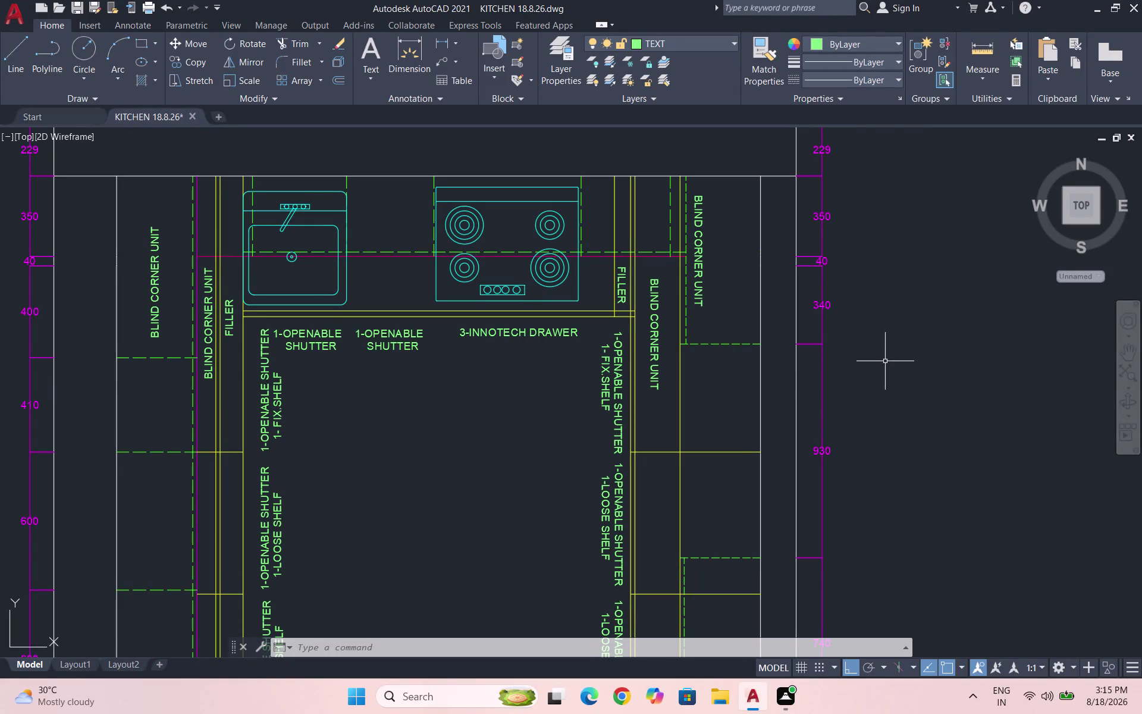
Cancel pending commands and save the kitchen drawing.
key(Escape)
key(Escape)
key(Escape)
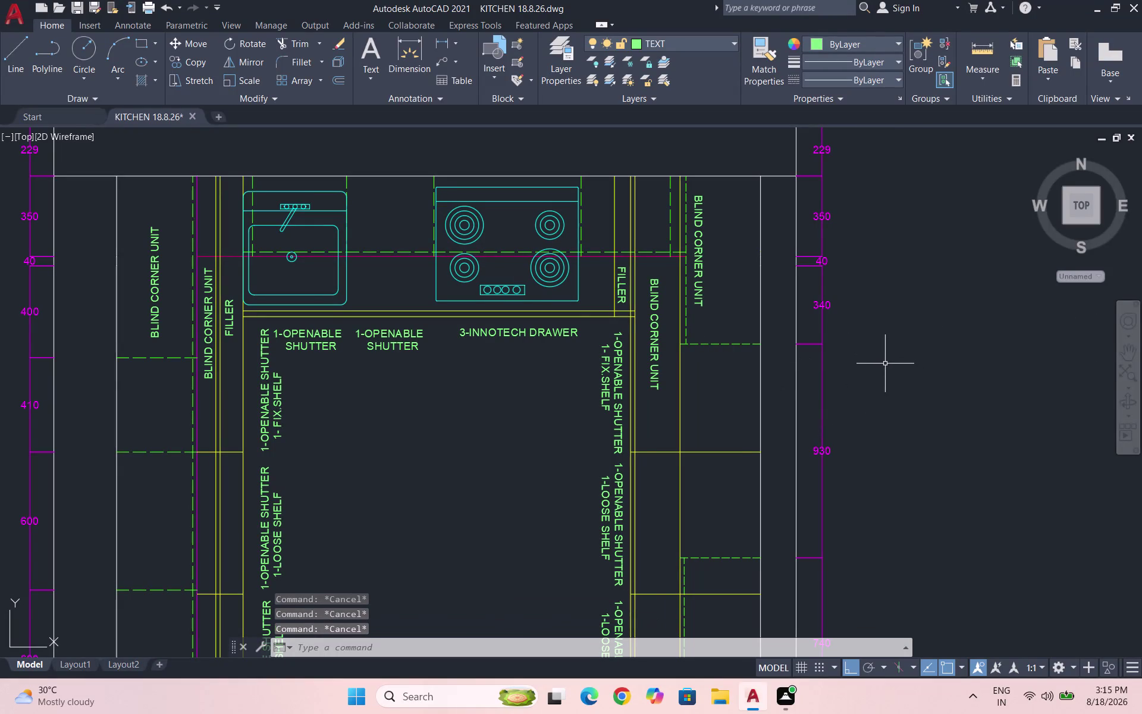
key(Escape)
key(ctrl+s)
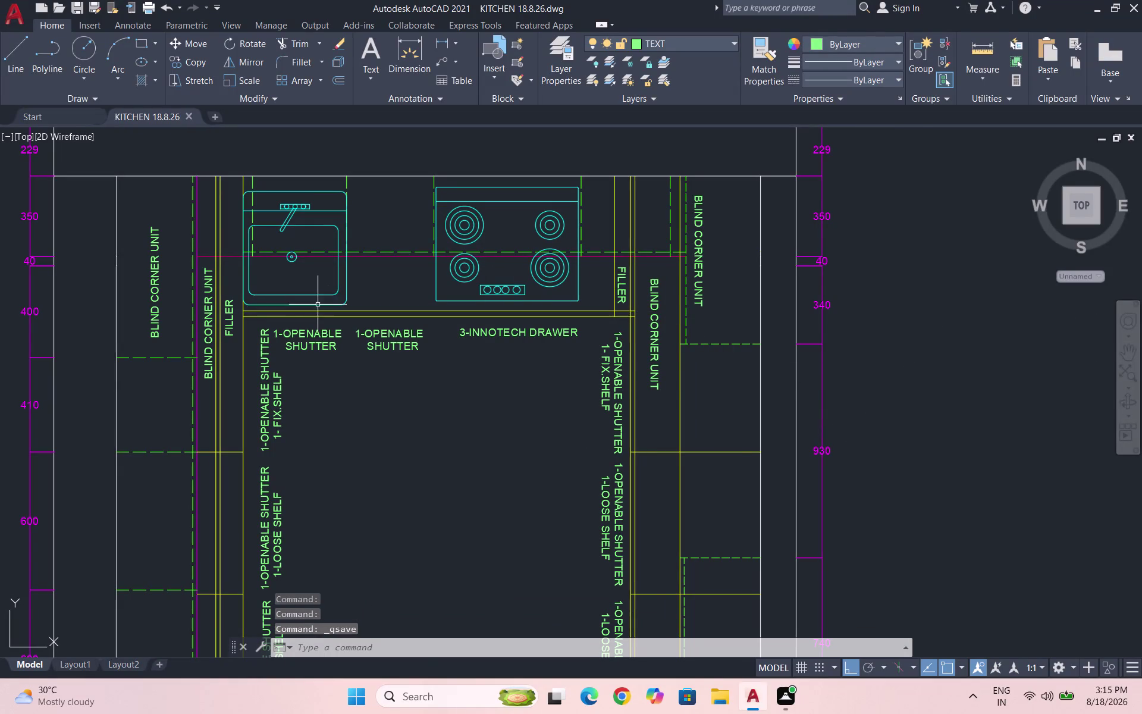
Copy the left FILLER label and place the copy beside the hob.
click(224, 313)
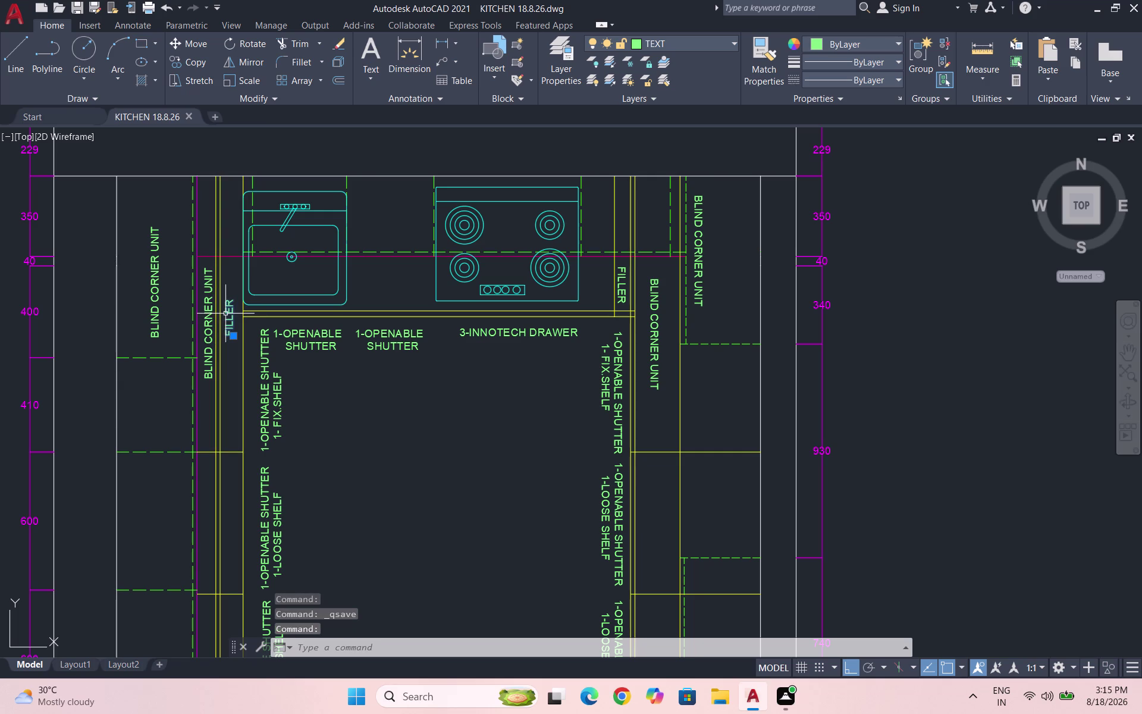
text(CO)
key(Return)
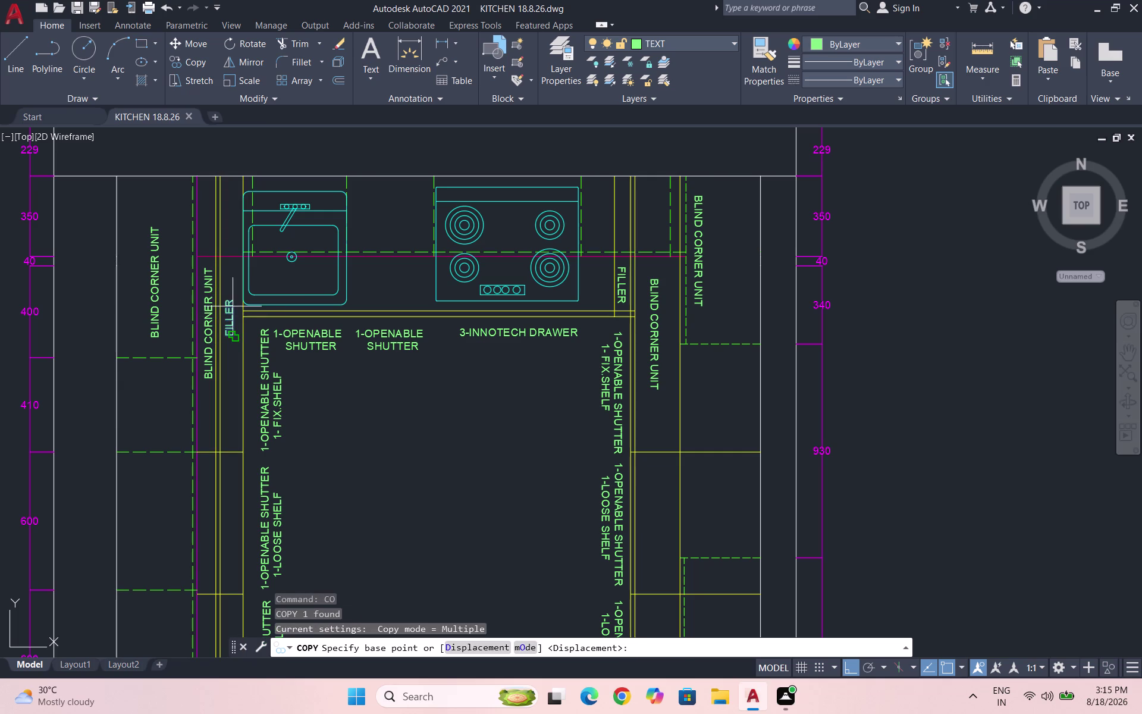
drag(235, 306, 240, 310)
scroll(up, 3)
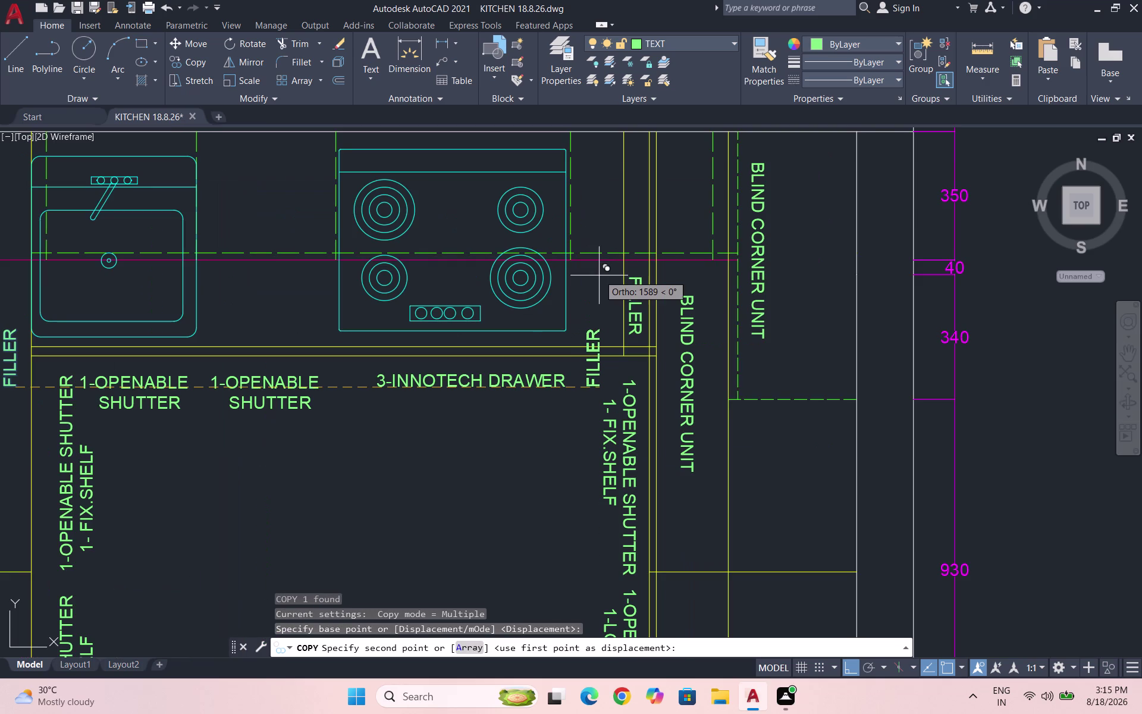
click(597, 281)
key(Escape)
click(591, 335)
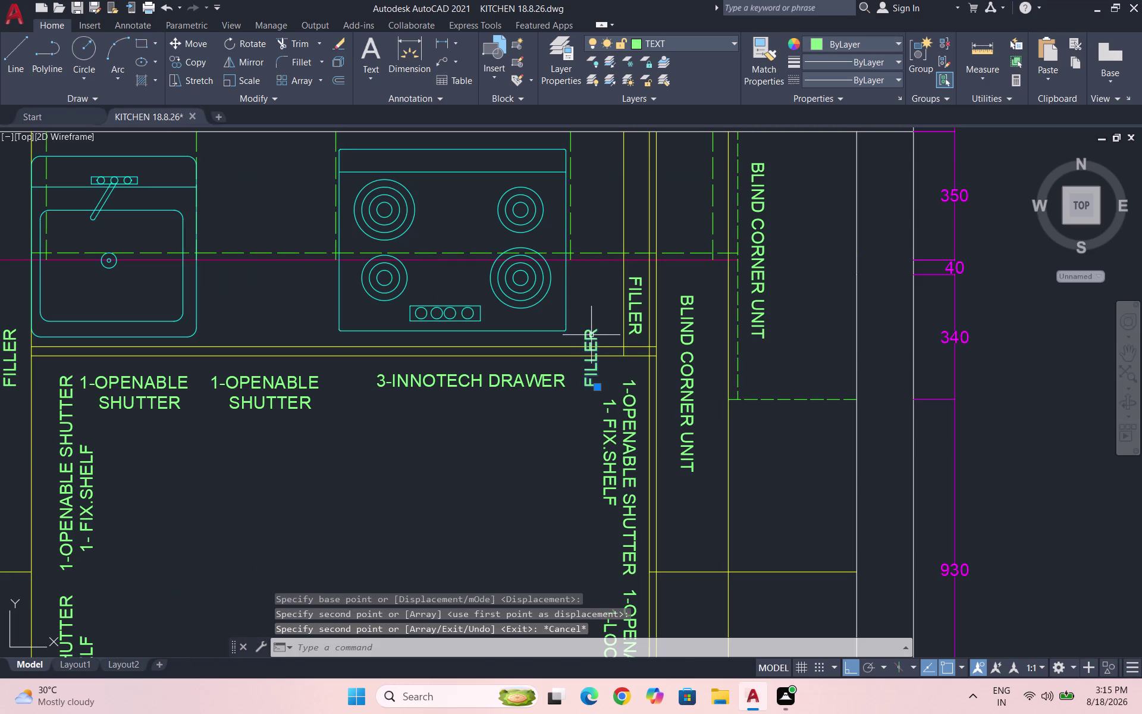
key(m)
key(Return)
drag(598, 341, 598, 340)
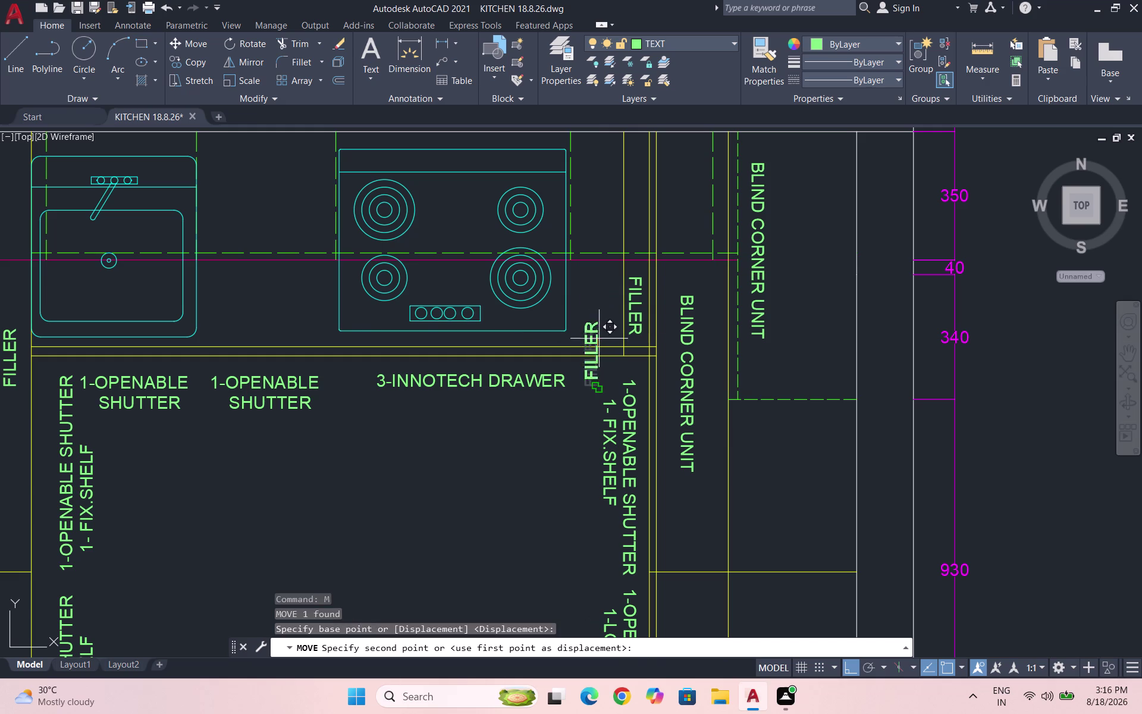
drag(598, 340, 600, 335)
click(610, 292)
Change the copied label's text to BPO.
double_click(594, 290)
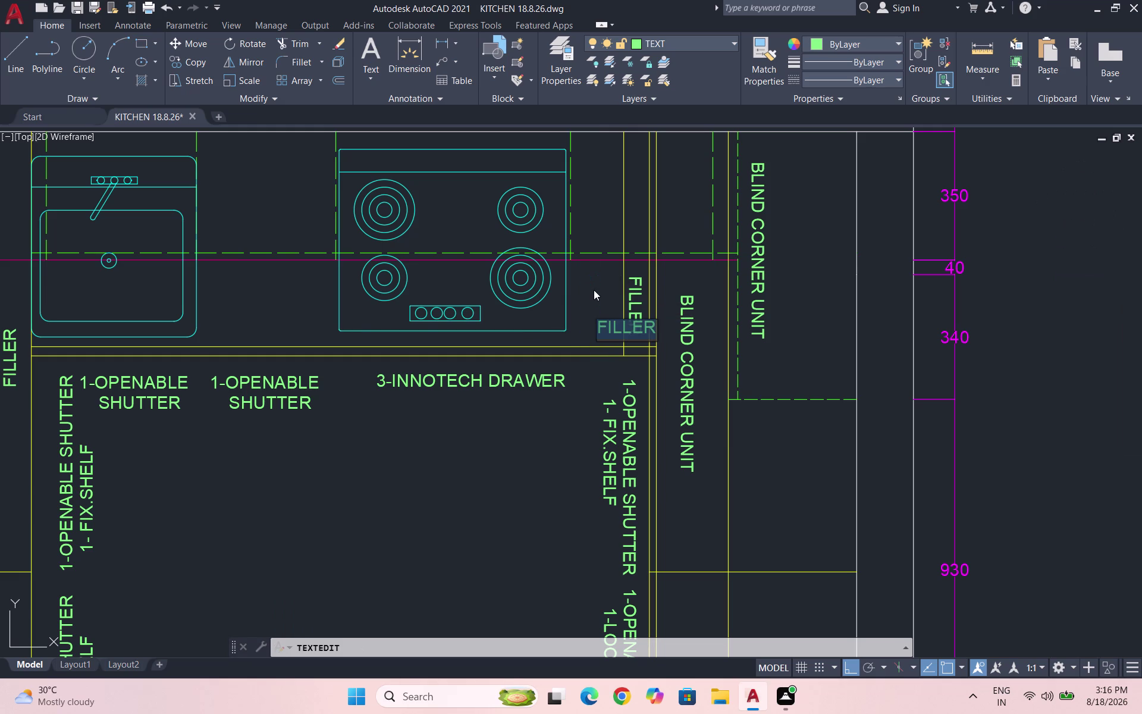
text(BP)
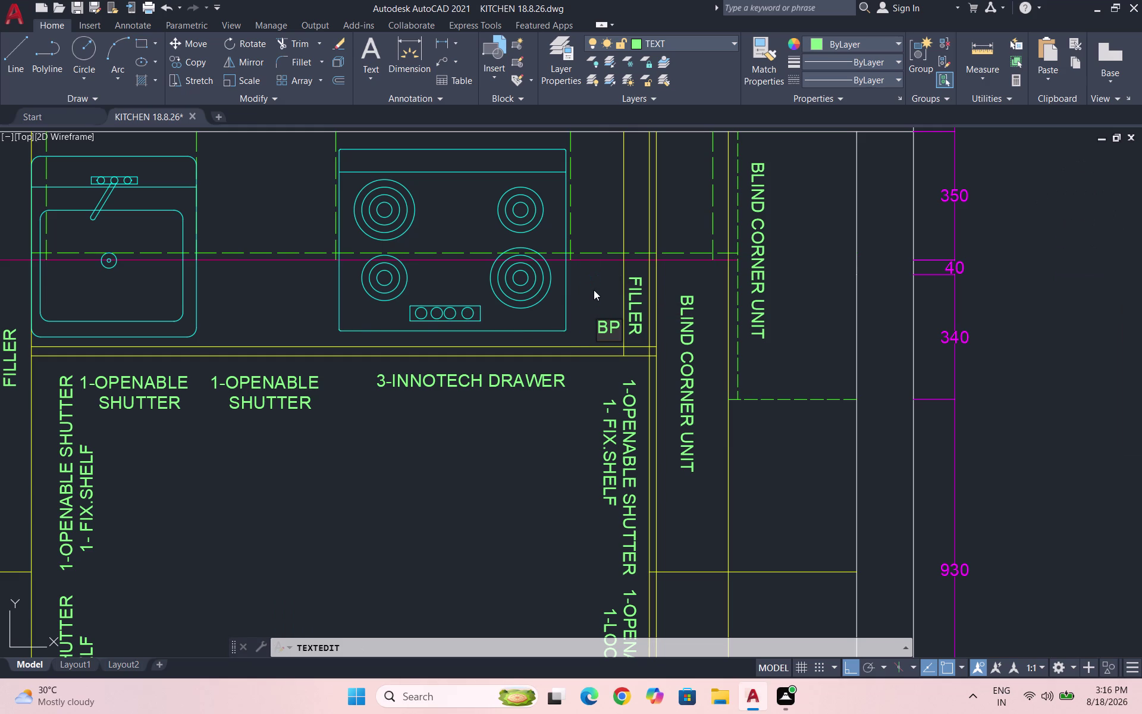
key(o)
key(BackSpace)
key(BackSpace)
text(P)
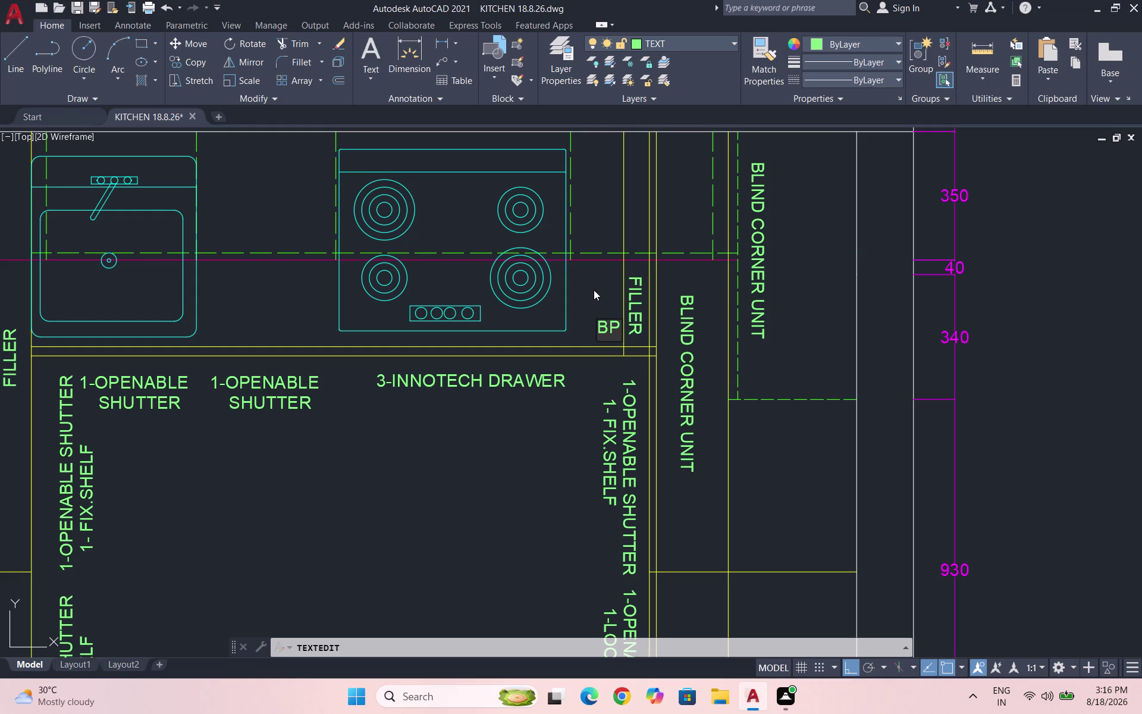
text(O)
click(590, 285)
key(Escape)
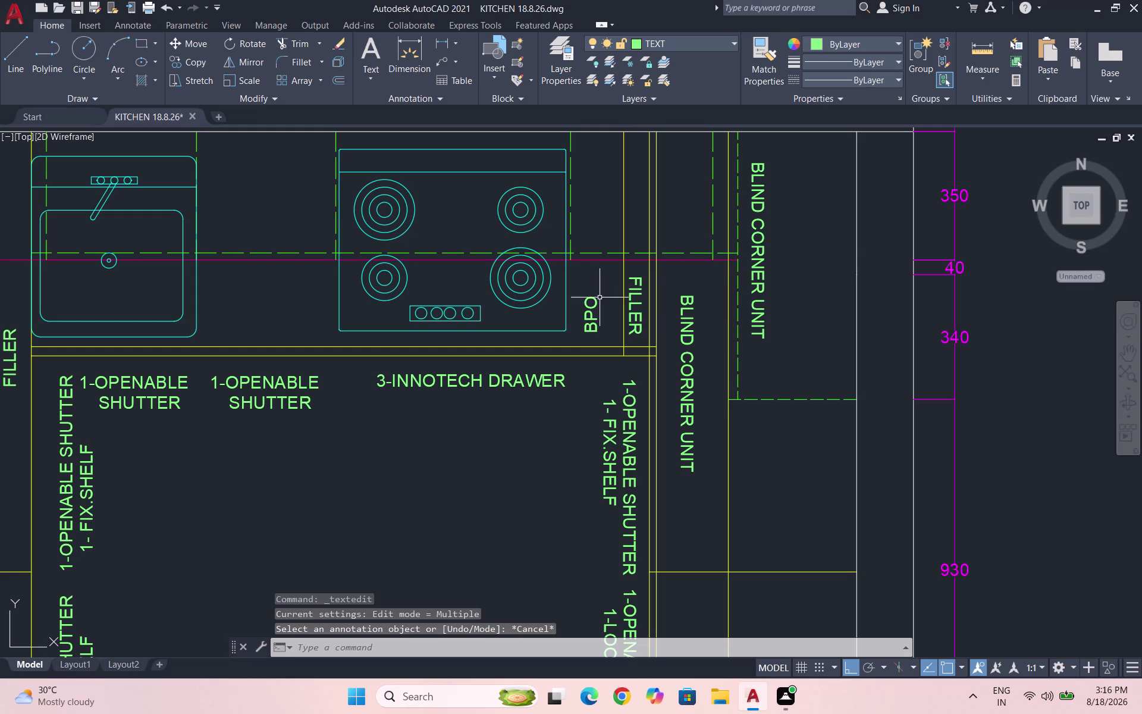
Move the BPO label slightly to the right of its copied spot.
click(592, 298)
key(m)
key(Return)
click(592, 298)
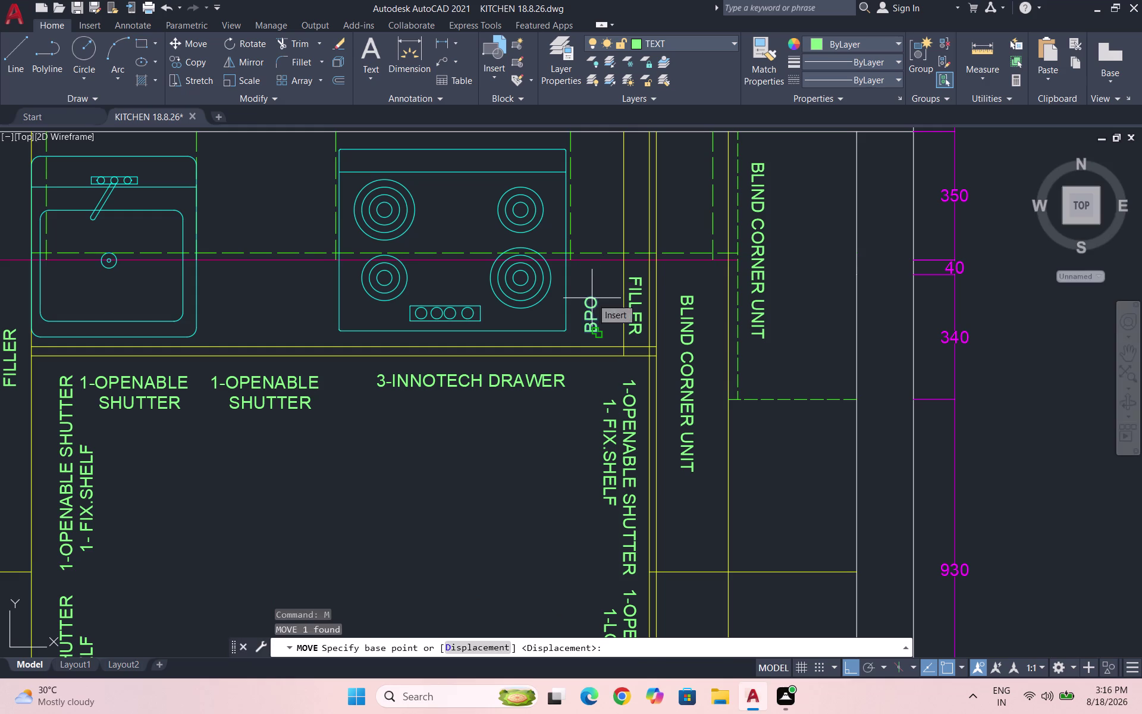
drag(597, 306, 625, 305)
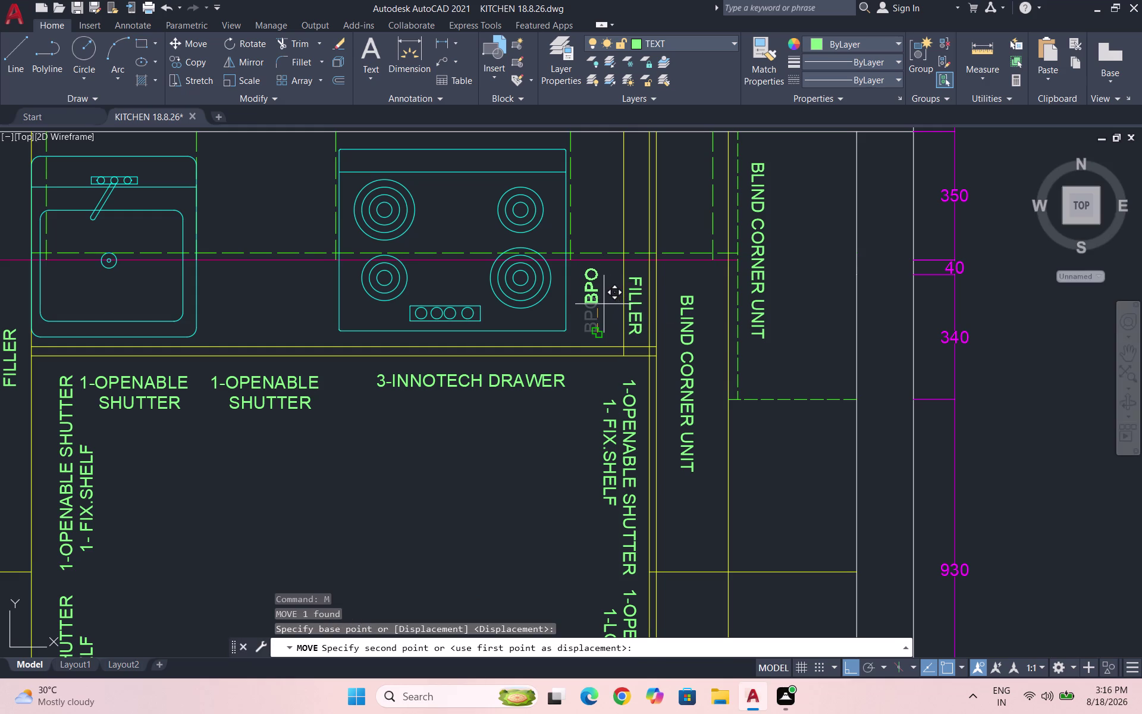
click(603, 306)
scroll(up, 3)
Reposition the BPO label upward and nudge it into its final spot beside the filler.
drag(603, 310, 574, 298)
click(556, 295)
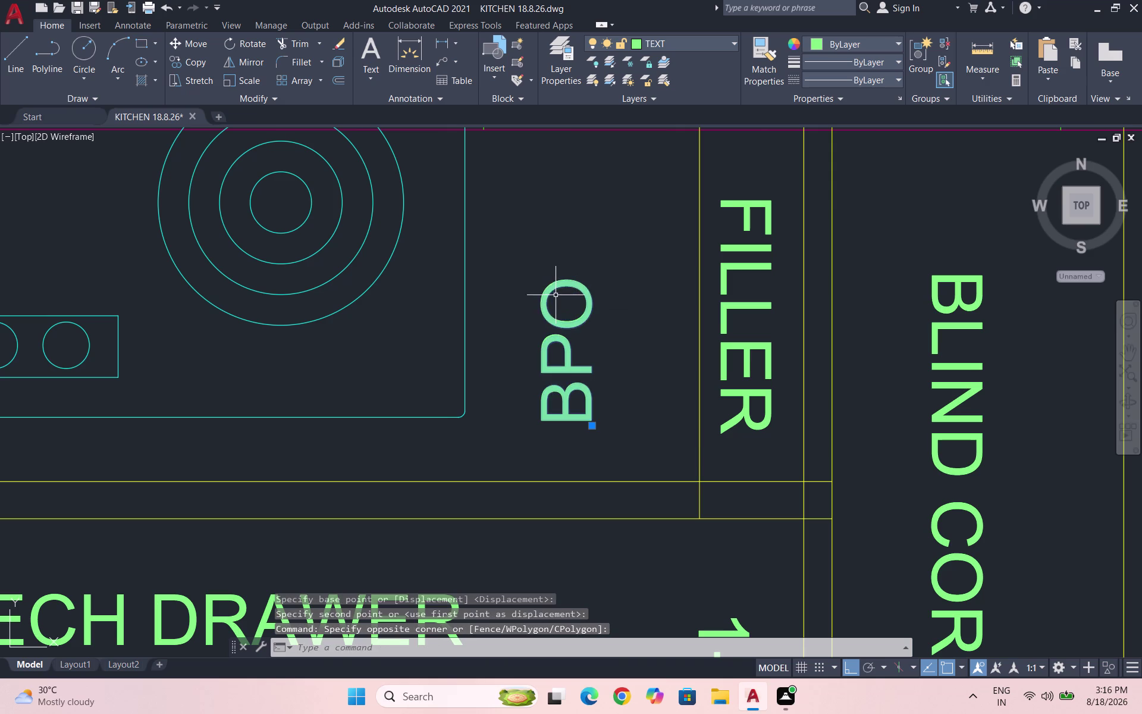
key(m)
key(Return)
click(573, 300)
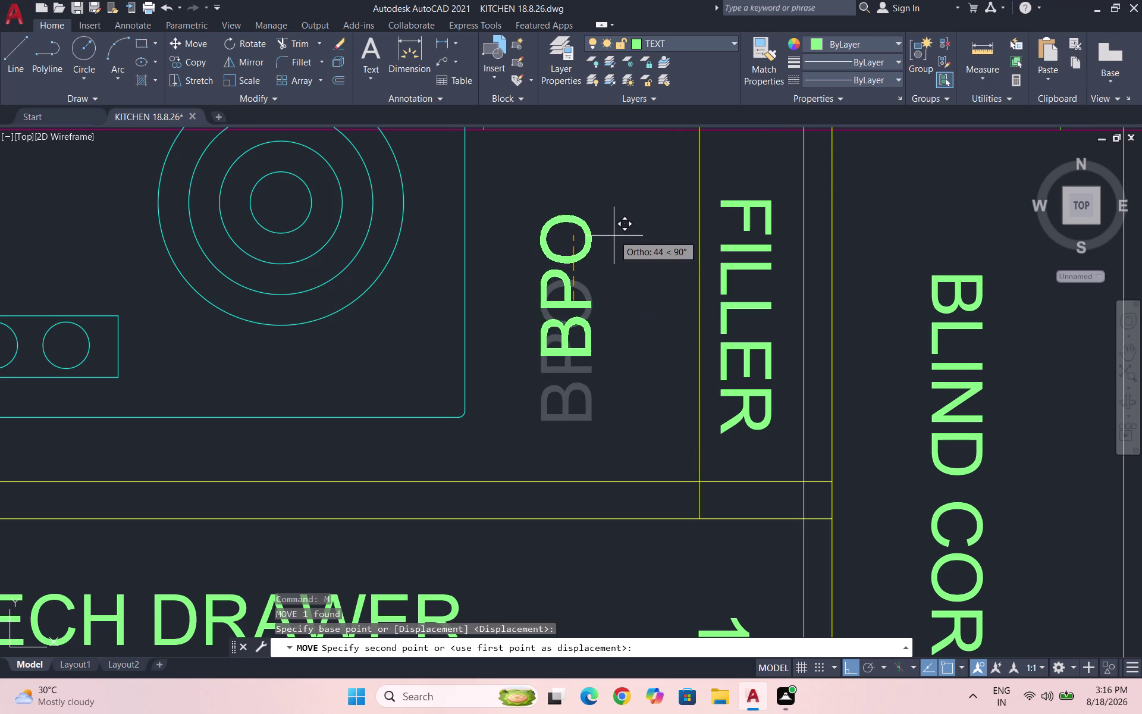
click(628, 222)
scroll(down, 3)
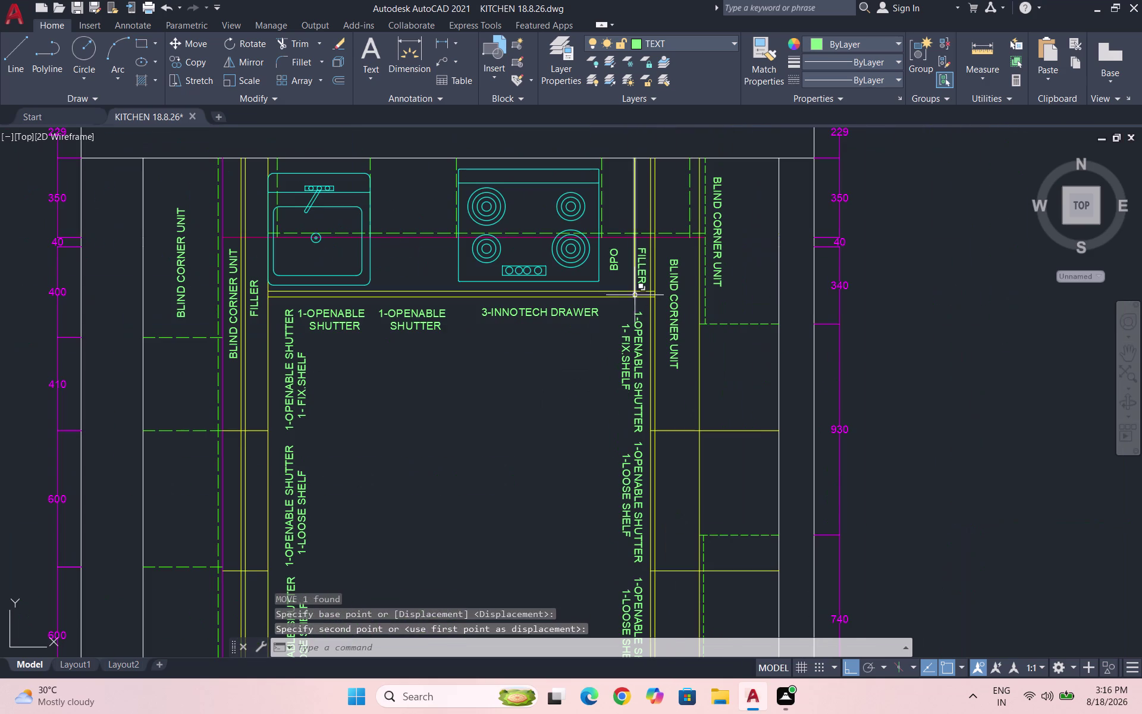
scroll(up, 3)
click(599, 260)
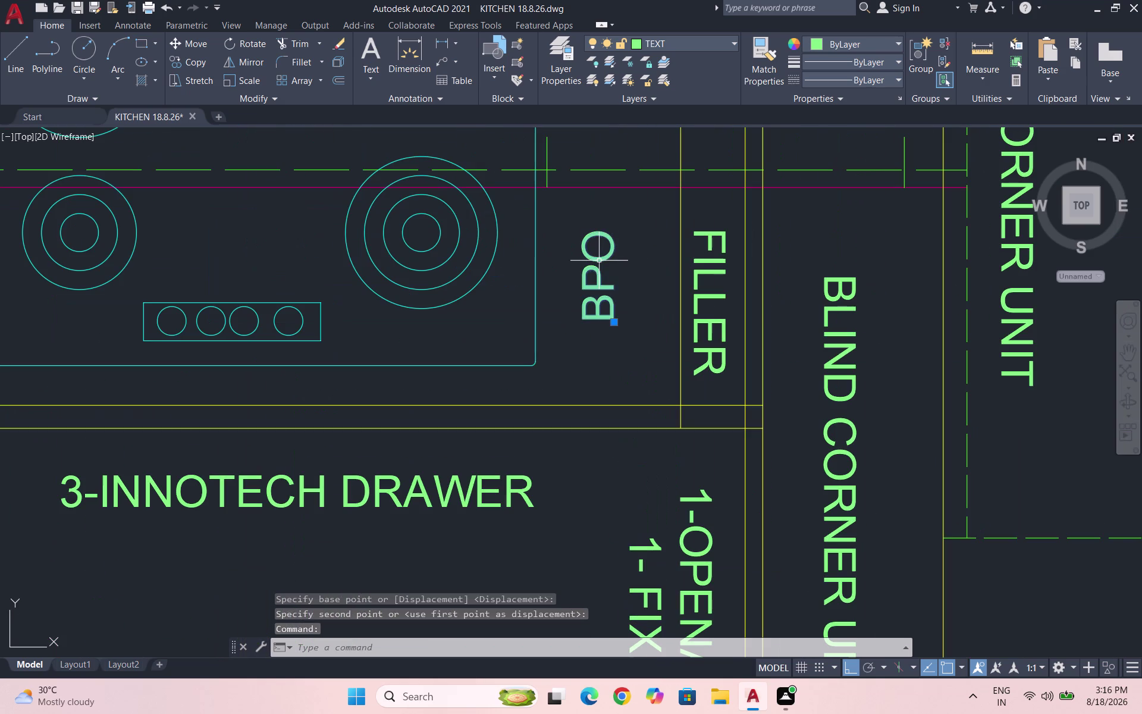
key(m)
key(Return)
click(591, 261)
click(608, 267)
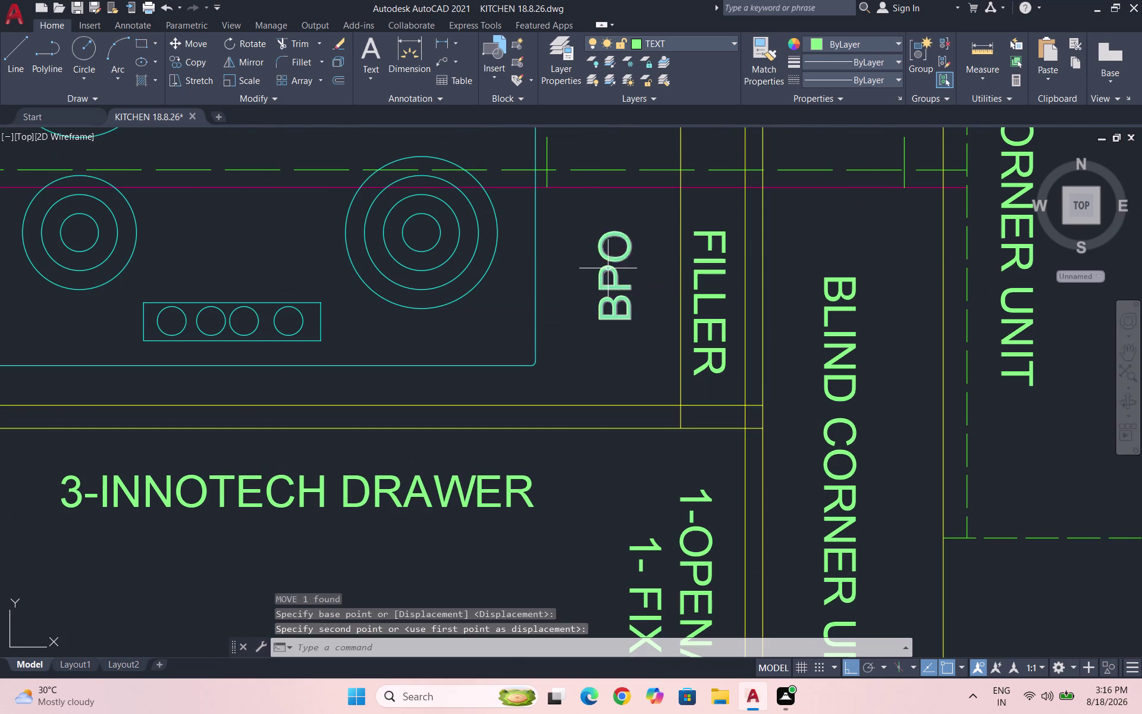
scroll(down, 3)
Save the kitchen drawing.
key(ctrl+s)
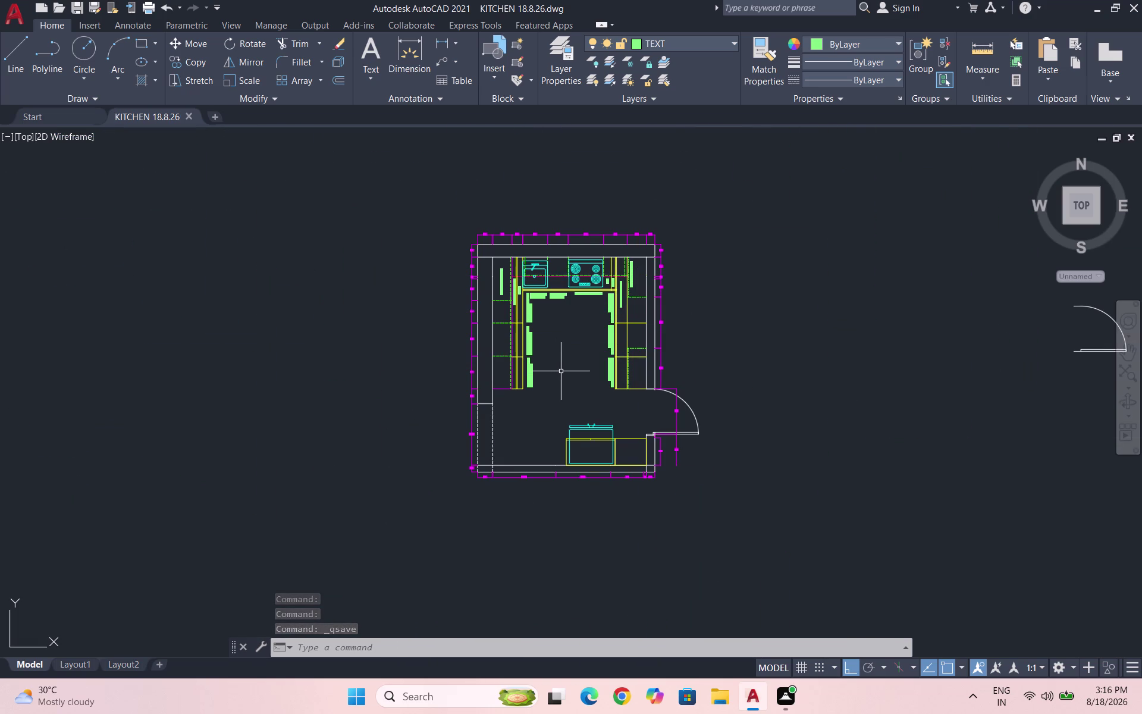
scroll(up, 3)
scroll(down, 3)
scroll(up, 3)
scroll(down, 3)
scroll(up, 3)
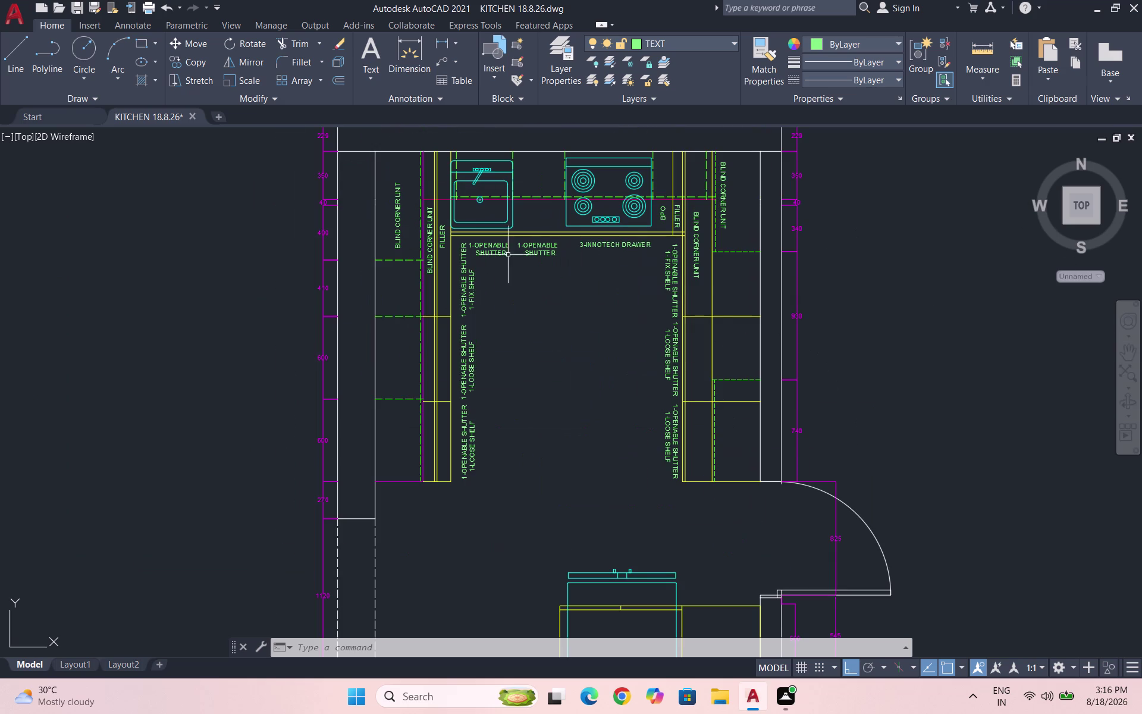
Copy a 1-OPENABLE SHUTTER label from the left wall into the open floor area.
click(464, 349)
text(C)
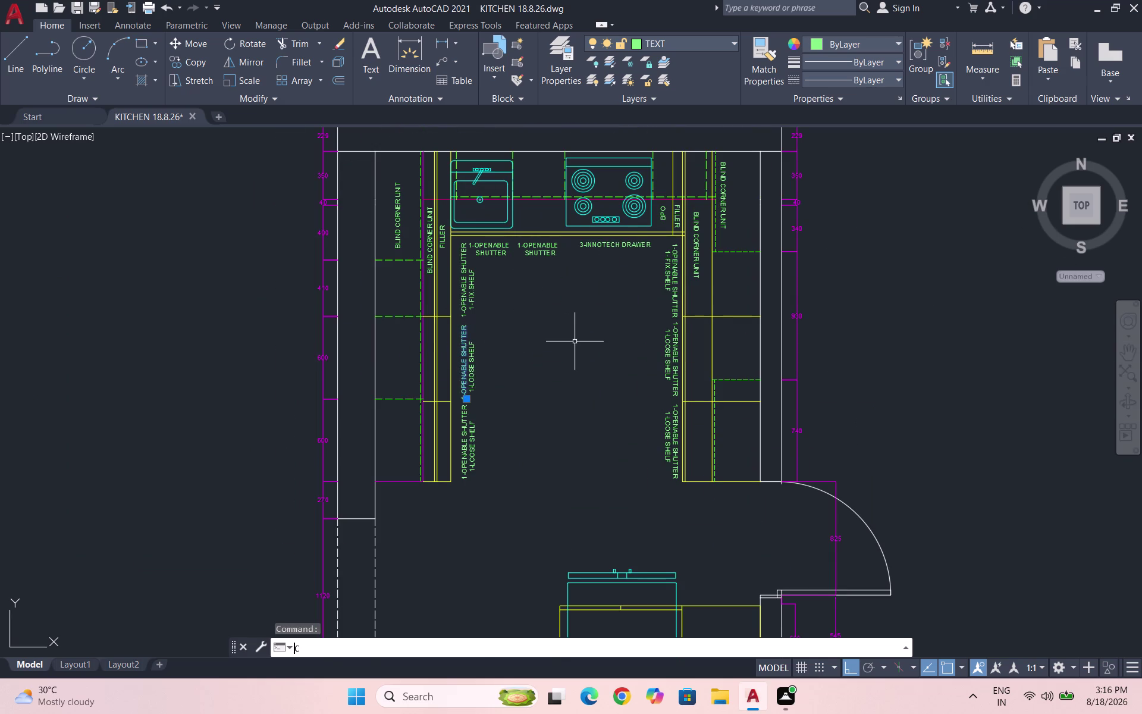
text(O)
key(Return)
click(465, 354)
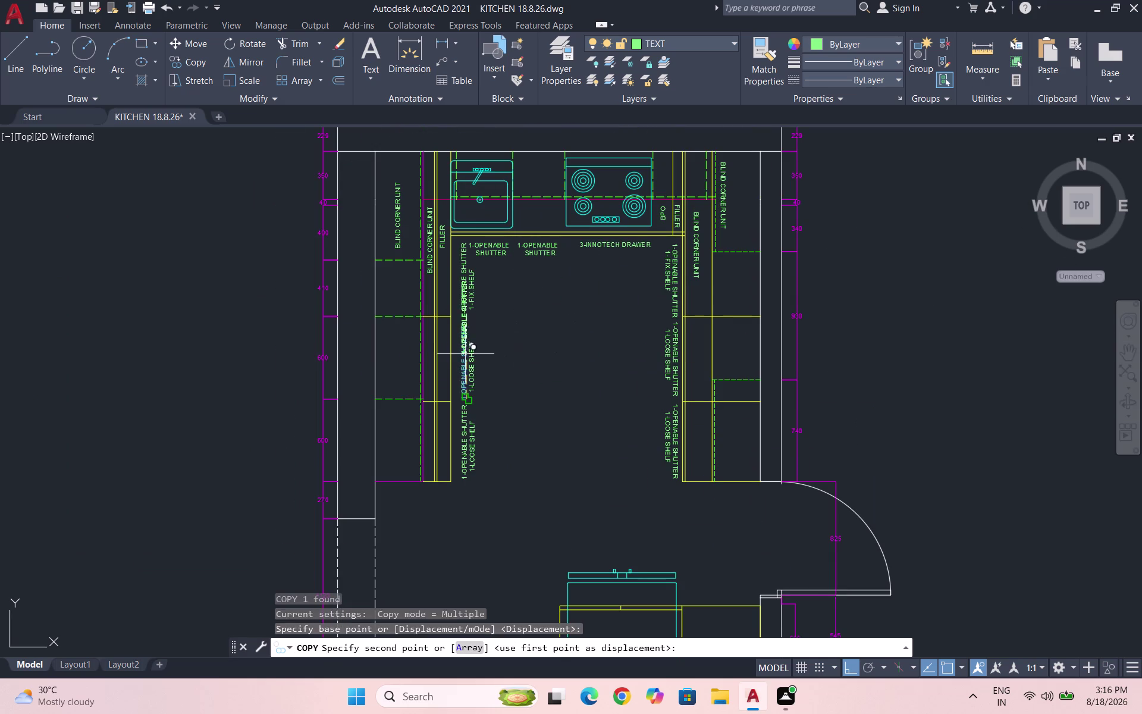
click(542, 394)
key(Escape)
Rotate the copied label so it reads horizontally.
drag(566, 372, 558, 368)
click(524, 340)
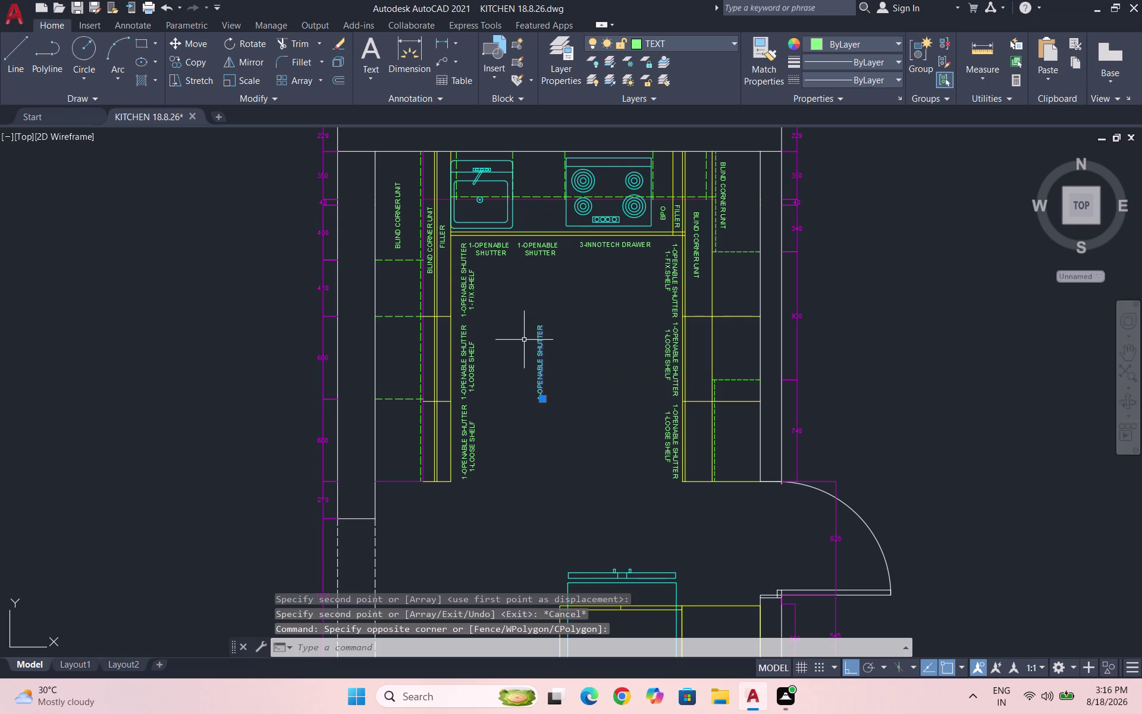
text(RO)
key(Return)
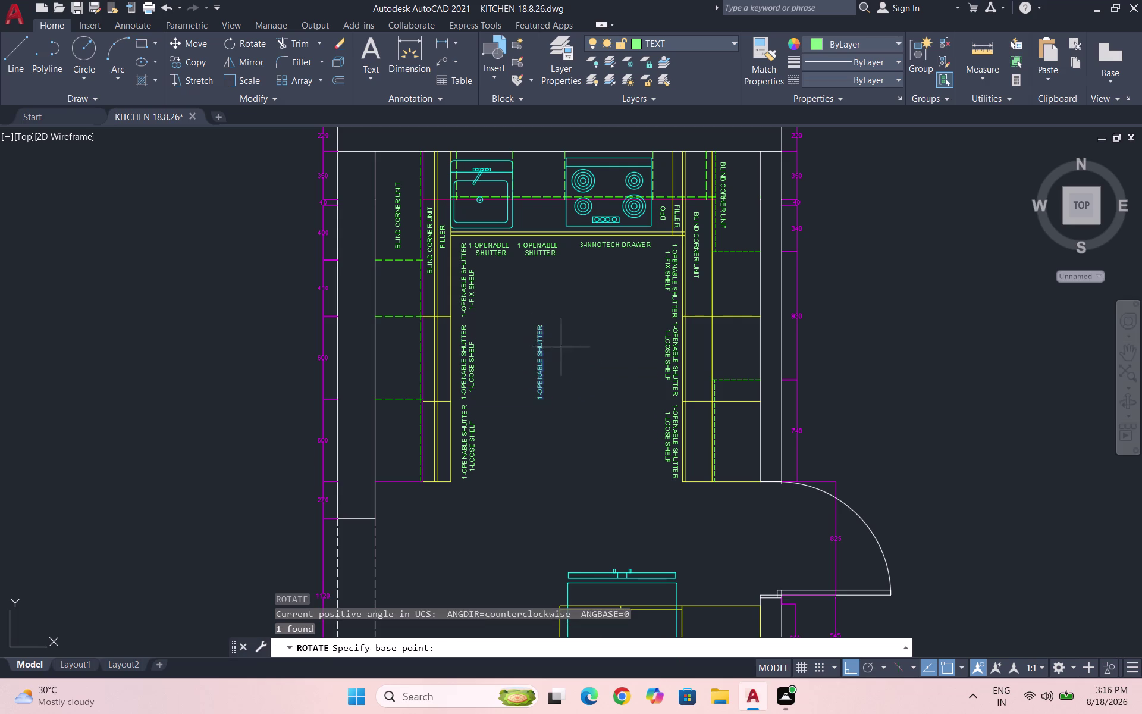
click(539, 325)
click(535, 472)
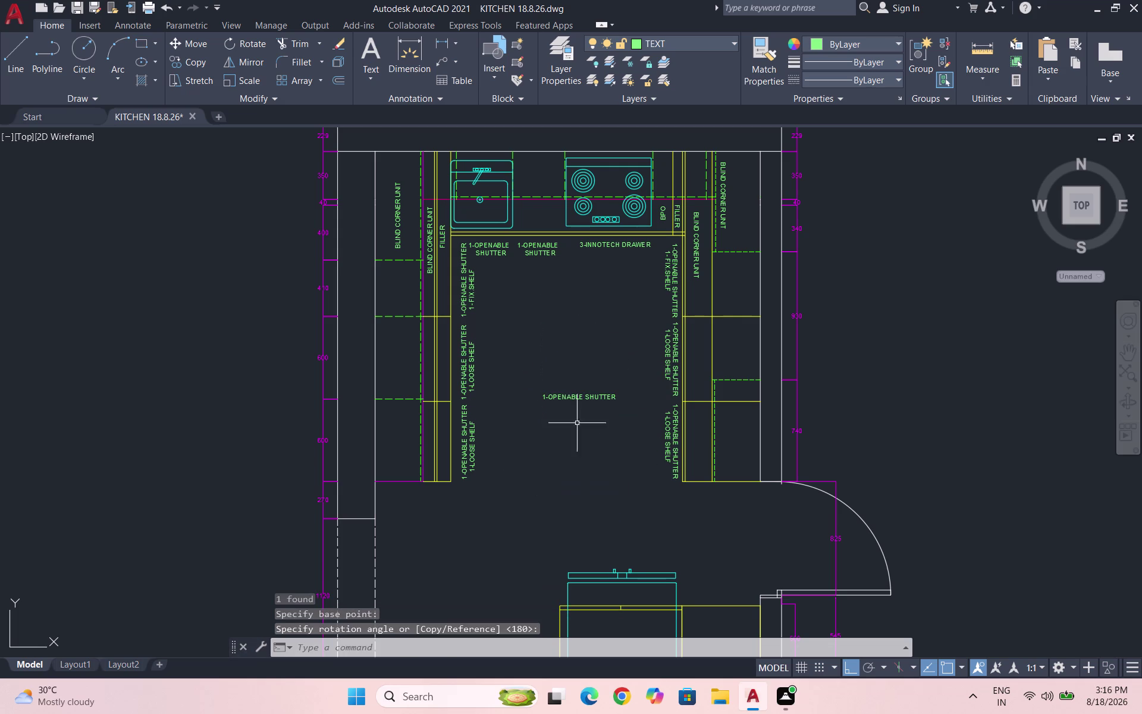
Clear the copied label's old shutter wording.
triple_click(574, 395)
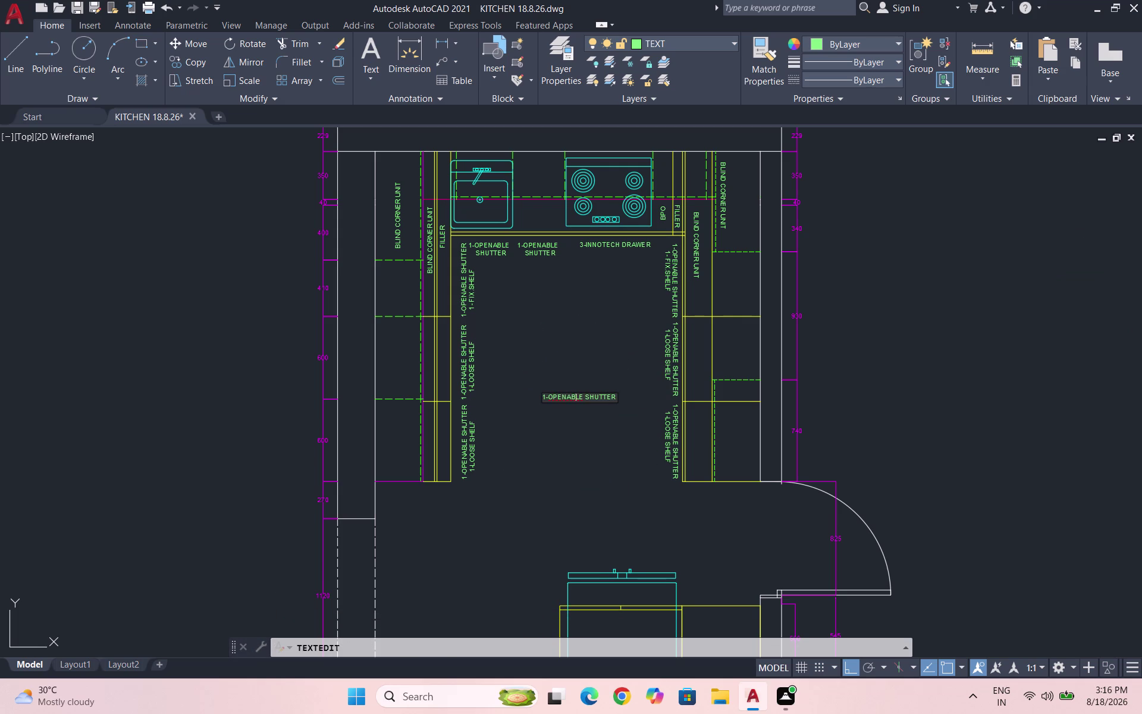
drag(613, 398, 525, 404)
double_click(613, 392)
click(614, 395)
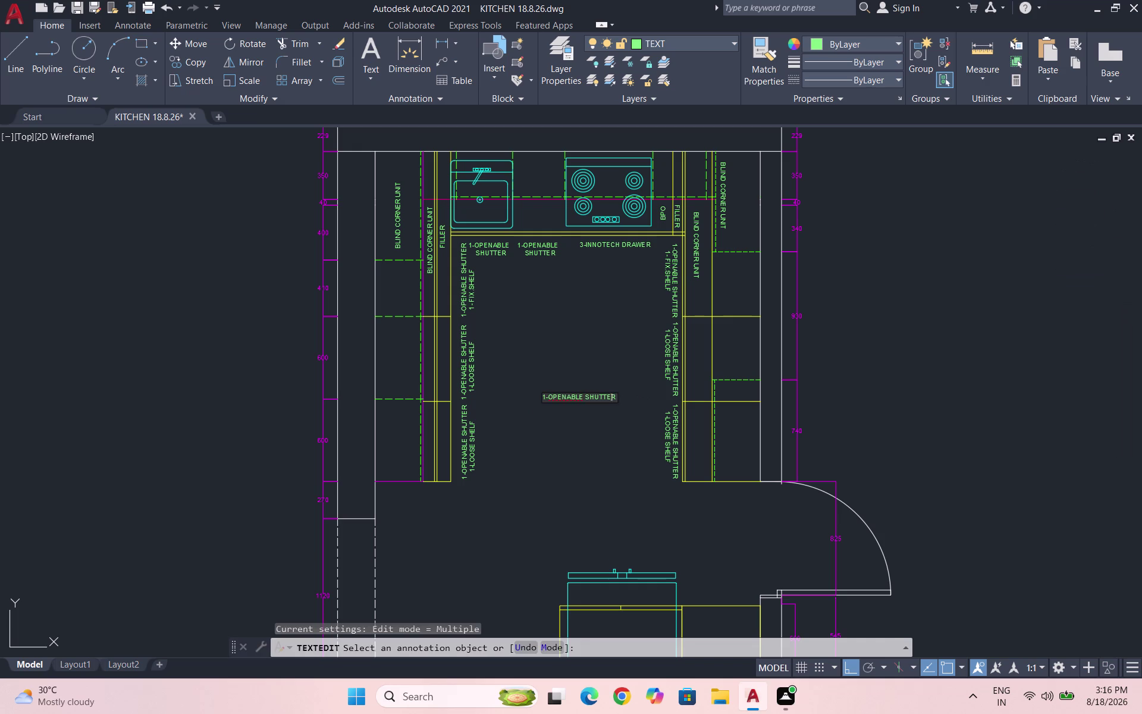
key(Right)
key(BackSpace)
key(BackSpace)
key(BackSpace)
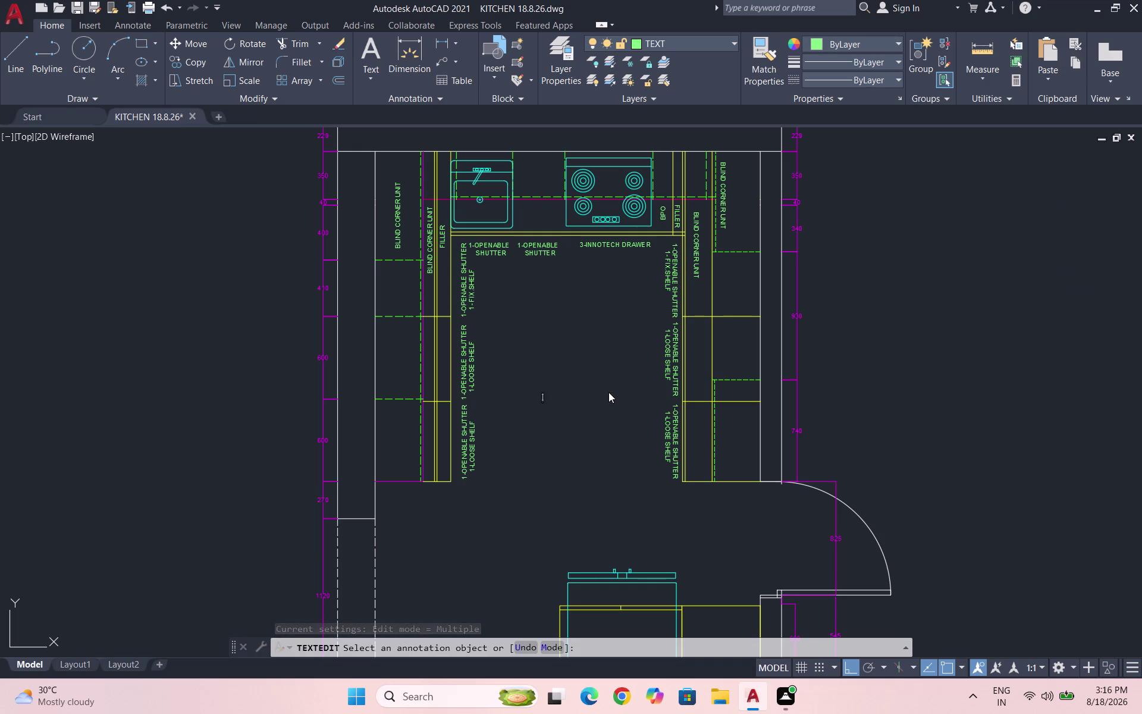
Enter SPACE FOR REFRIGERATOR as the label's first new wording.
text(SPACE)
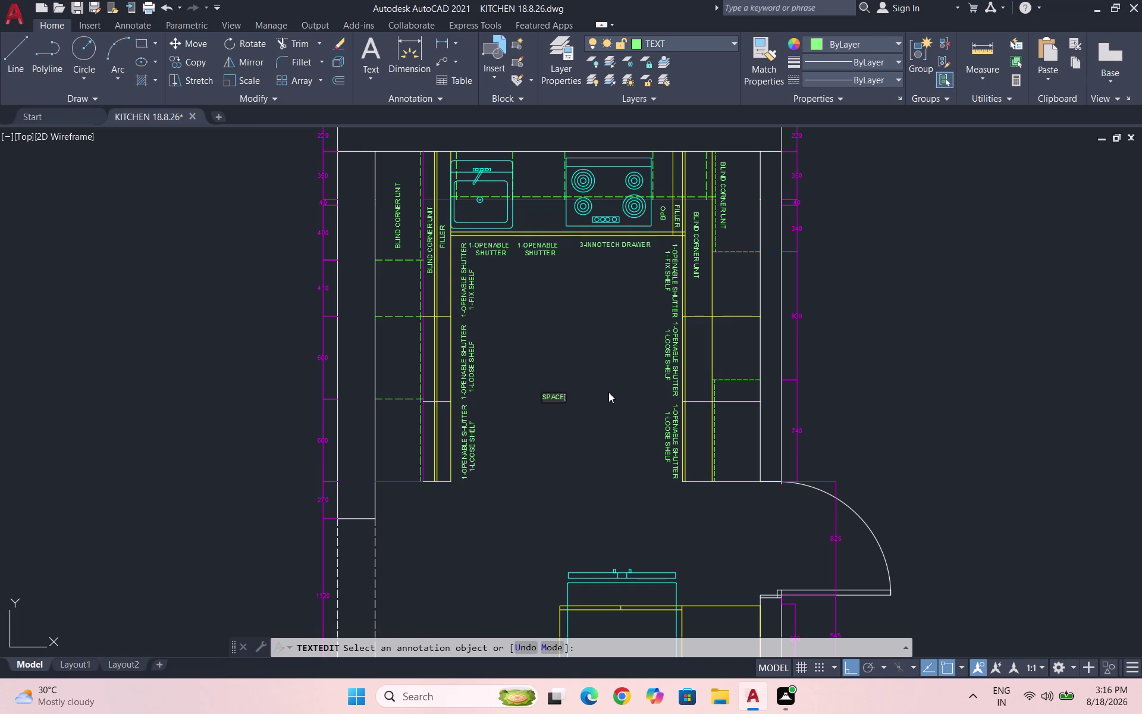
key(space)
text(F)
text(OR)
key(space)
text(RE)
text(FRI)
text(GR)
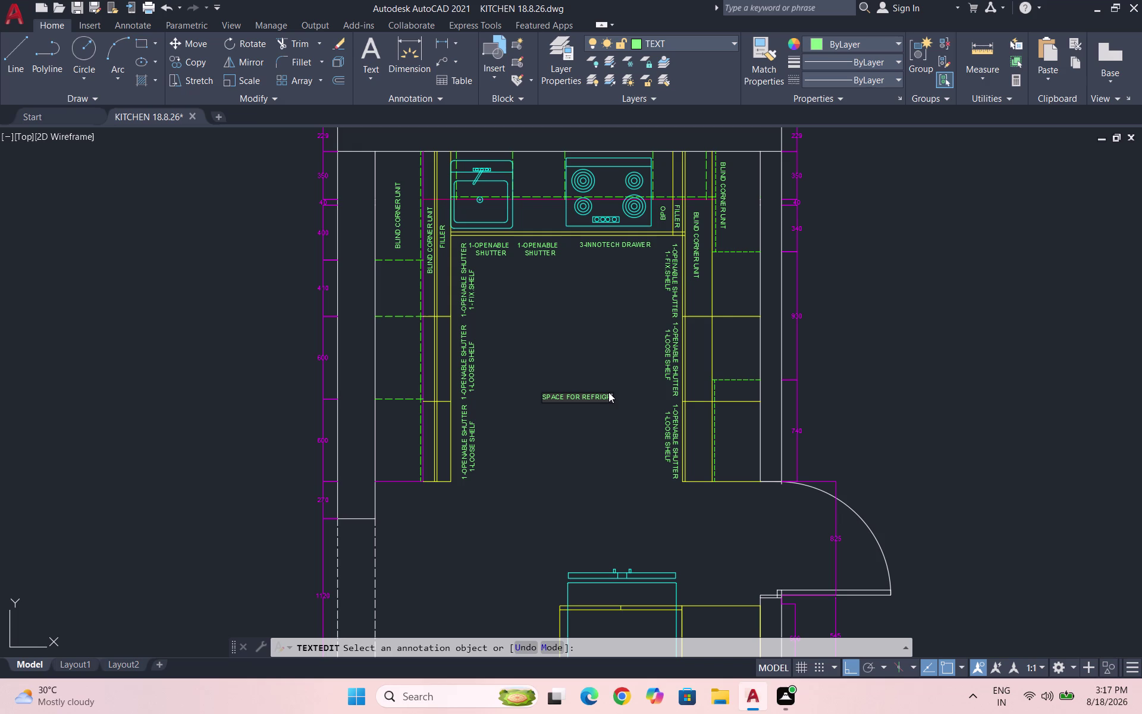
key(BackSpace)
text(ERA)
text(TOR)
click(551, 396)
key(BackSpace)
key(p)
key(Escape)
triple_click(607, 396)
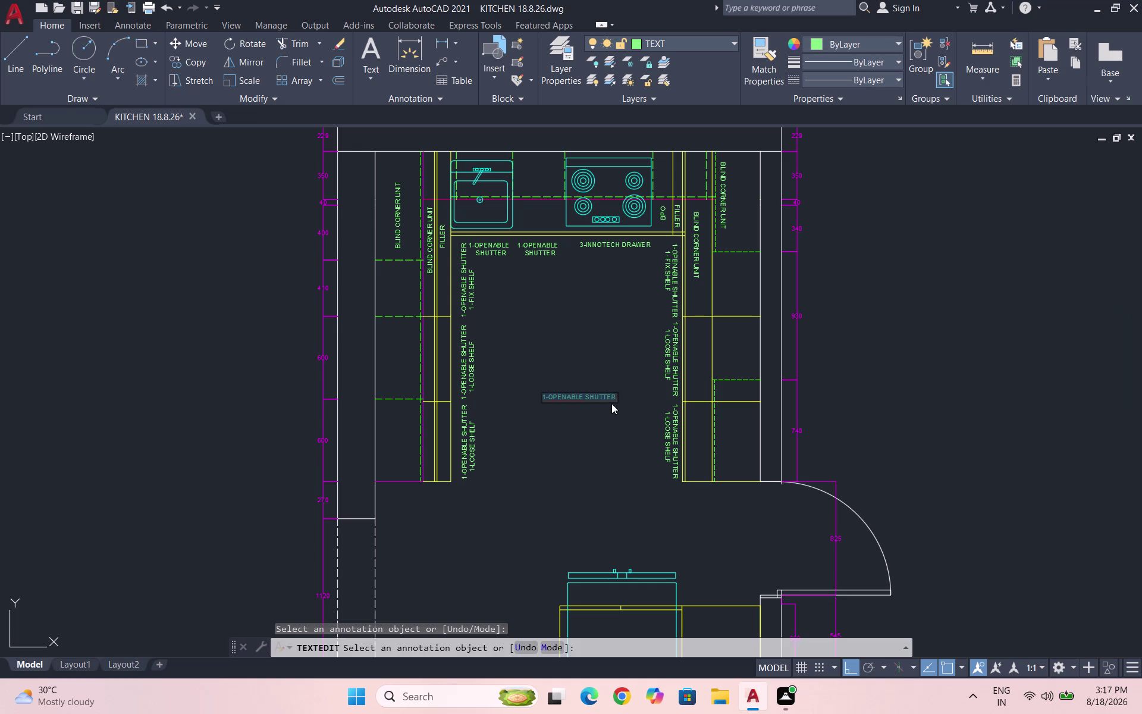
Retype the label as SPACE FOR EGFRIGERATOR and finish editing.
text(SP)
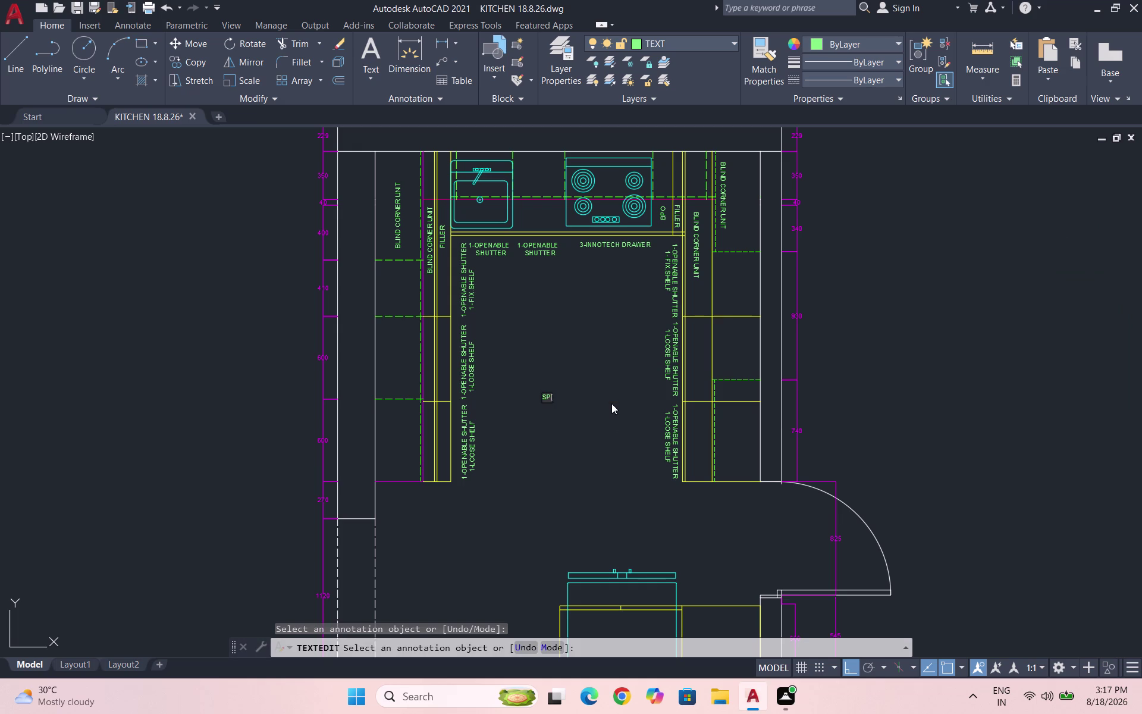
text(AC)
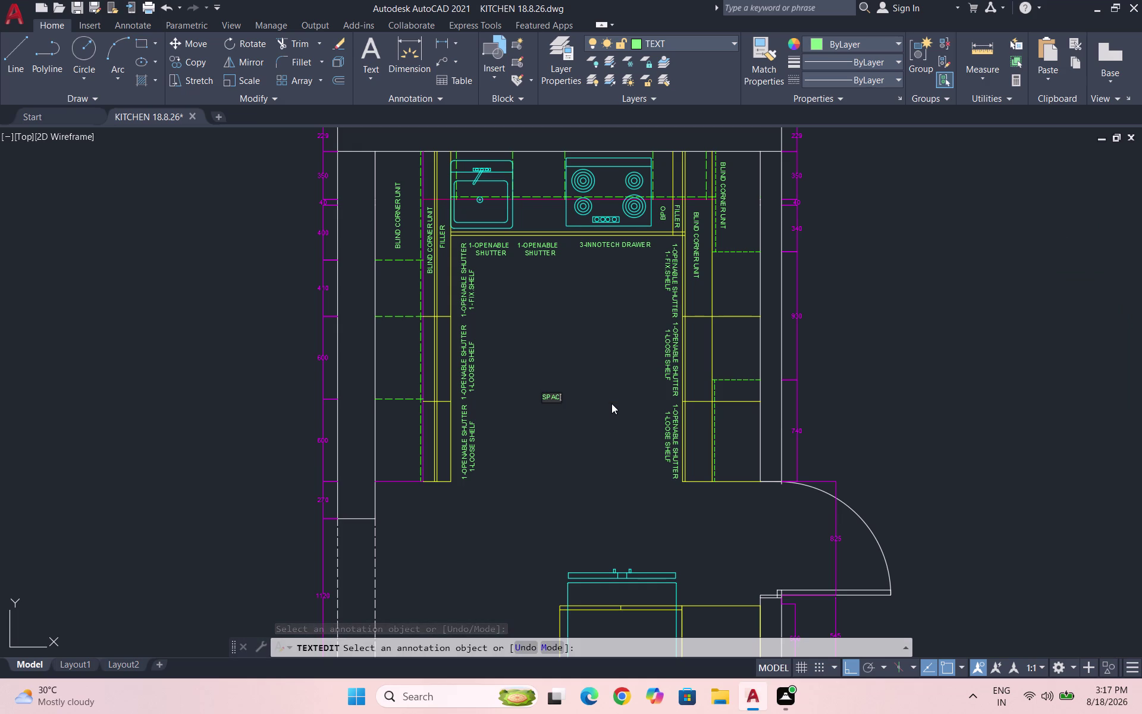
text(E)
key(space)
text(FOR)
key(space)
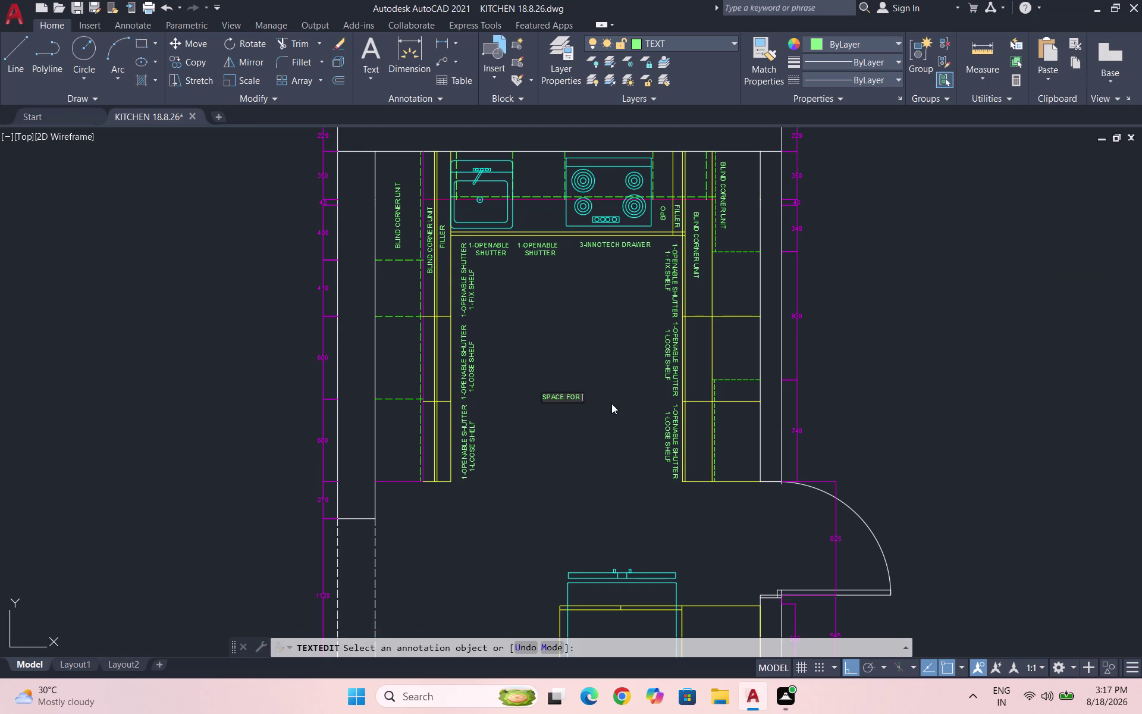
text(EG)
text(FR)
text(I)
text(GERATO)
text(R)
click(611, 439)
click(589, 451)
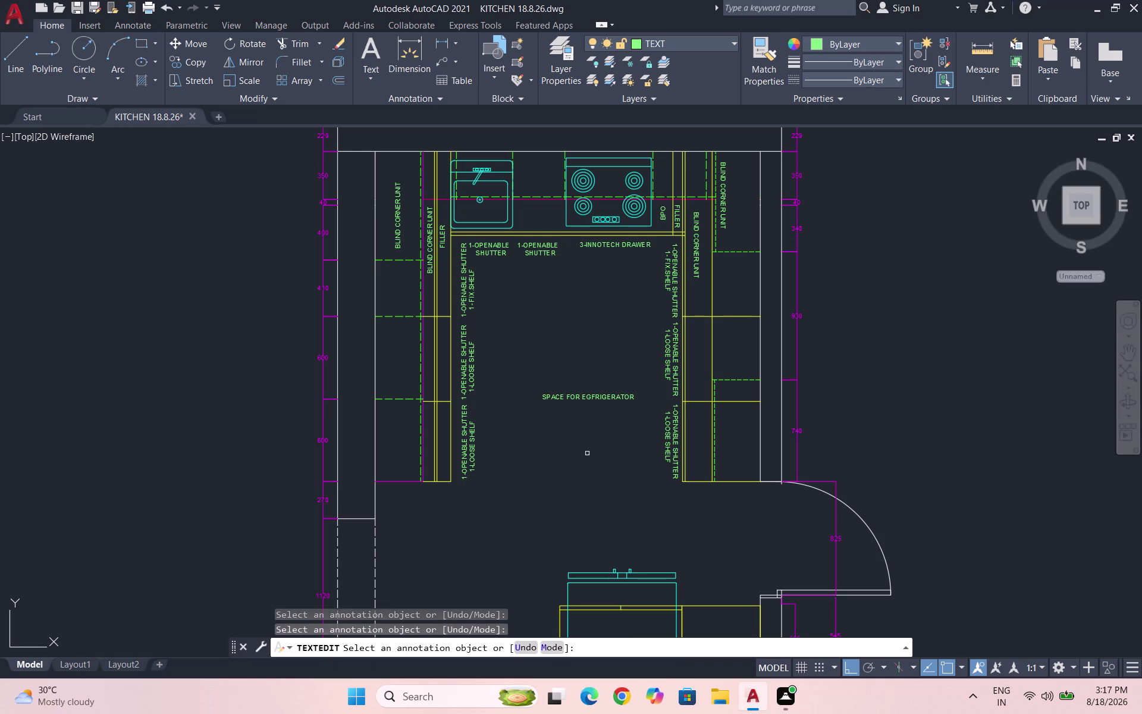
Move the label, with Ortho off, into the refrigerator outline at the bottom.
key(Escape)
drag(641, 427, 627, 424)
click(513, 378)
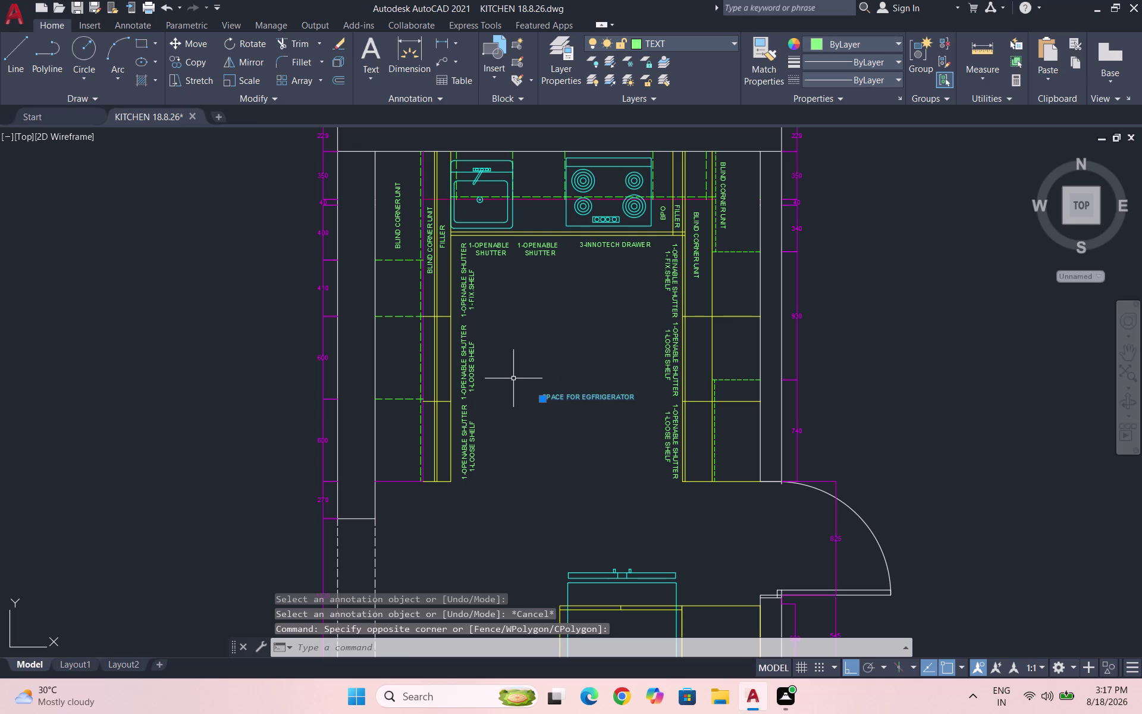
key(m)
key(Return)
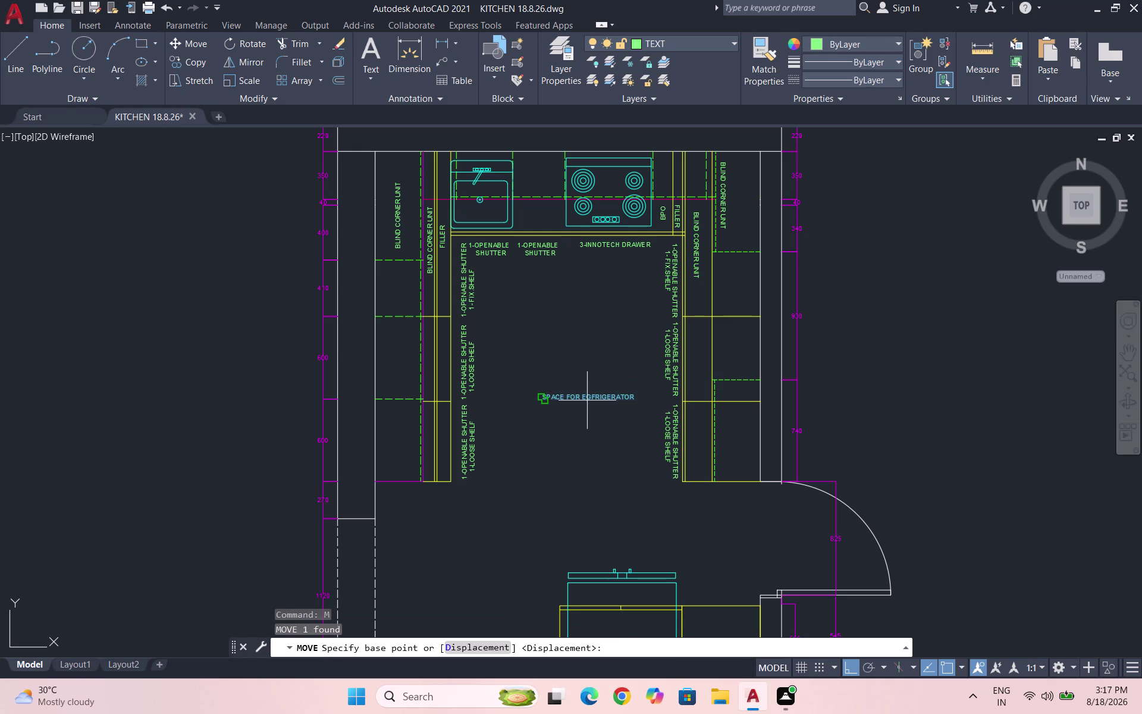
click(587, 399)
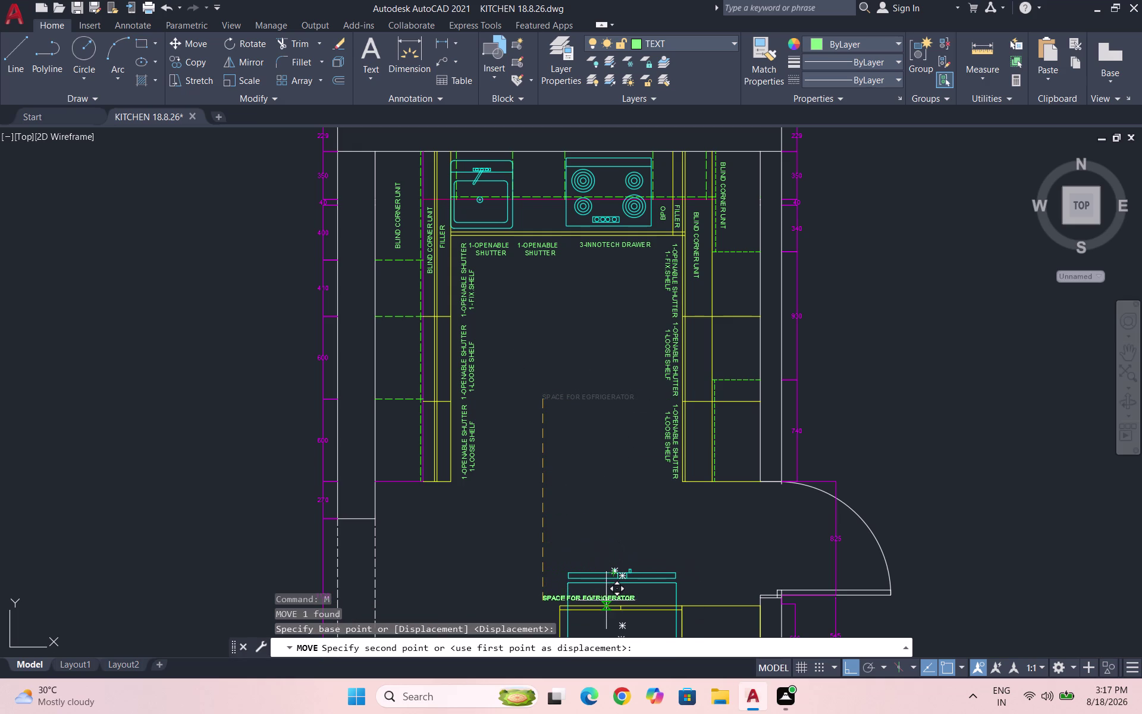
key(F8)
scroll(up, 3)
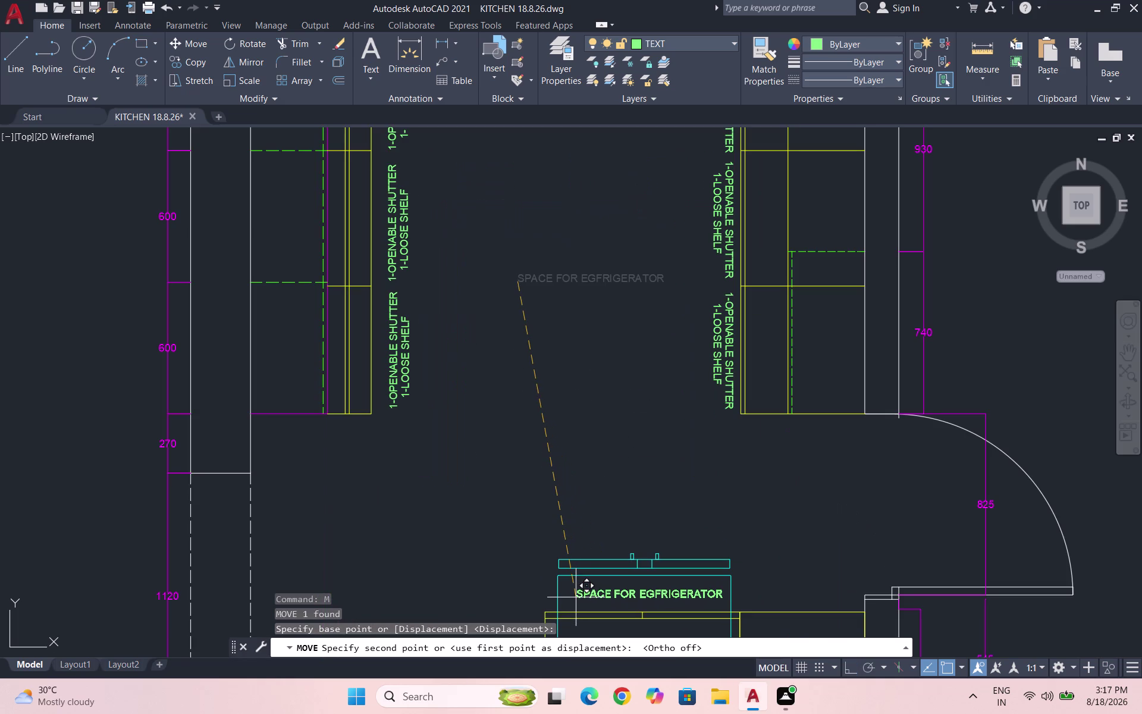
click(575, 597)
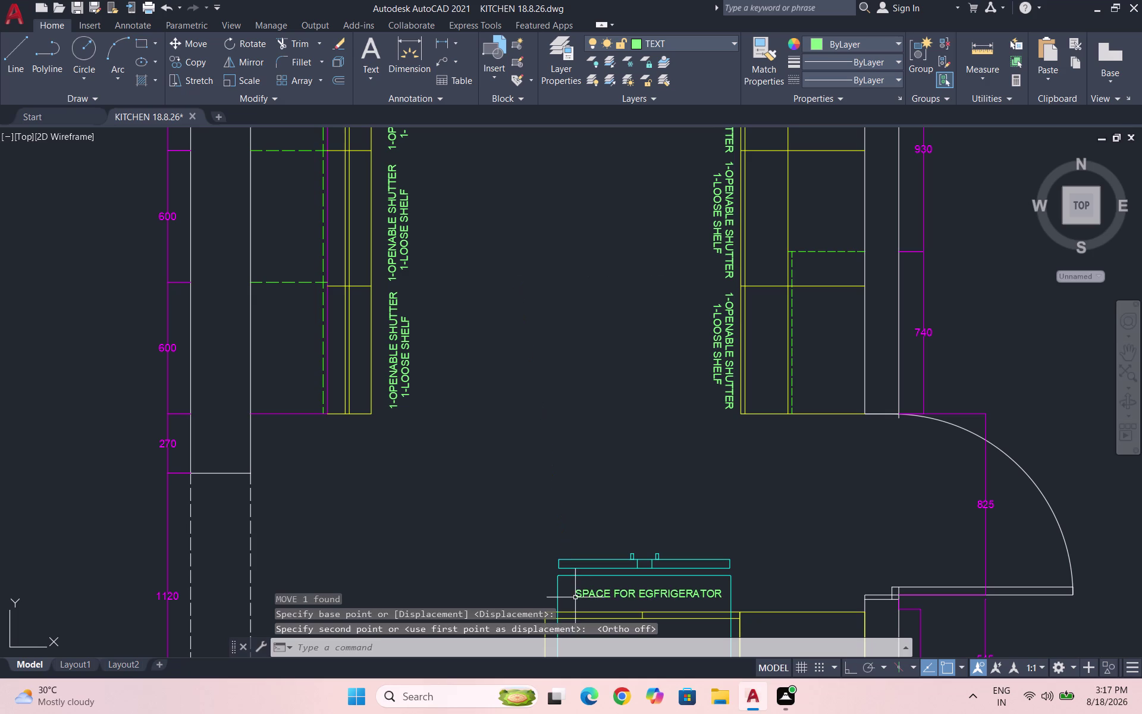
Replace the misspelled word's wrong leading letters with RE.
double_click(650, 594)
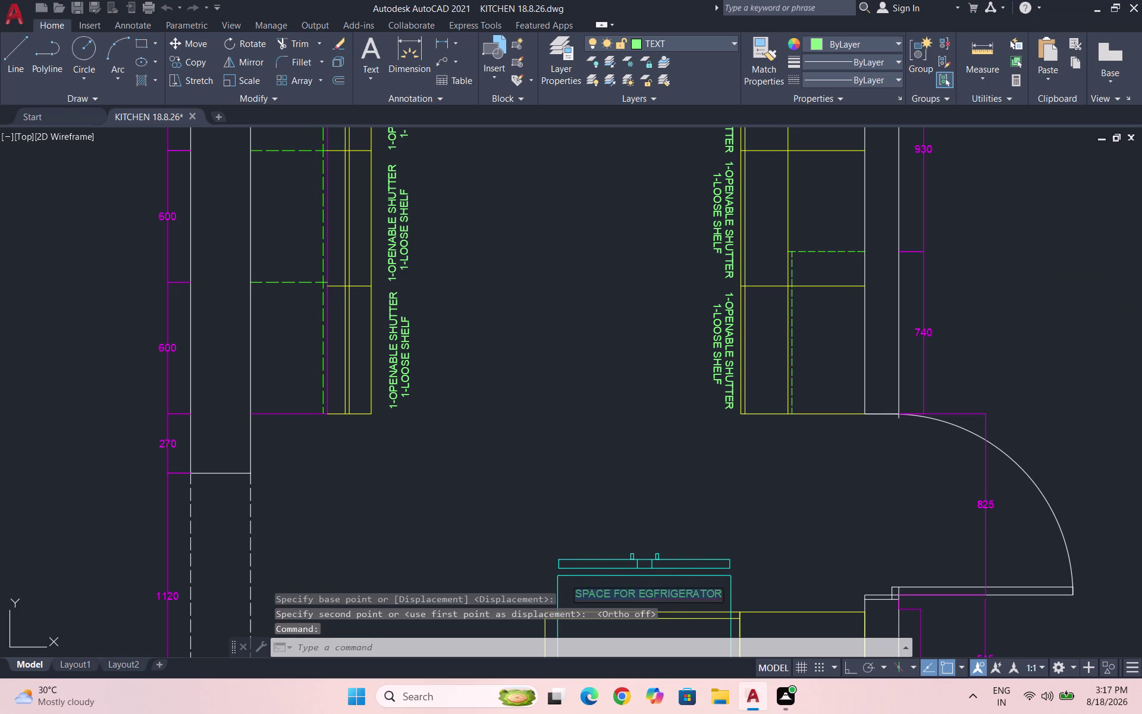
scroll(up, 3)
click(657, 585)
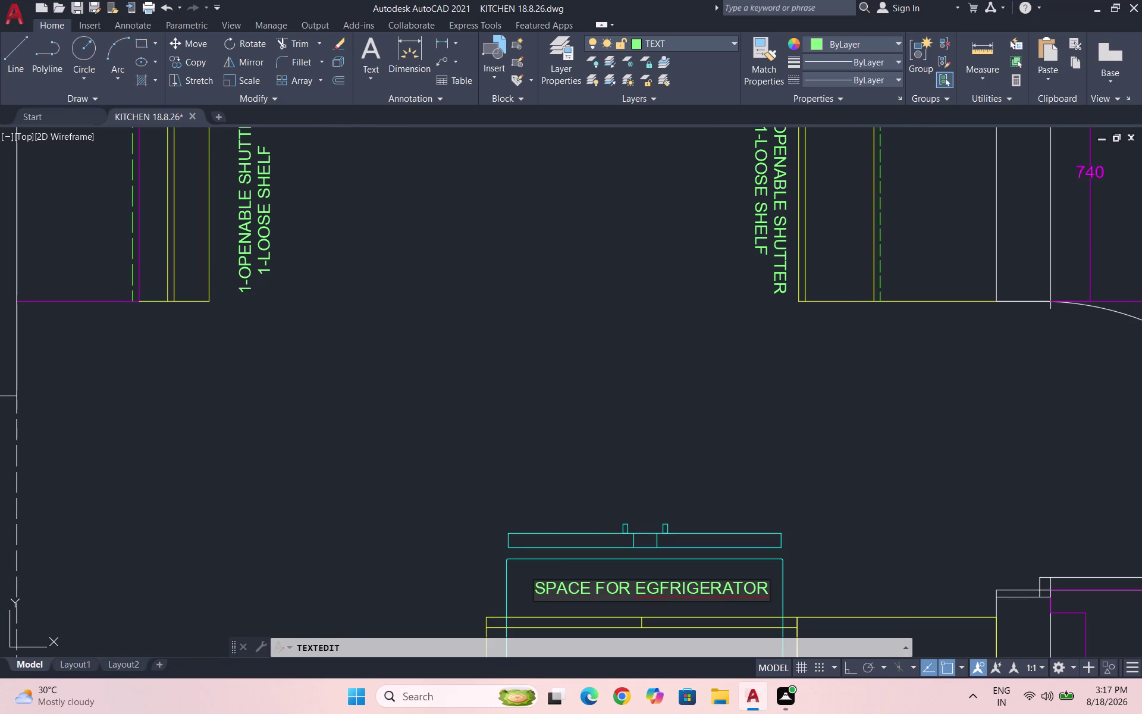
key(BackSpace)
key(BackSpace)
text(RE)
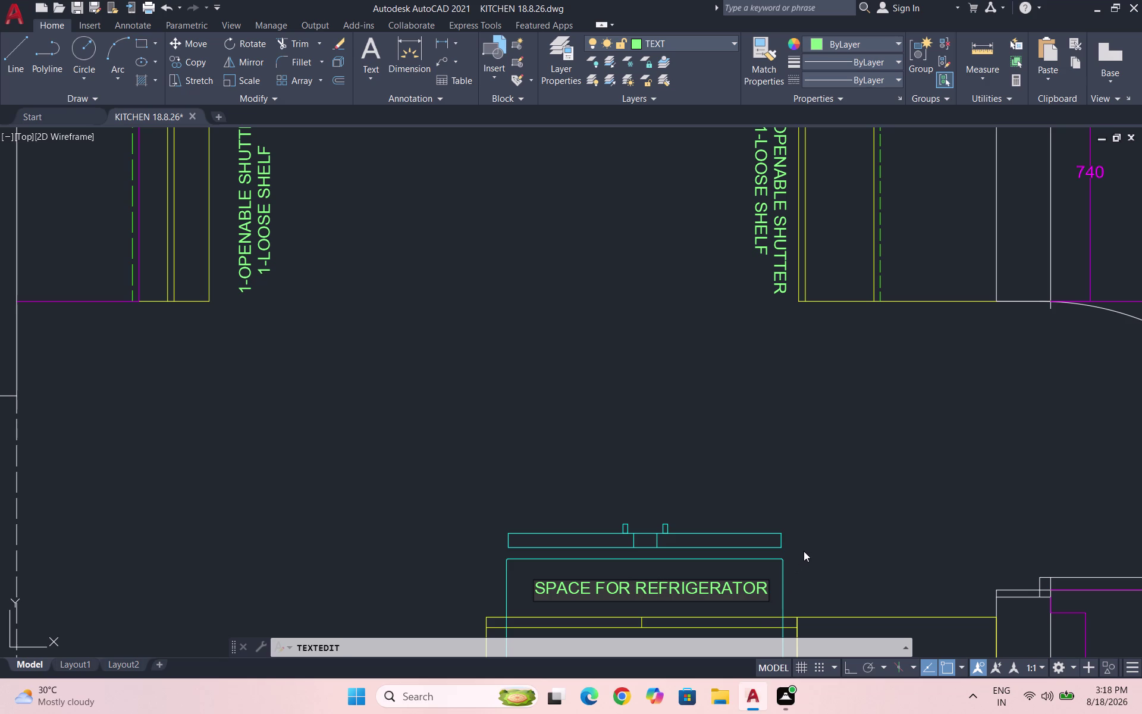
key(Escape)
scroll(down, 3)
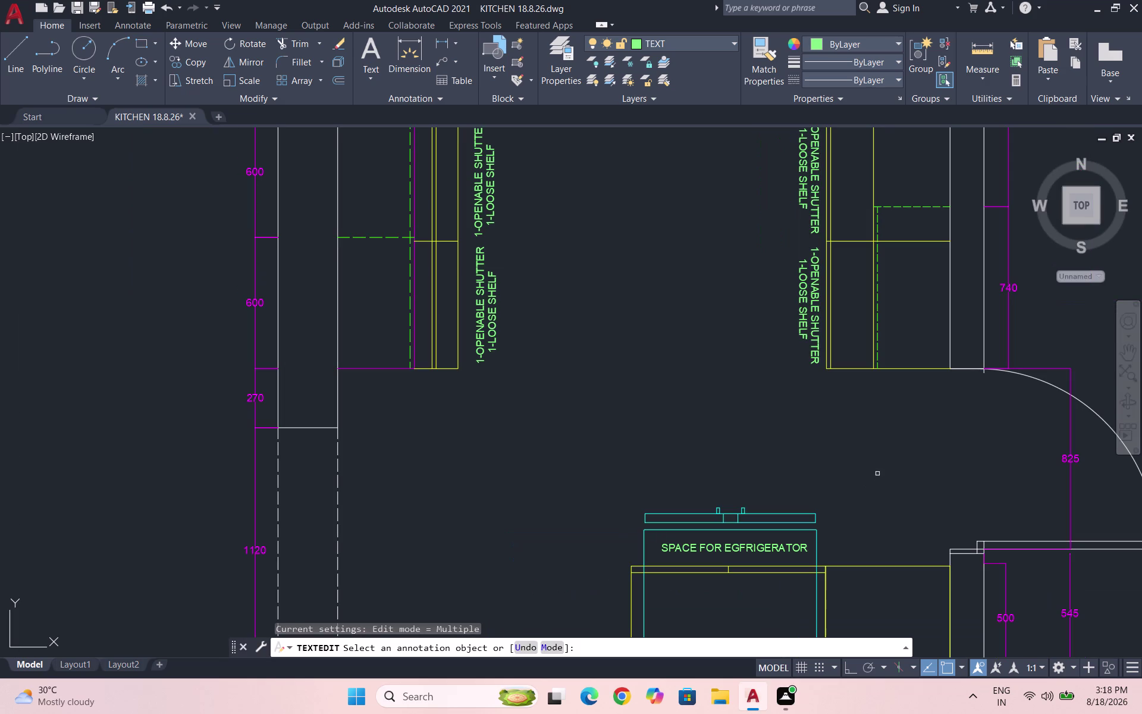
scroll(down, 3)
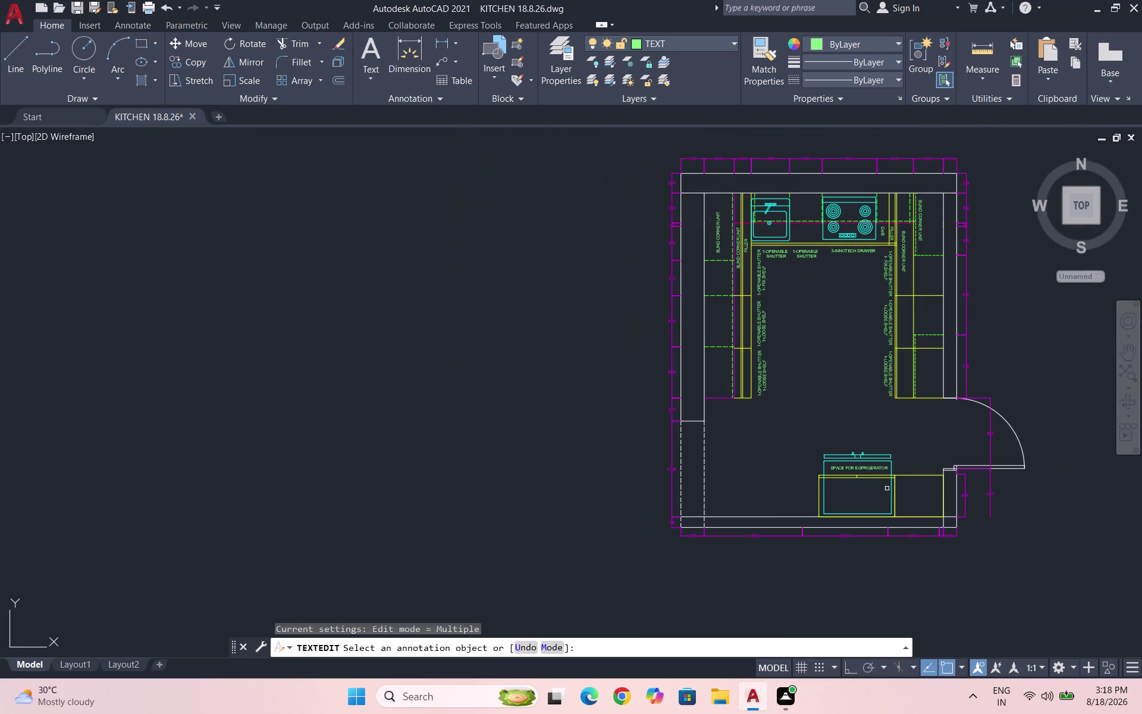
scroll(up, 3)
scroll(up, 3)
Redo the spelling fix so the label reads SPACE FOR REFRIGERATOR.
click(863, 456)
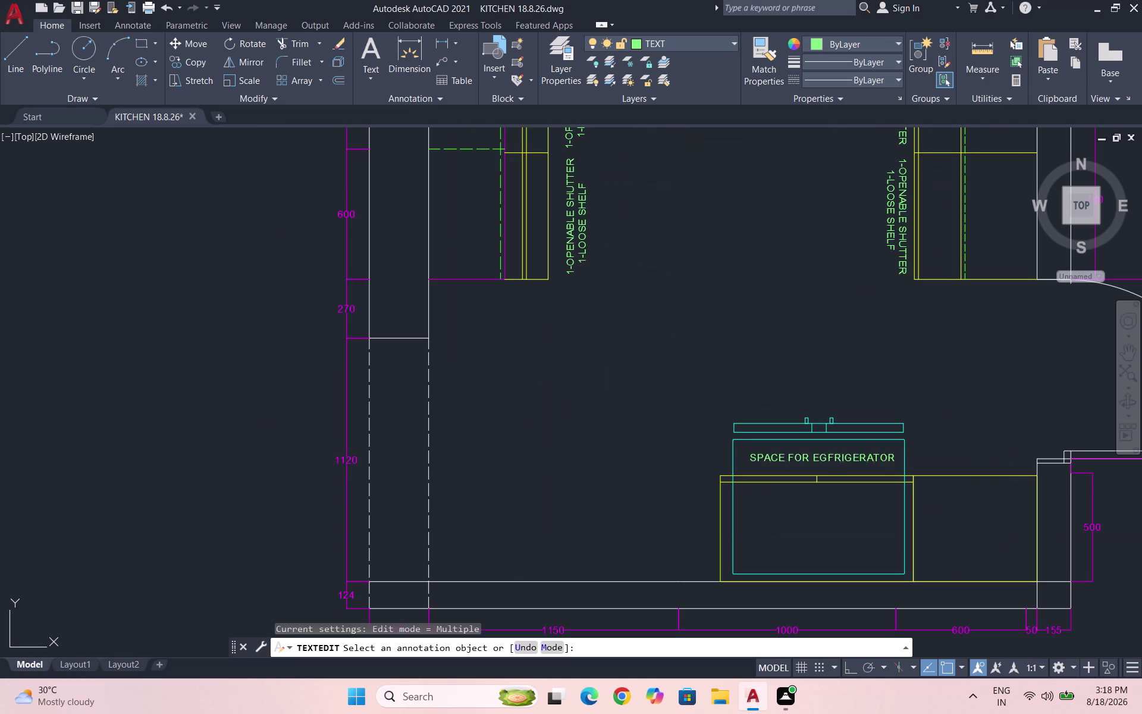
key(Escape)
click(832, 455)
click(829, 457)
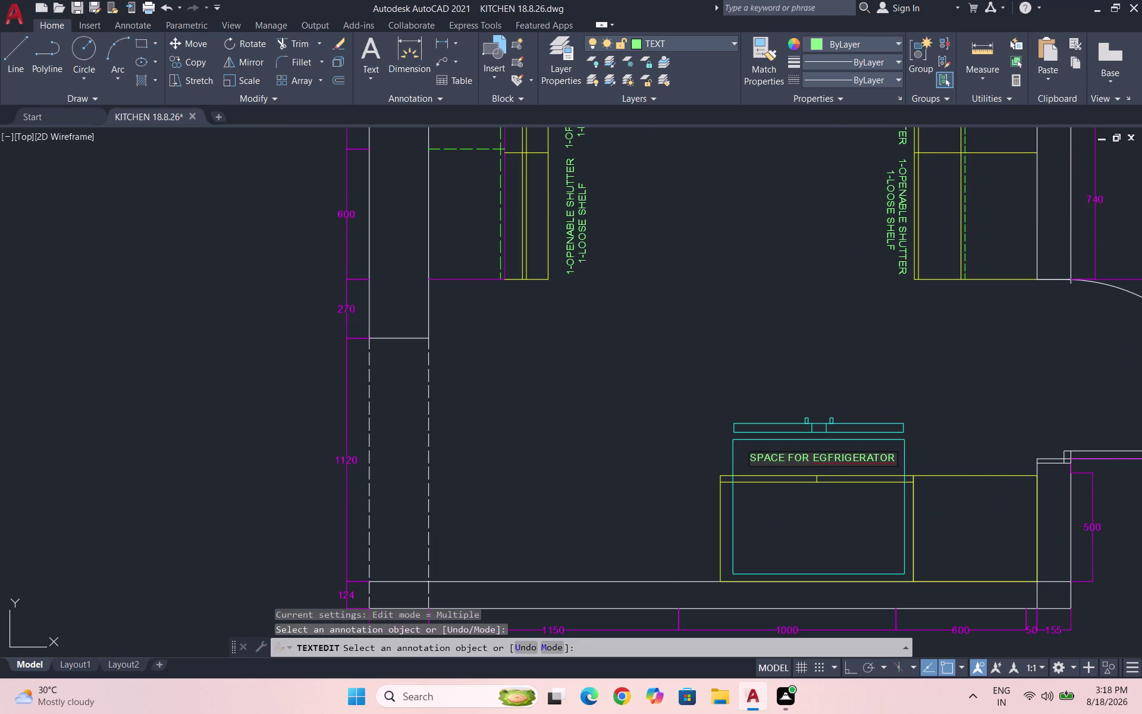
click(824, 456)
key(BackSpace)
key(BackSpace)
text(RE)
click(859, 529)
key(Escape)
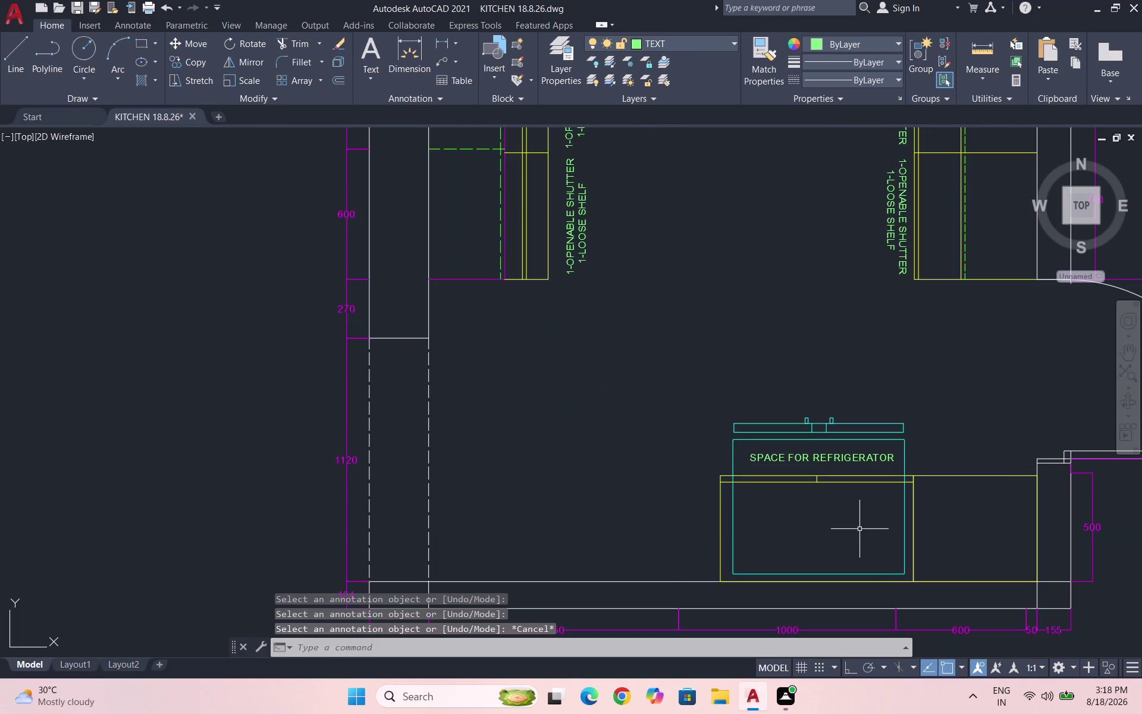
click(836, 457)
Copy the selected label straight down into the counter outline with Ortho on.
text(CO)
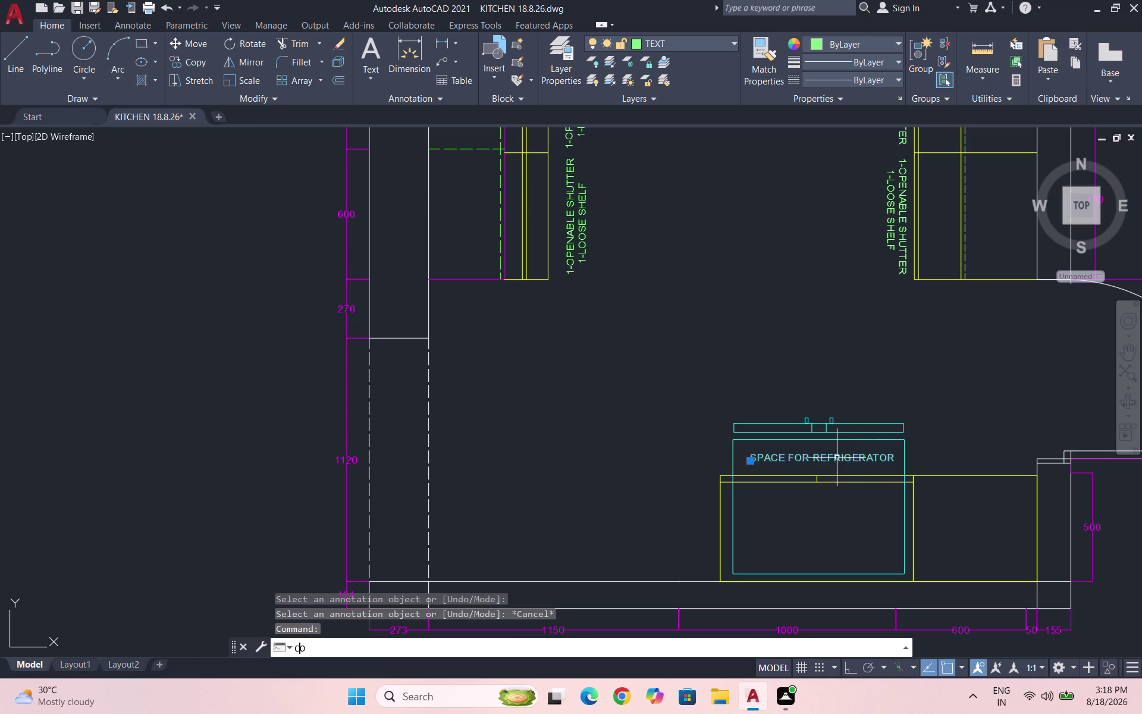
key(Return)
click(832, 458)
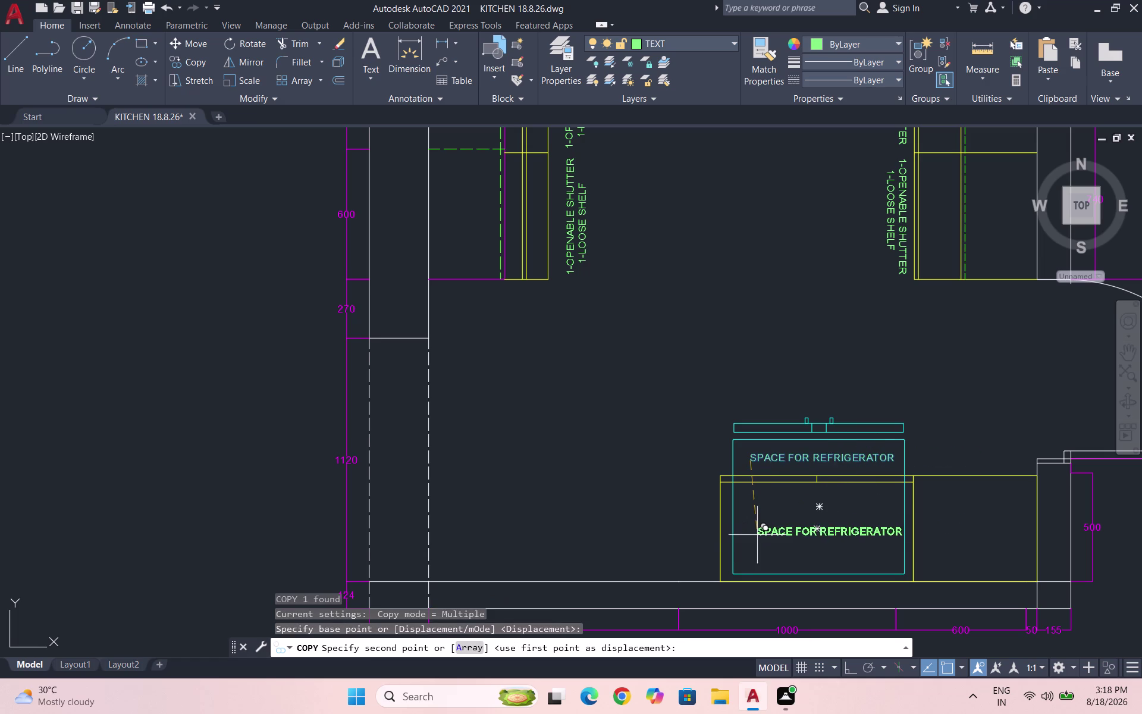
key(F8)
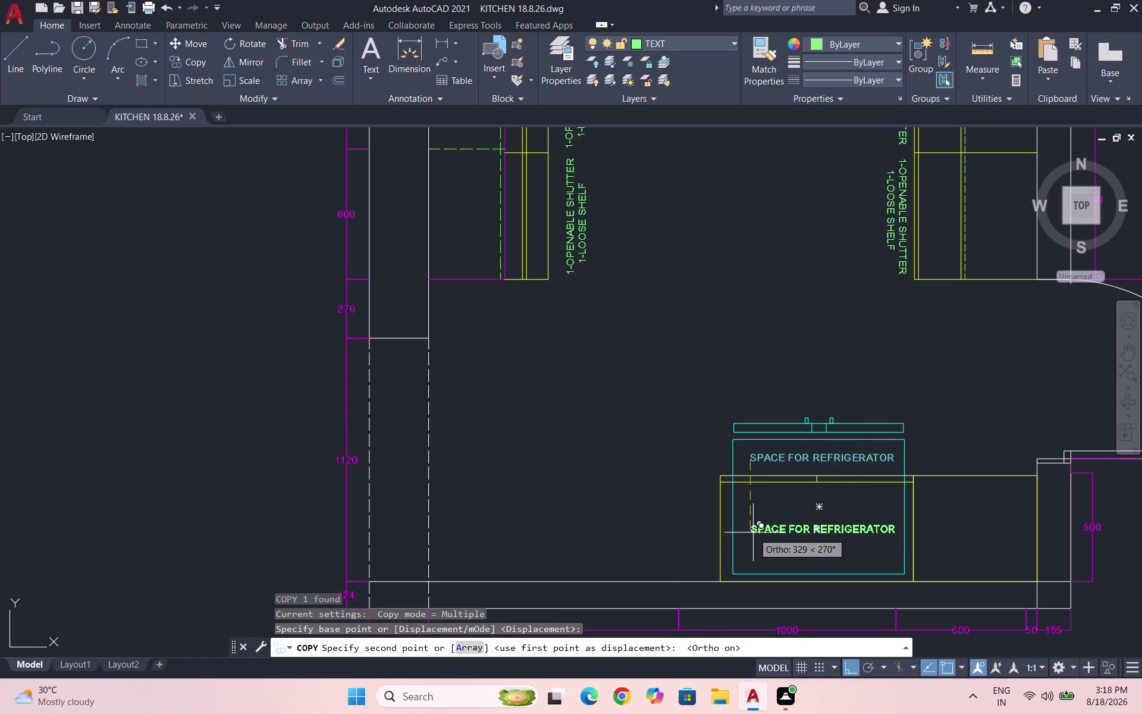
click(753, 532)
key(Escape)
Retype the copied label's wording as 'LOFT STORAGE'.
double_click(821, 527)
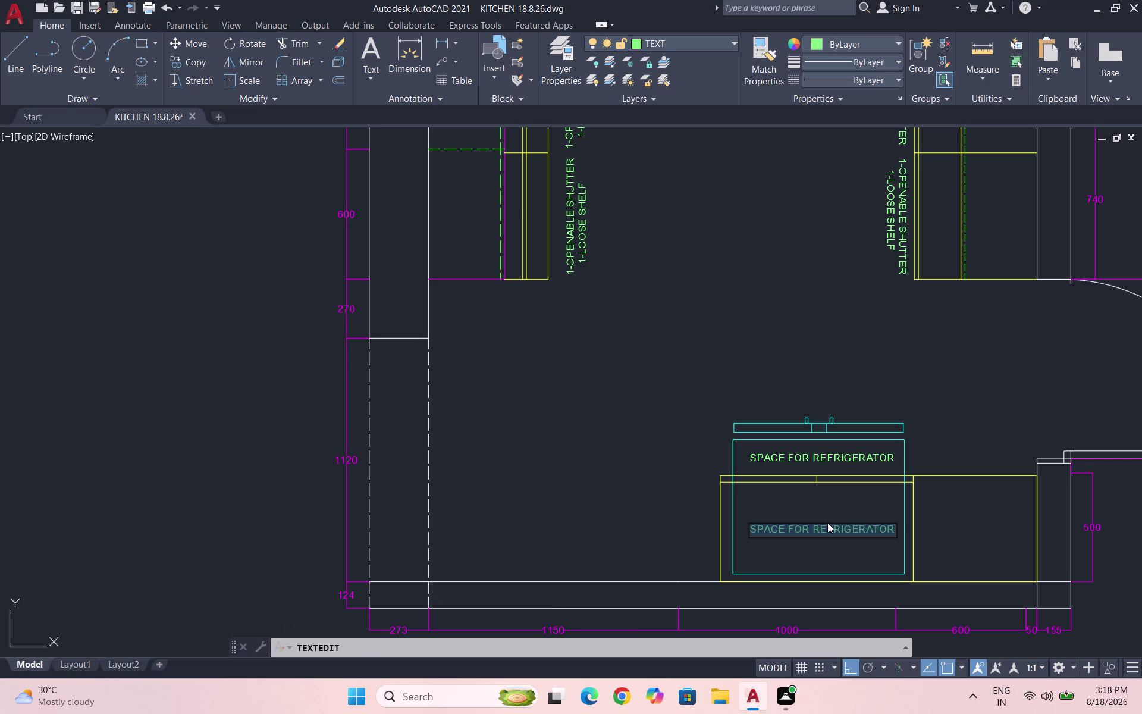
text(LOFT)
key(space)
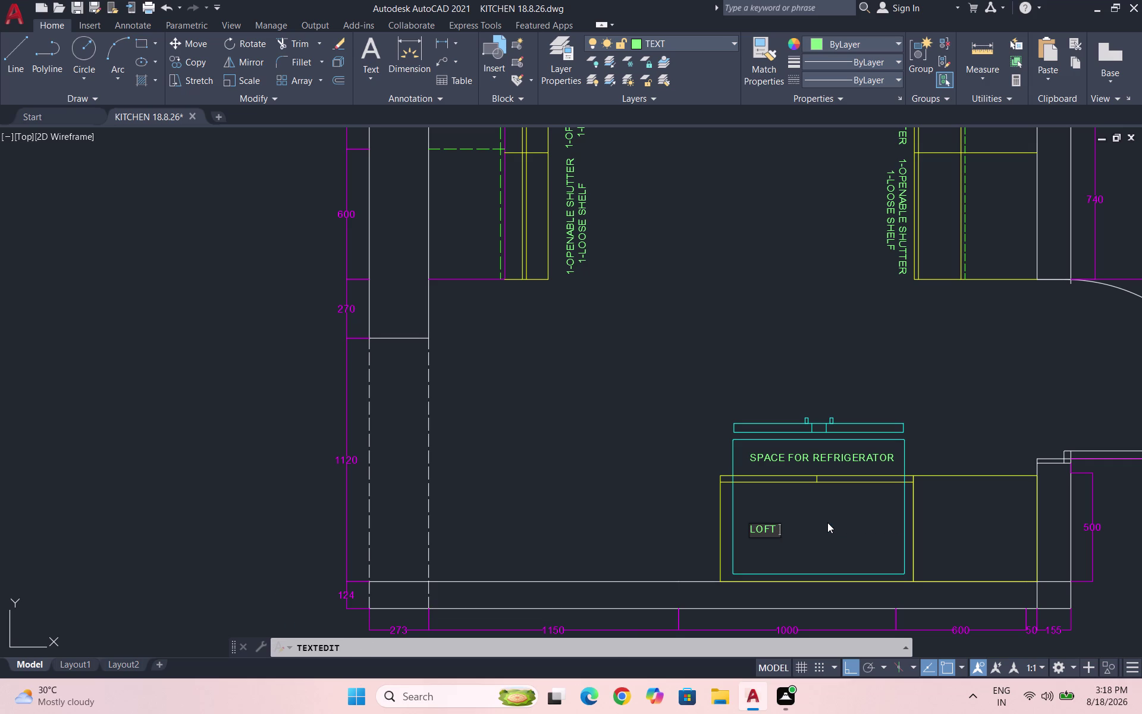
key(s)
text(TOR)
text(AGE)
click(840, 546)
key(Escape)
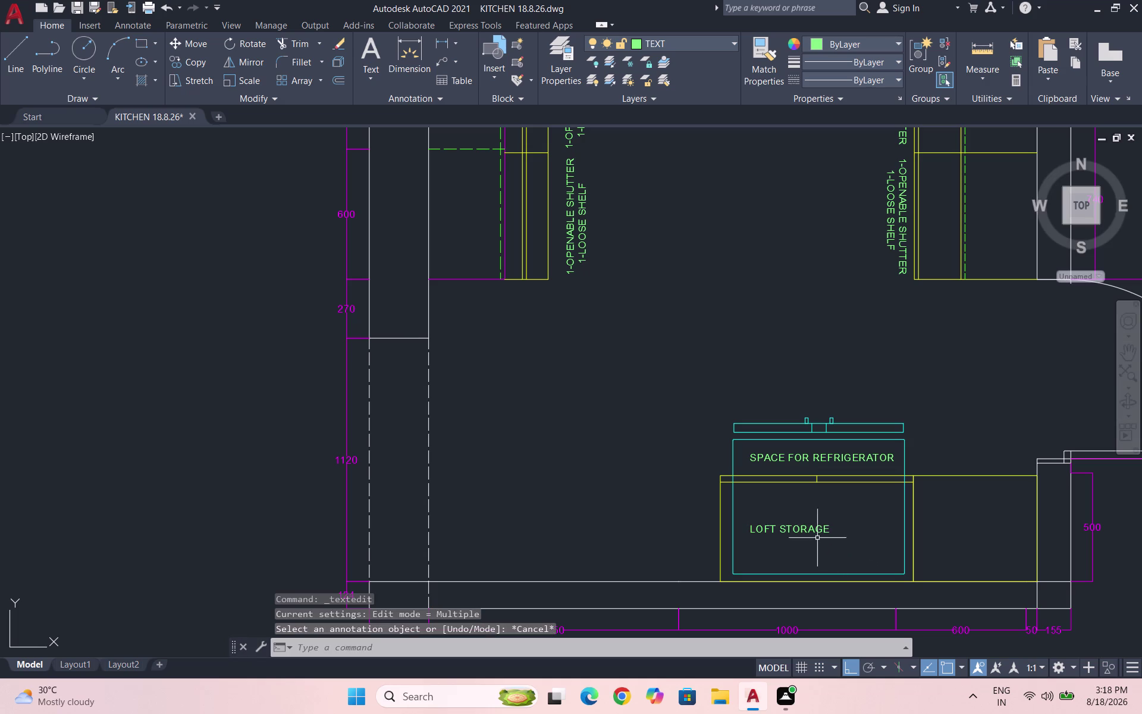
click(815, 537)
Move the LOFT STORAGE label twice, nudging it left within the loft box.
click(762, 520)
key(m)
key(Return)
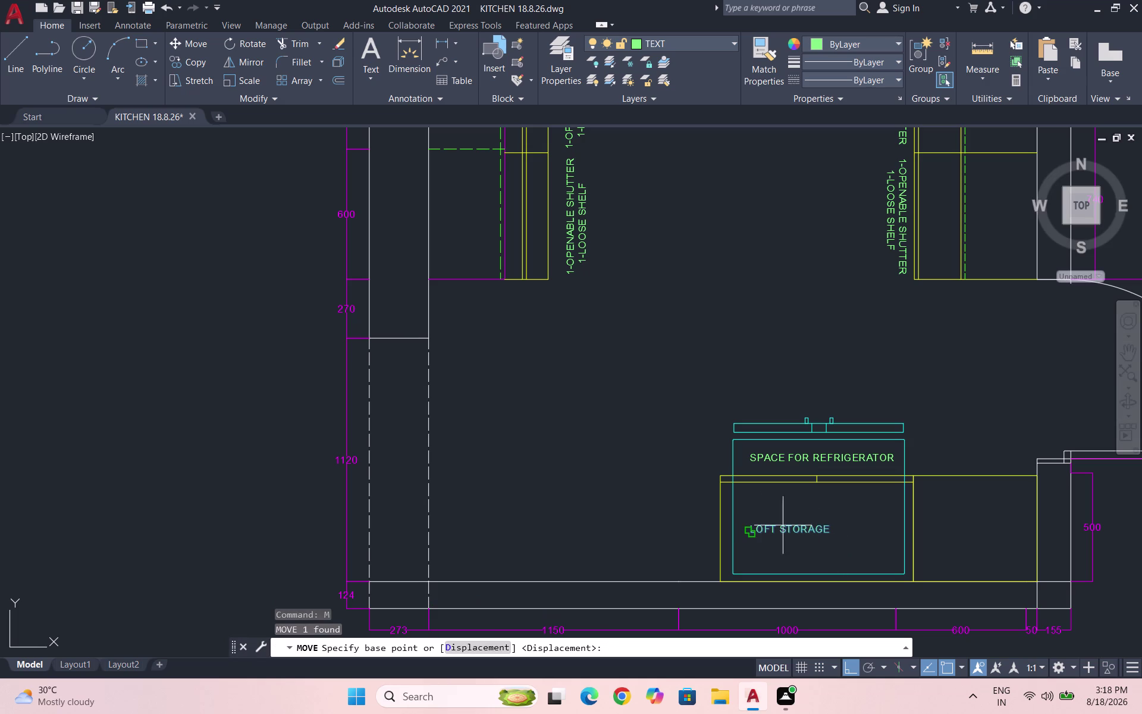
click(801, 523)
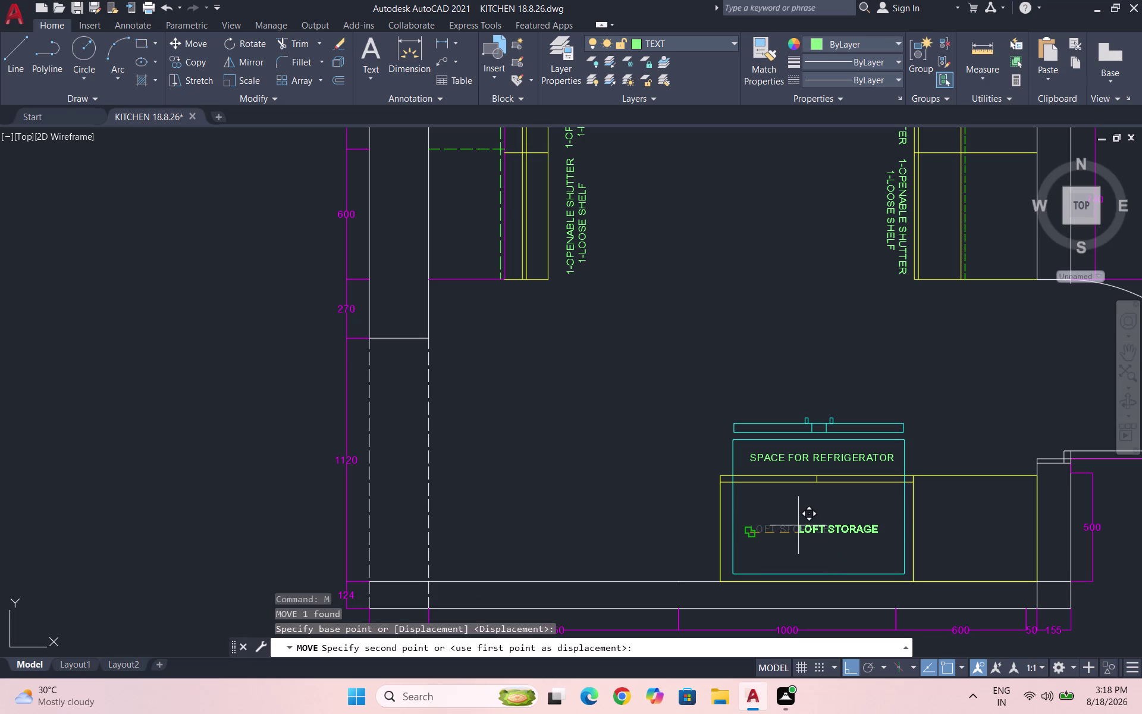
scroll(up, 3)
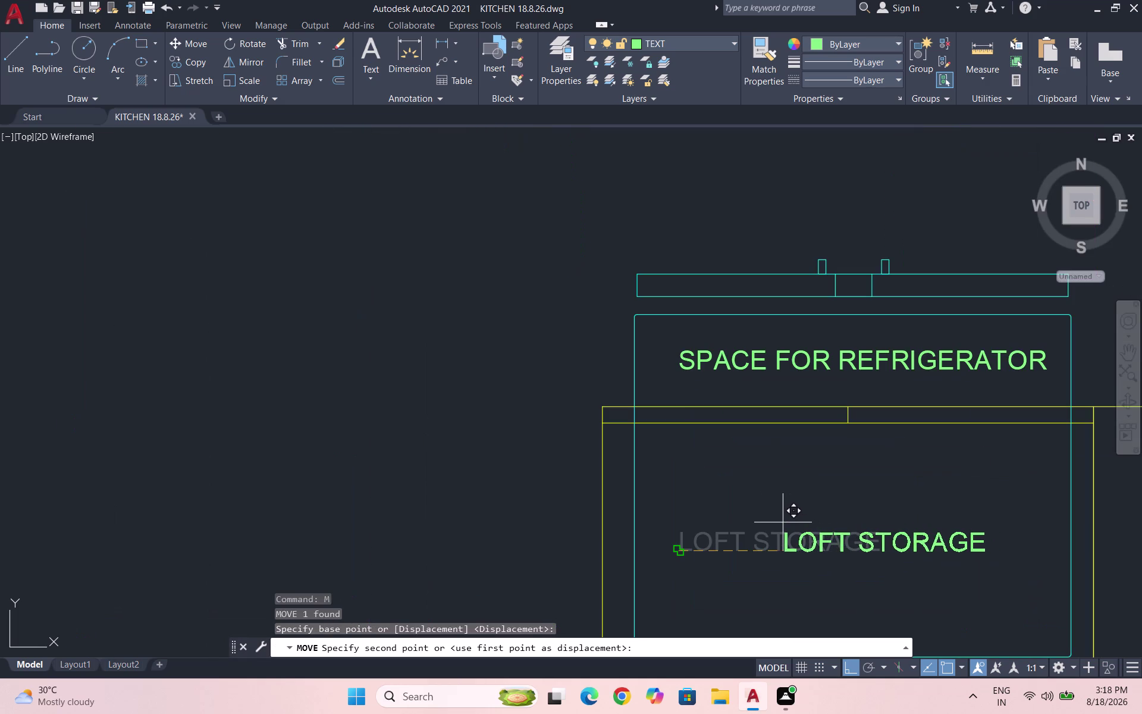
click(783, 522)
drag(881, 554, 808, 528)
click(779, 516)
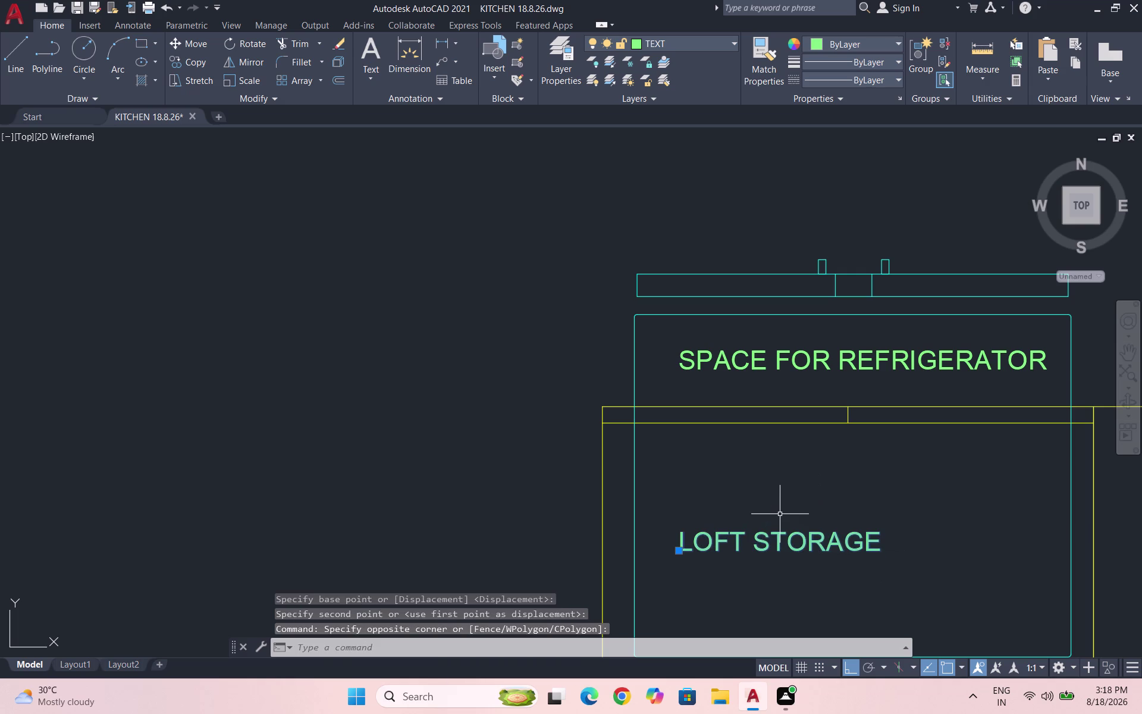
key(m)
key(Return)
click(786, 533)
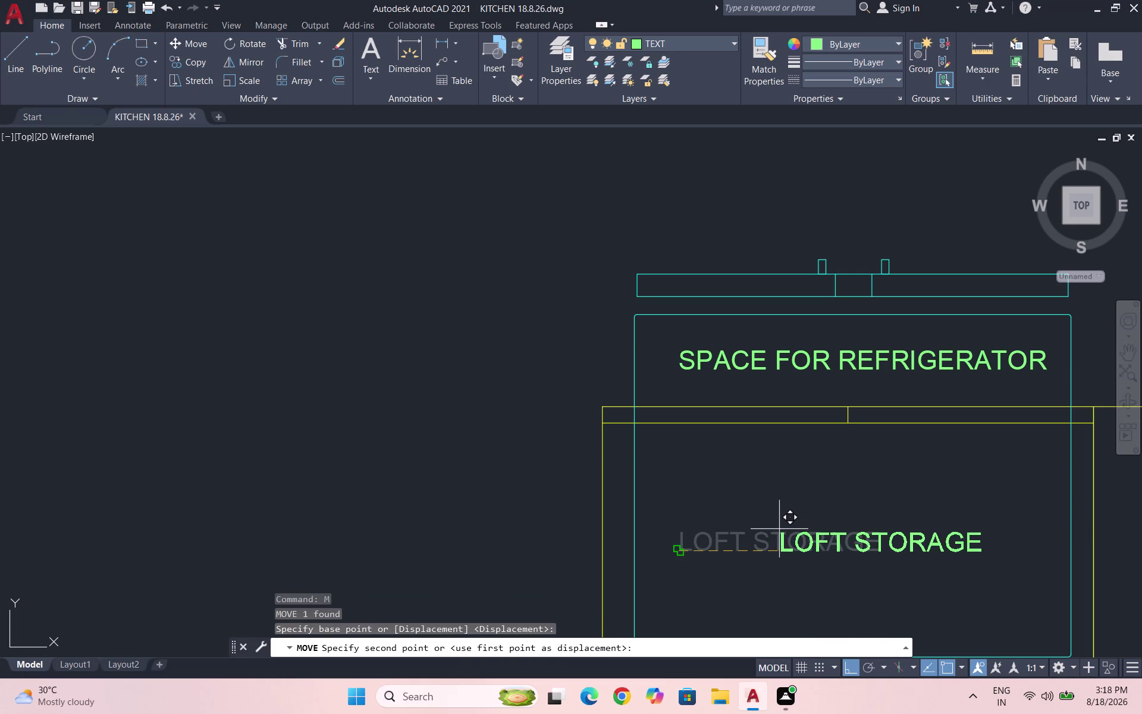
click(776, 527)
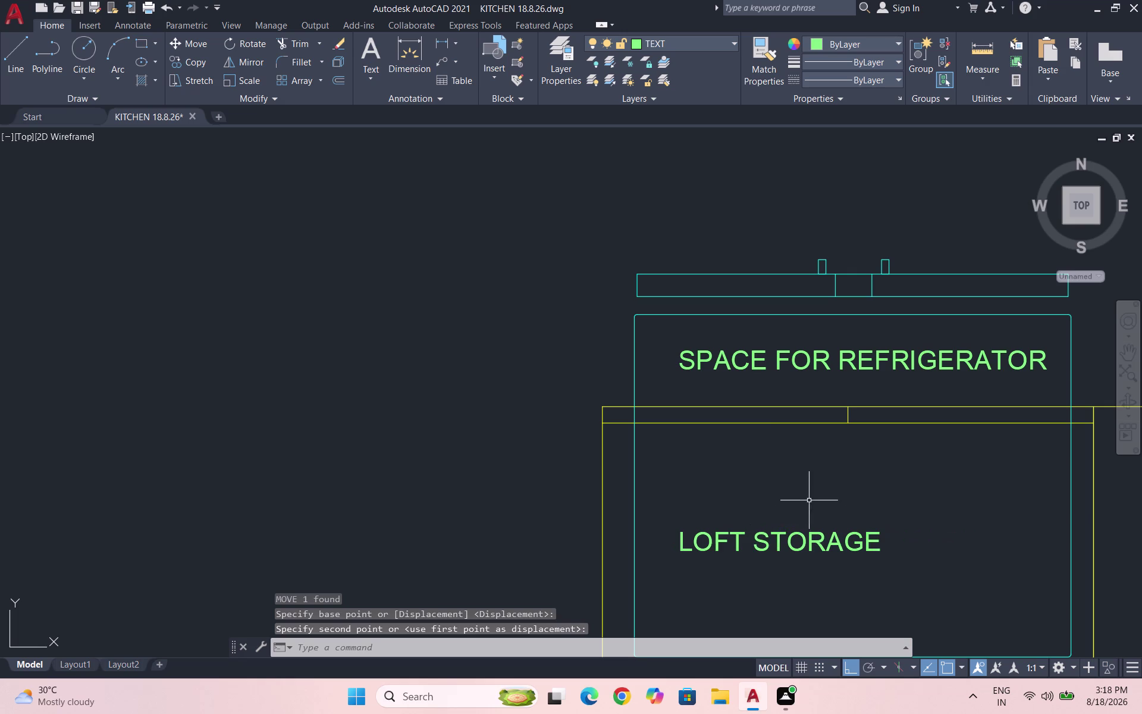
Shift the LOFT STORAGE label right to centre it, then reselect it.
drag(860, 559, 810, 539)
click(783, 528)
key(m)
key(Return)
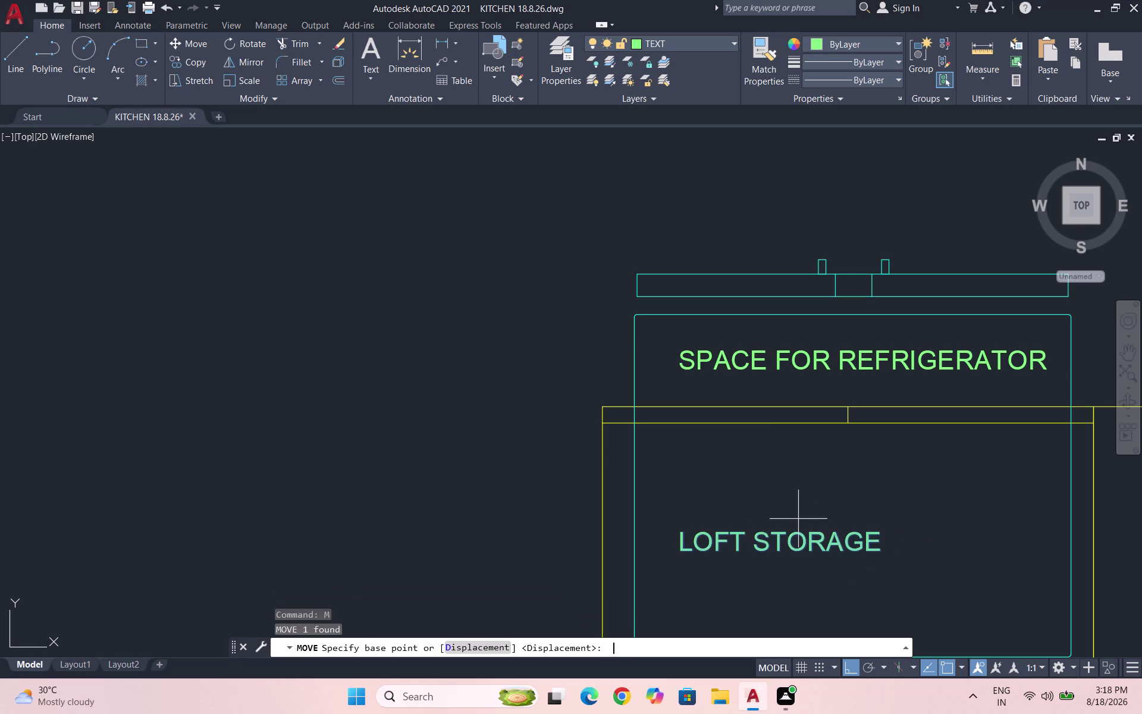
scroll(down, 3)
scroll(up, 3)
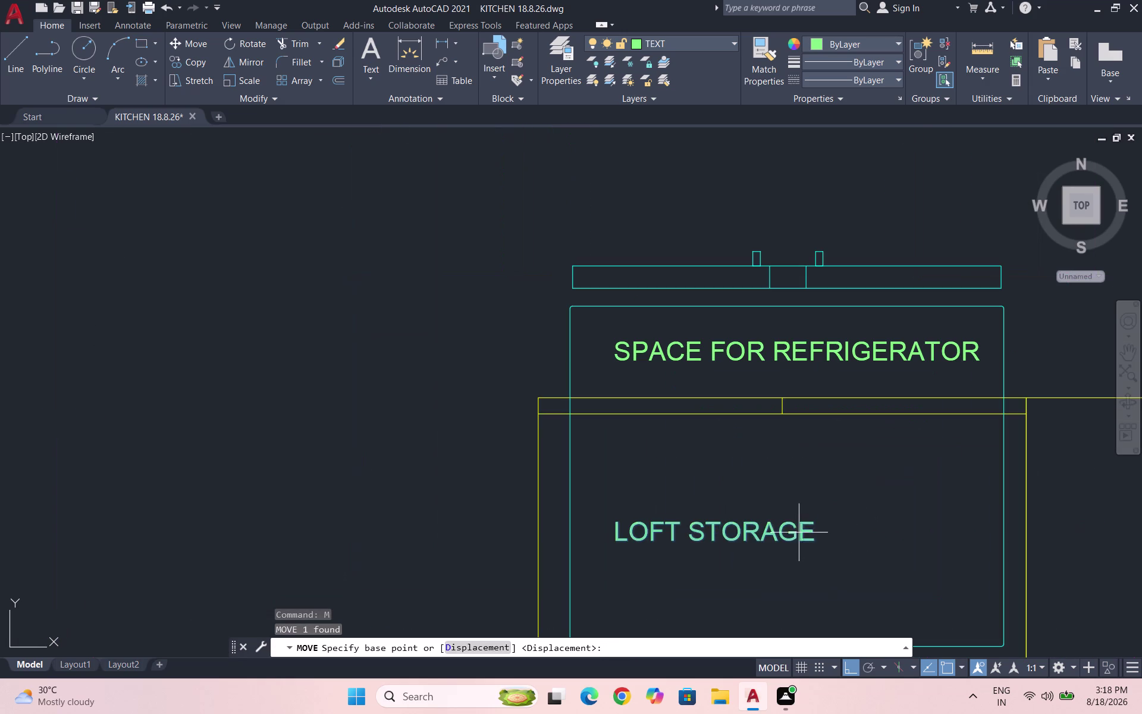
click(798, 532)
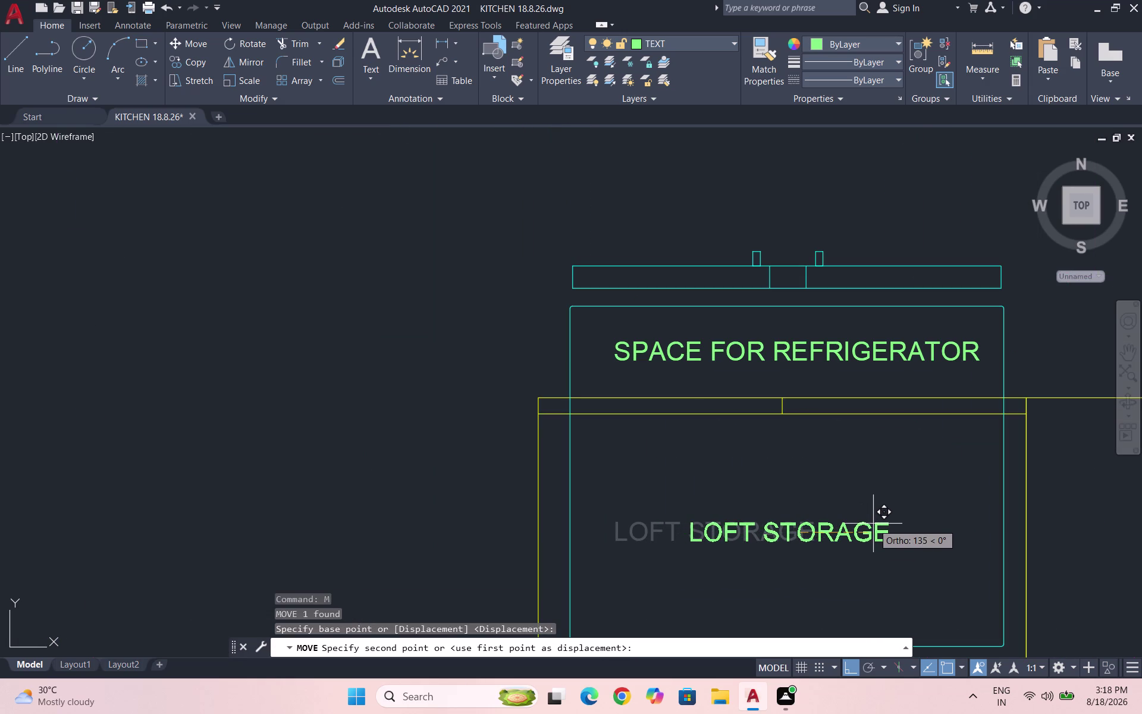
click(873, 524)
scroll(down, 3)
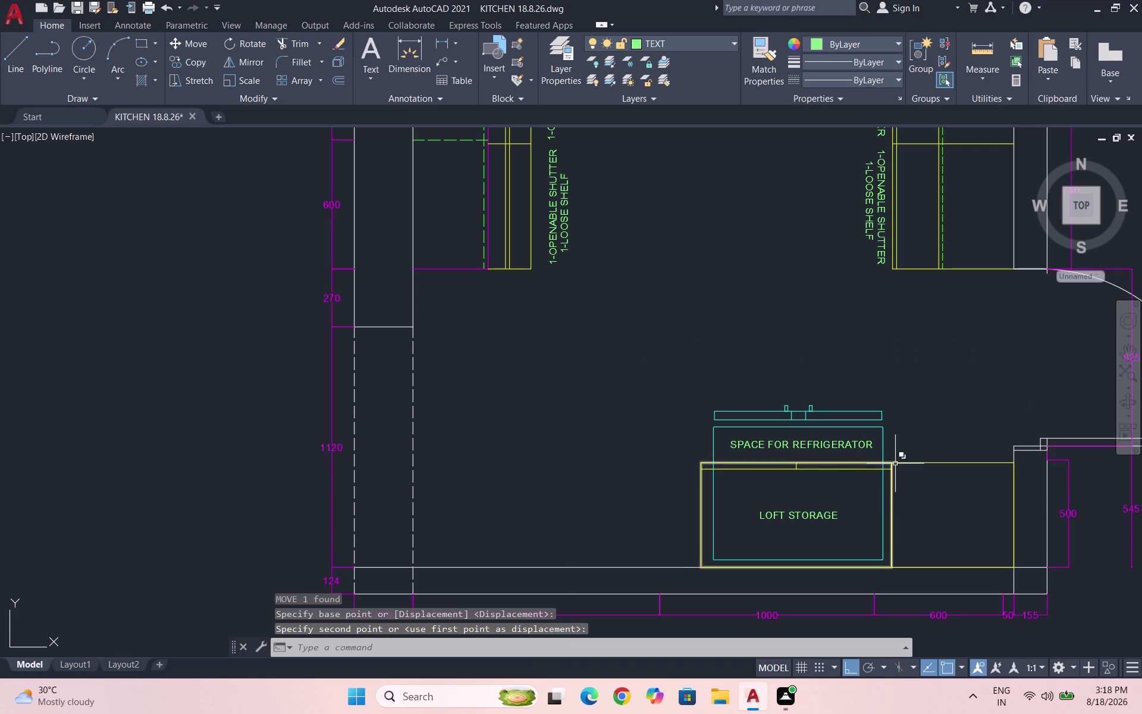
drag(834, 519, 826, 517)
Make two attempts to copy the LOFT STORAGE label, cancelling both.
text(C)
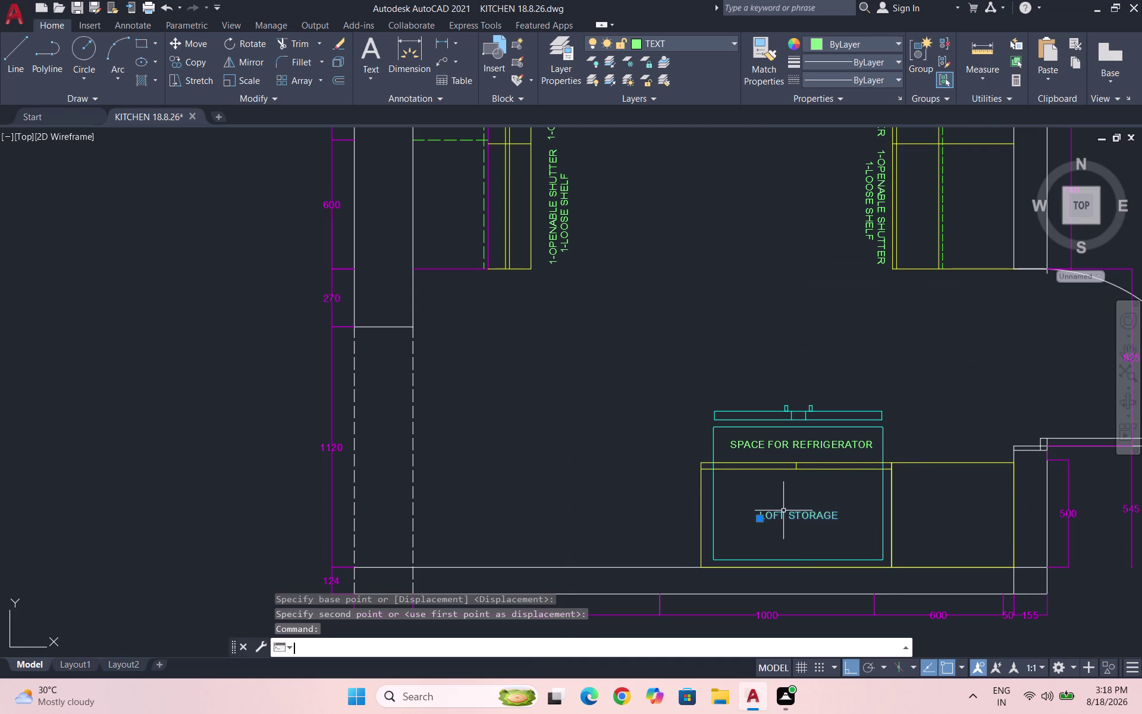
text(O)
key(Return)
click(783, 510)
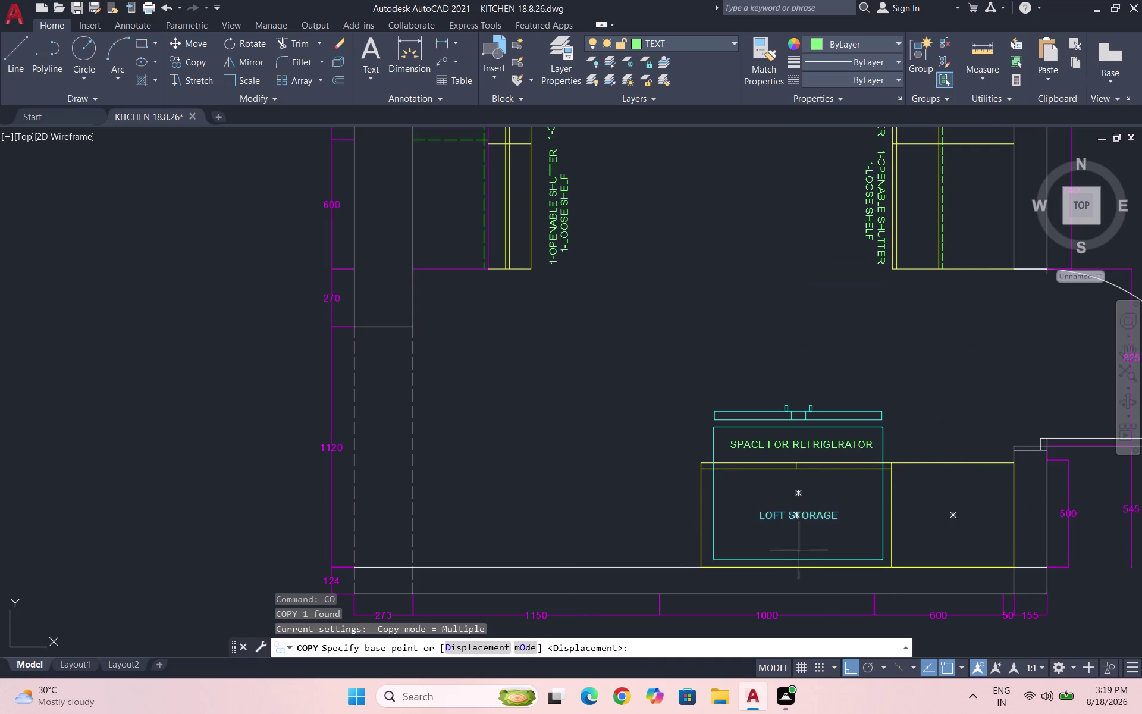
key(Return)
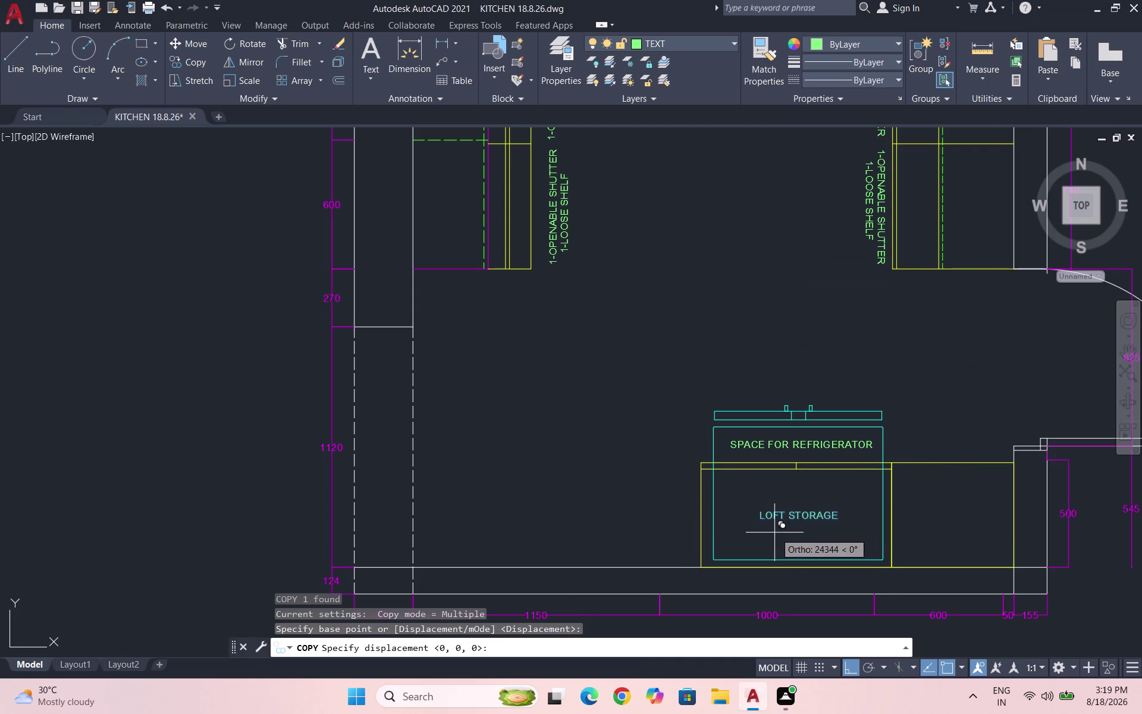
drag(783, 523, 789, 517)
key(Escape)
drag(838, 537, 815, 523)
click(769, 516)
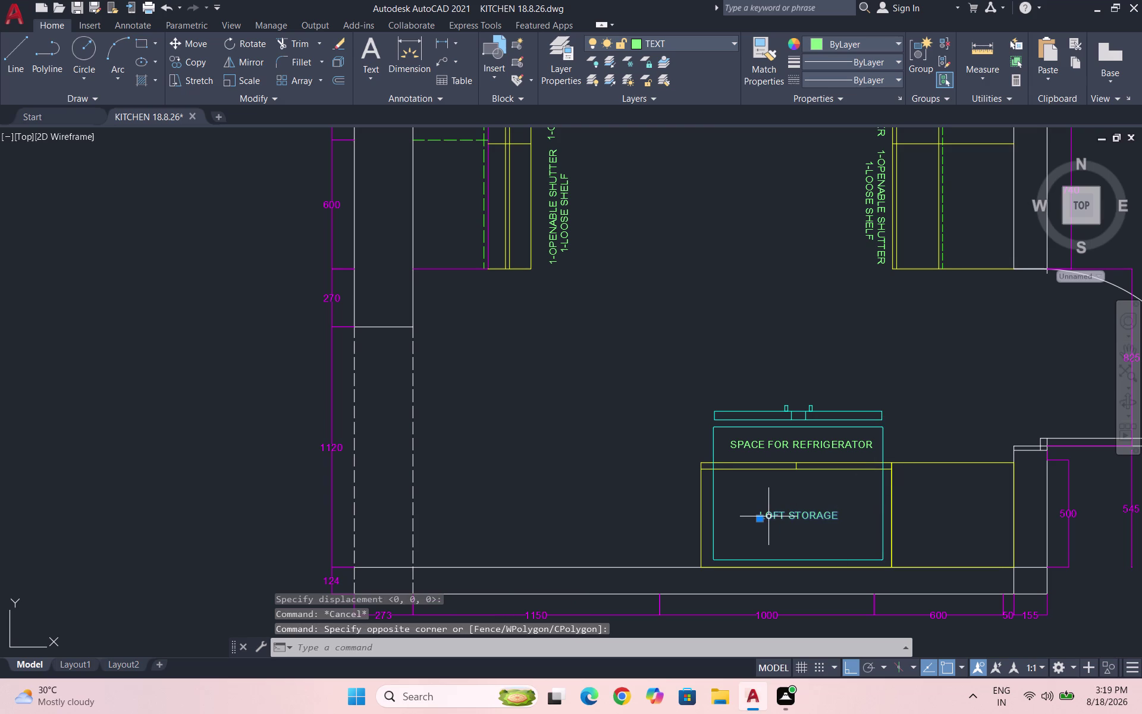
text(CO)
key(Return)
drag(768, 516, 786, 499)
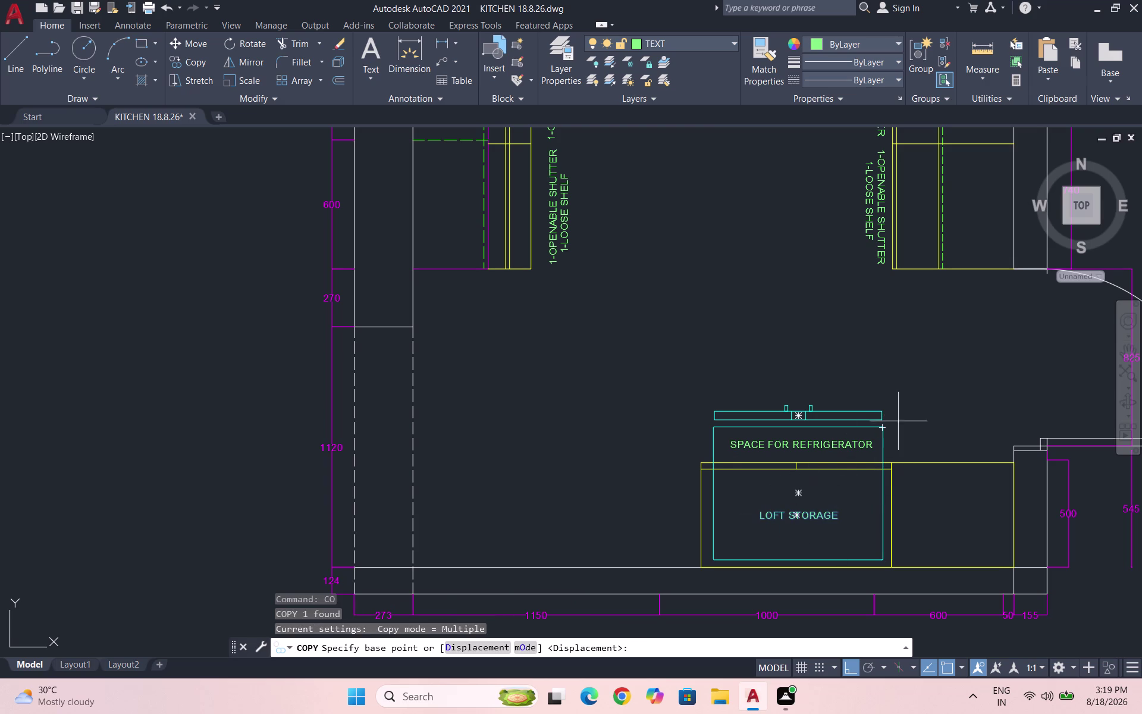
click(799, 518)
key(Escape)
Copy the LOFT STORAGE label into the adjacent cabinet on the right.
scroll(up, 3)
drag(795, 521, 788, 511)
click(777, 505)
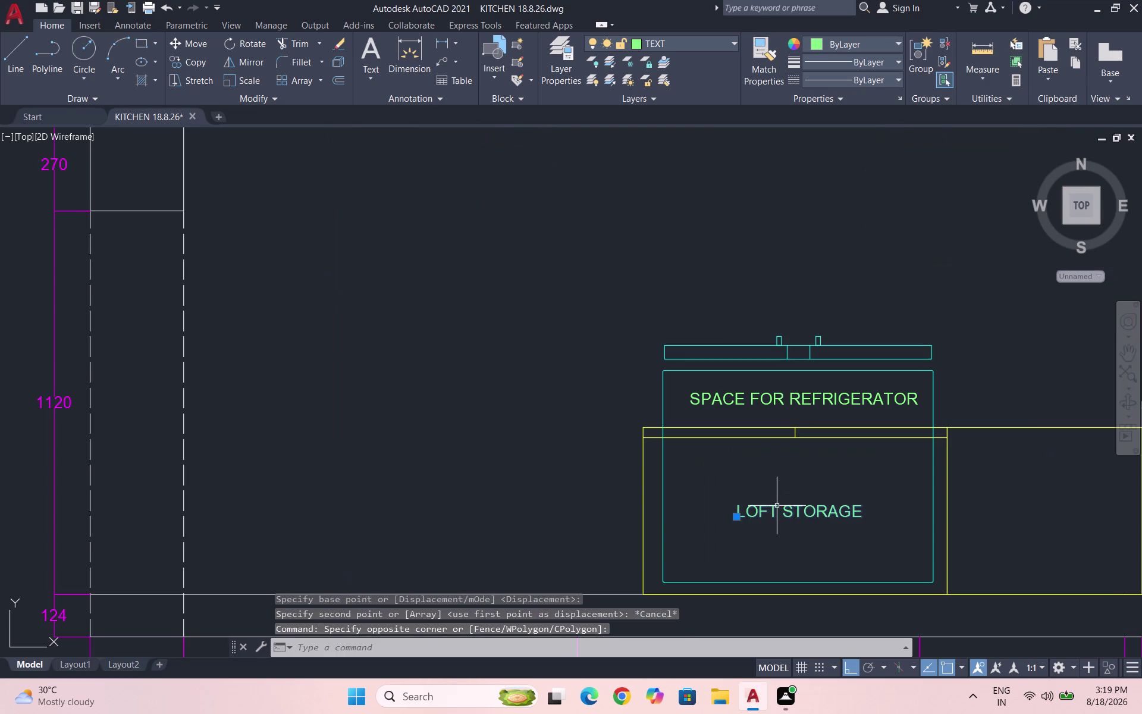
text(CO)
key(Return)
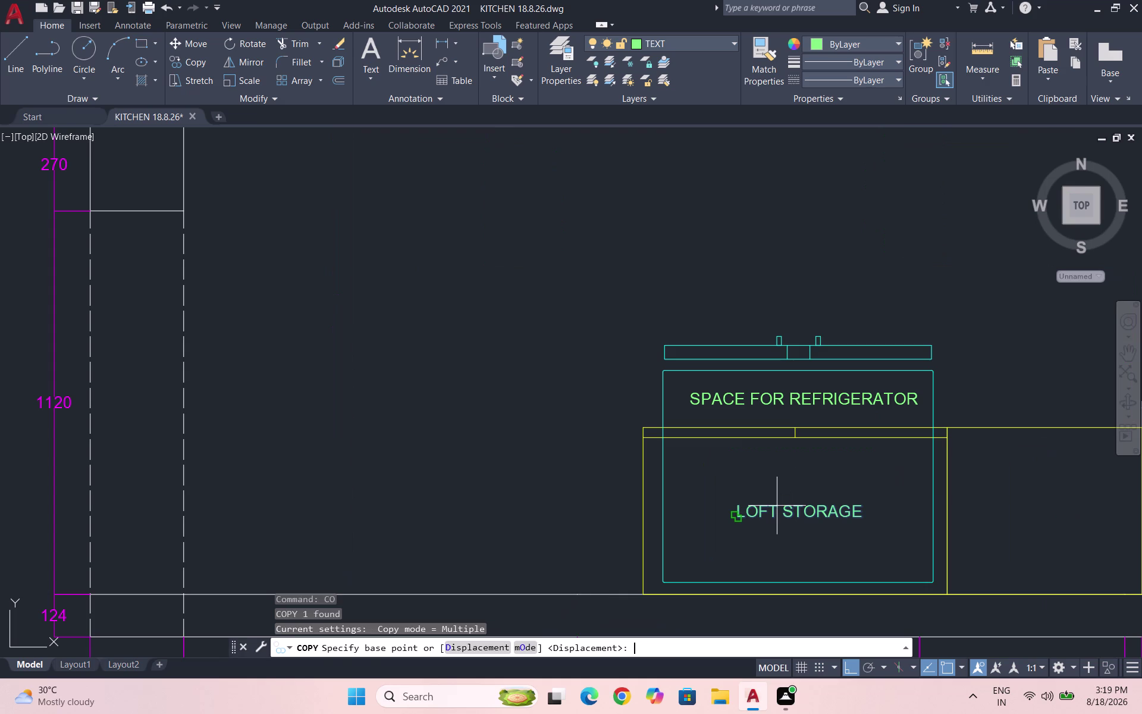
click(780, 519)
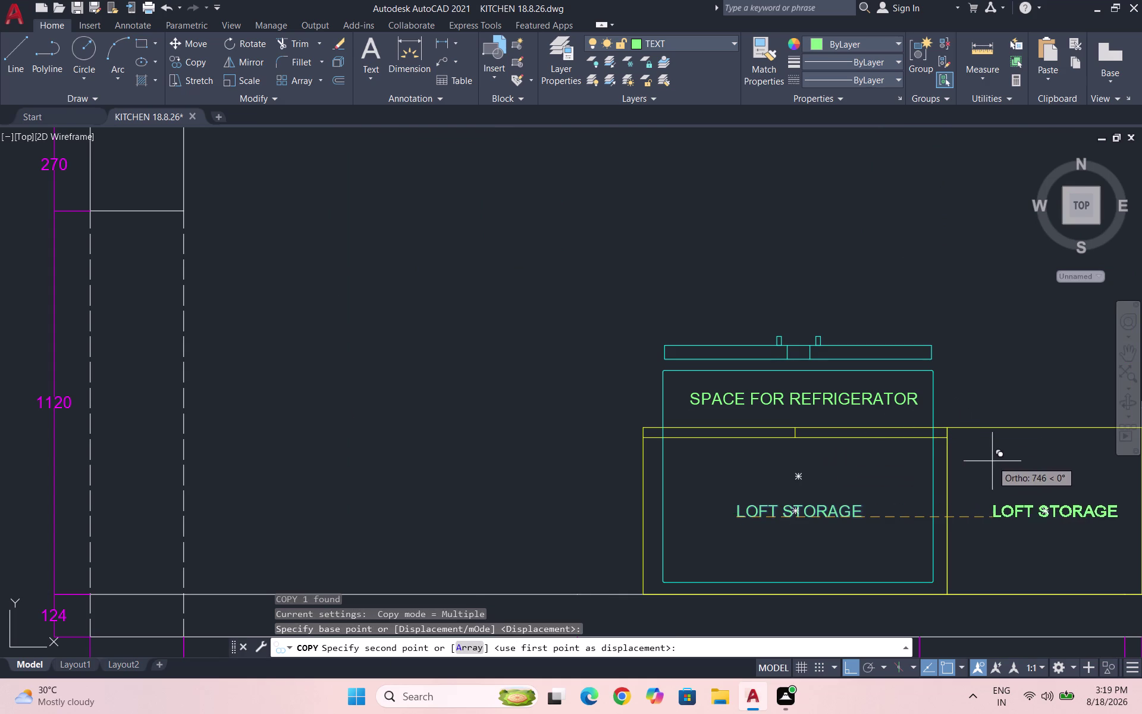
click(992, 461)
key(Escape)
Move the copied label up above the right-hand cabinet.
scroll(down, 3)
scroll(up, 3)
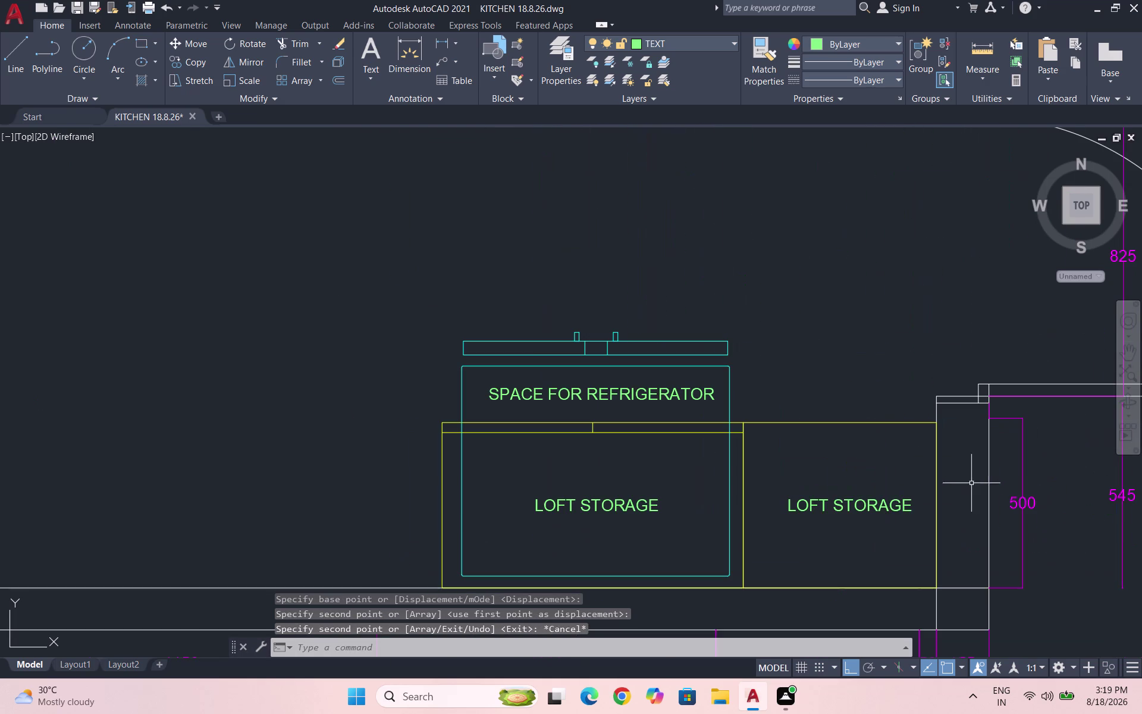
drag(890, 535, 875, 529)
click(800, 482)
key(m)
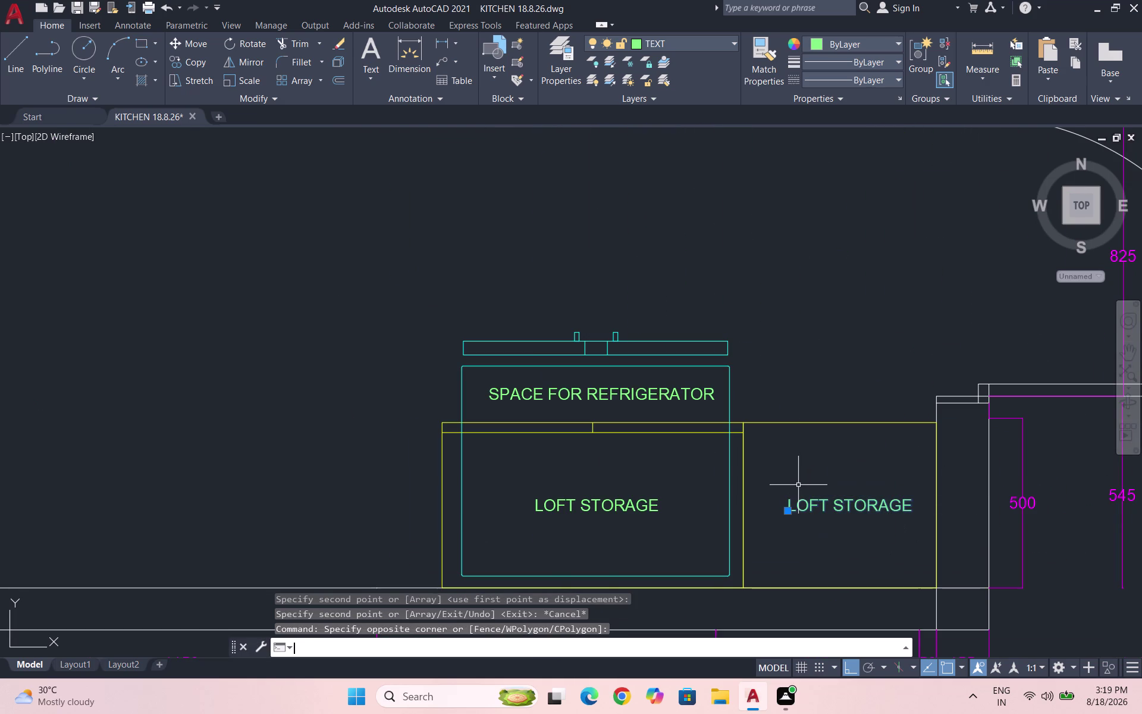
key(Return)
click(825, 508)
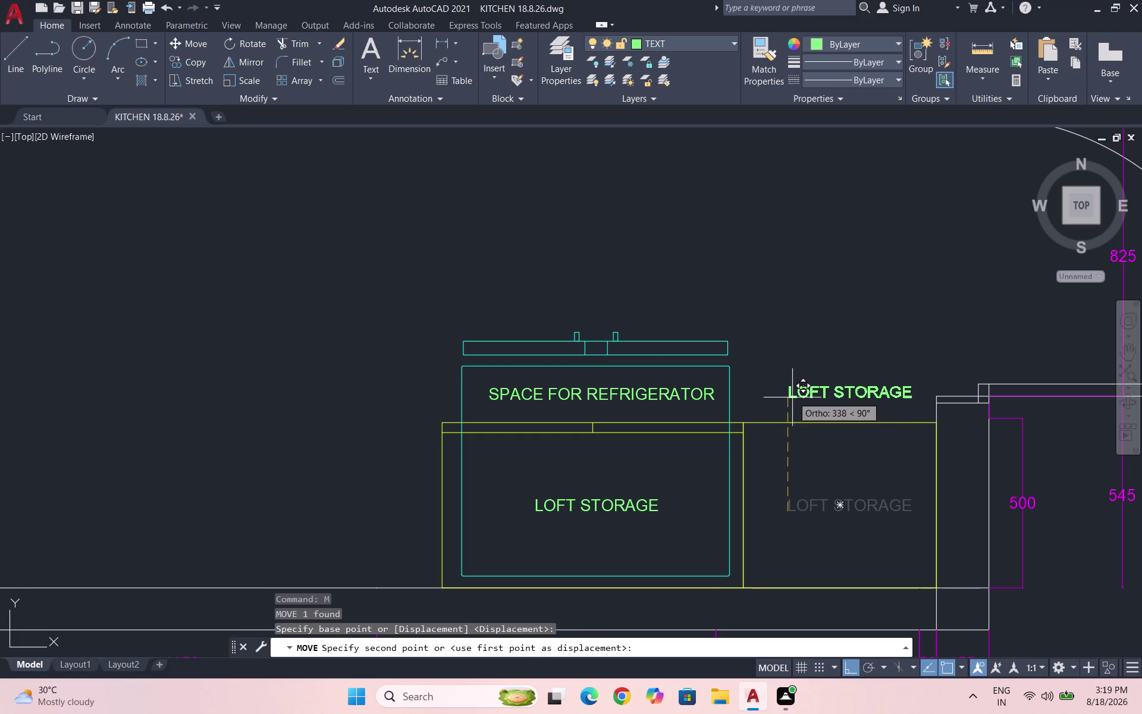
click(795, 401)
Open the copied label for editing and erase its old text.
double_click(838, 394)
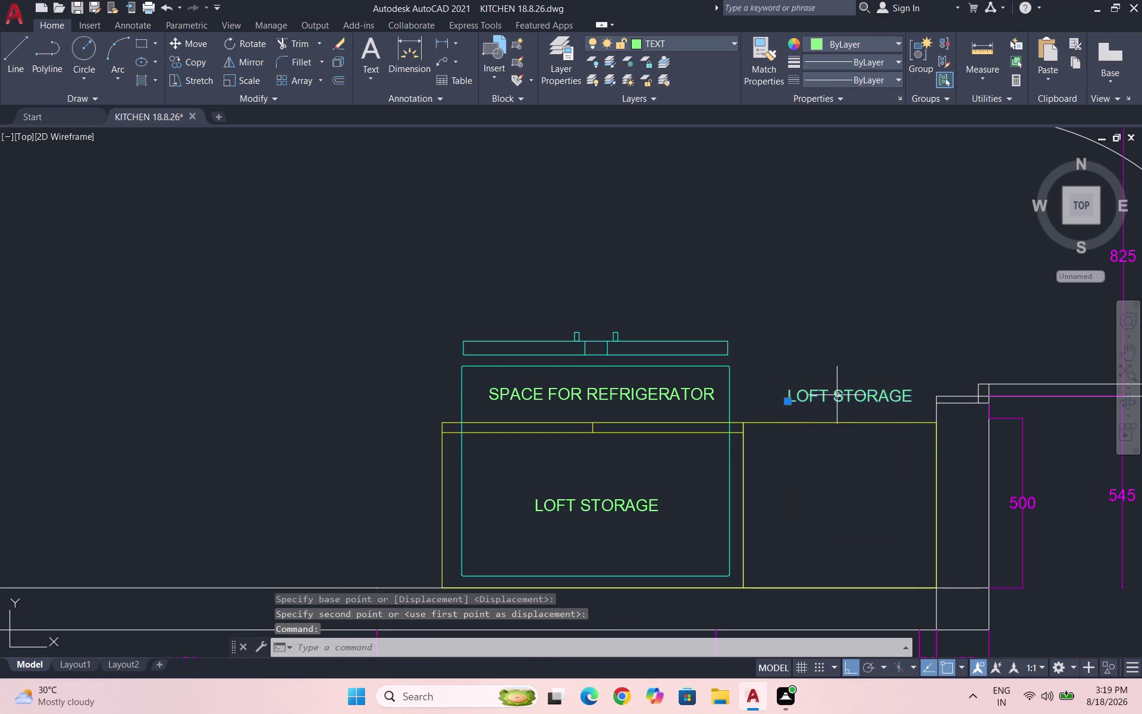
triple_click(837, 395)
key(Right)
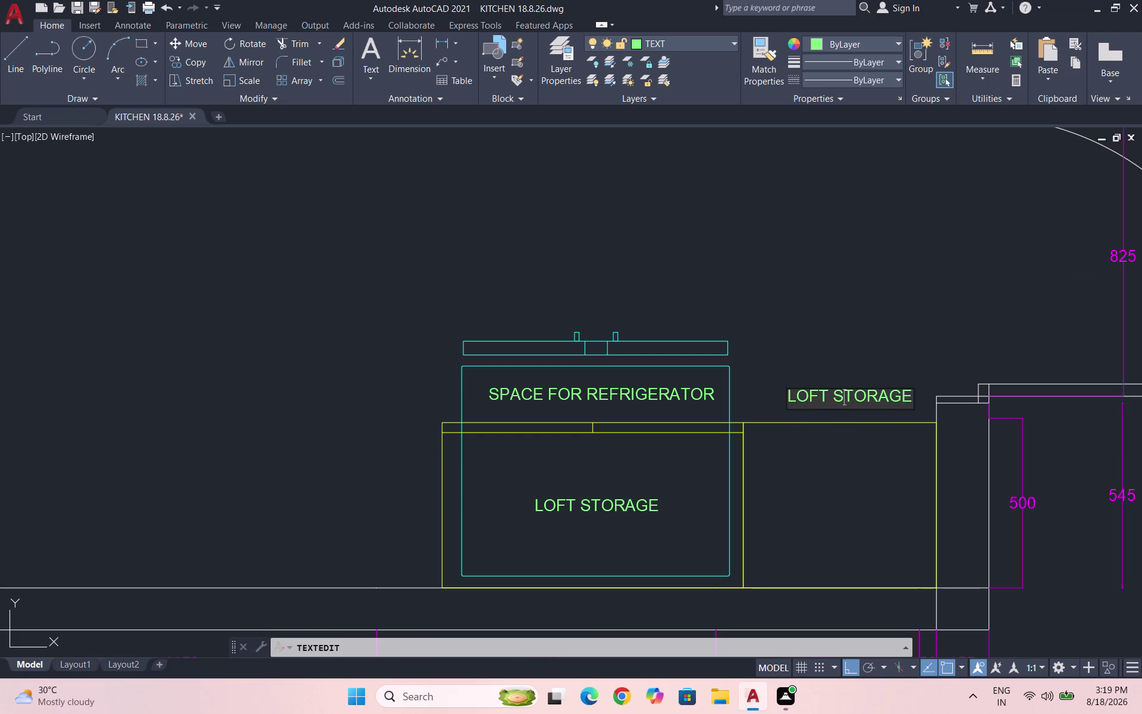
key(Right)
key(Right)
key(Right)
key(Right)
key(Right)
key(Right)
key(BackSpace)
key(BackSpace)
key(BackSpace)
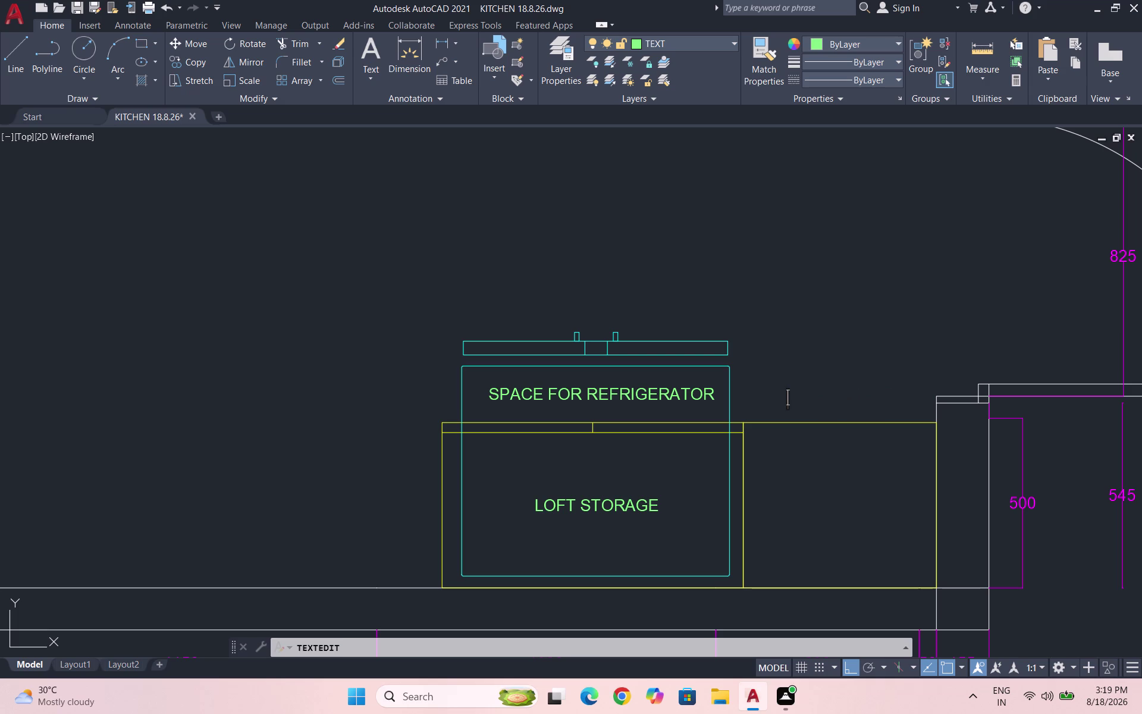
Enter 'TALL UNIT' as the label's new wording.
text(TALL)
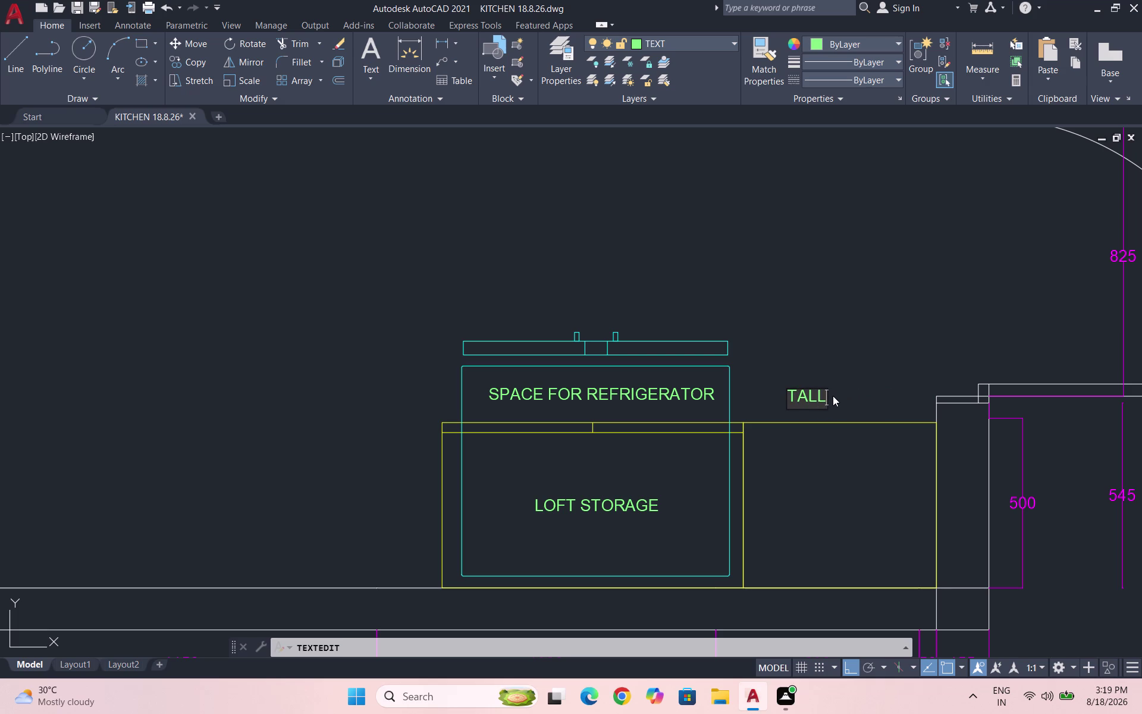
key(space)
text(UNI)
text(T)
click(860, 448)
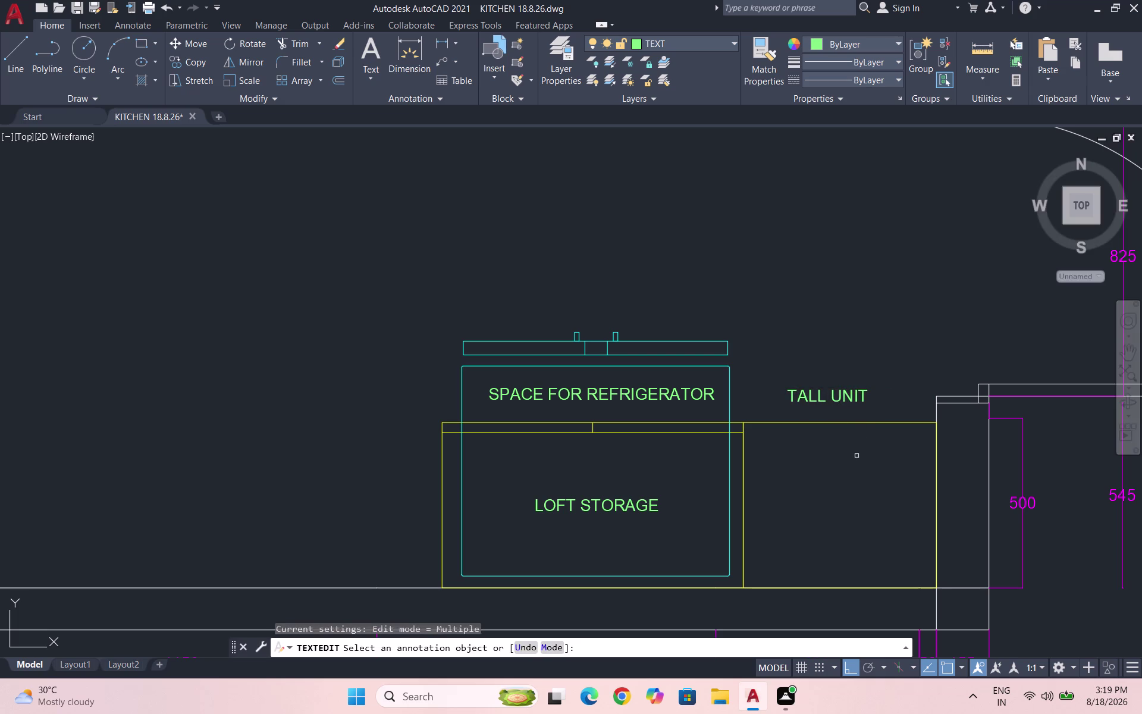
Leave text editing and save the drawing with Ctrl+S.
key(Escape)
scroll(down, 3)
key(ctrl+s)
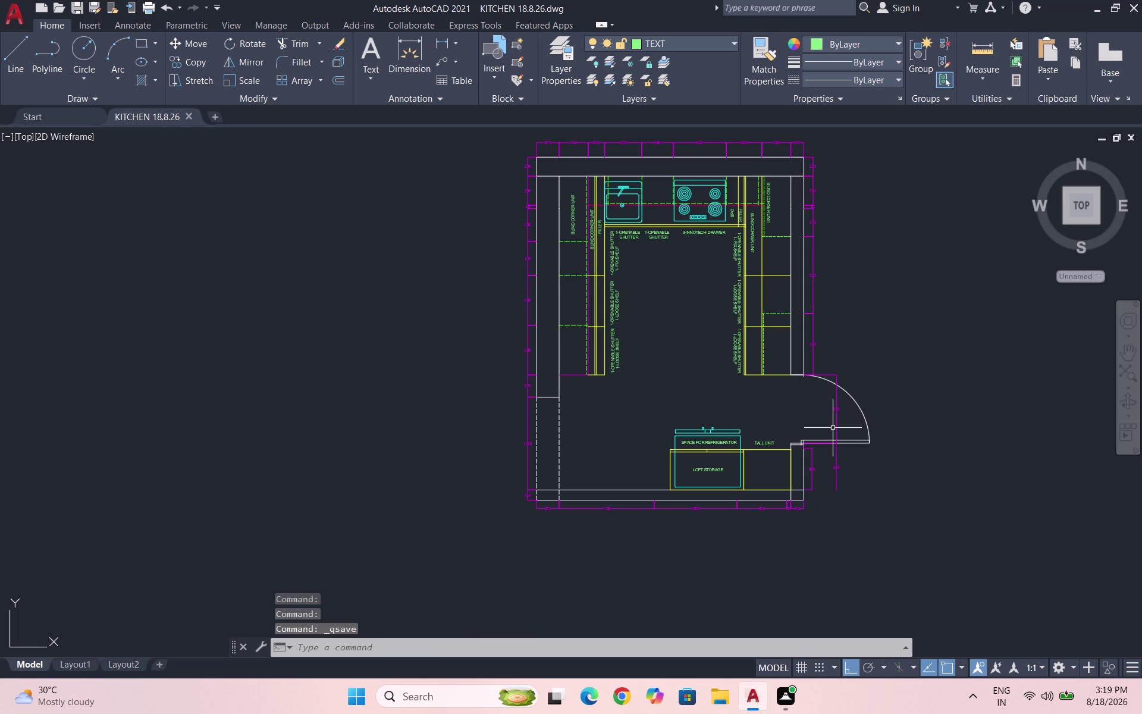
key(ctrl+s)
scroll(up, 3)
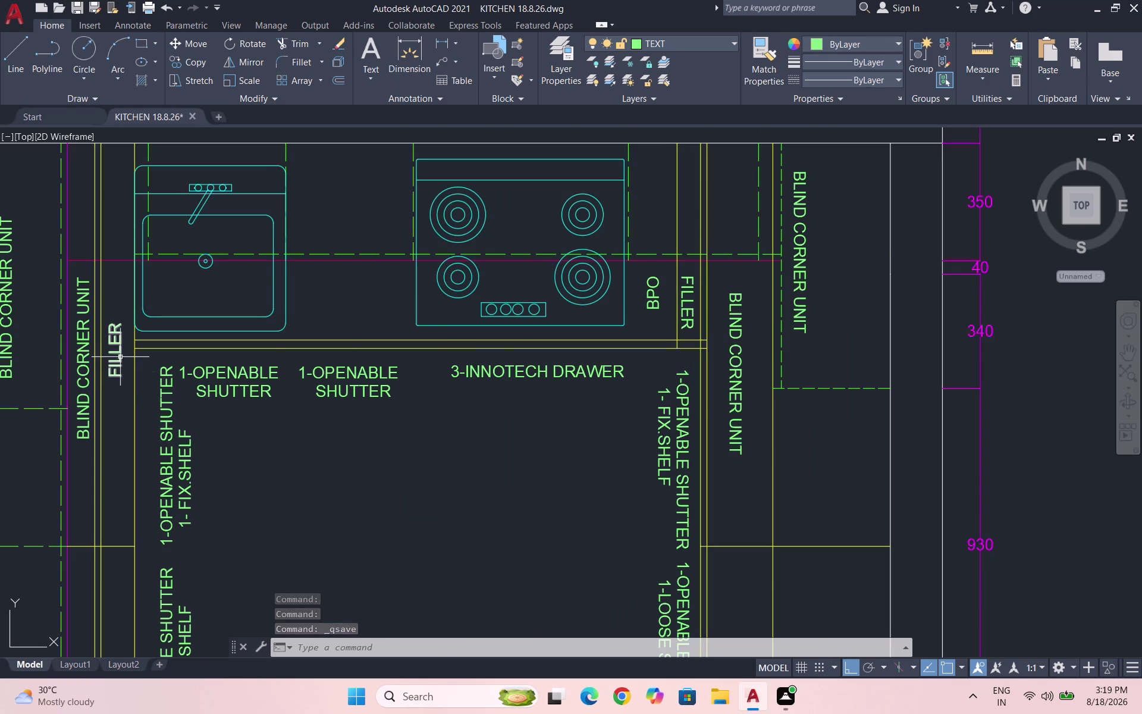
Copy the FILLER label, with Ortho off, into the narrow strip beside the tall unit.
click(120, 356)
text(CO)
key(Return)
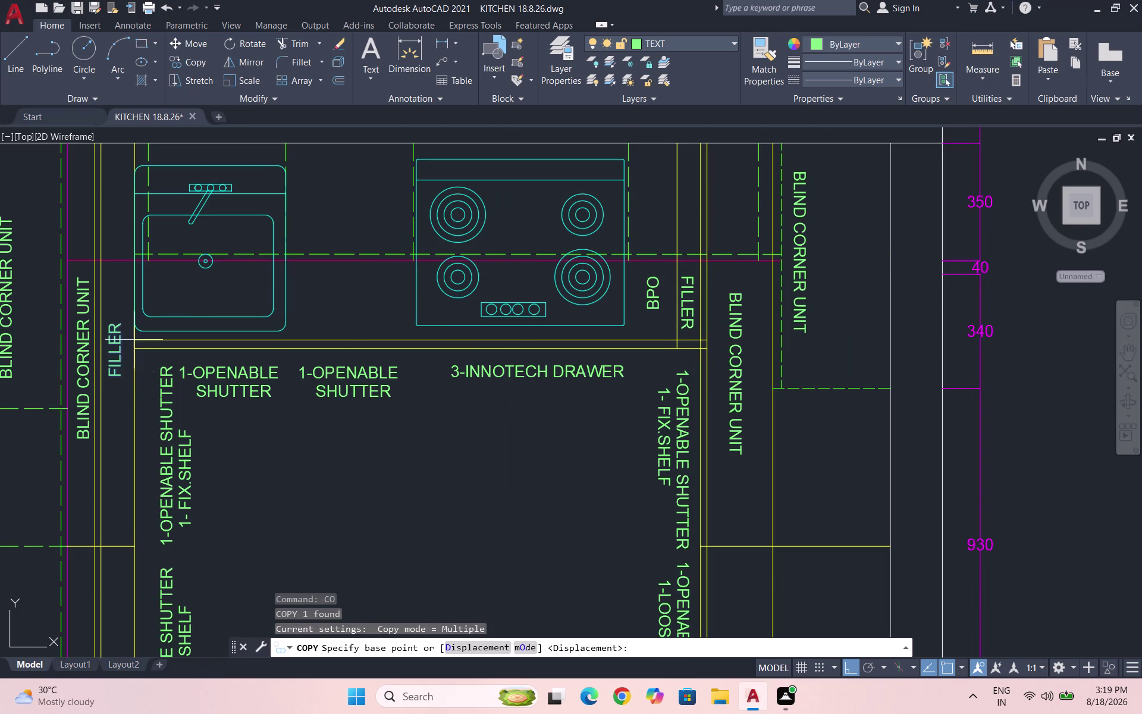
drag(116, 354, 143, 355)
scroll(down, 3)
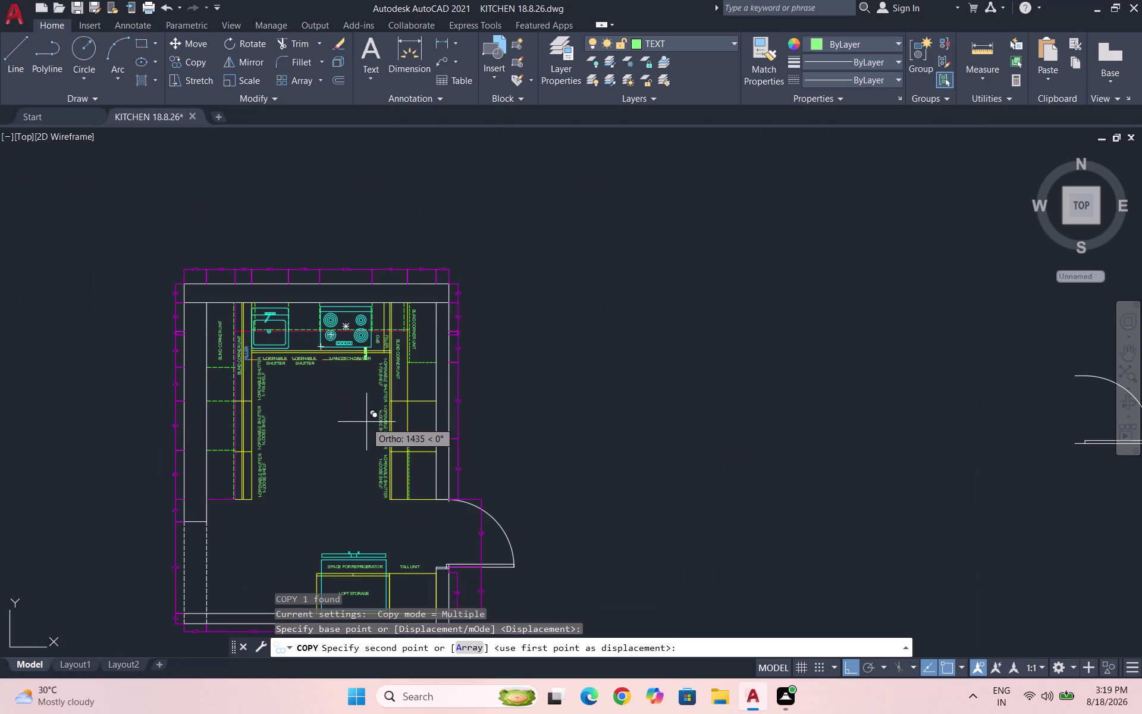
key(F8)
scroll(down, 3)
scroll(down, 3)
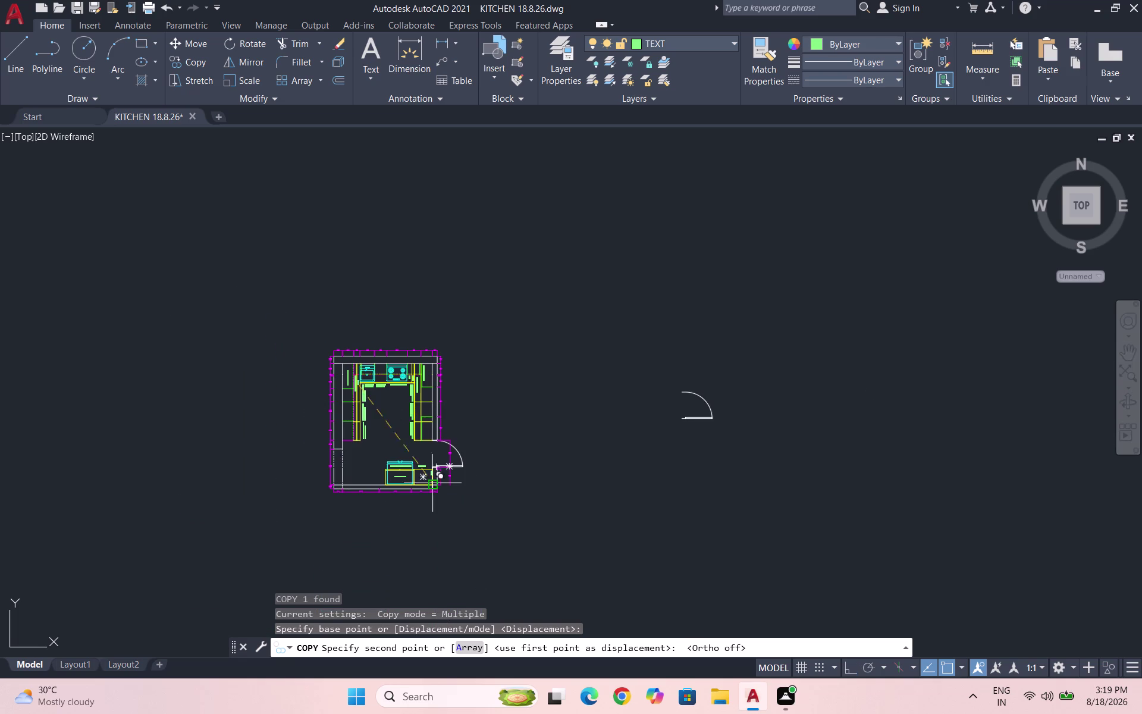
scroll(up, 3)
scroll(up, 3)
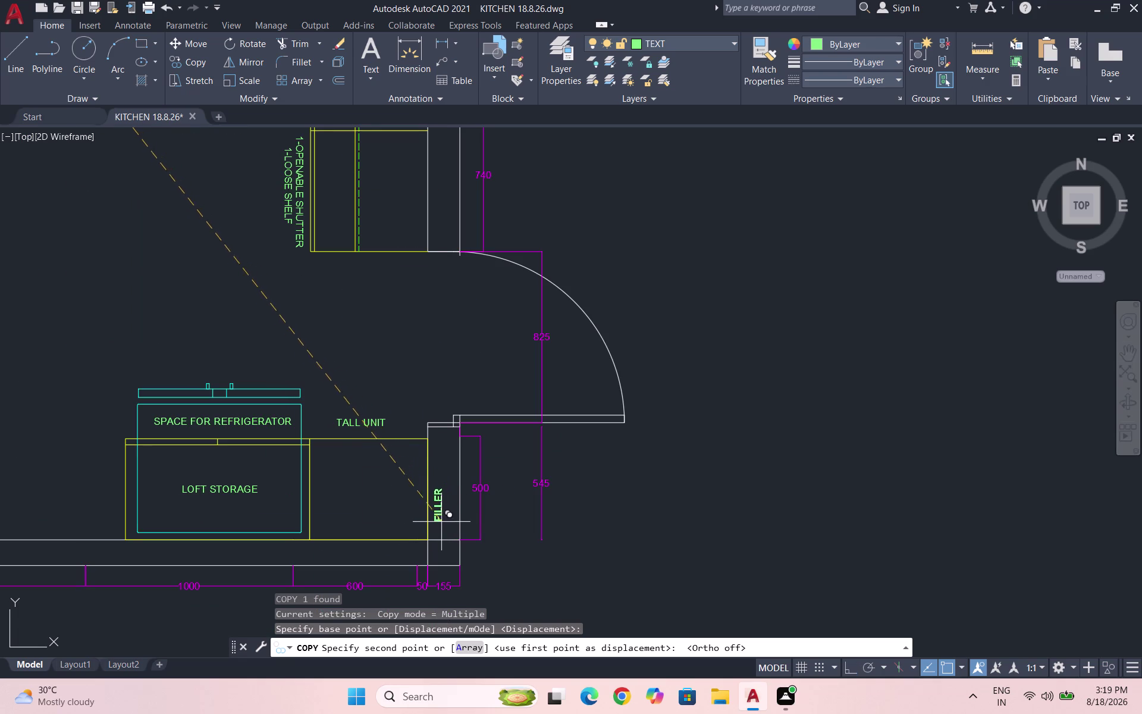
scroll(up, 3)
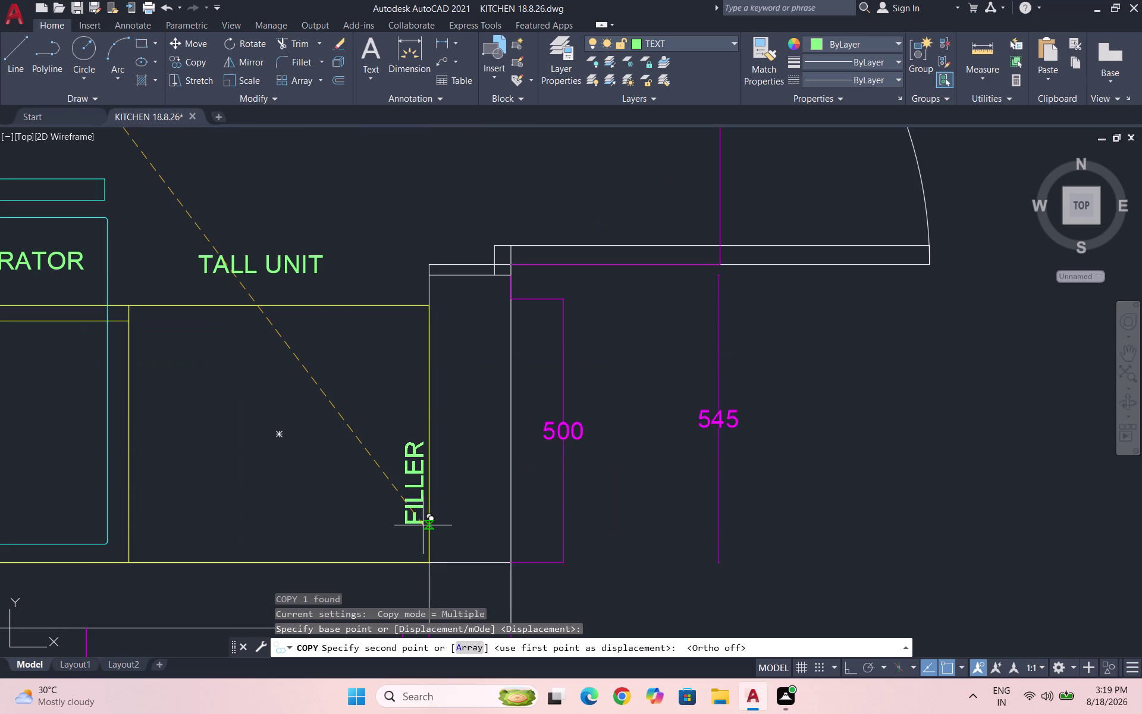
click(423, 525)
key(Escape)
Draw a line up the edge of the filler strip.
scroll(down, 3)
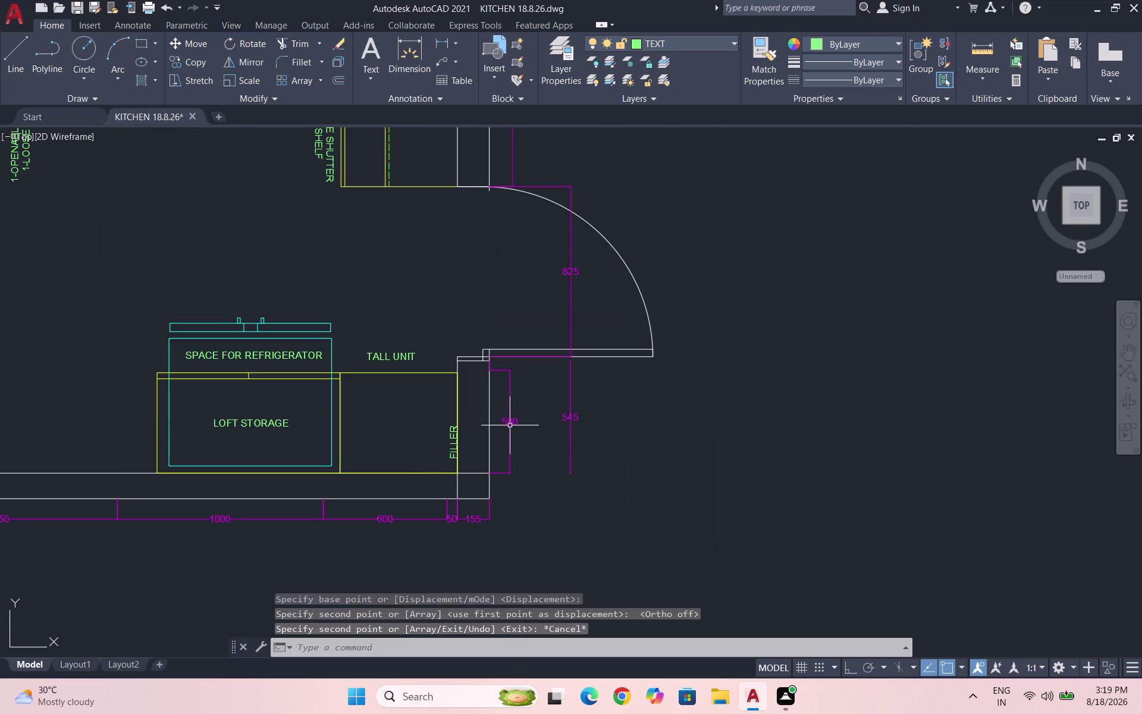
key(l)
key(Return)
scroll(up, 3)
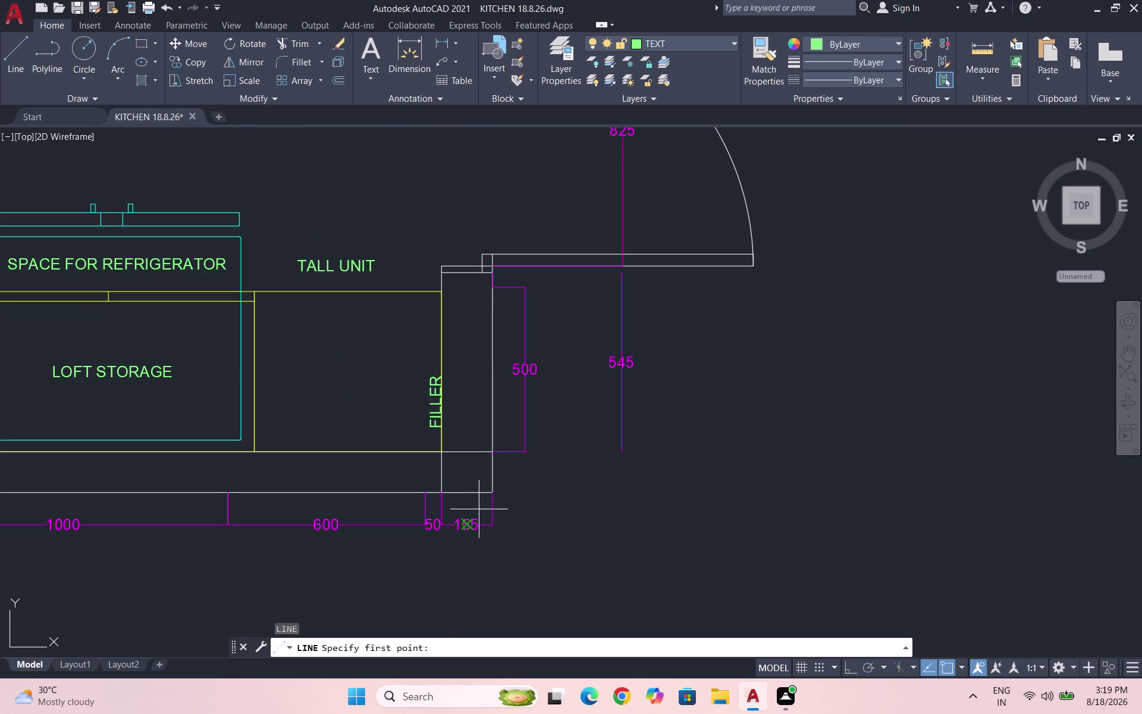
click(425, 452)
drag(425, 290, 443, 294)
key(Escape)
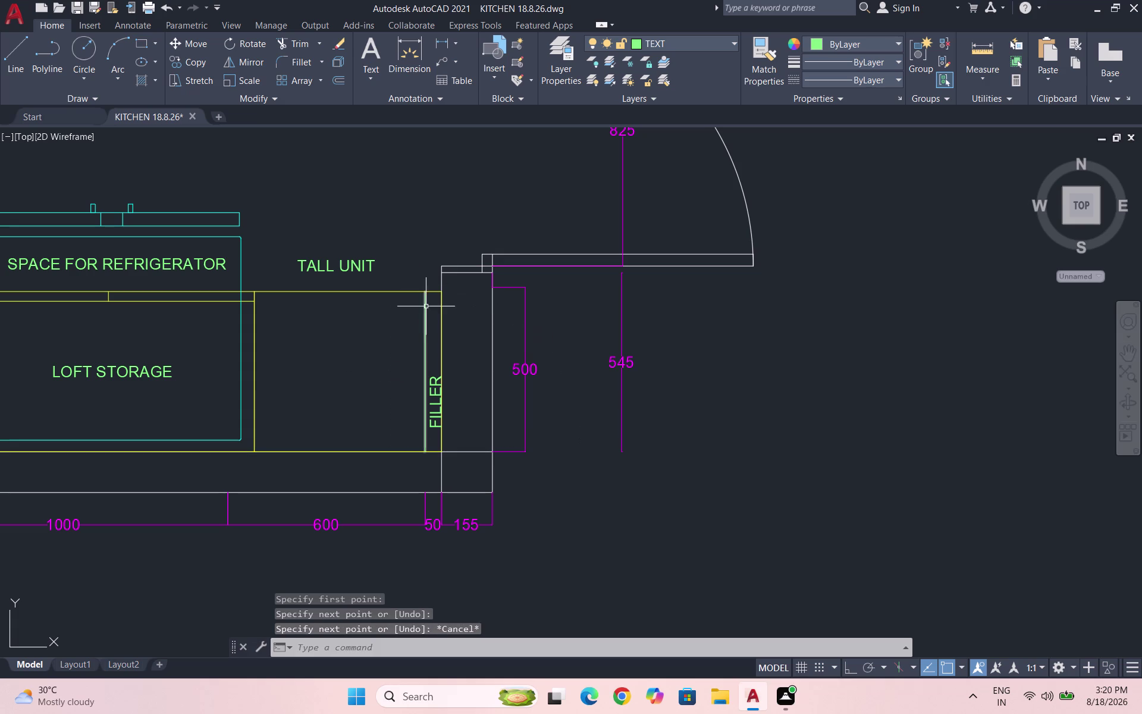
Select the new line and make KITCHEN ITEMS the current layer.
click(426, 307)
click(388, 310)
click(687, 36)
click(680, 49)
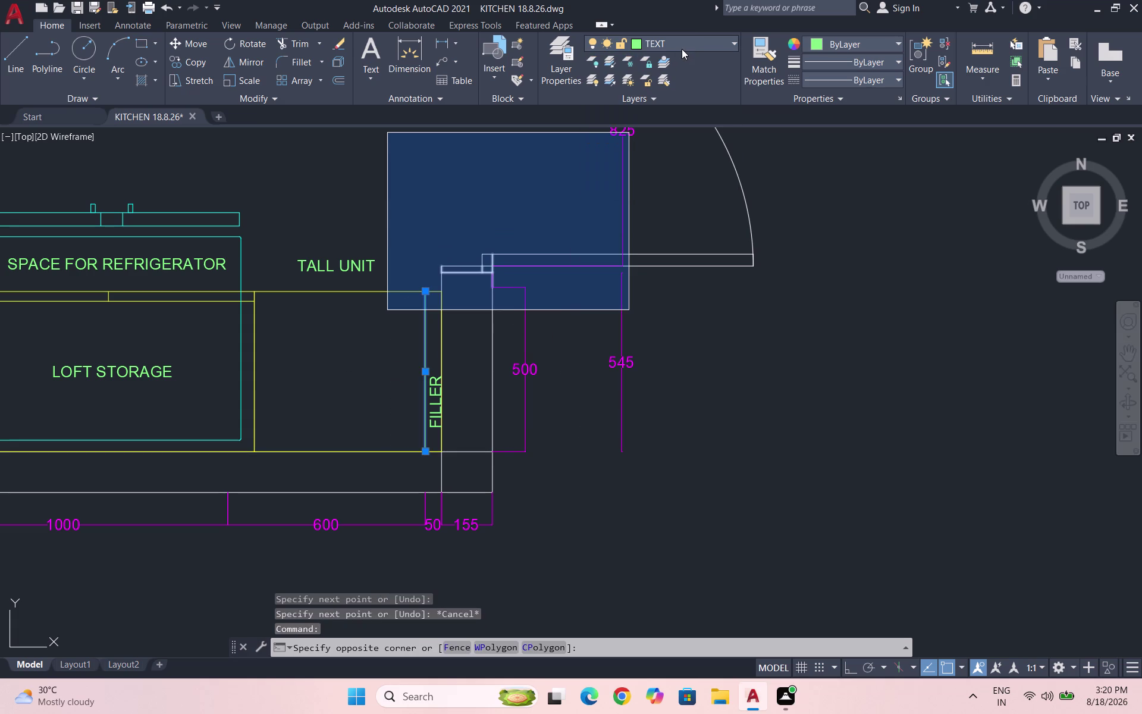
key(Escape)
key(Escape)
click(406, 397)
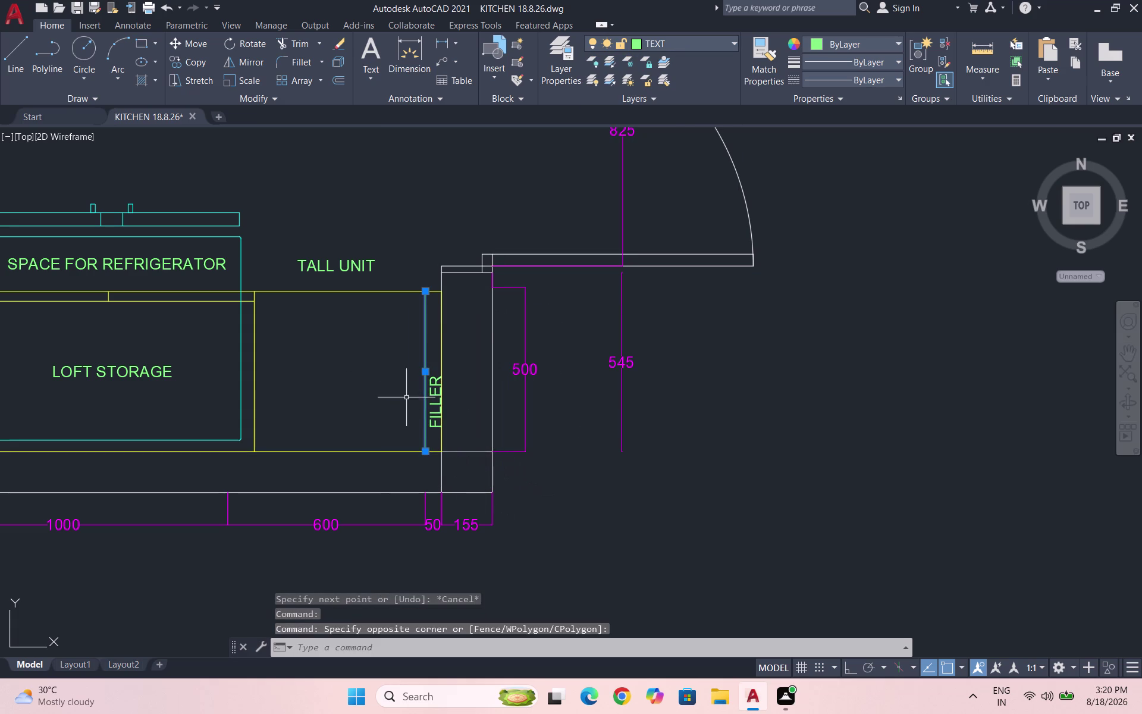
click(683, 41)
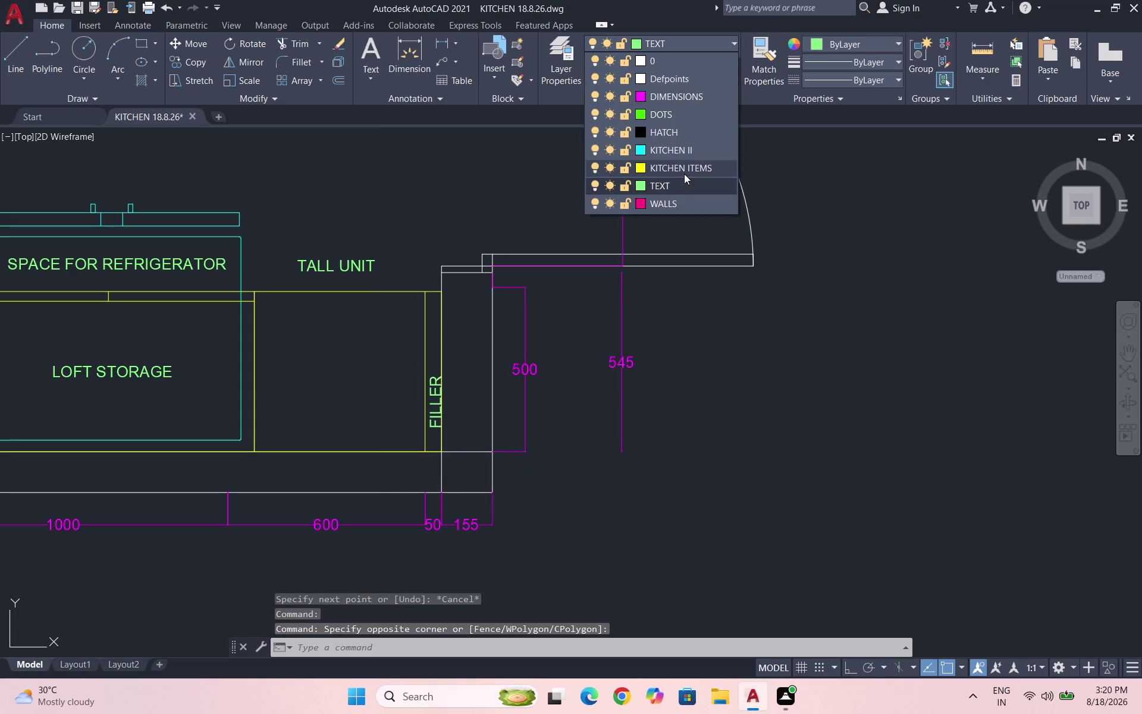
click(680, 168)
key(Escape)
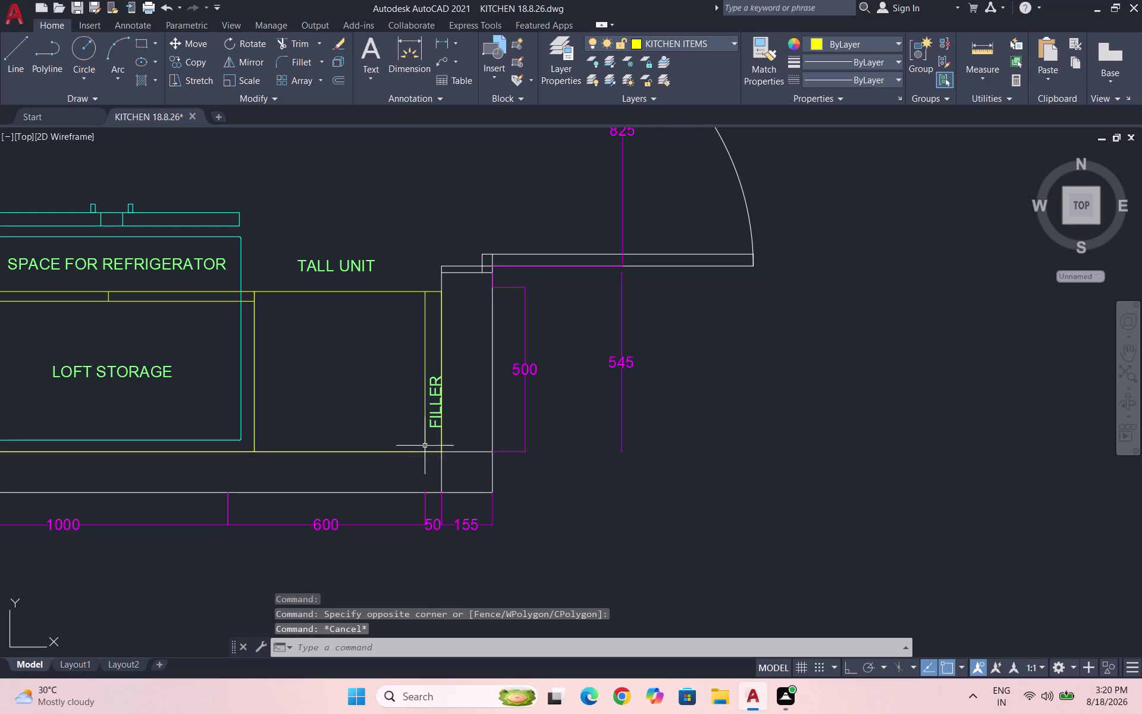
Move the FILLER label up to a better spot and save the drawing.
scroll(up, 3)
click(448, 391)
key(m)
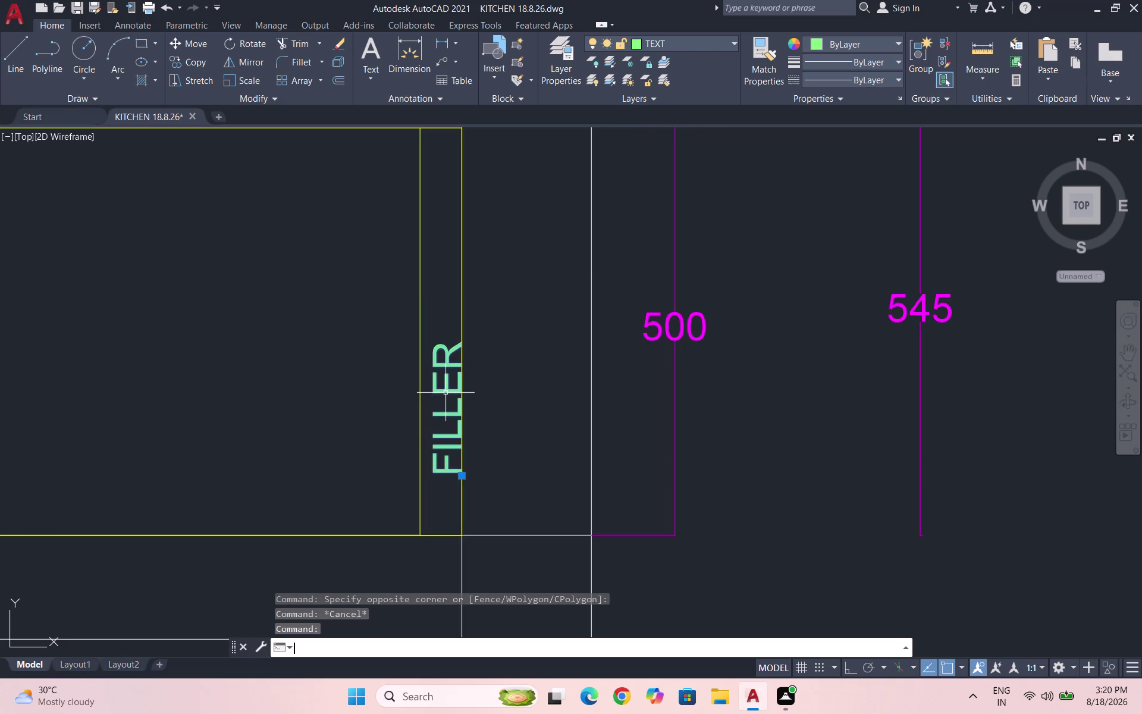
key(Return)
scroll(up, 3)
click(443, 371)
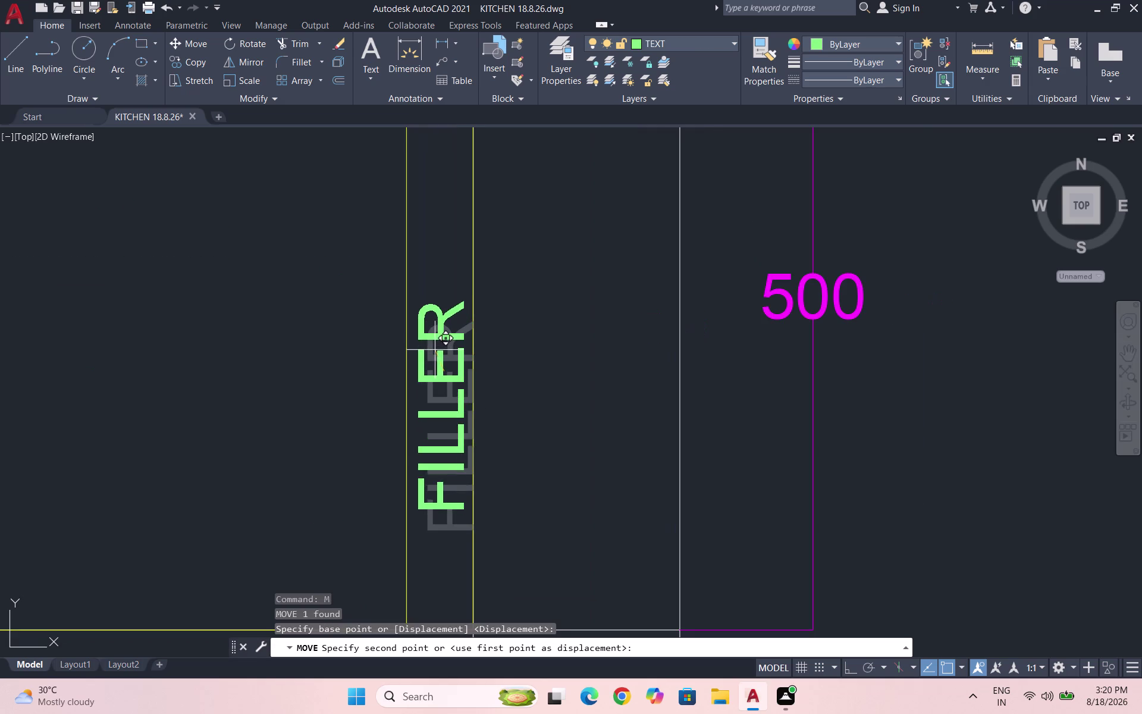
click(433, 350)
scroll(down, 3)
key(ctrl+s)
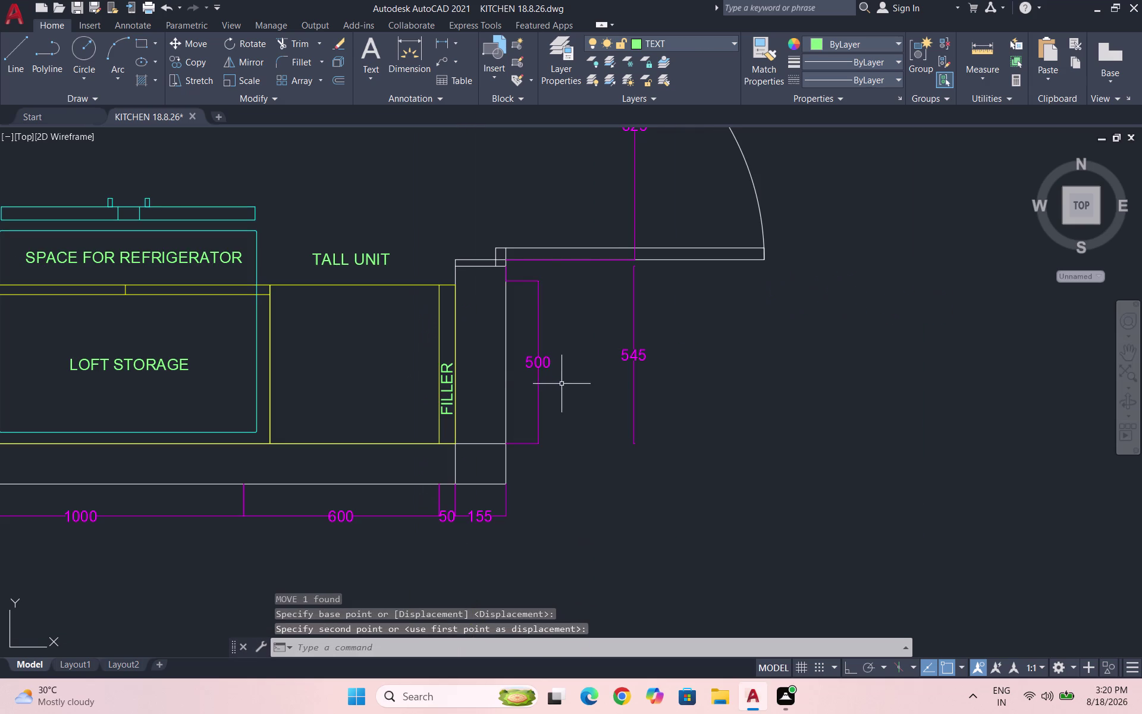
Try EXTEND on two lines, cancel it, and save the kitchen drawing again.
scroll(down, 3)
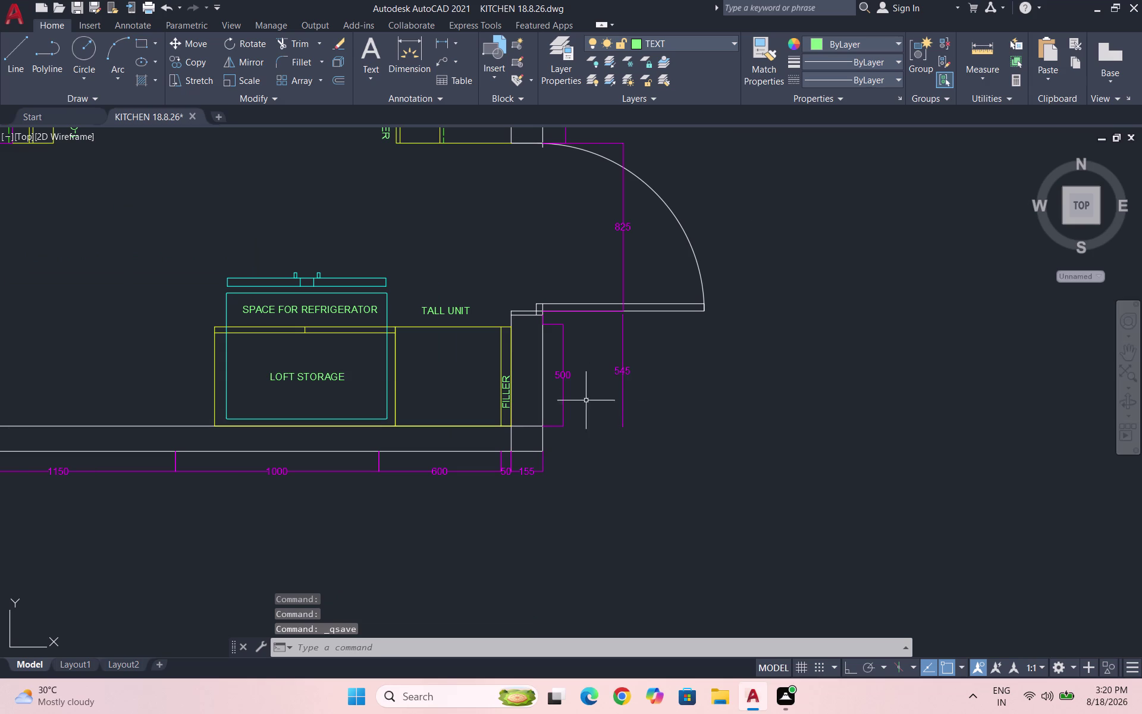
text(EX)
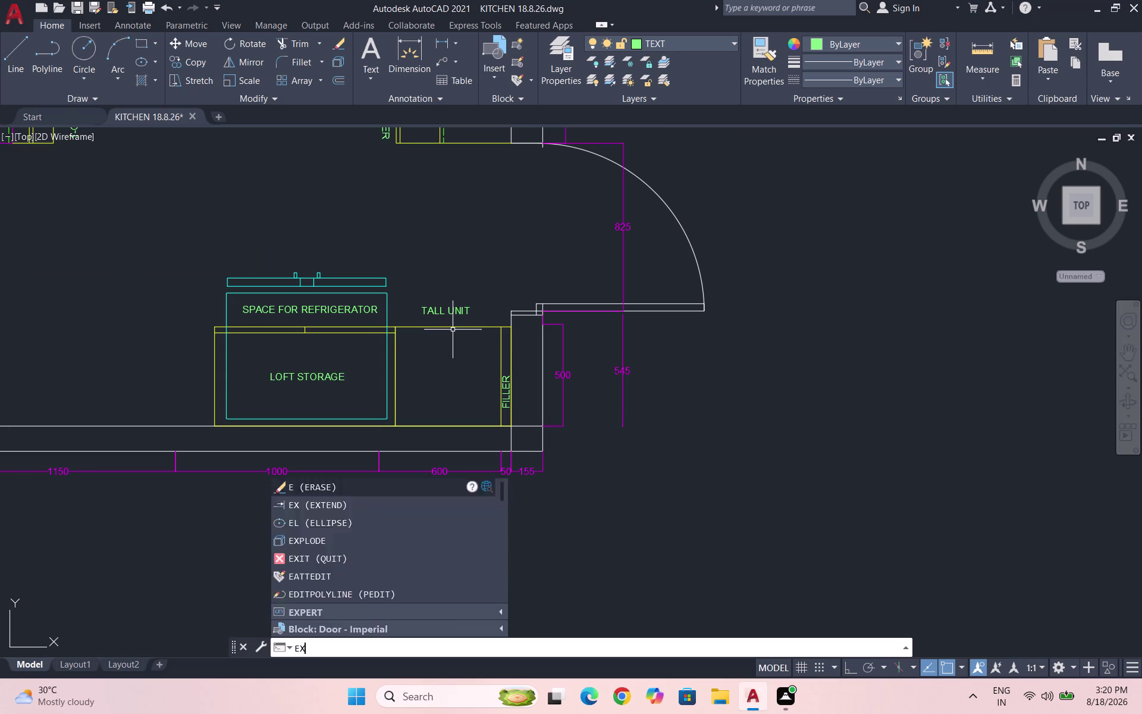
key(Return)
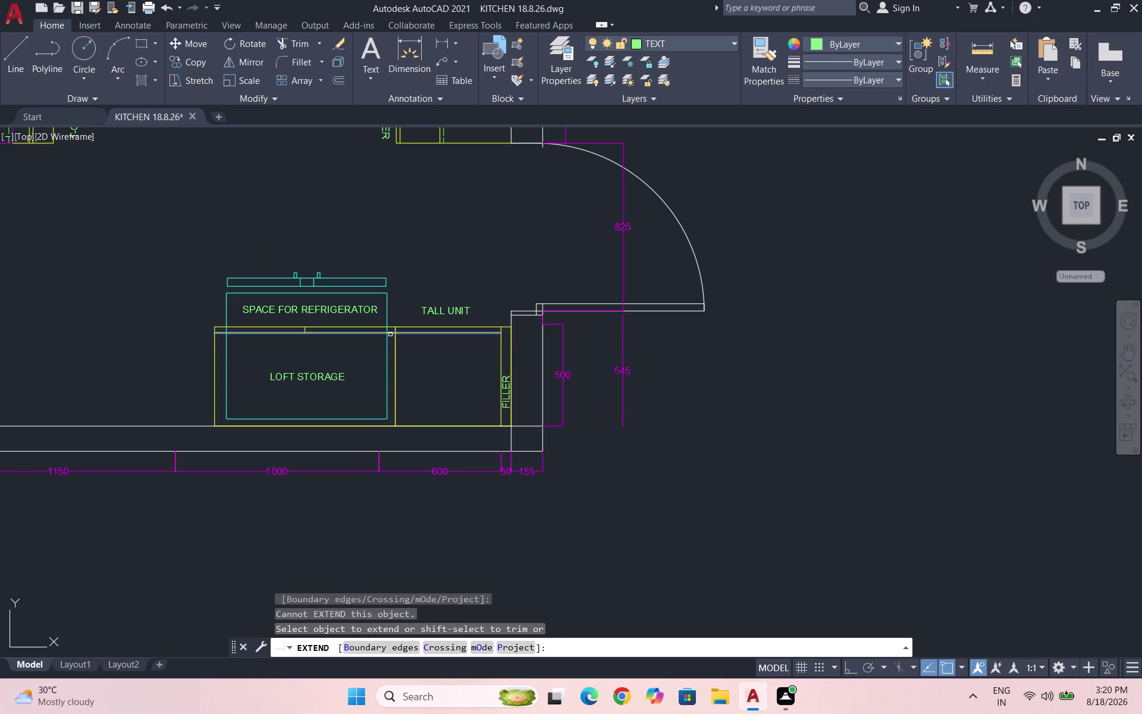
click(390, 334)
click(479, 331)
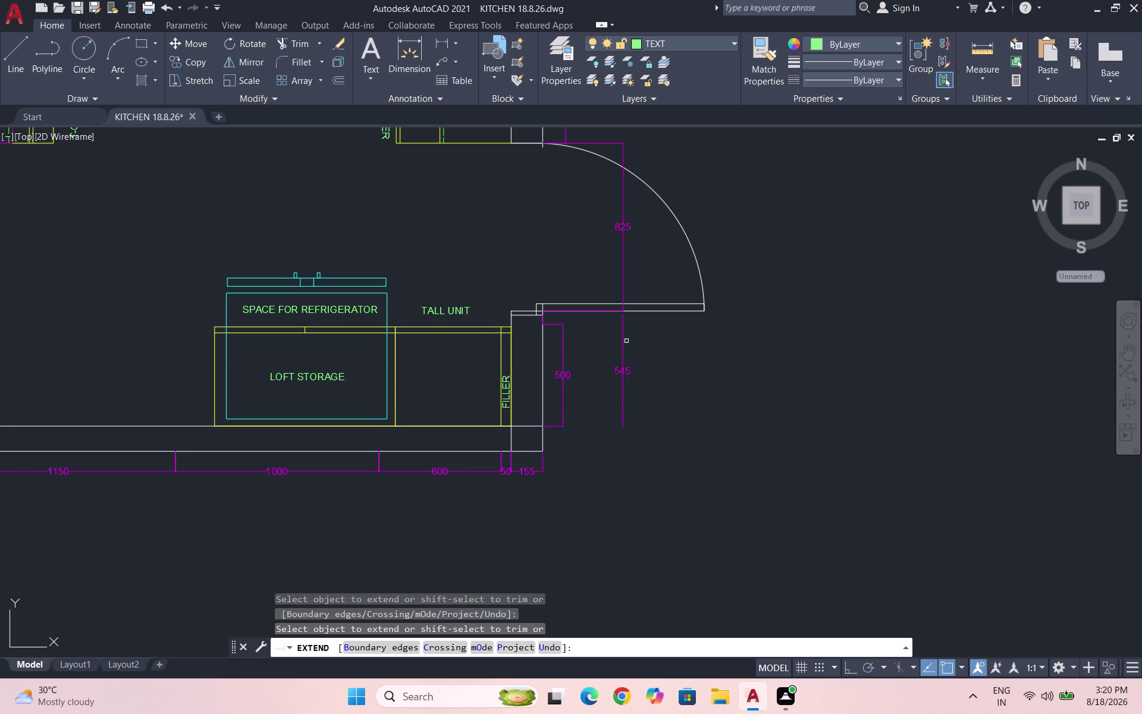
key(Escape)
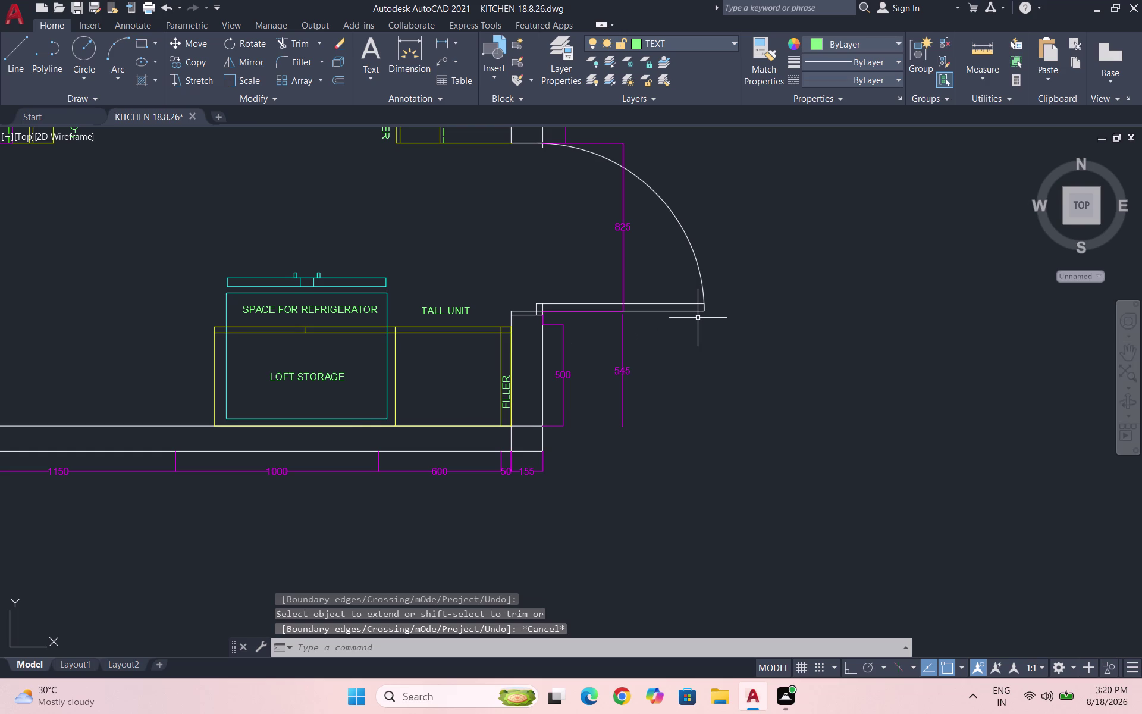
key(ctrl+s)
Select the 825 dimension beside the door.
scroll(down, 3)
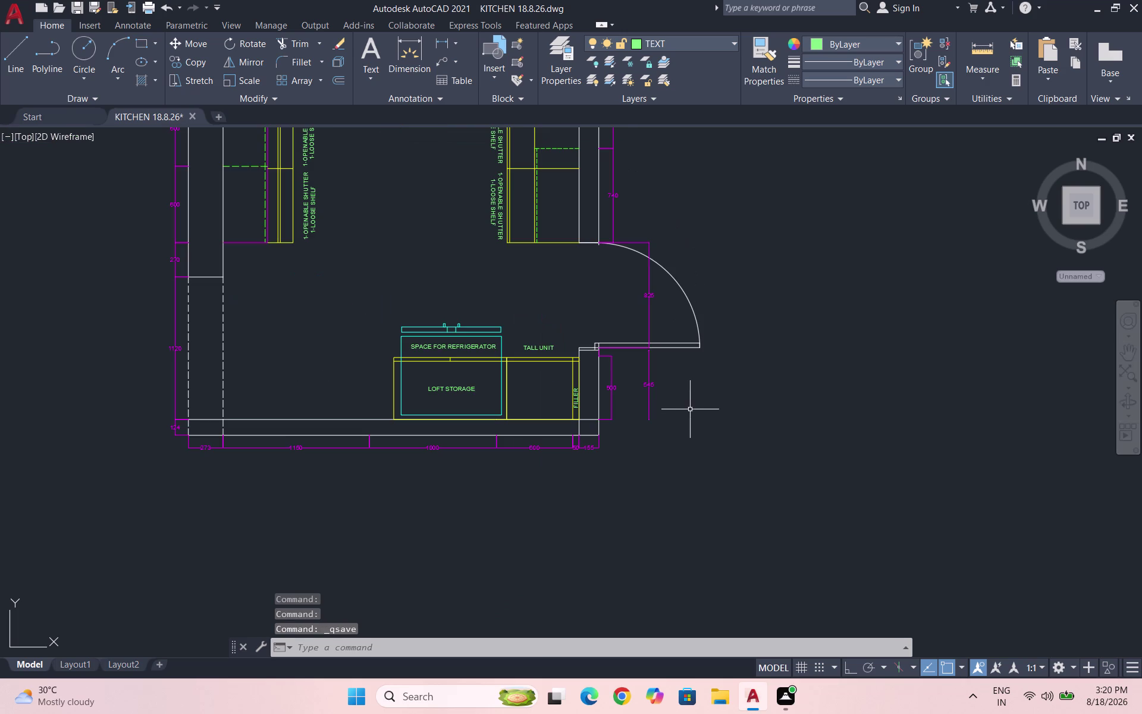
scroll(up, 3)
drag(742, 320, 703, 324)
Erase the 825 dimension and make DIMENSIONS the current layer.
click(602, 337)
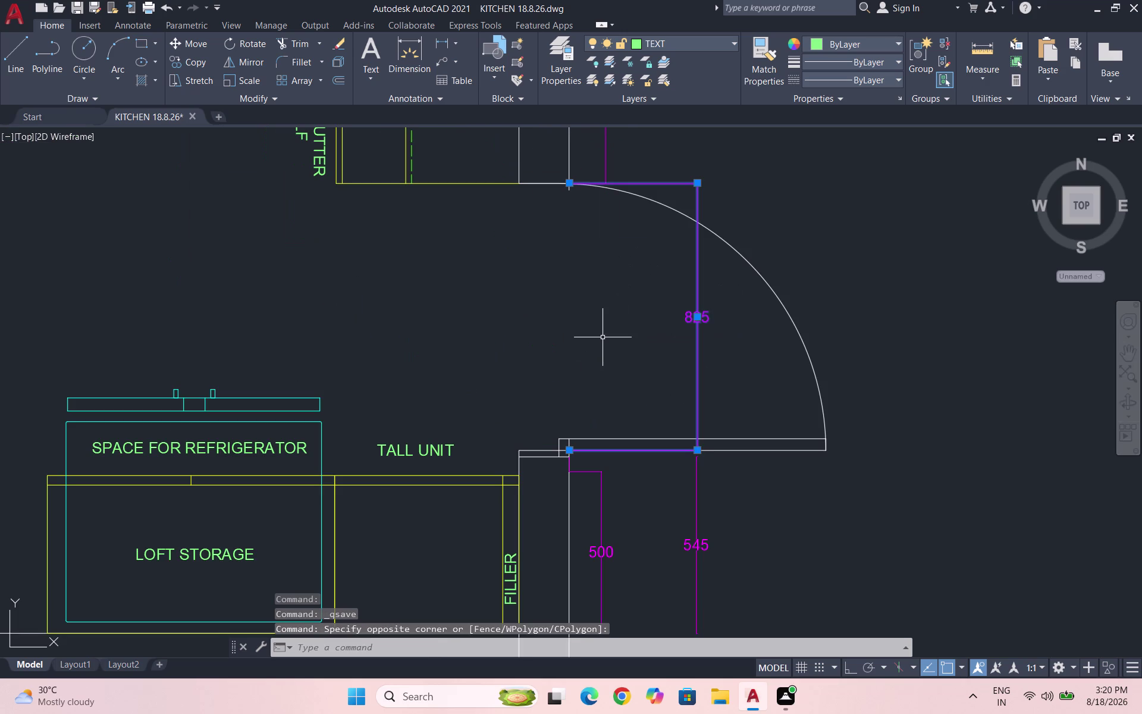
key(Delete)
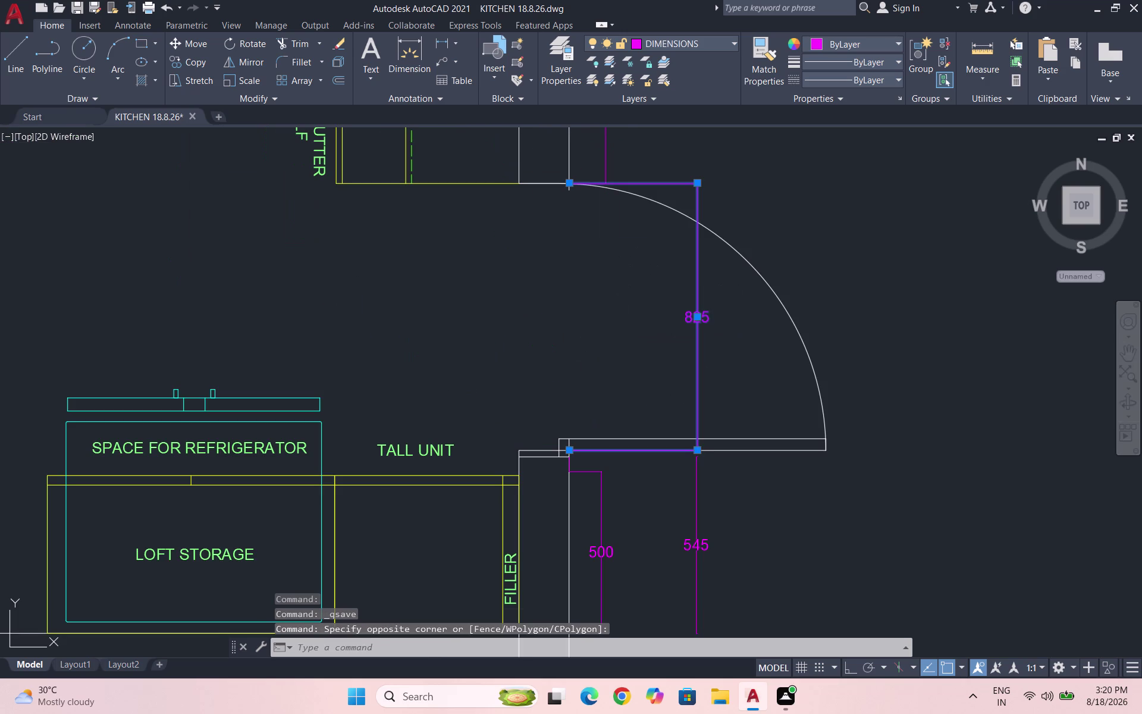
click(707, 45)
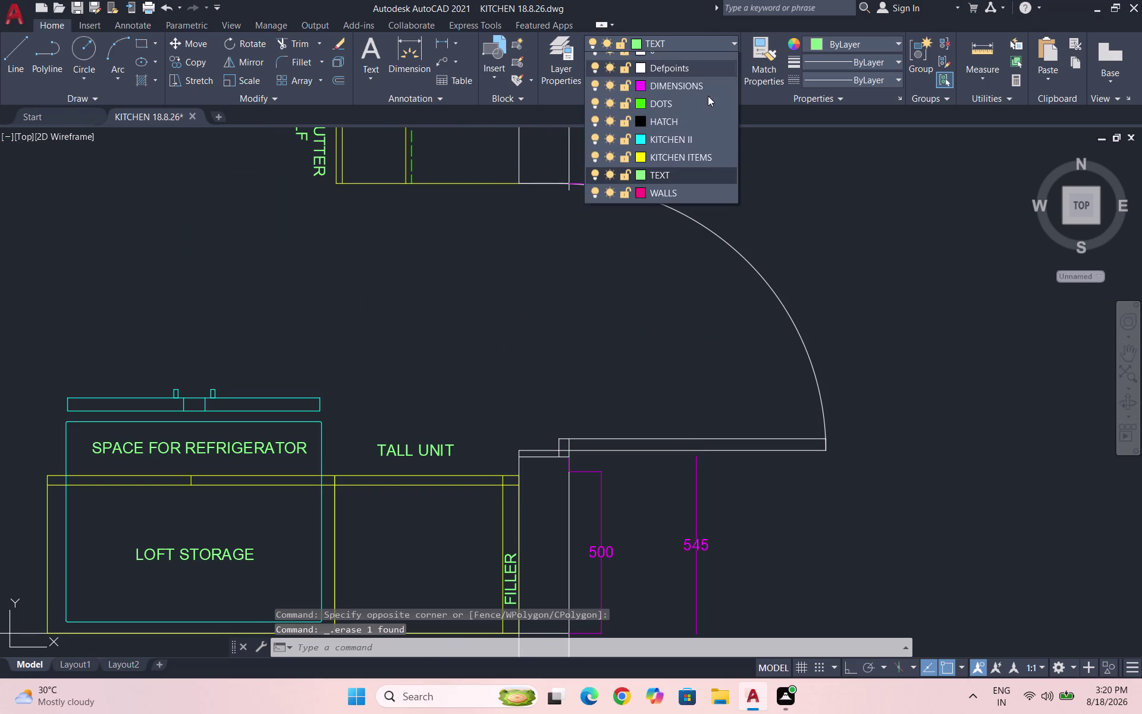
click(705, 94)
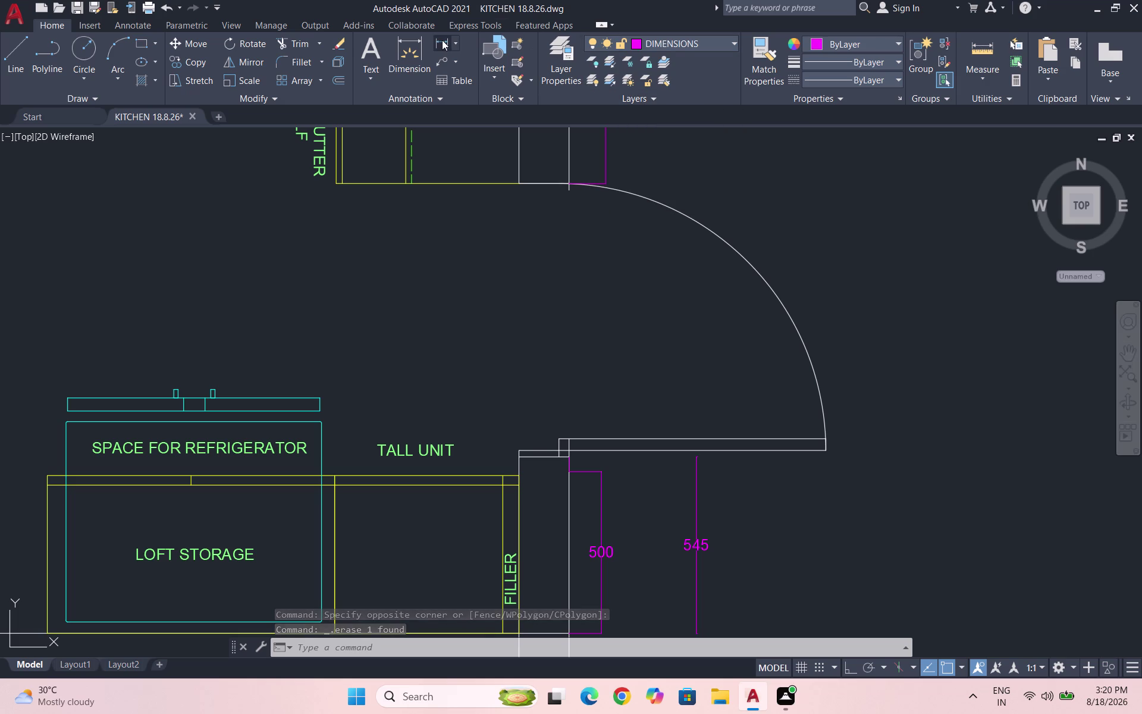
Add an 845 linear dimension across the door opening, placed beside the door.
click(441, 40)
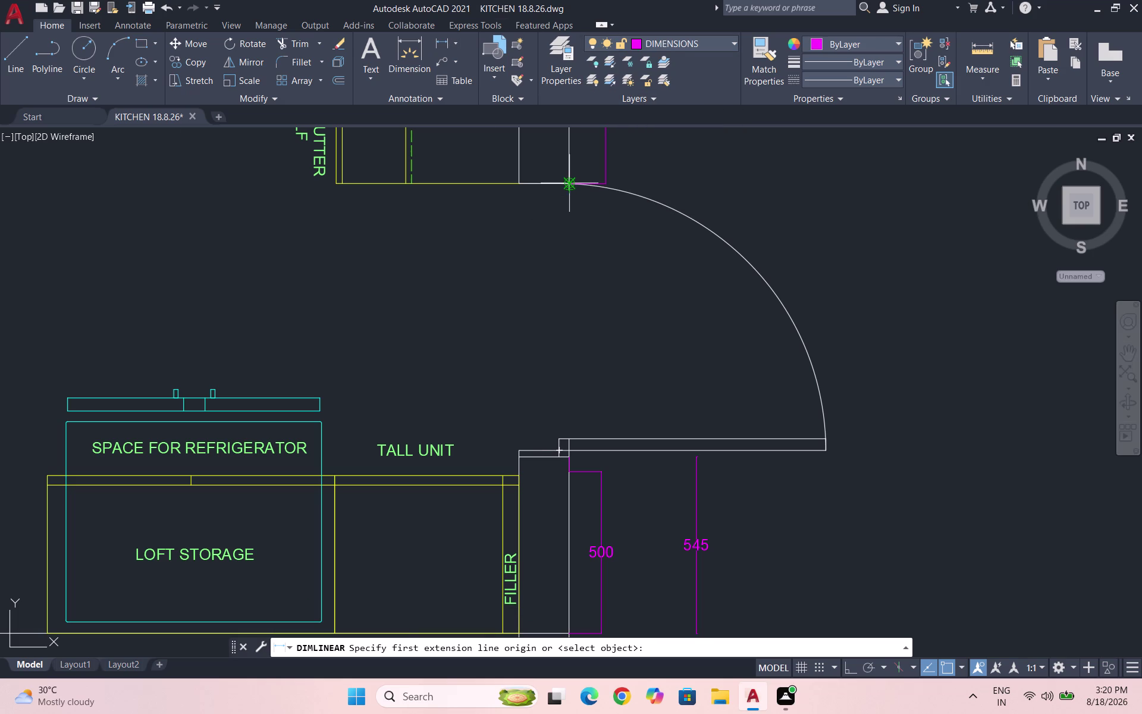
scroll(up, 3)
click(554, 189)
scroll(down, 3)
scroll(up, 3)
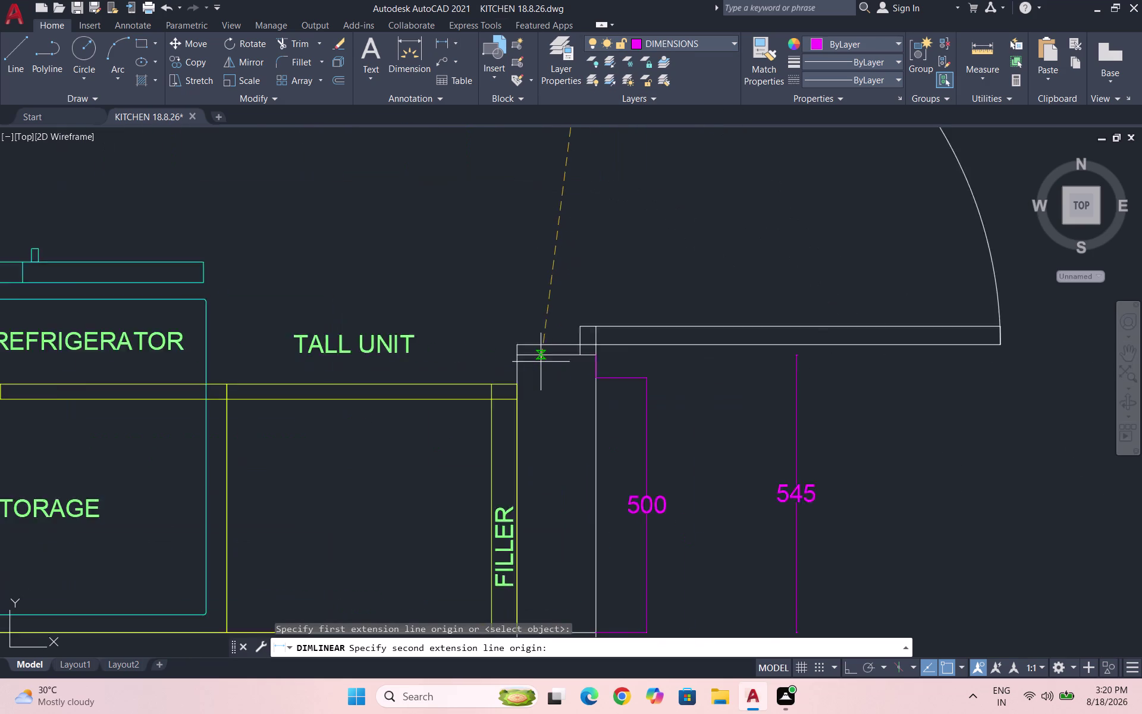
click(626, 350)
scroll(down, 3)
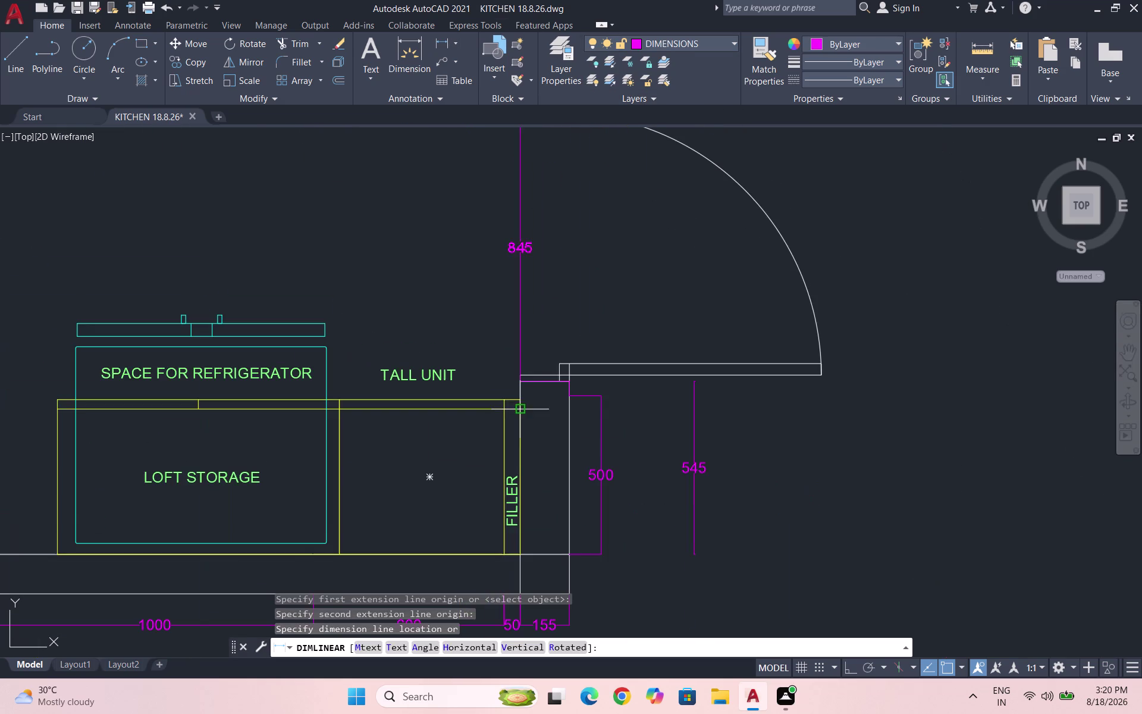
scroll(down, 3)
scroll(up, 3)
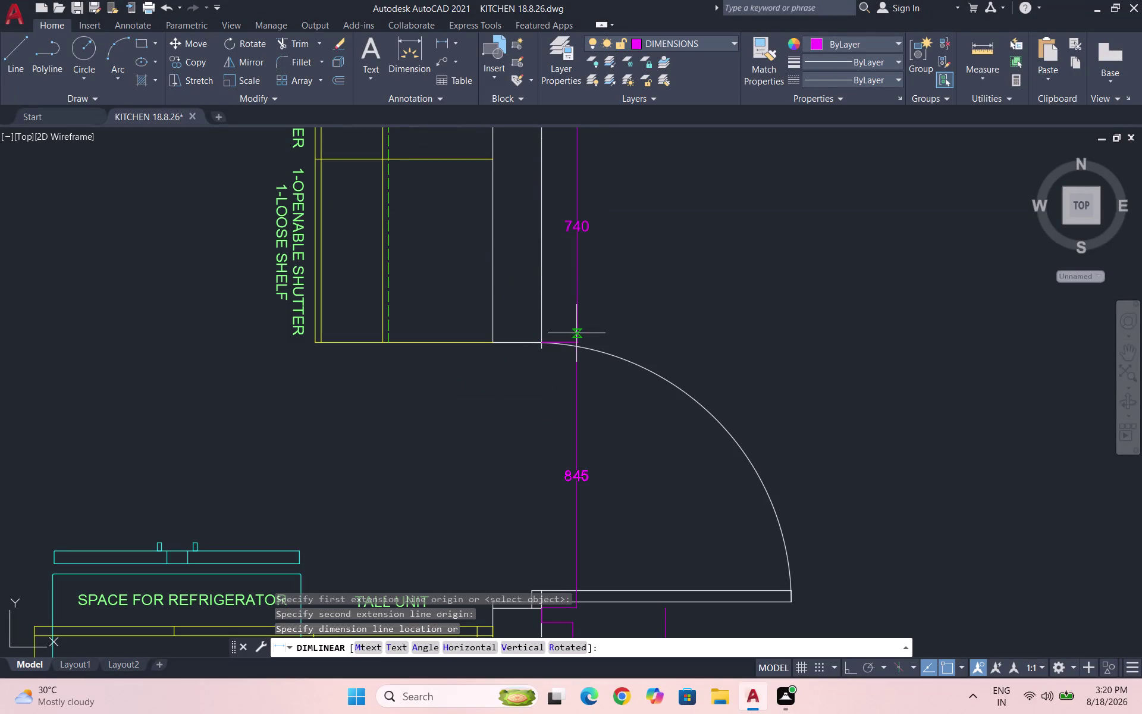
click(576, 341)
scroll(down, 3)
key(Escape)
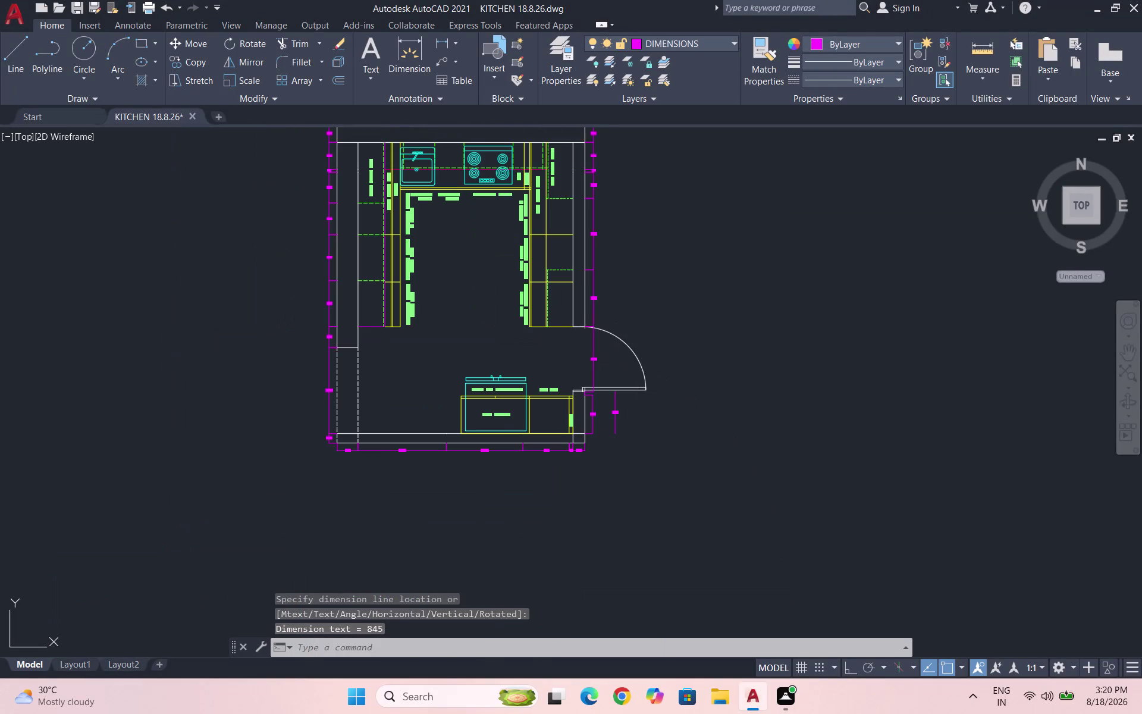
Select the dimension near the door and erase it.
click(626, 408)
click(612, 411)
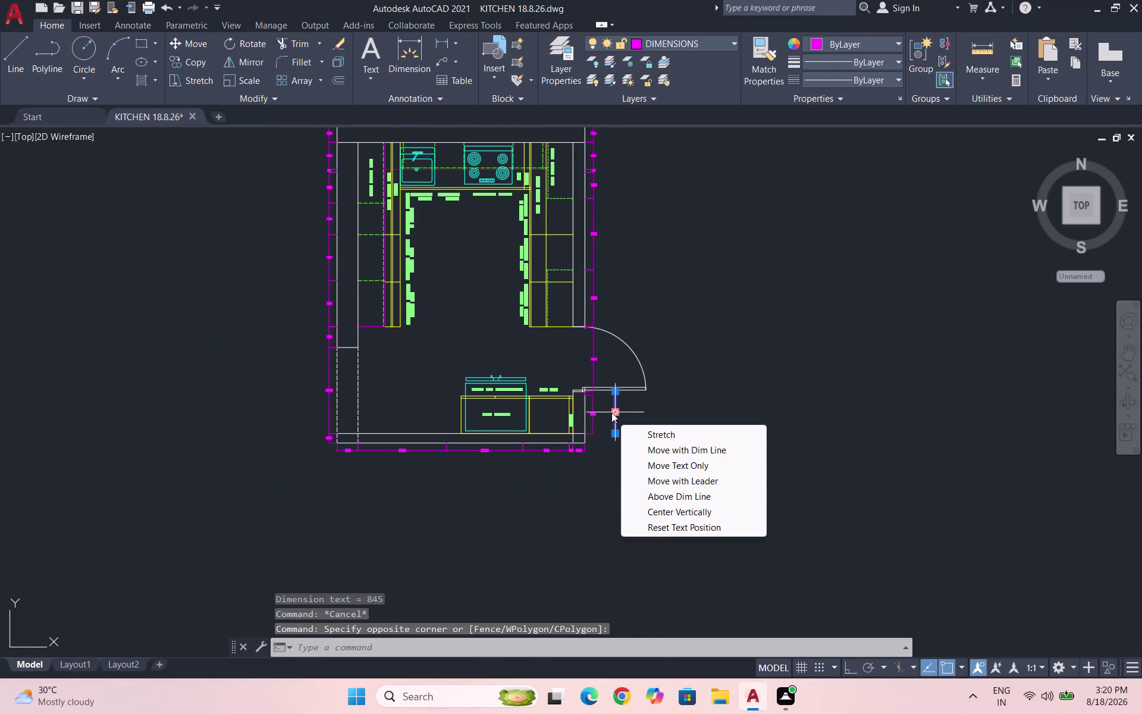
key(Delete)
click(639, 415)
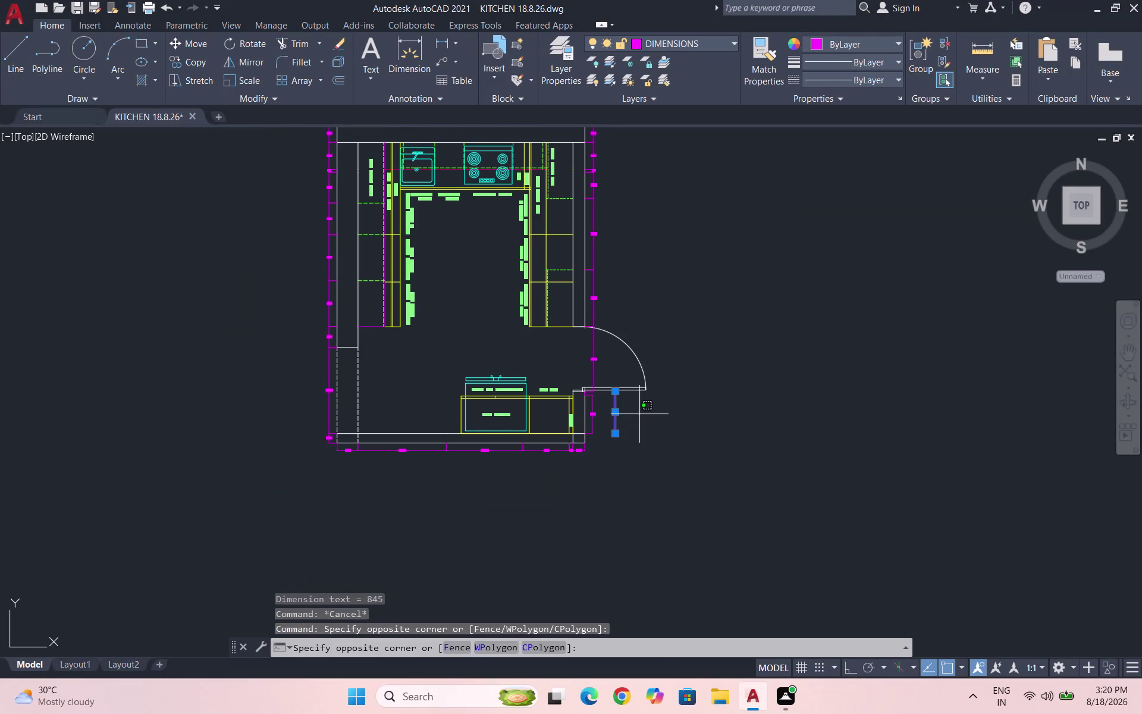
key(Delete)
scroll(down, 3)
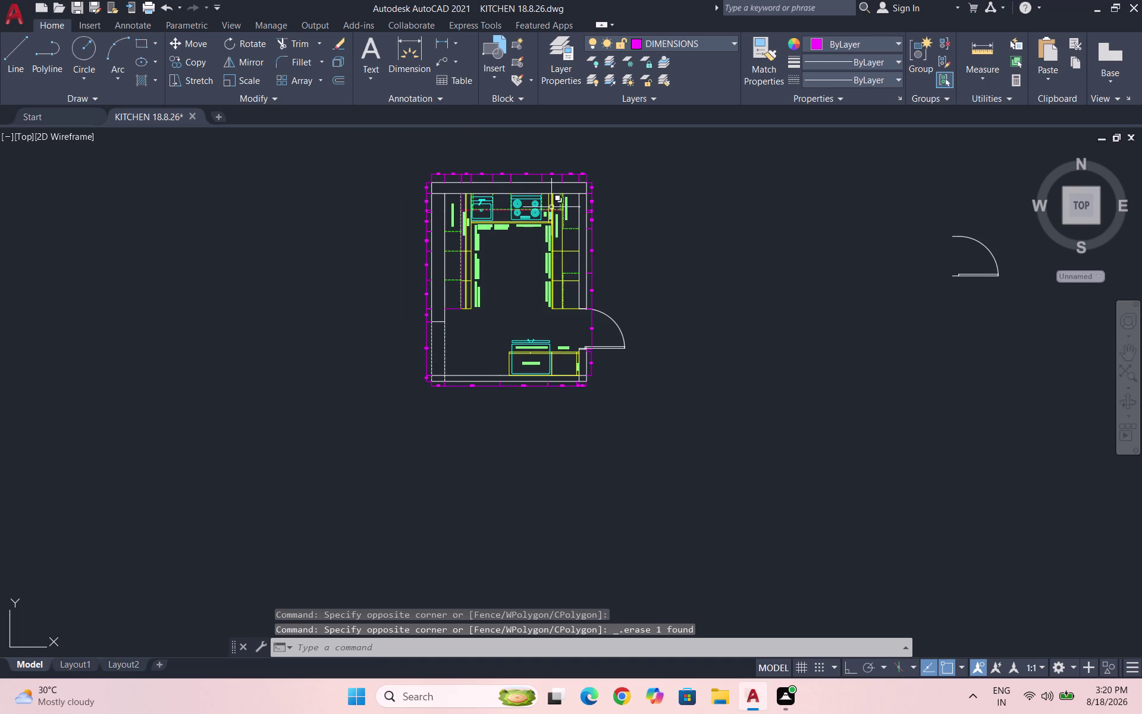
scroll(up, 3)
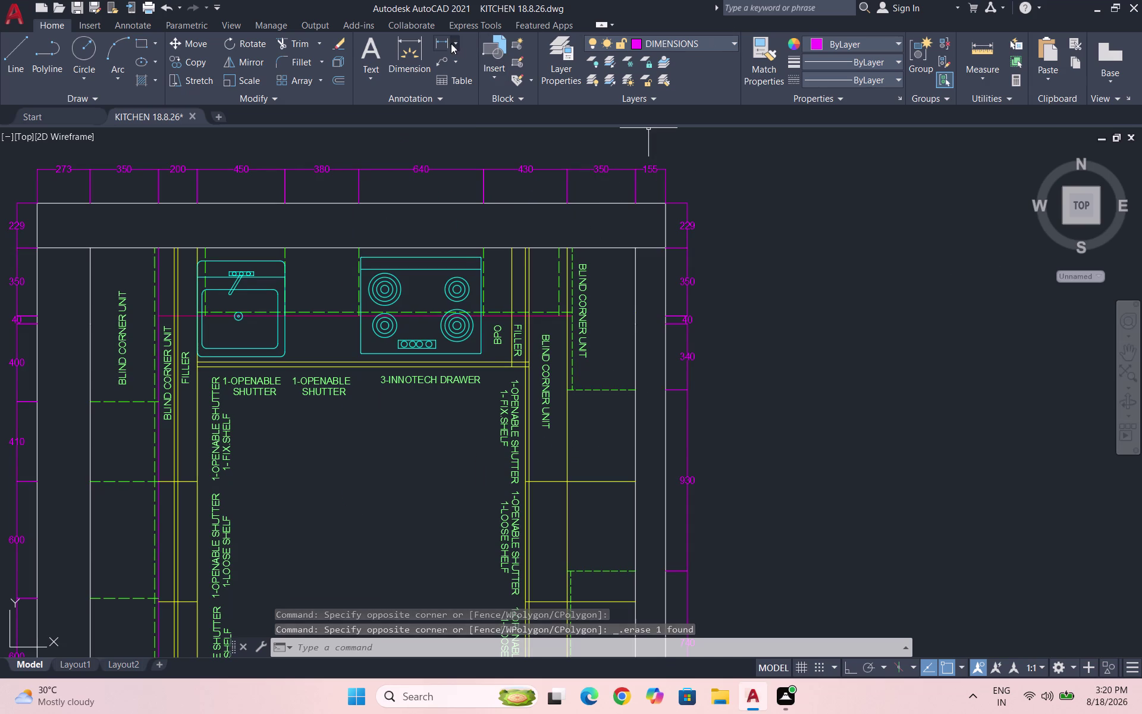
Add a 730 linear dimension beside the corner unit.
click(436, 39)
click(614, 247)
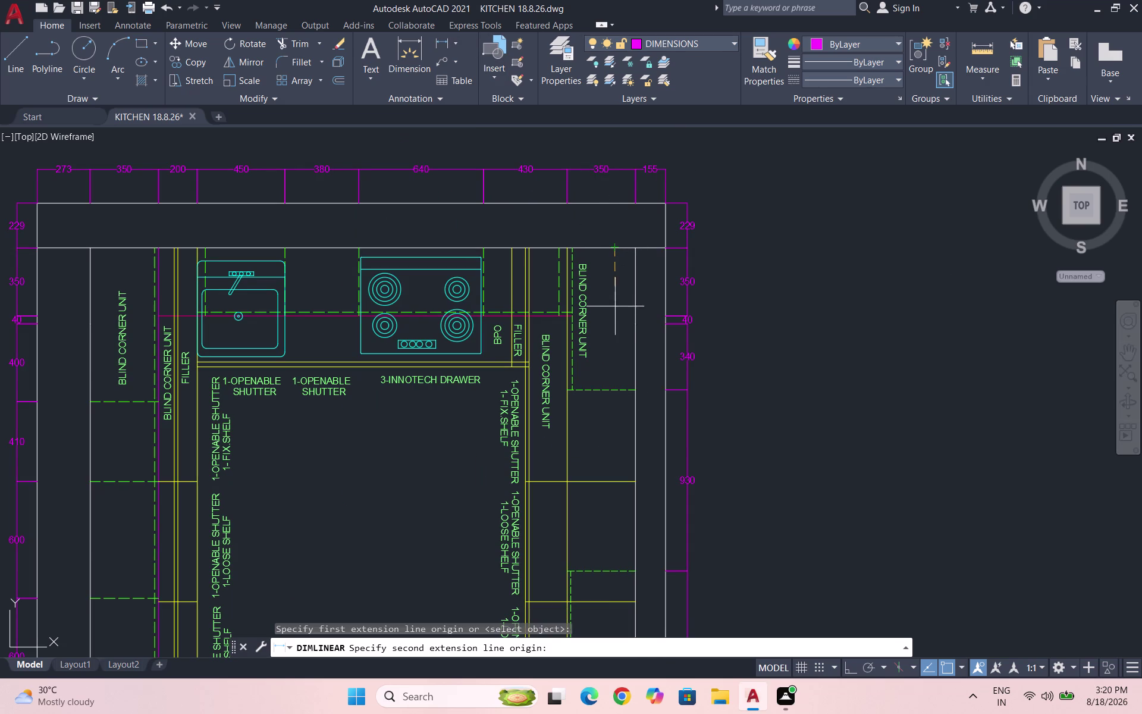
click(614, 388)
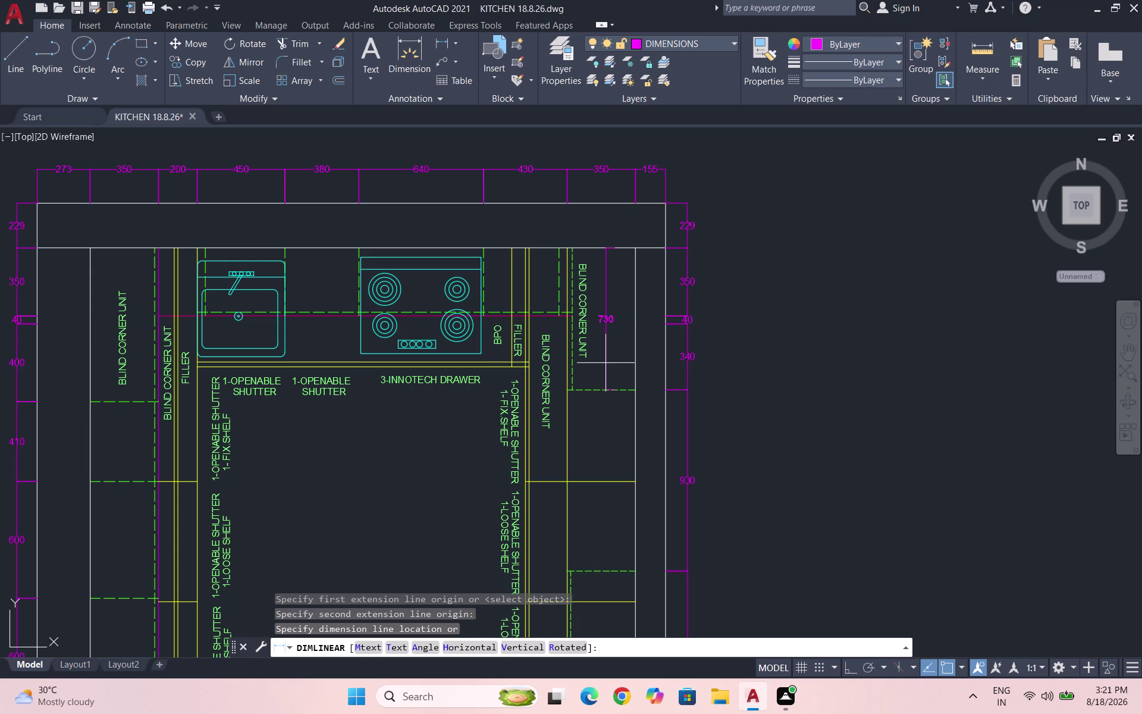
click(606, 363)
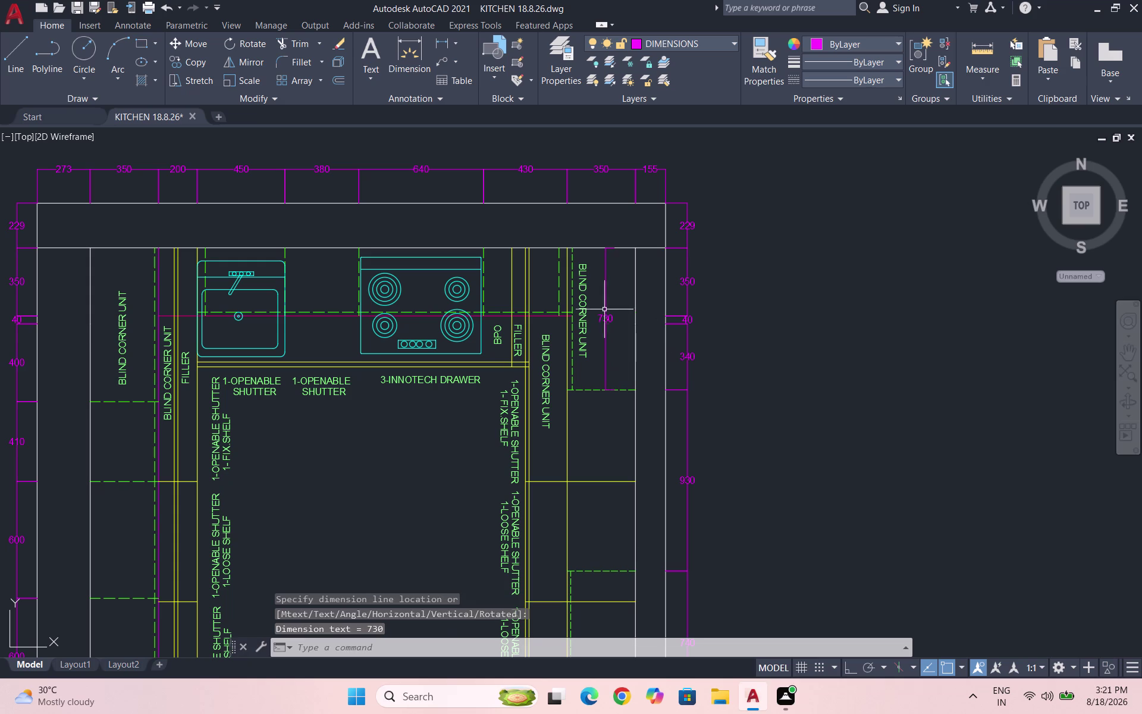
Begin another linear dimension from the corner unit, then cancel it.
key(space)
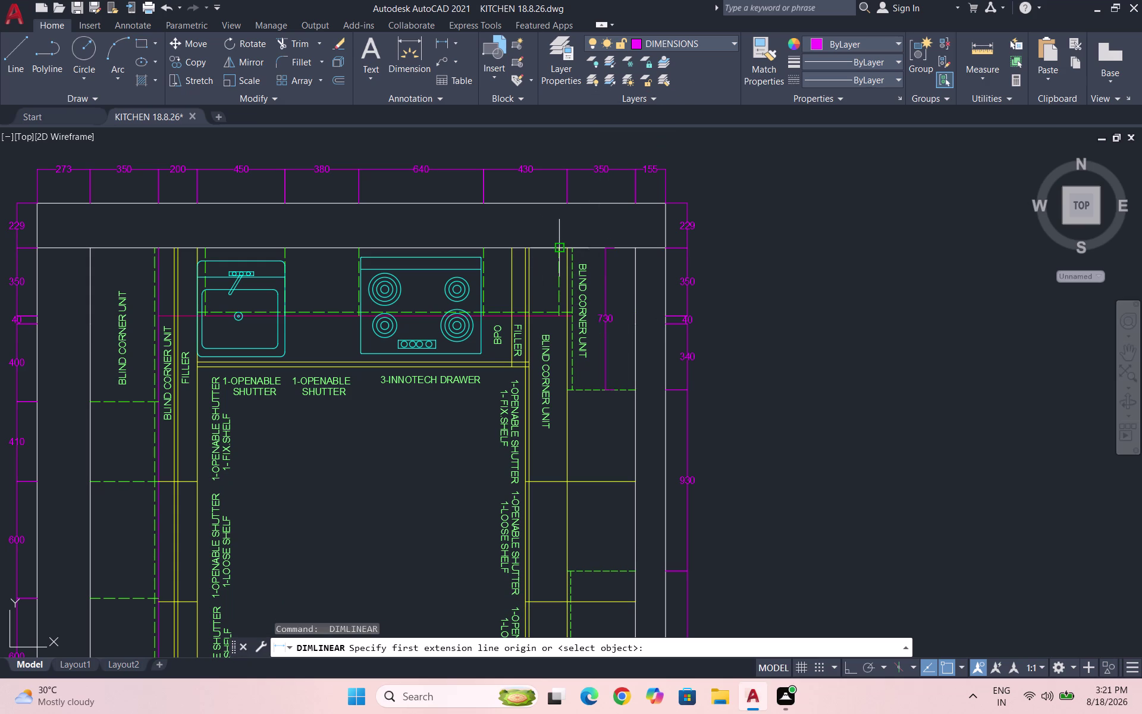
scroll(up, 3)
scroll(up, 3)
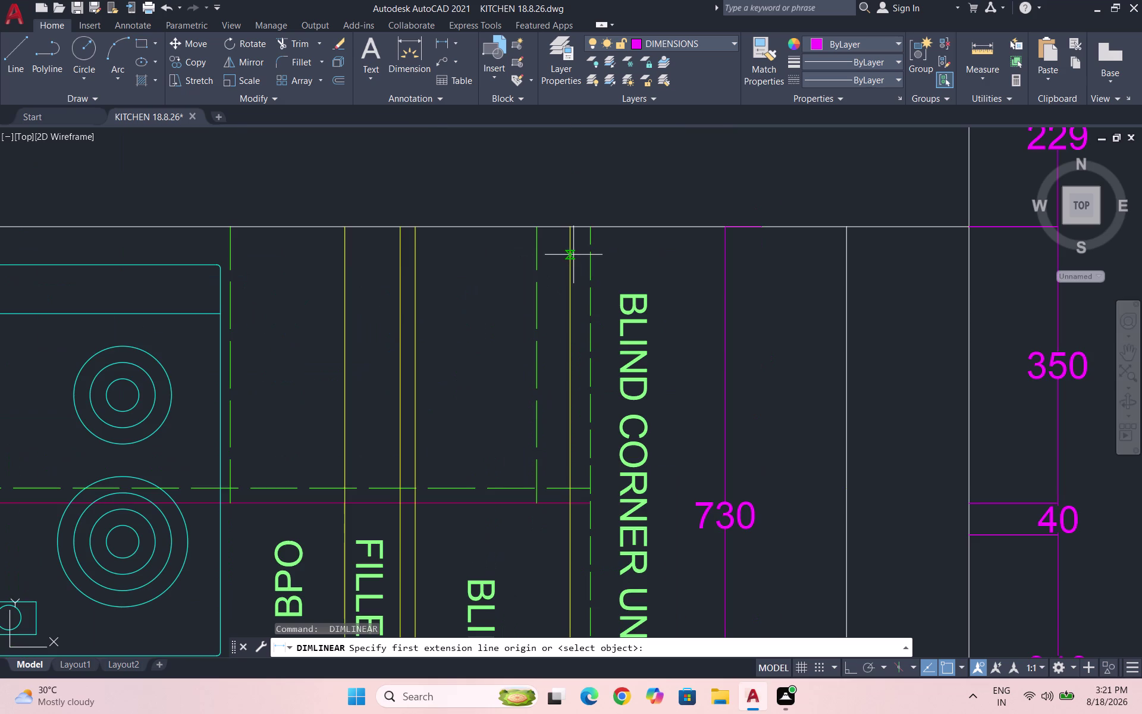
click(554, 227)
scroll(down, 3)
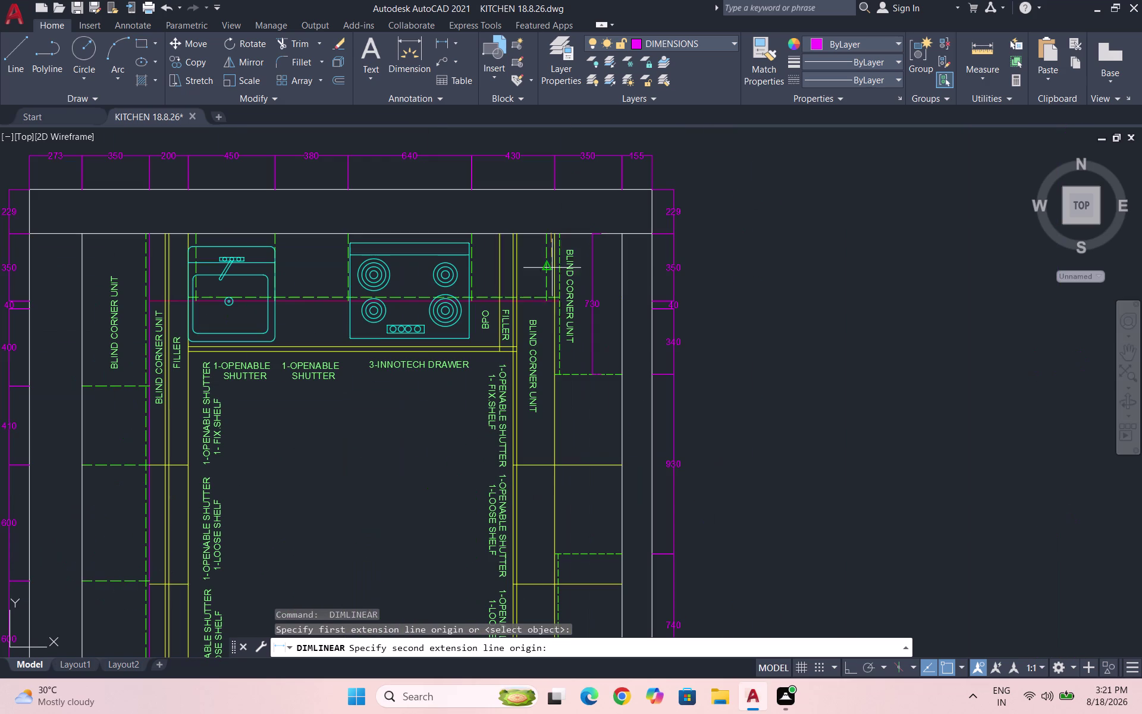
key(Escape)
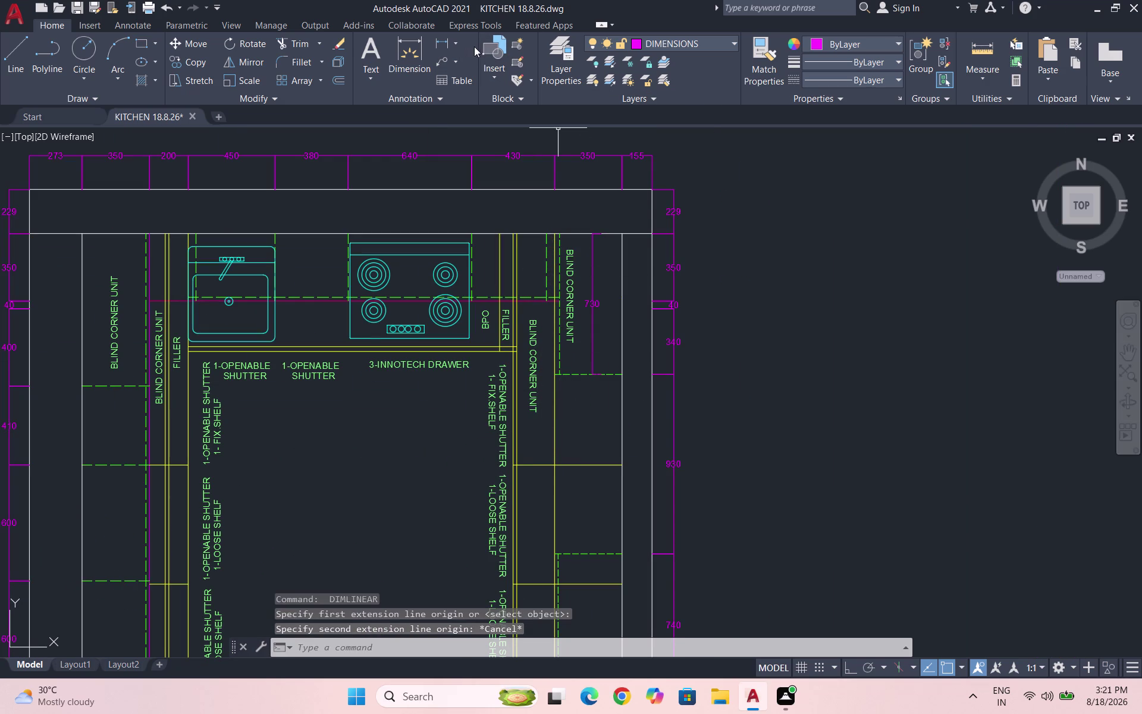
Retry the linear dimension on the blind corner unit, cancelling the misplaced attempts.
click(443, 40)
scroll(up, 3)
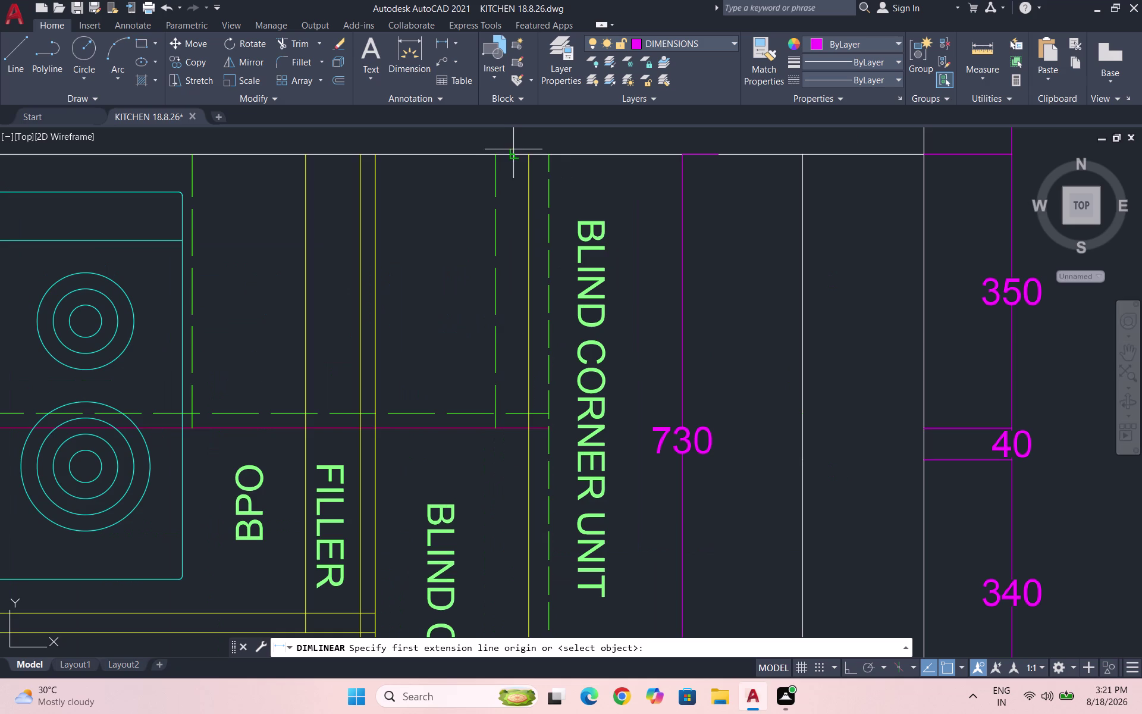
click(507, 153)
scroll(down, 3)
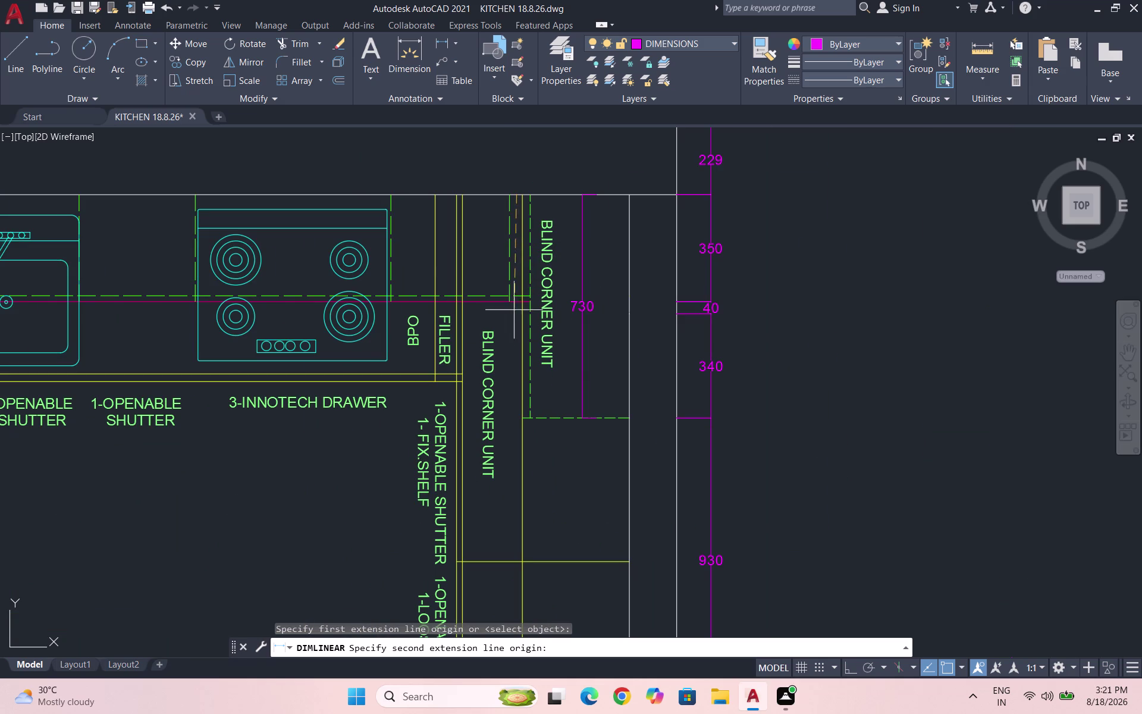
scroll(down, 3)
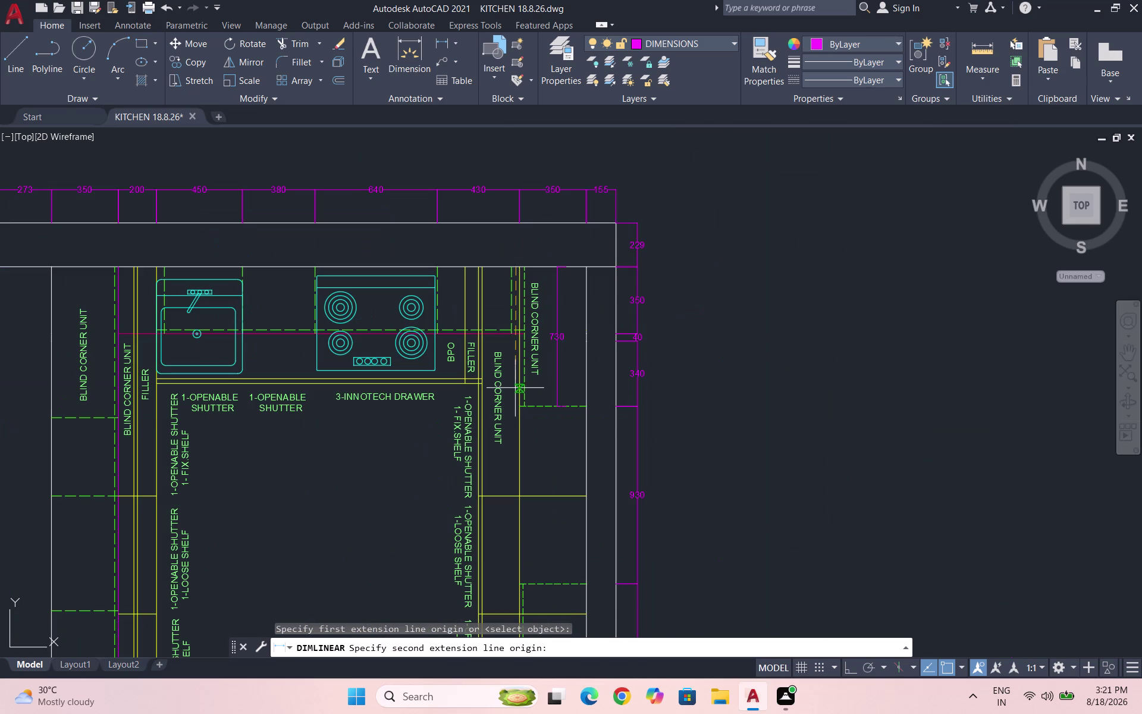
key(Escape)
key(space)
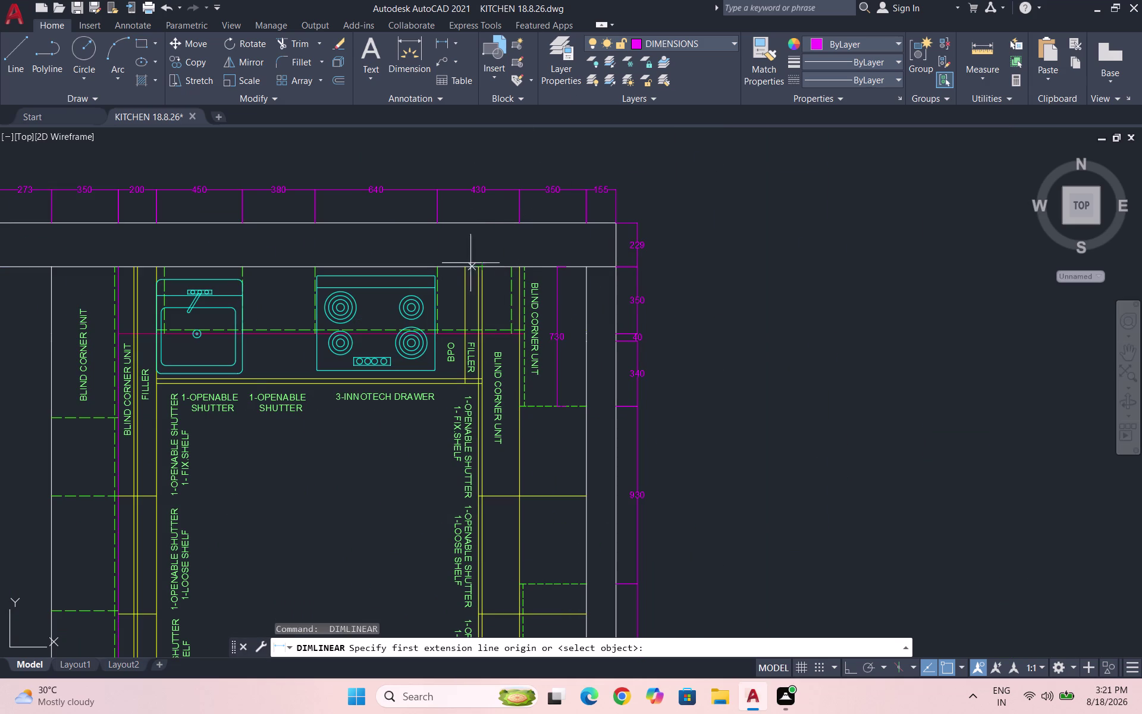
click(503, 265)
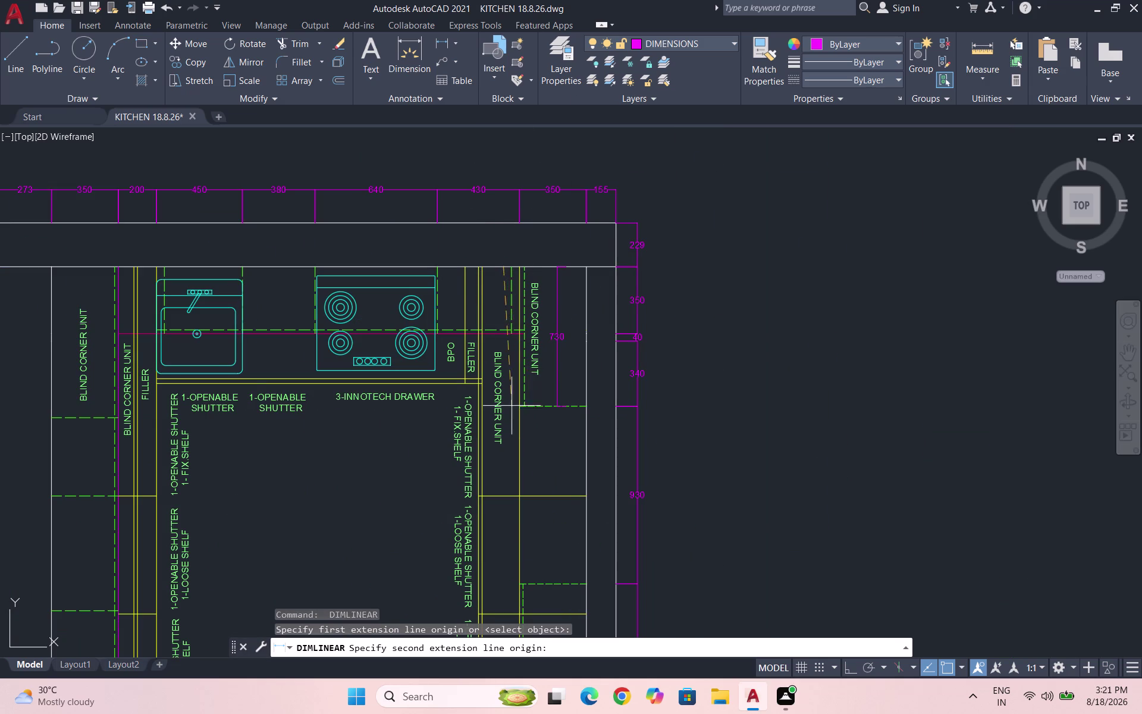
key(Escape)
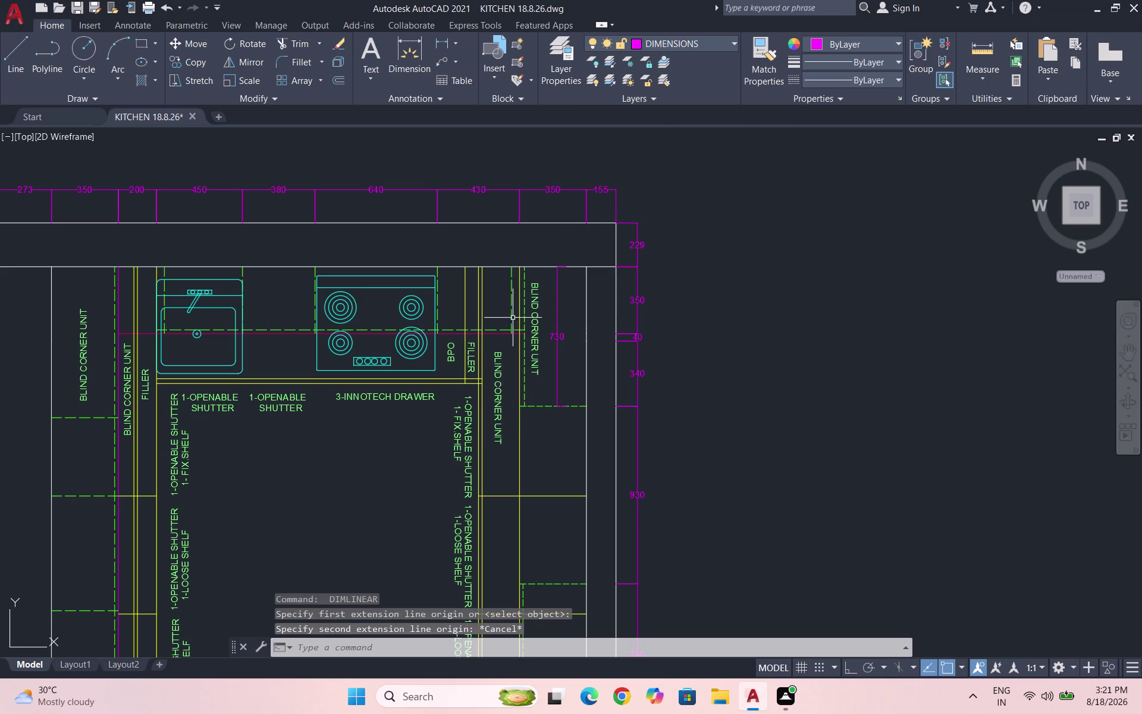
key(space)
scroll(up, 3)
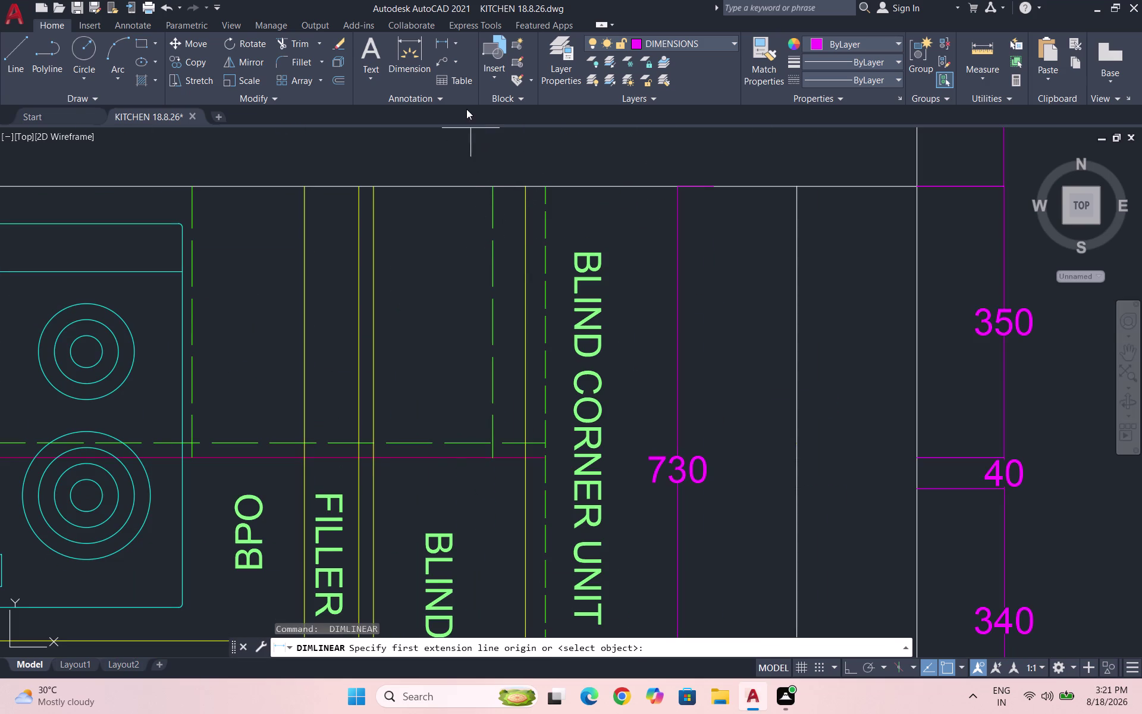
Dimension the right blind corner unit edge at 1200, placed beside the unit.
click(444, 40)
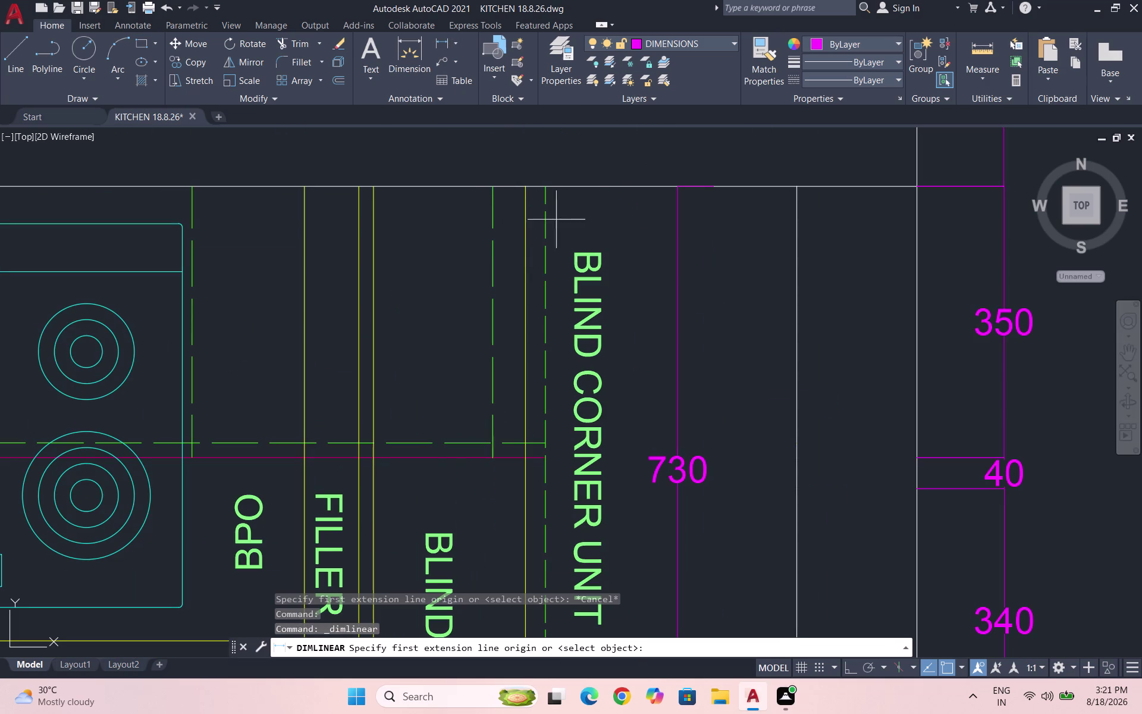
click(512, 187)
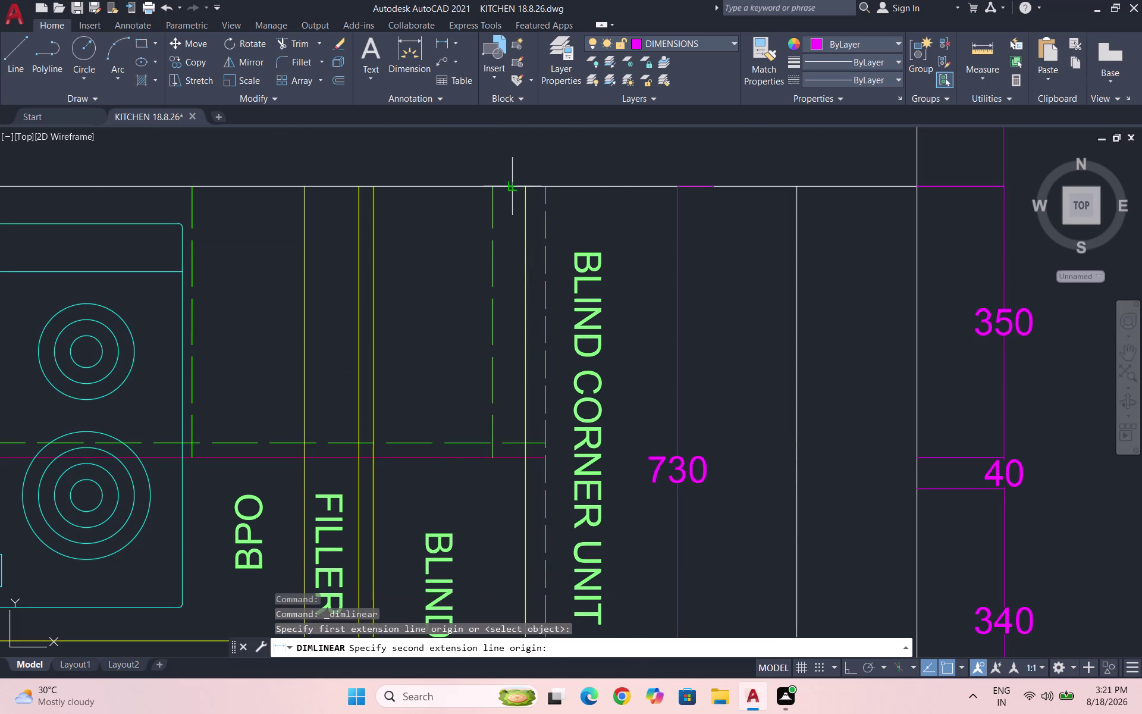
scroll(down, 3)
scroll(up, 3)
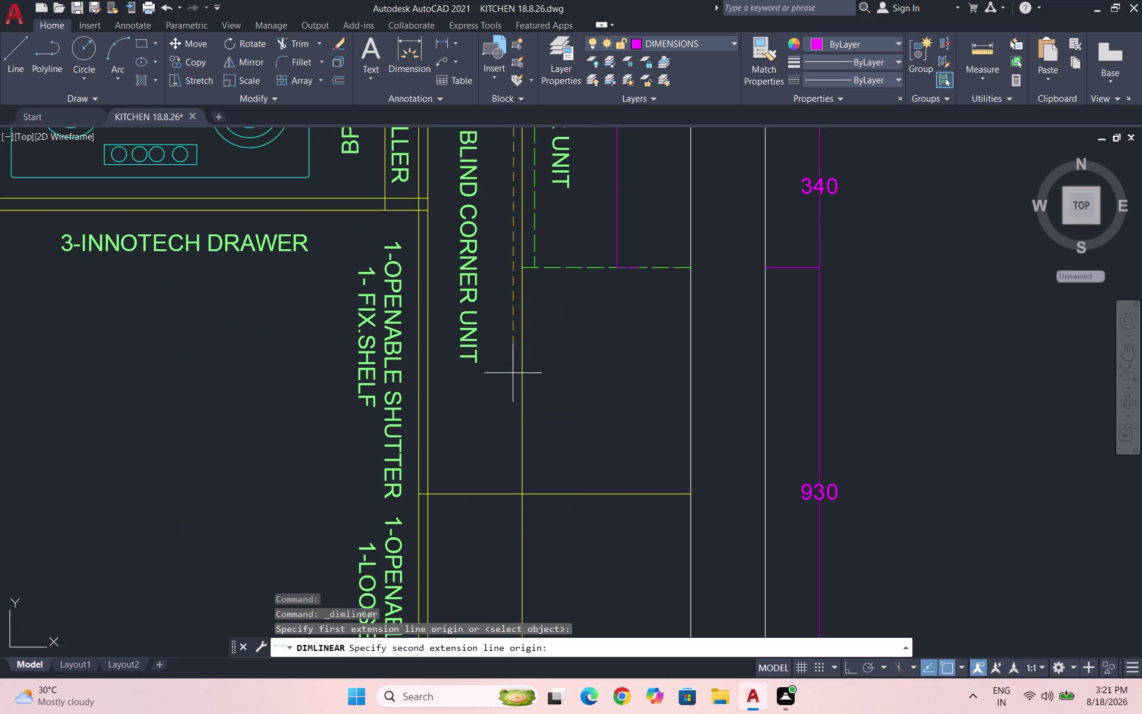
click(512, 496)
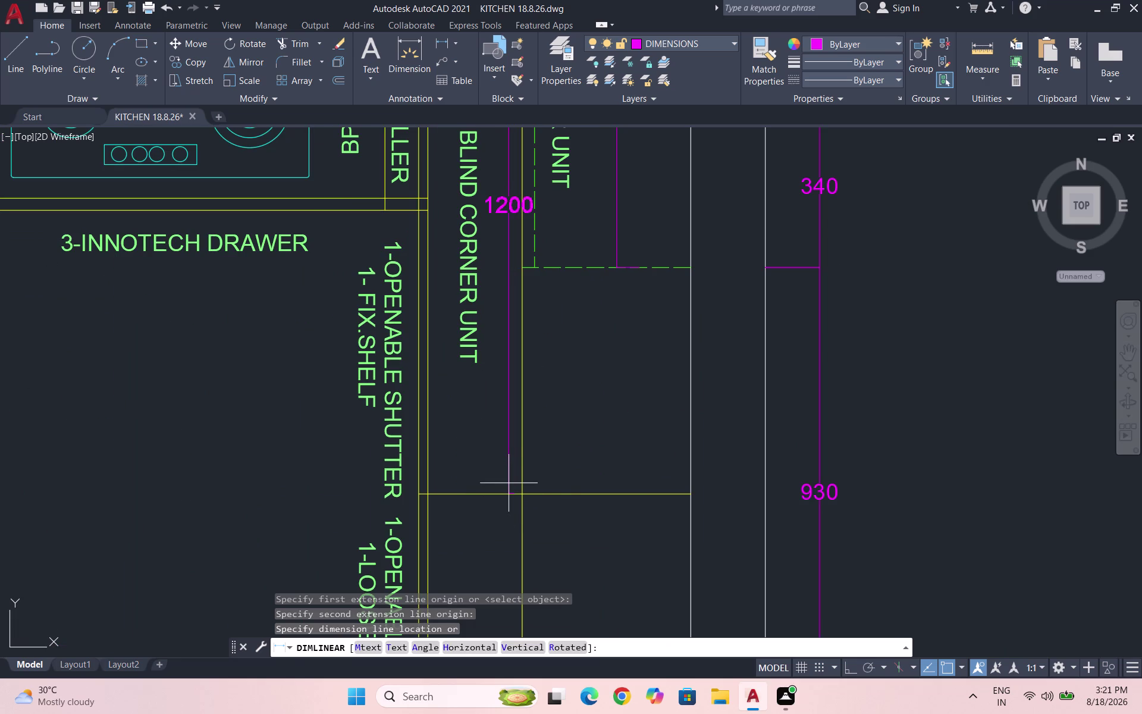
scroll(down, 3)
scroll(down, 3)
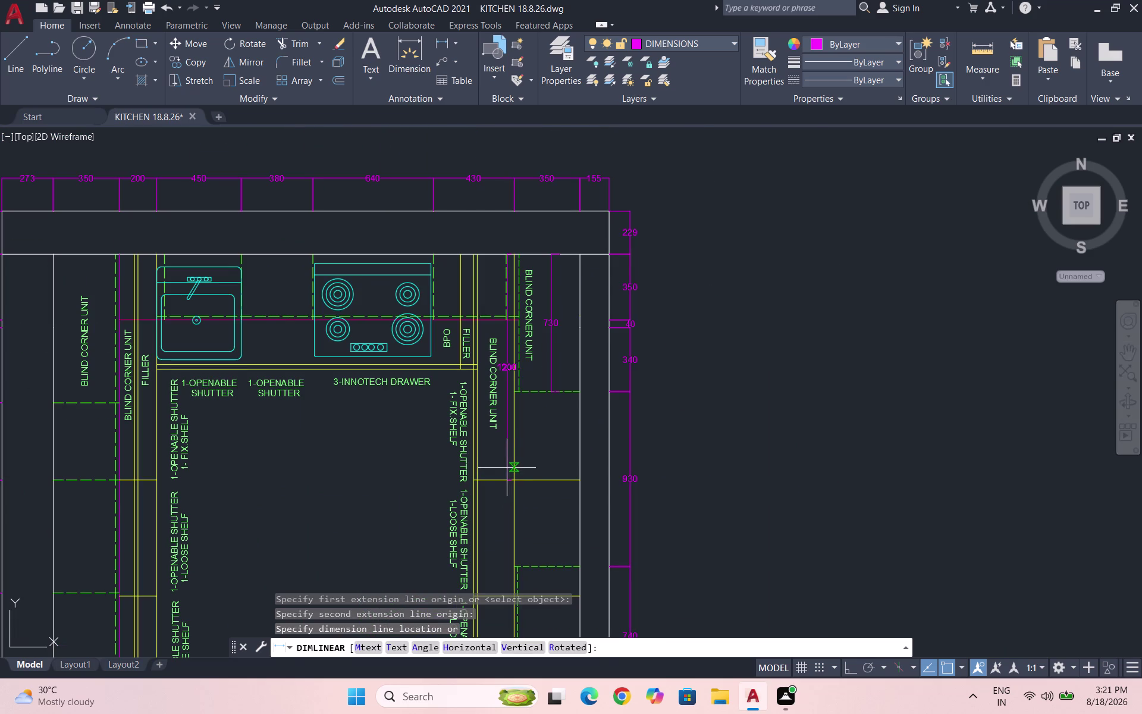
click(507, 467)
scroll(up, 3)
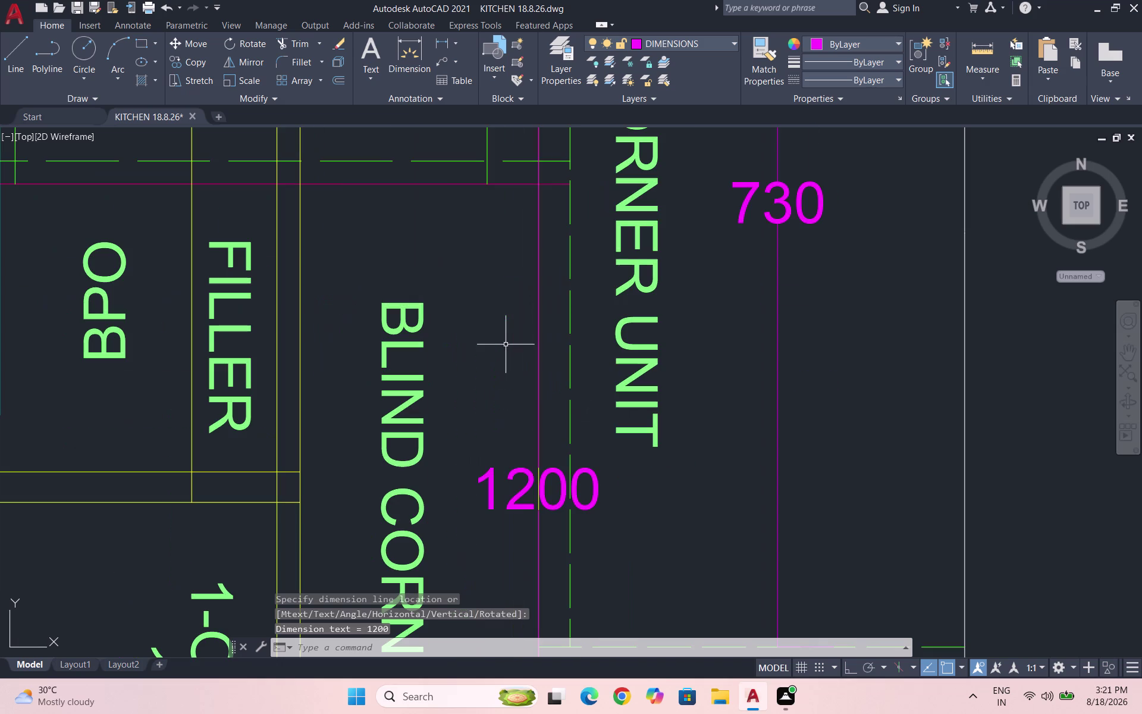
Move the 1200 dimension so it aligns with the adjacent line.
click(523, 486)
key(m)
key(Return)
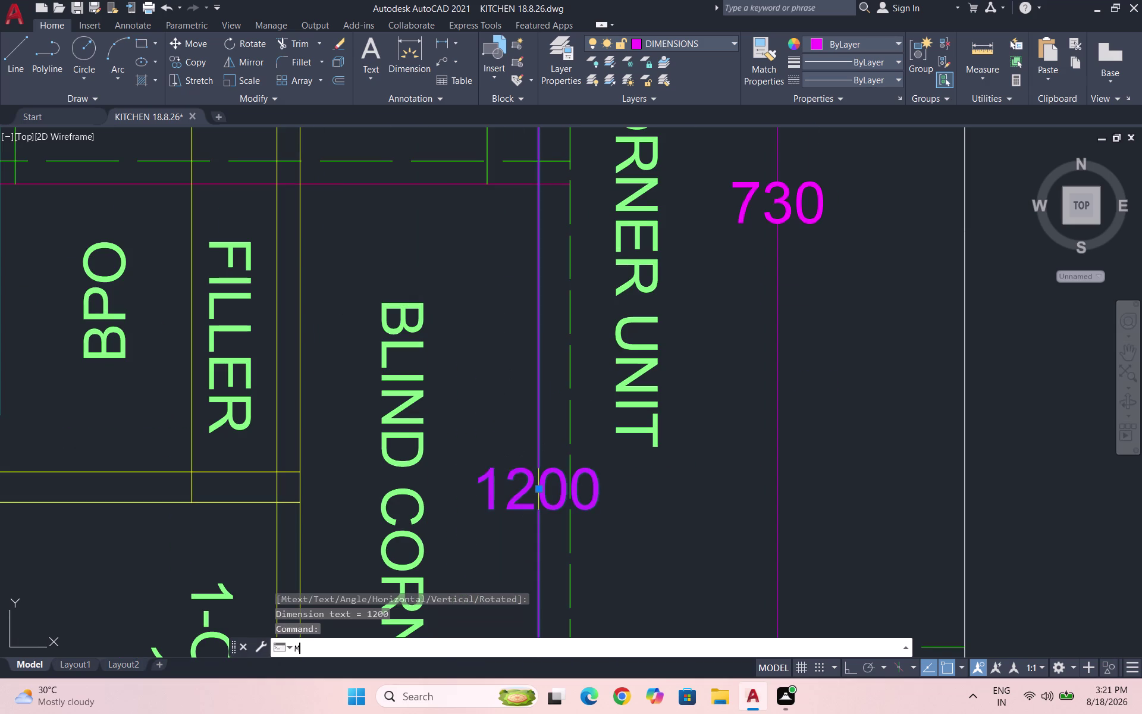
scroll(down, 3)
scroll(up, 3)
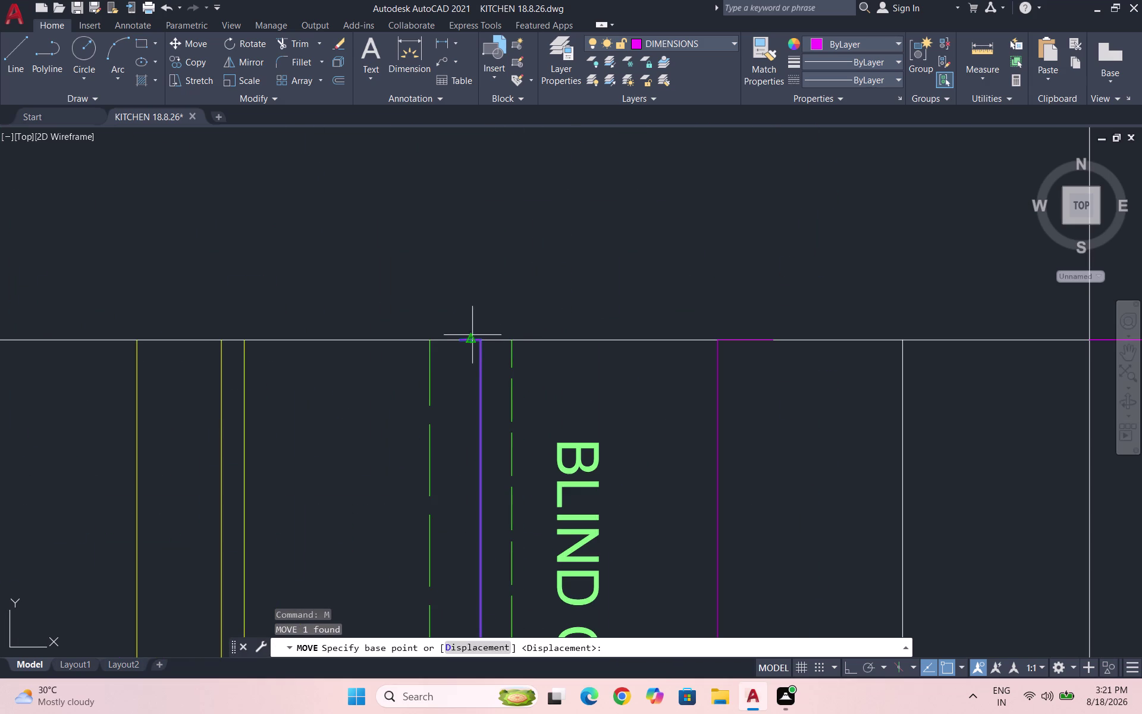
click(458, 335)
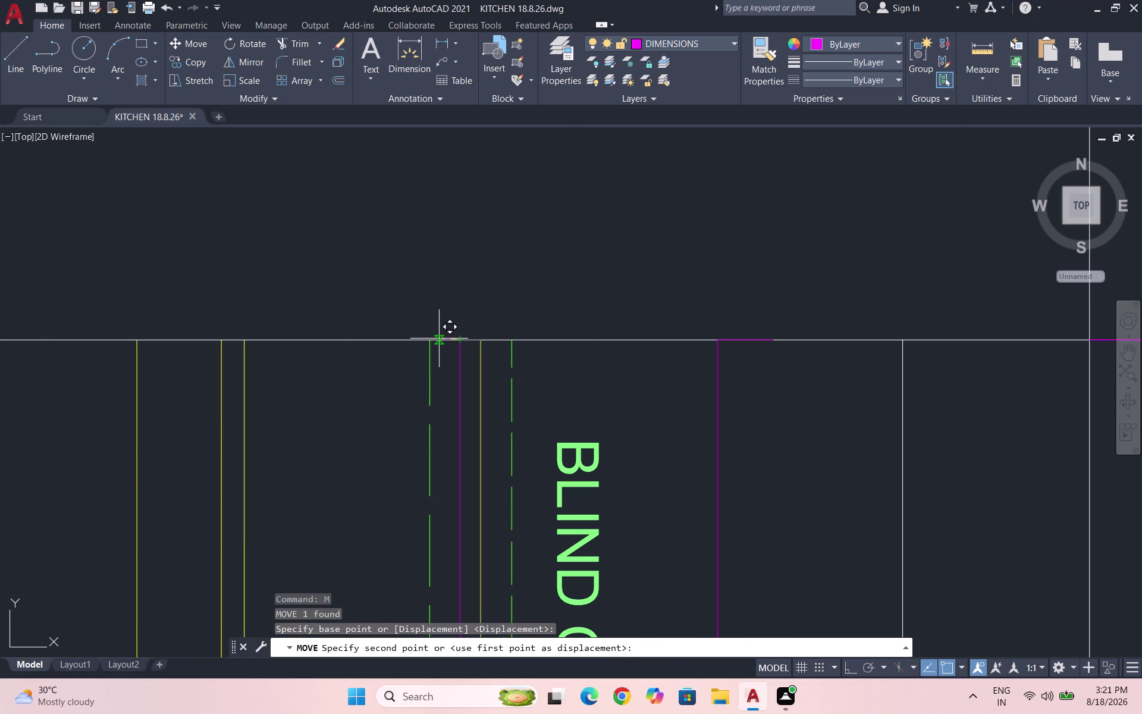
click(433, 338)
scroll(down, 3)
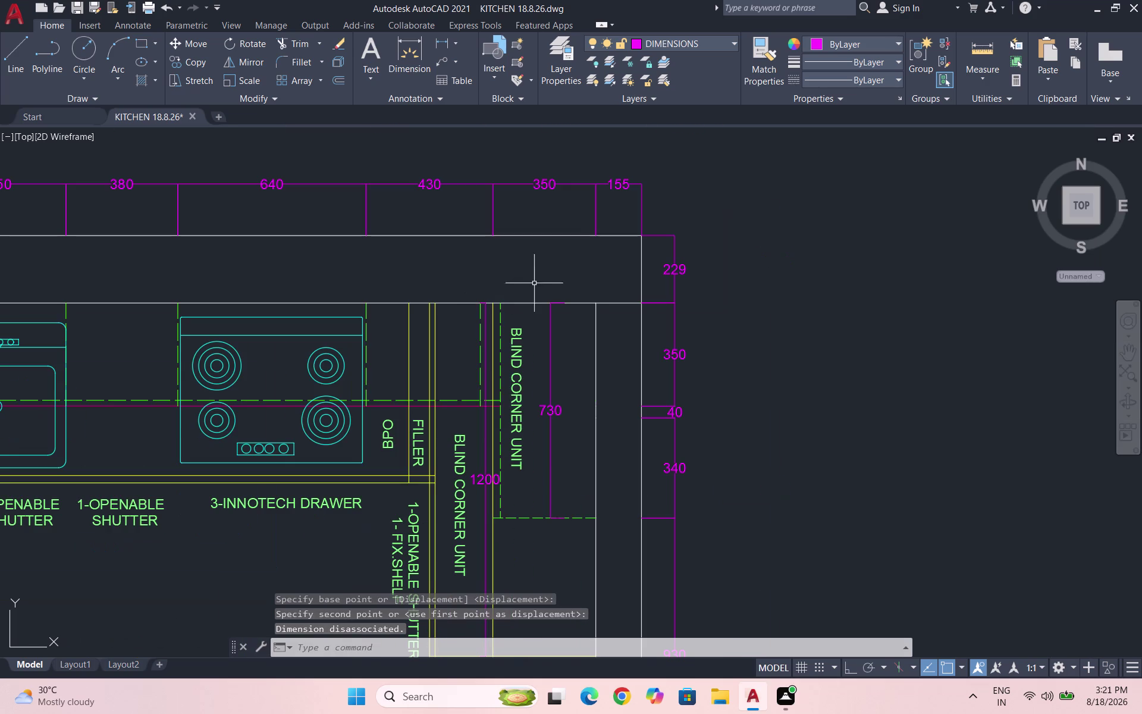
scroll(down, 3)
Clear the leftover command and save the drawing.
key(Escape)
key(ctrl+s)
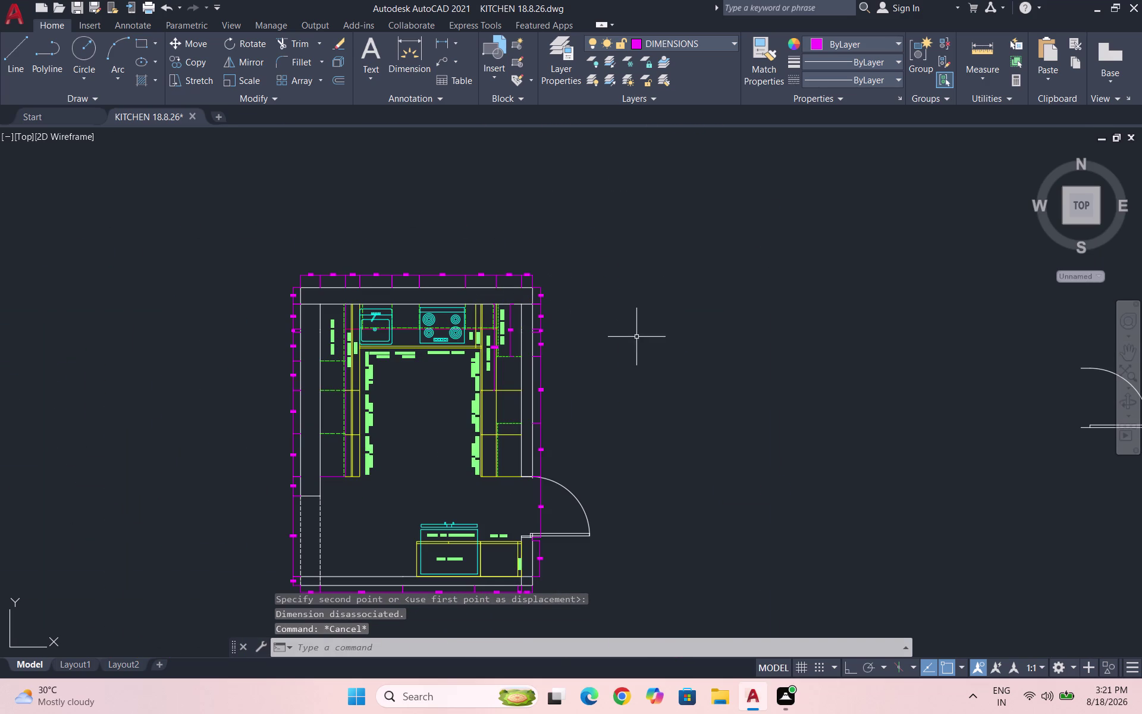
key(space)
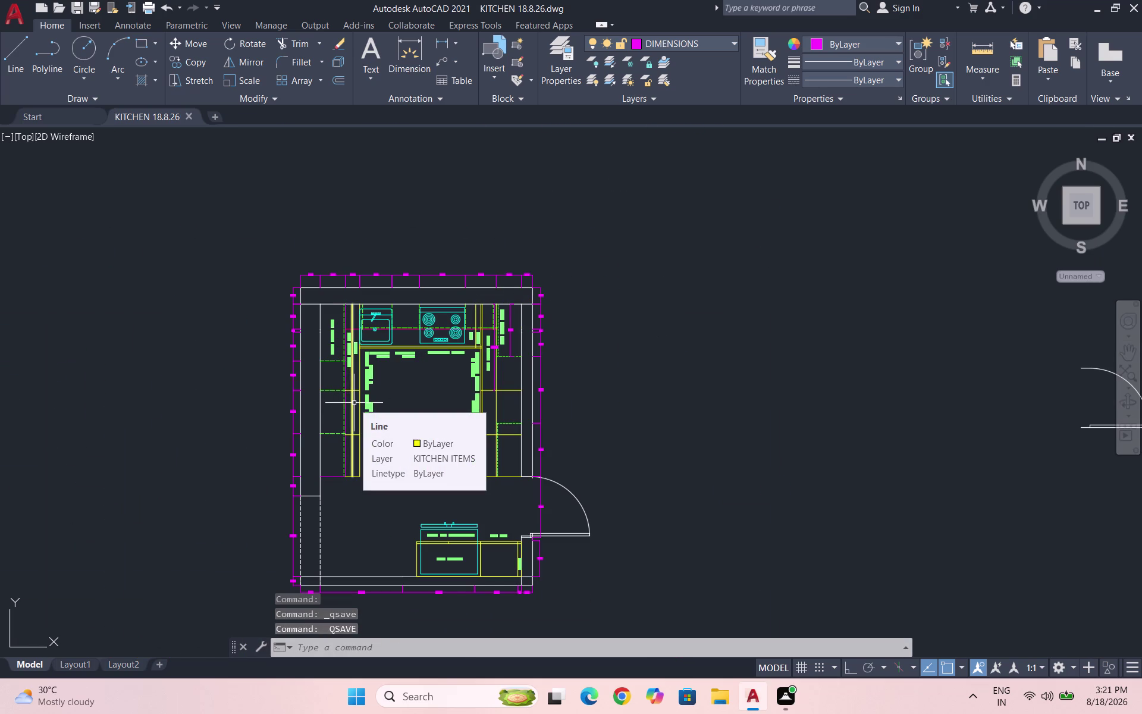
scroll(up, 3)
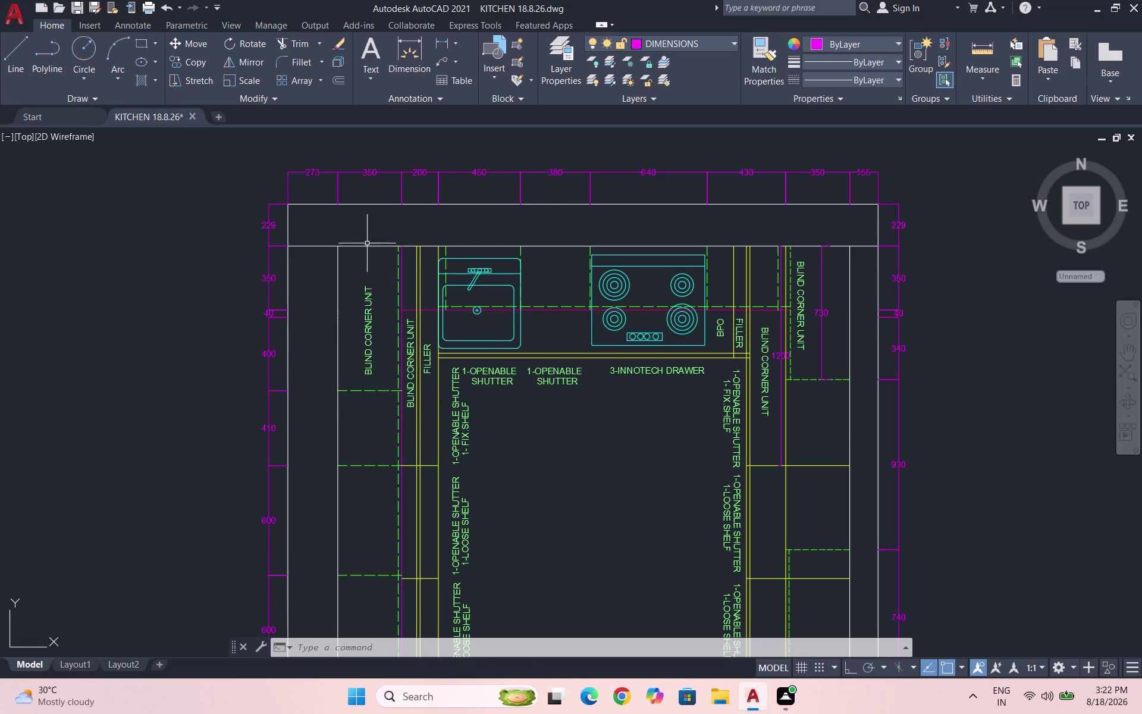
Add a 790 linear dimension beside the left blind corner unit.
scroll(up, 3)
click(444, 41)
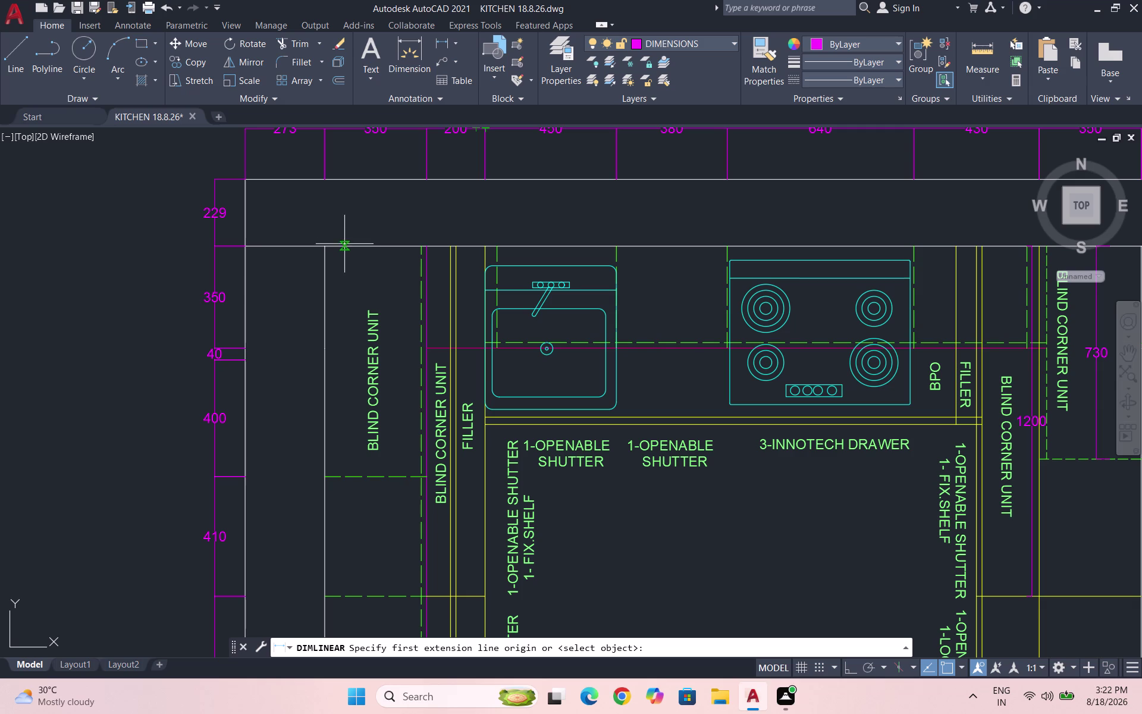
click(339, 246)
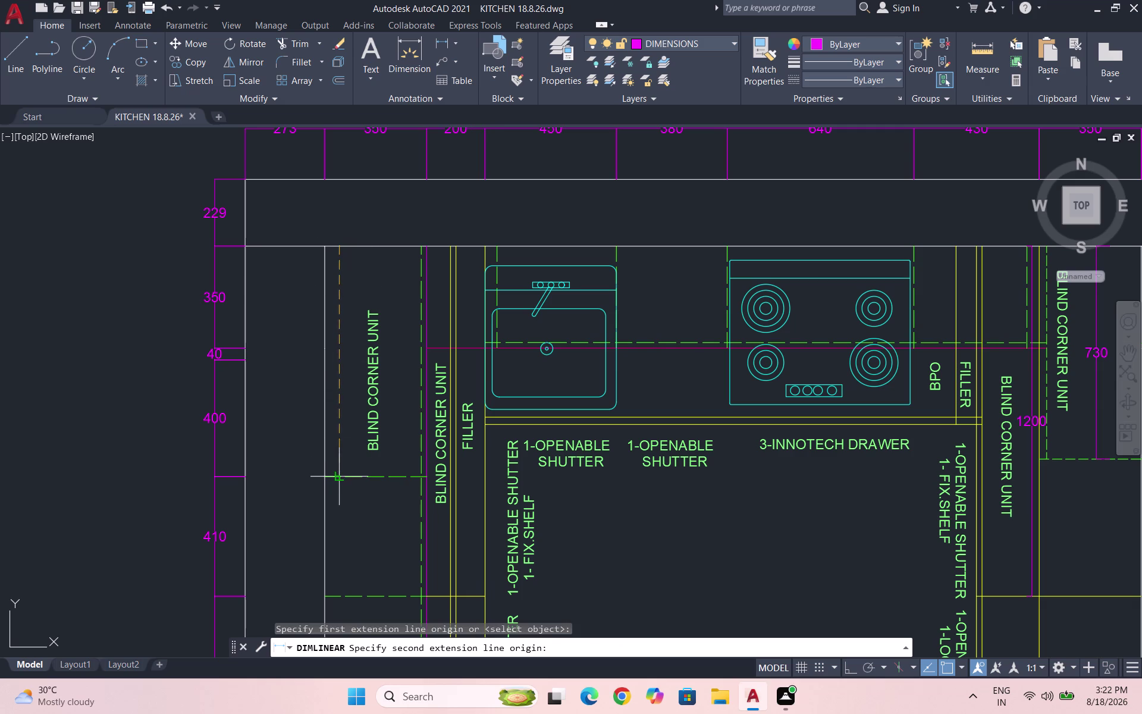
click(338, 475)
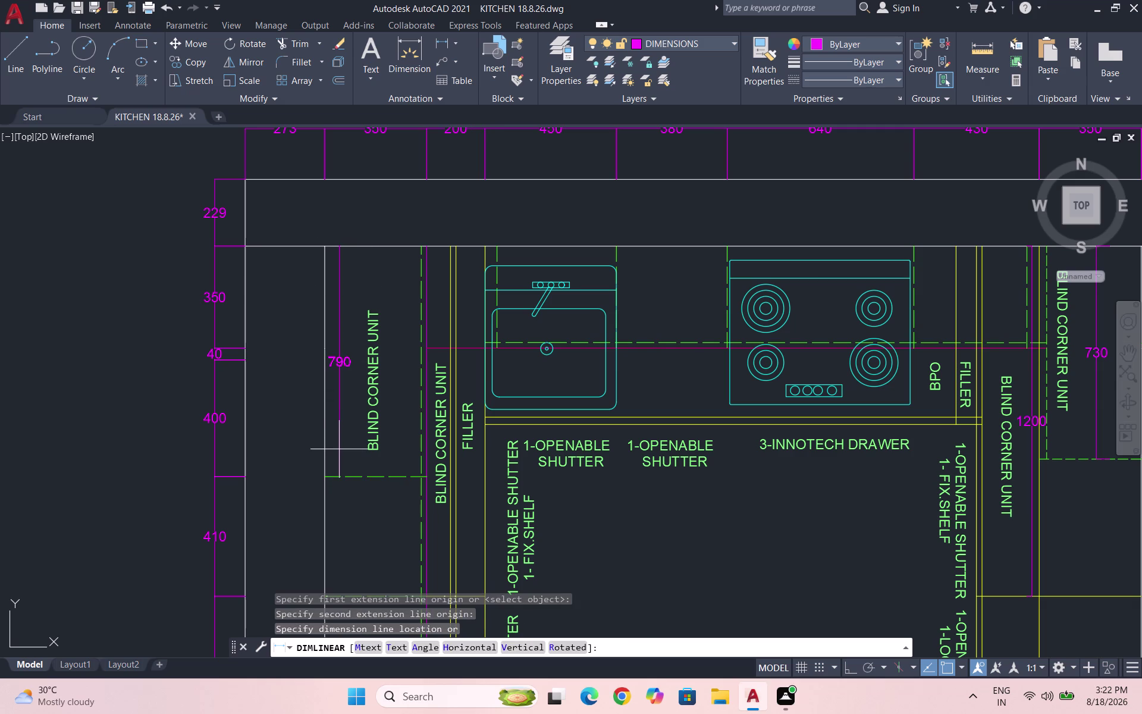
click(339, 449)
scroll(down, 3)
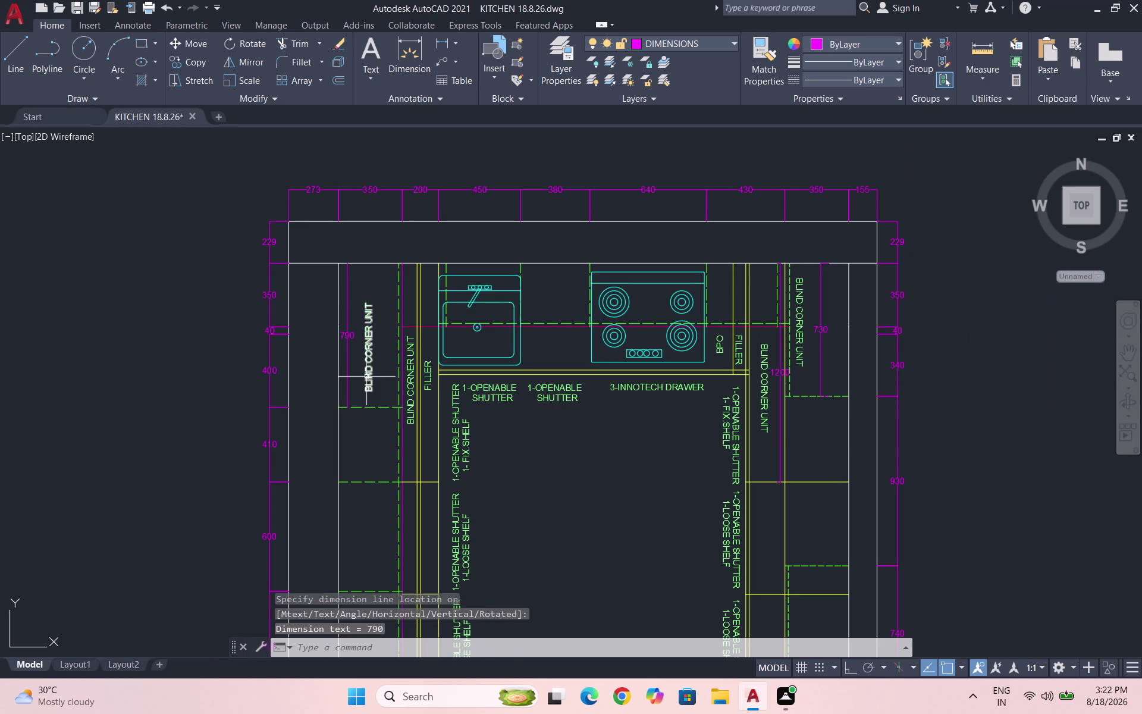
Add a 1200 linear dimension along the filler strip.
key(space)
scroll(up, 3)
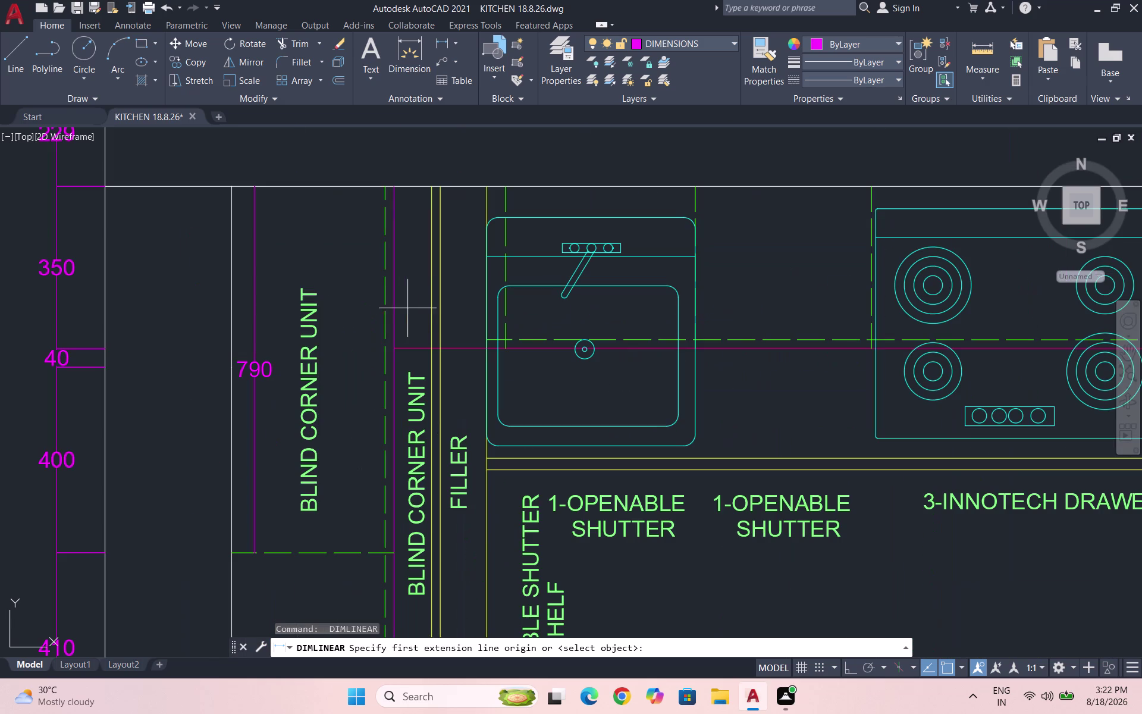
click(415, 185)
scroll(down, 3)
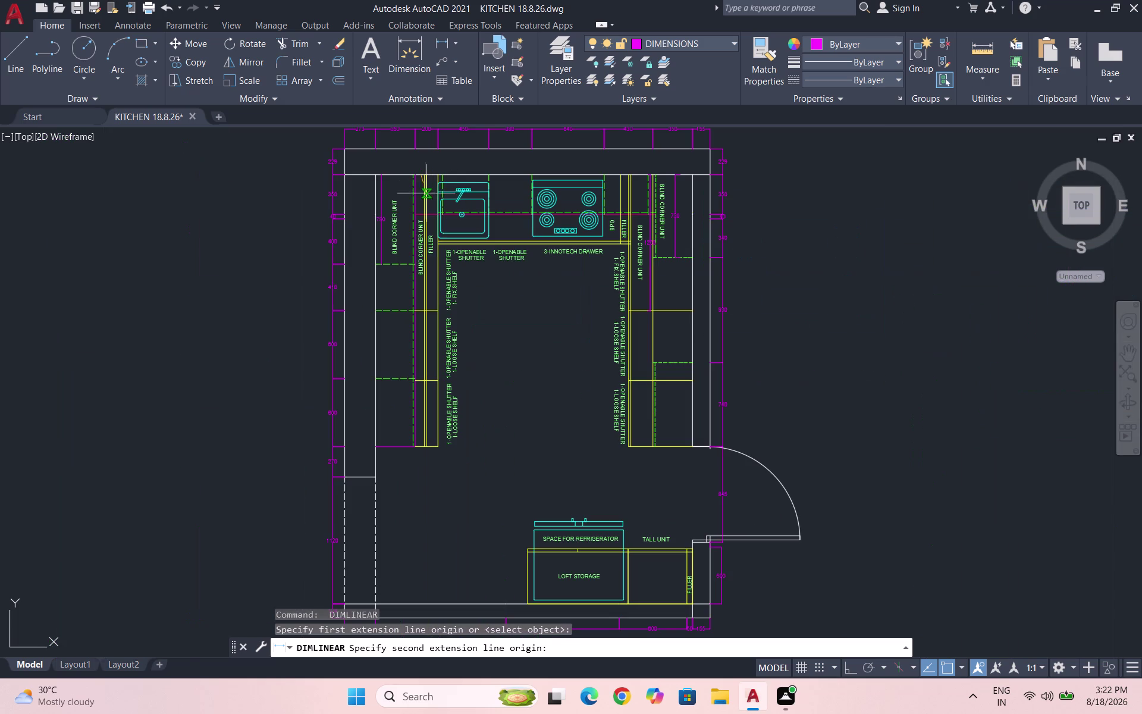
click(416, 307)
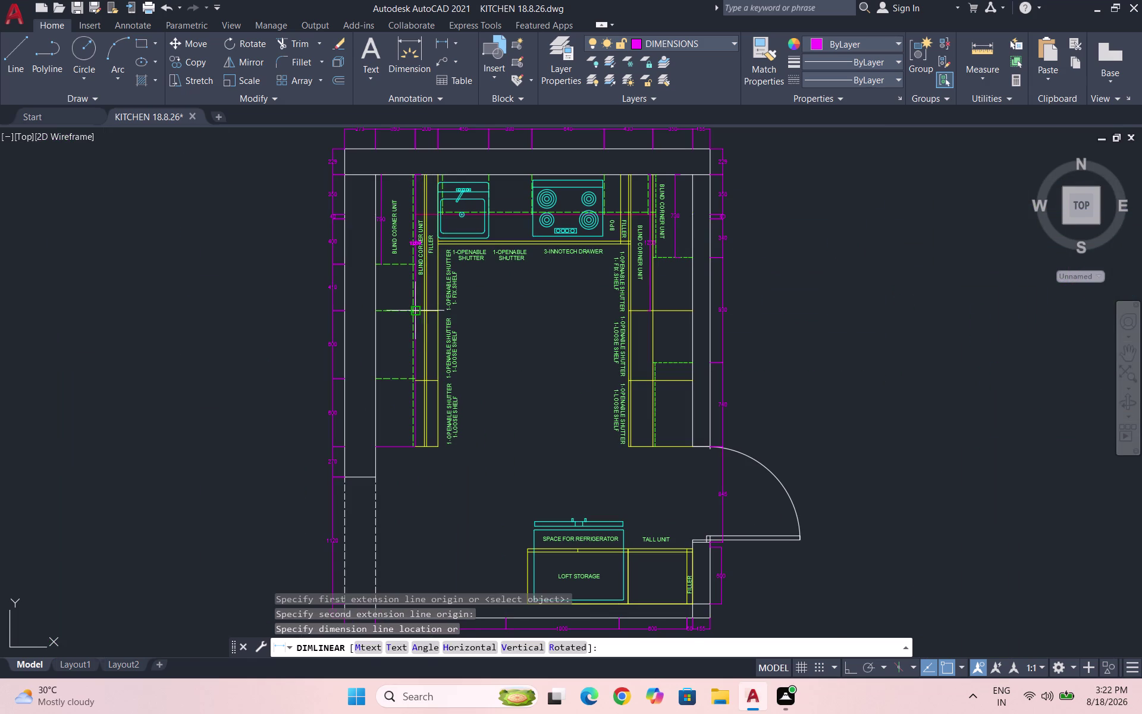
scroll(up, 3)
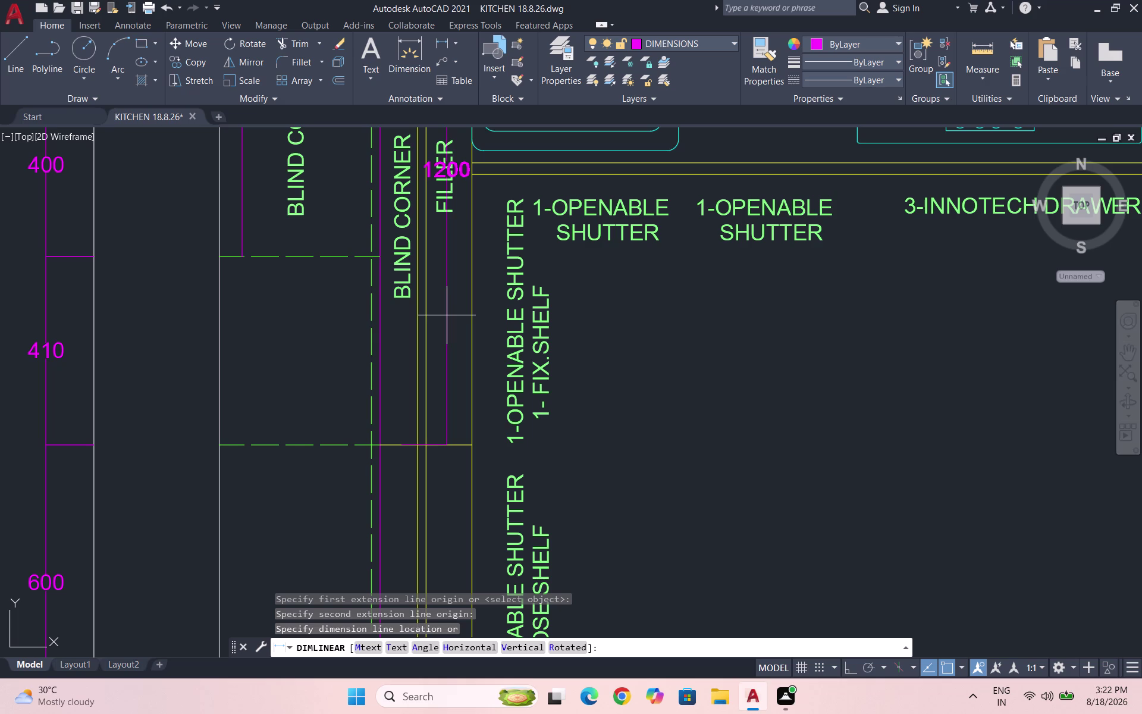
click(446, 315)
scroll(down, 3)
scroll(down, 3)
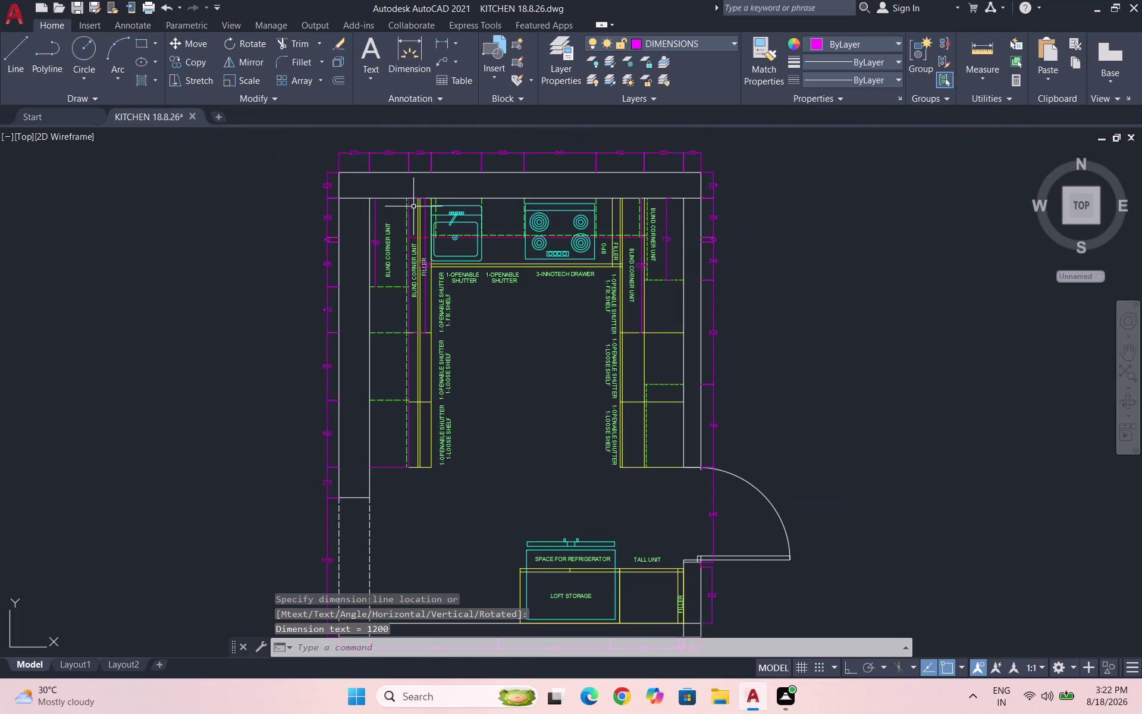
scroll(up, 3)
Move the selection down so the FILLER label sits in the filler strip.
click(444, 420)
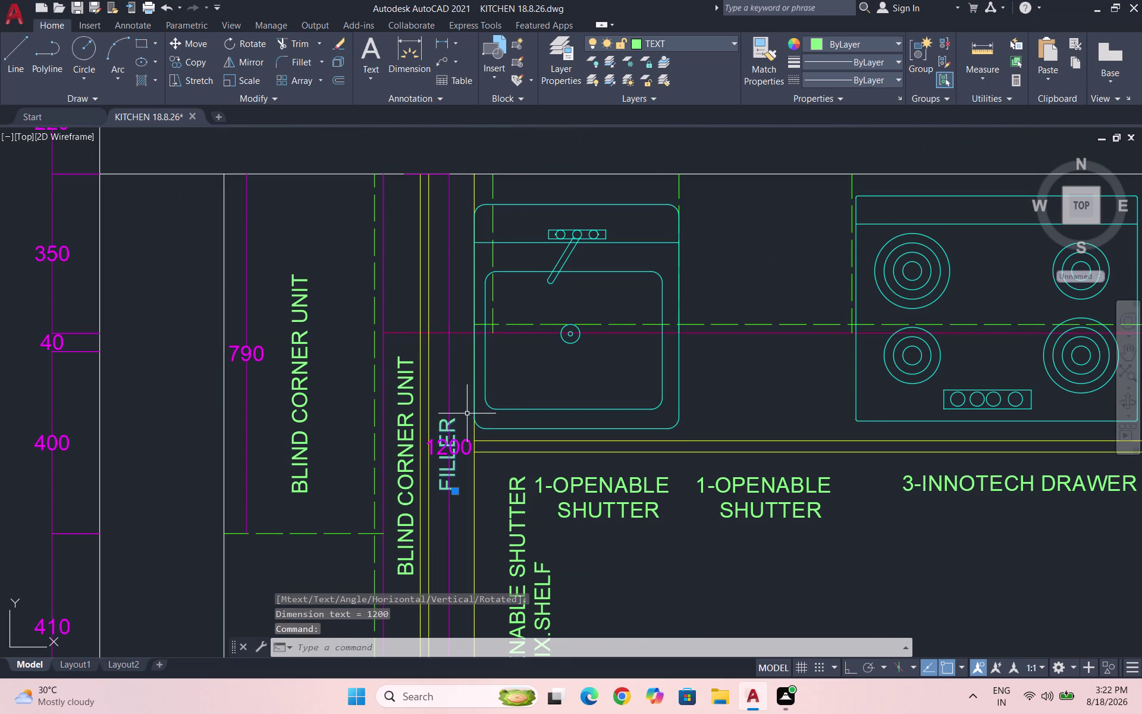
key(m)
key(Return)
scroll(down, 3)
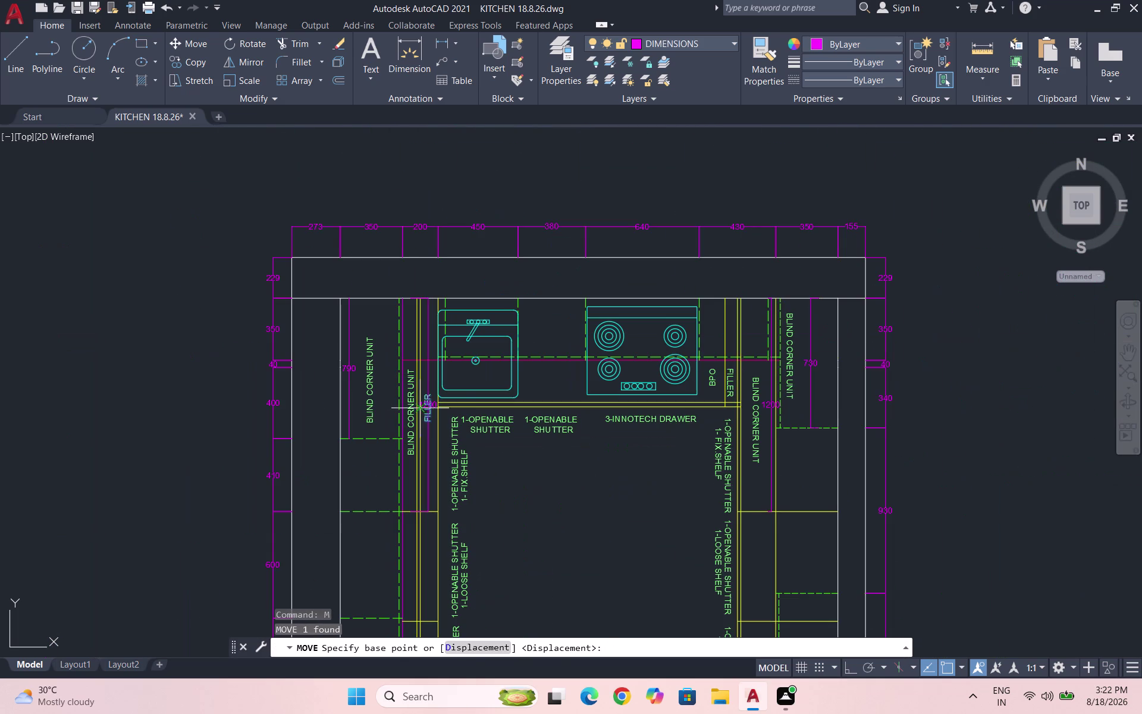
scroll(up, 3)
drag(417, 444, 423, 455)
scroll(down, 3)
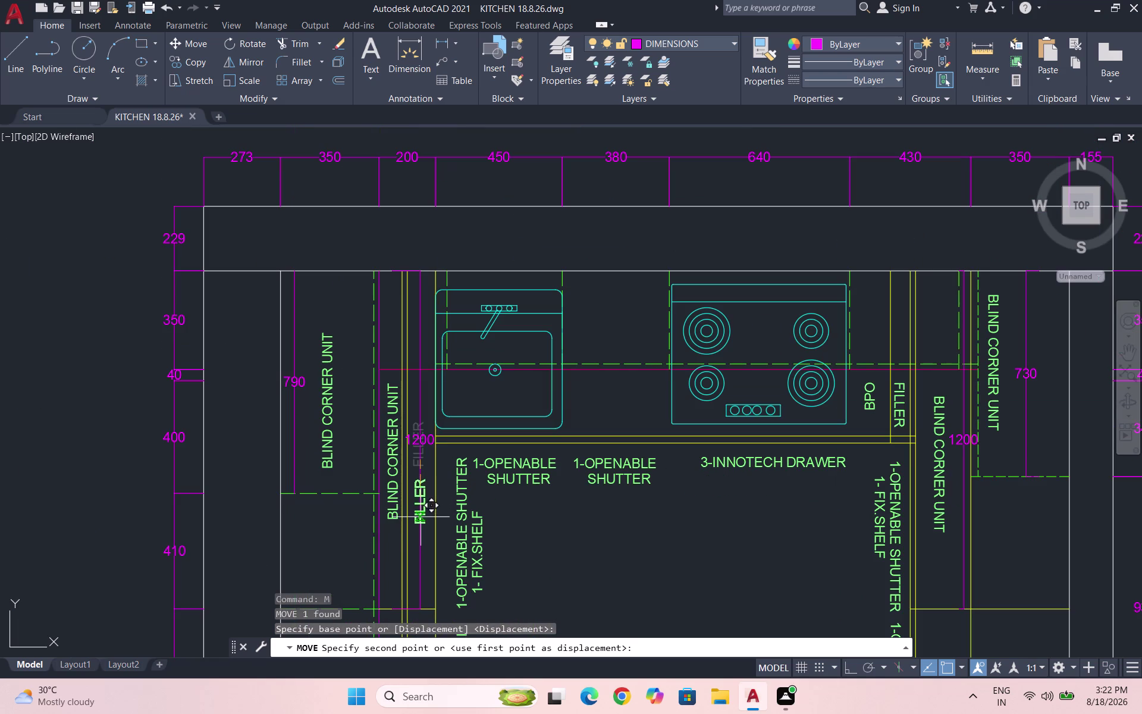
click(421, 538)
scroll(down, 3)
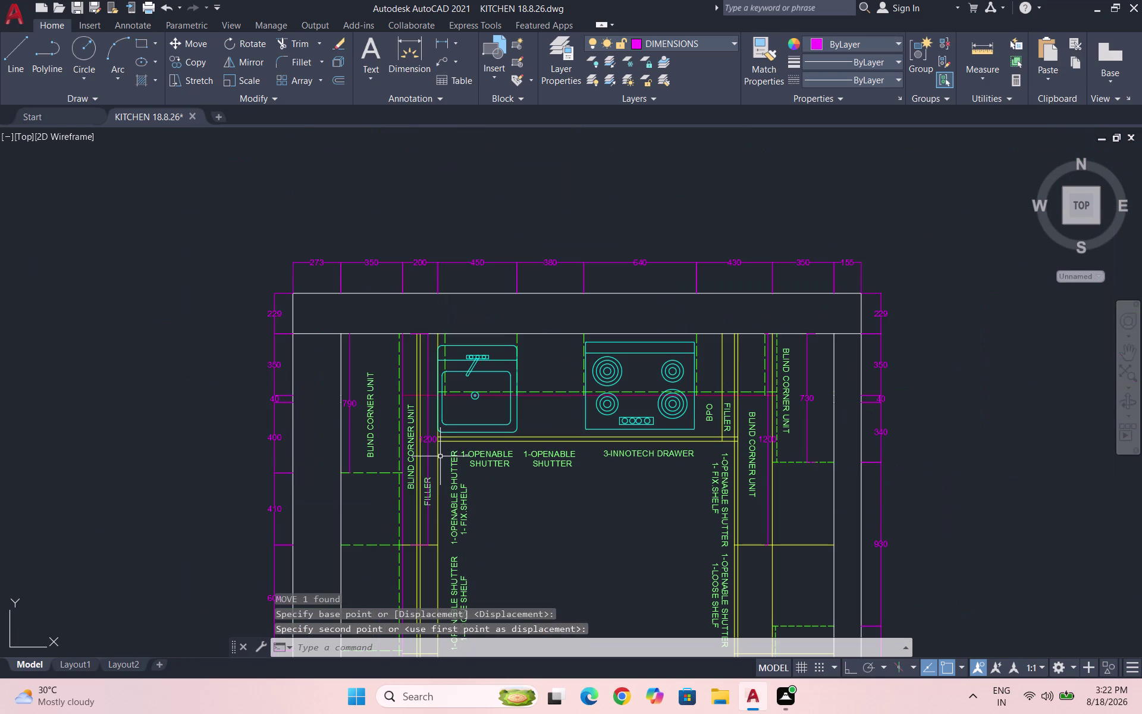
scroll(down, 3)
scroll(down, 3)
scroll(down, 3)
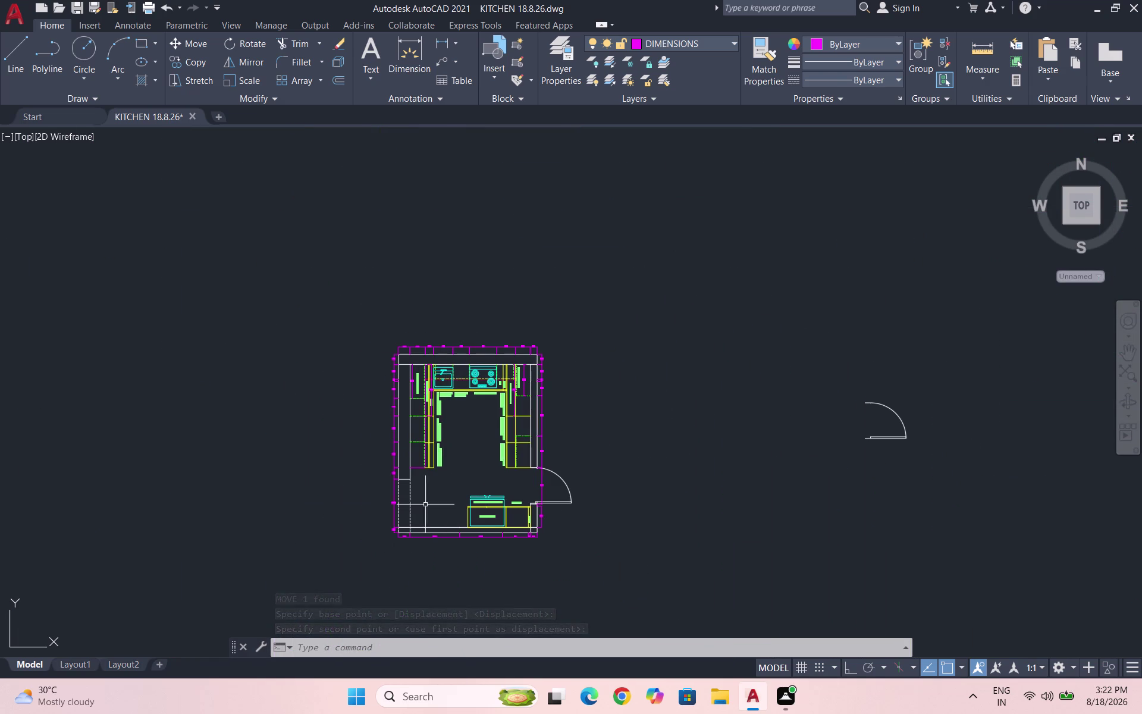
Dimension the left cabinet end at 350, placed below the cabinet.
click(438, 47)
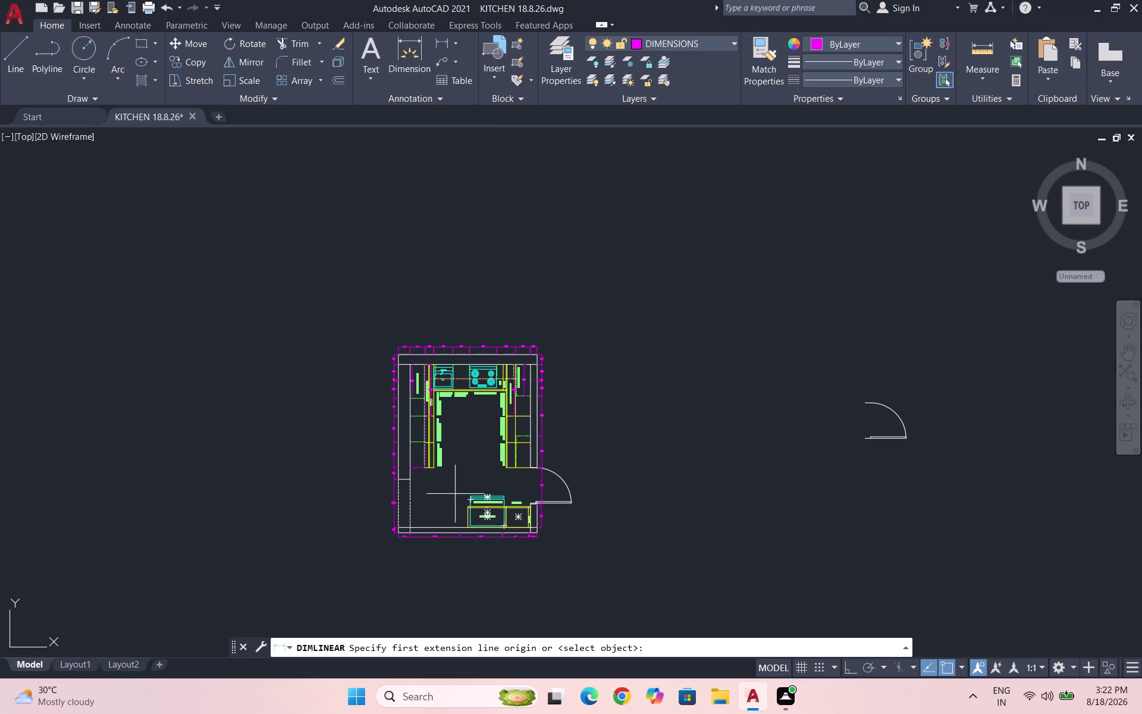
scroll(up, 3)
scroll(up, 3)
scroll(up, 3)
click(219, 329)
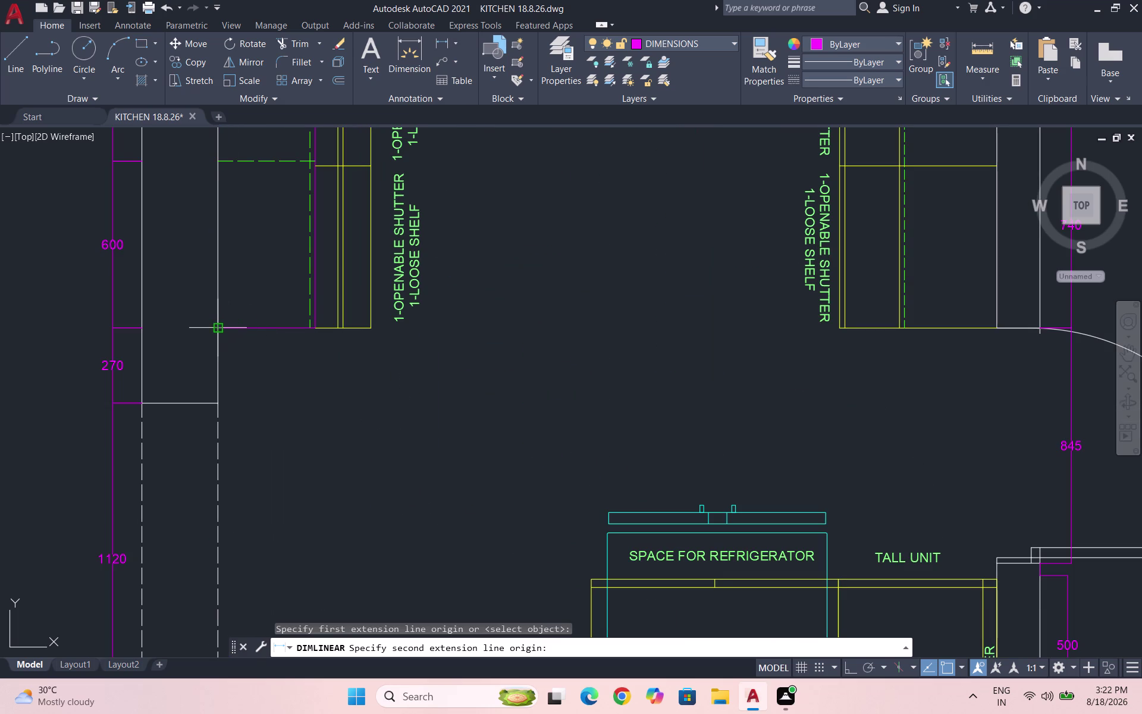
click(318, 326)
click(314, 350)
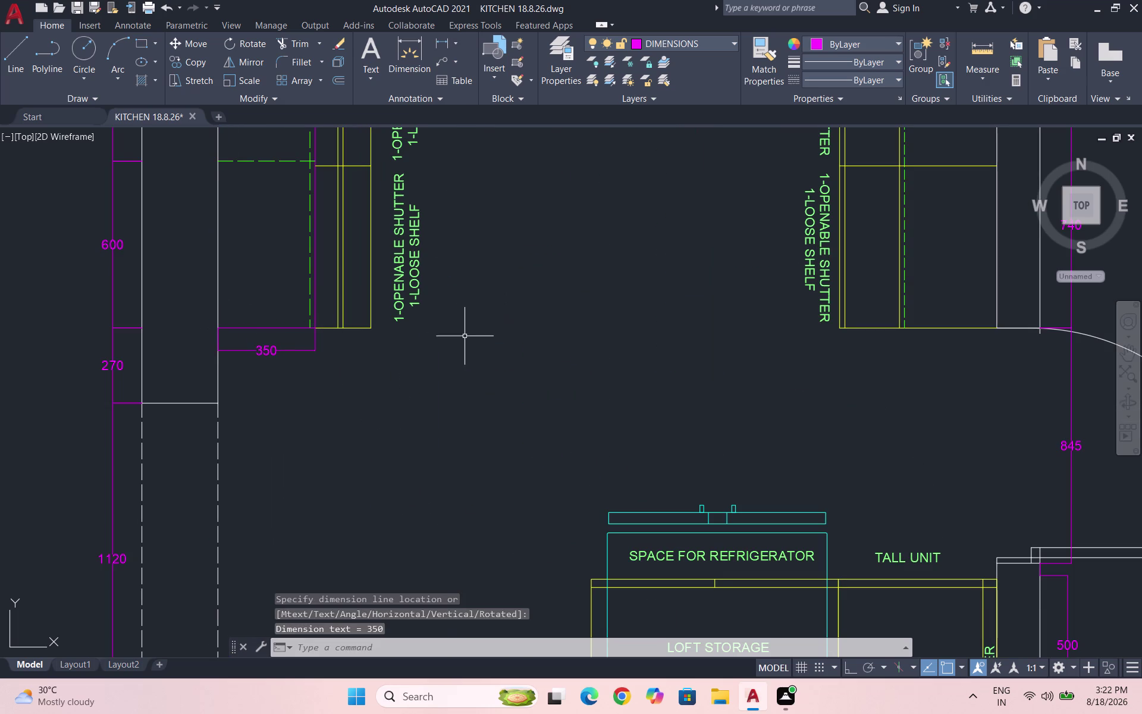
Start a 550 dimension from the wall corner, then cancel it.
key(space)
click(221, 326)
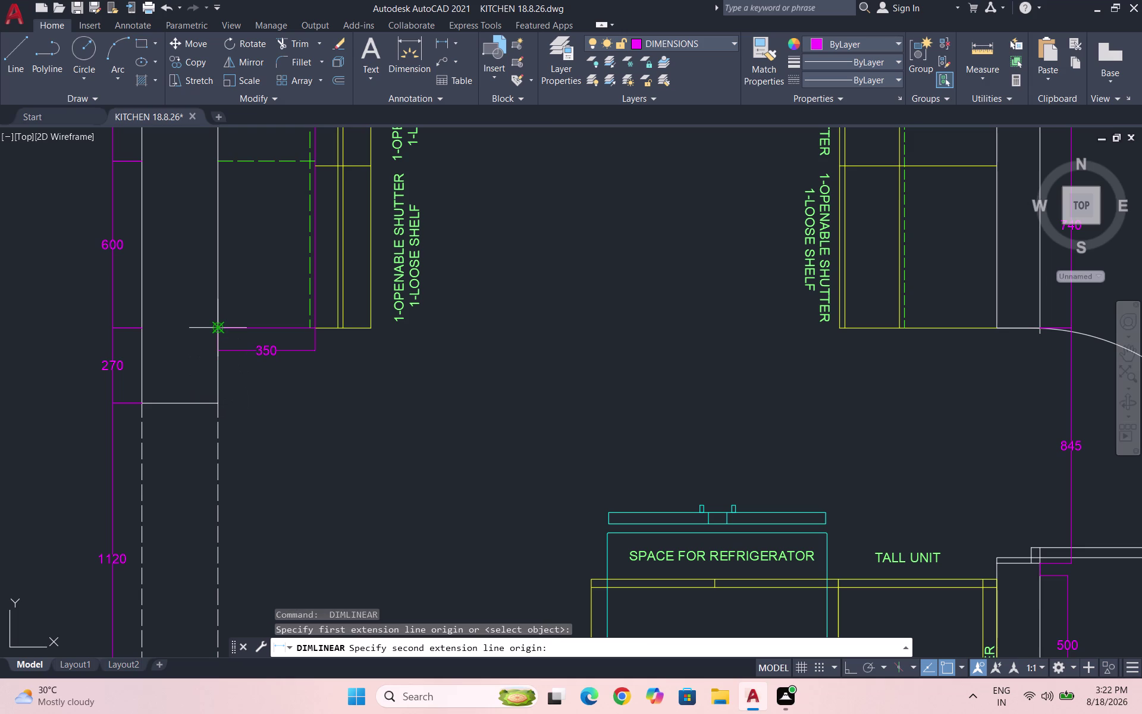
click(372, 326)
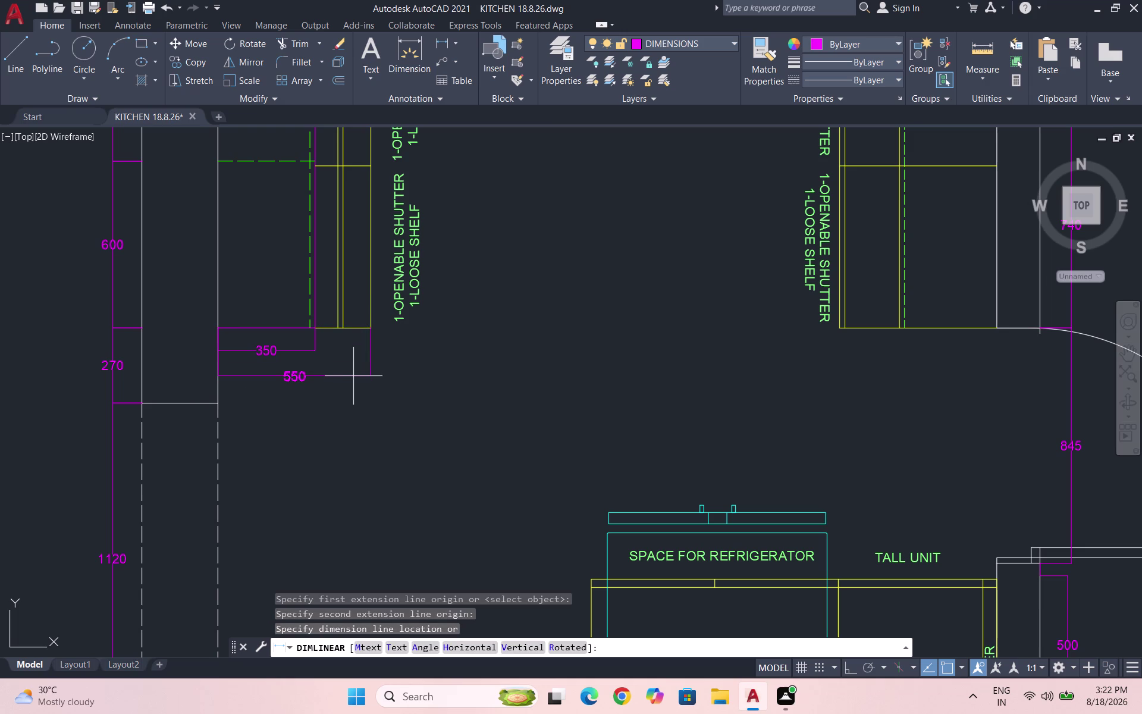
scroll(down, 3)
scroll(up, 3)
scroll(down, 3)
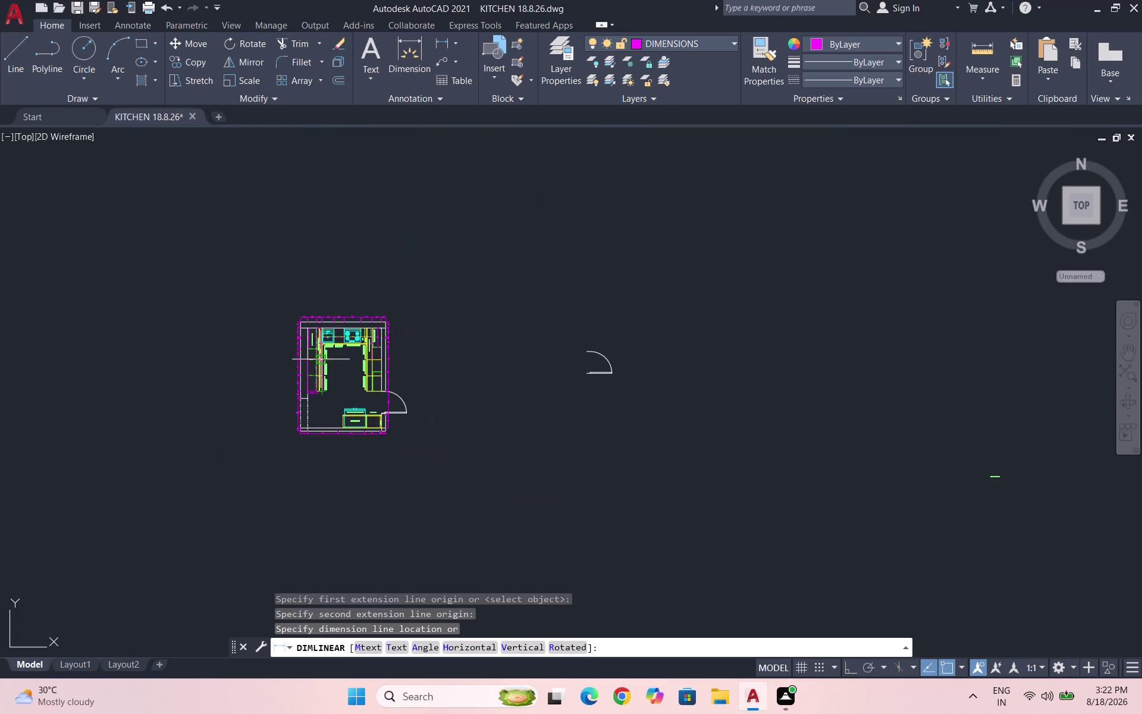
scroll(up, 3)
scroll(up, 3)
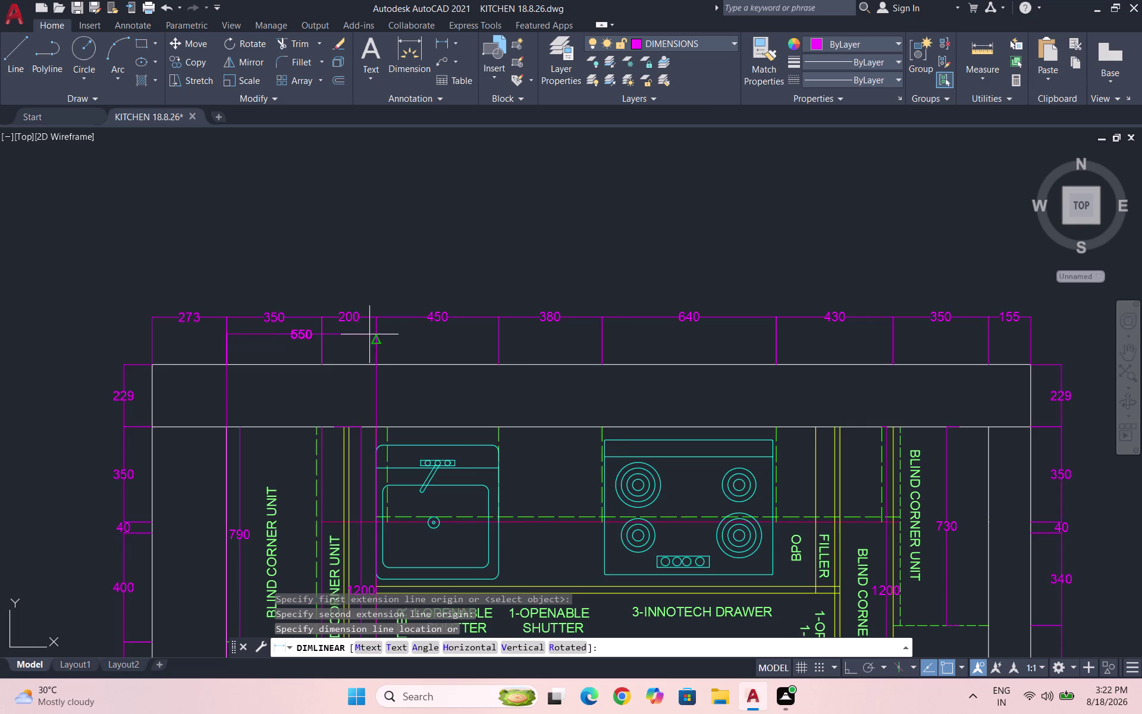
scroll(down, 3)
scroll(up, 3)
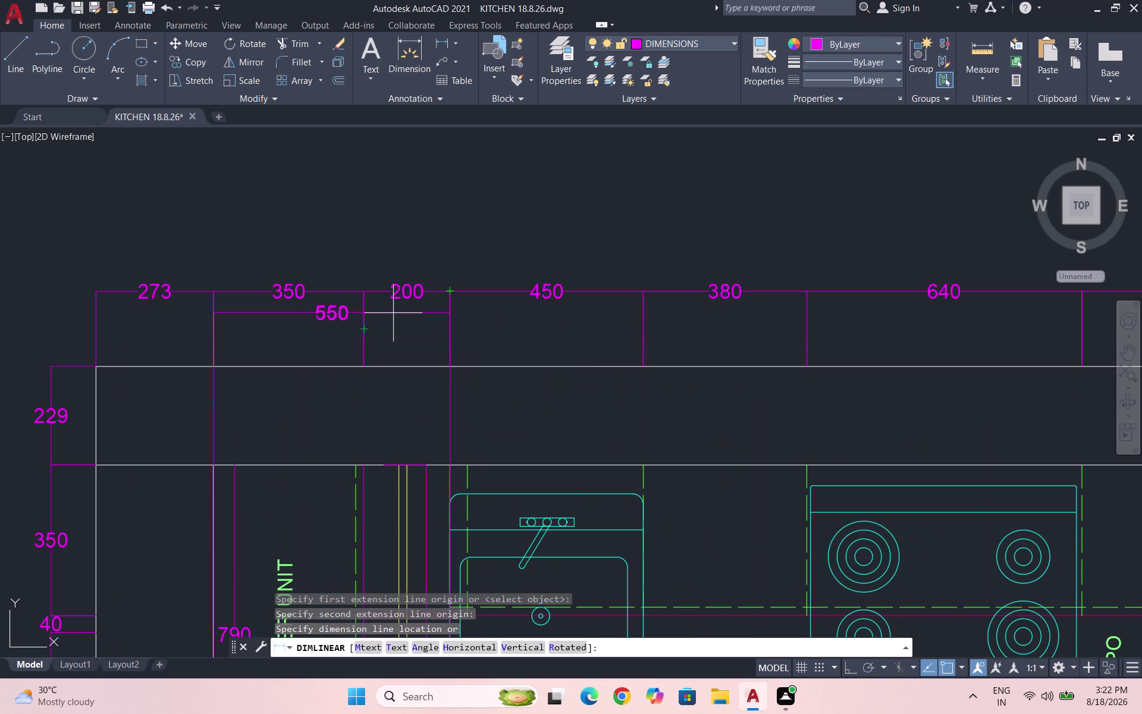
scroll(down, 3)
scroll(down, 3)
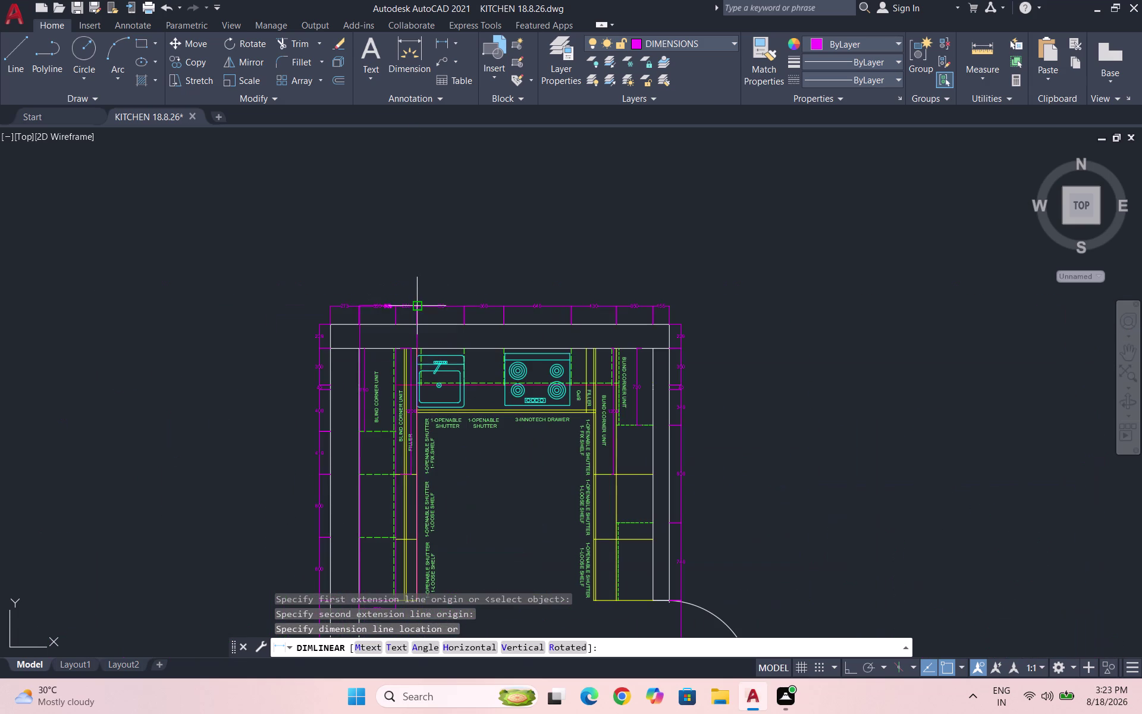
scroll(down, 3)
key(Escape)
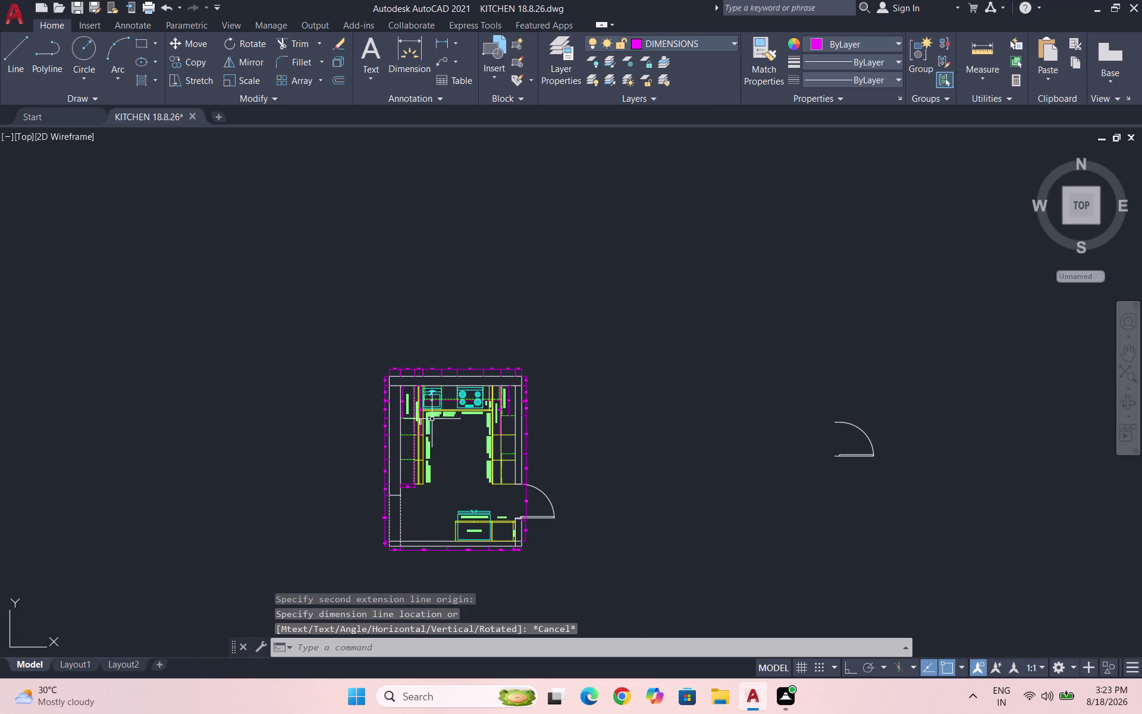
scroll(down, 3)
scroll(up, 3)
Start a 720 dimension from the cabinet corner by the door, then cancel it.
scroll(up, 3)
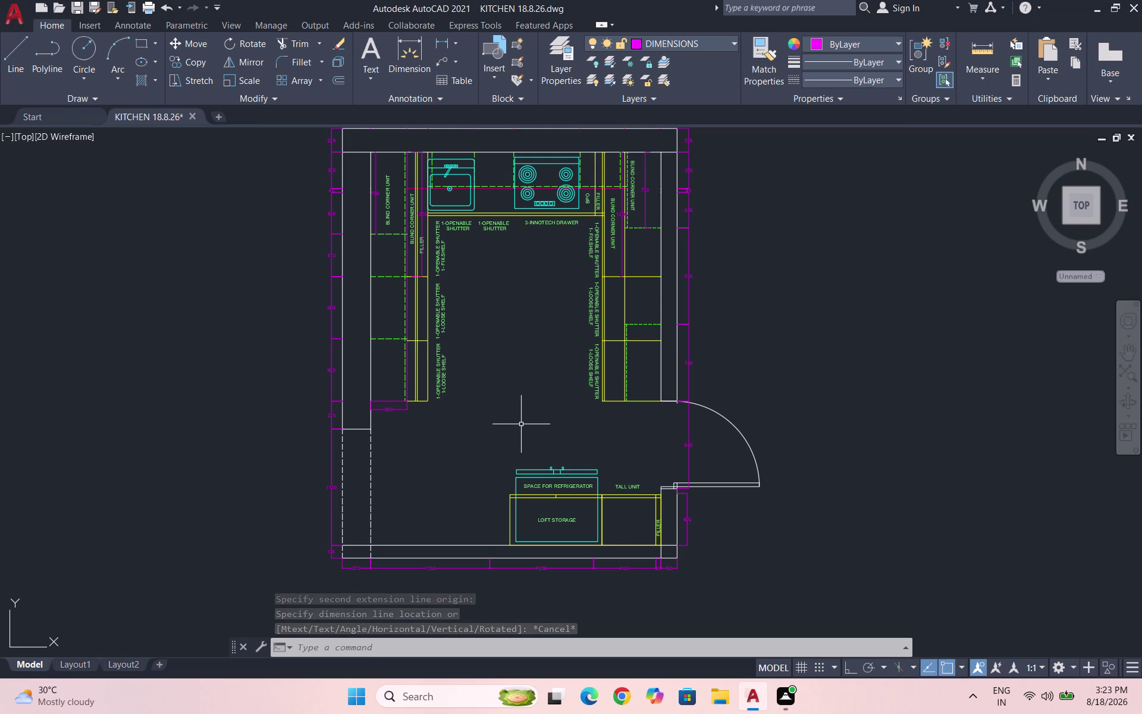
click(440, 49)
scroll(up, 3)
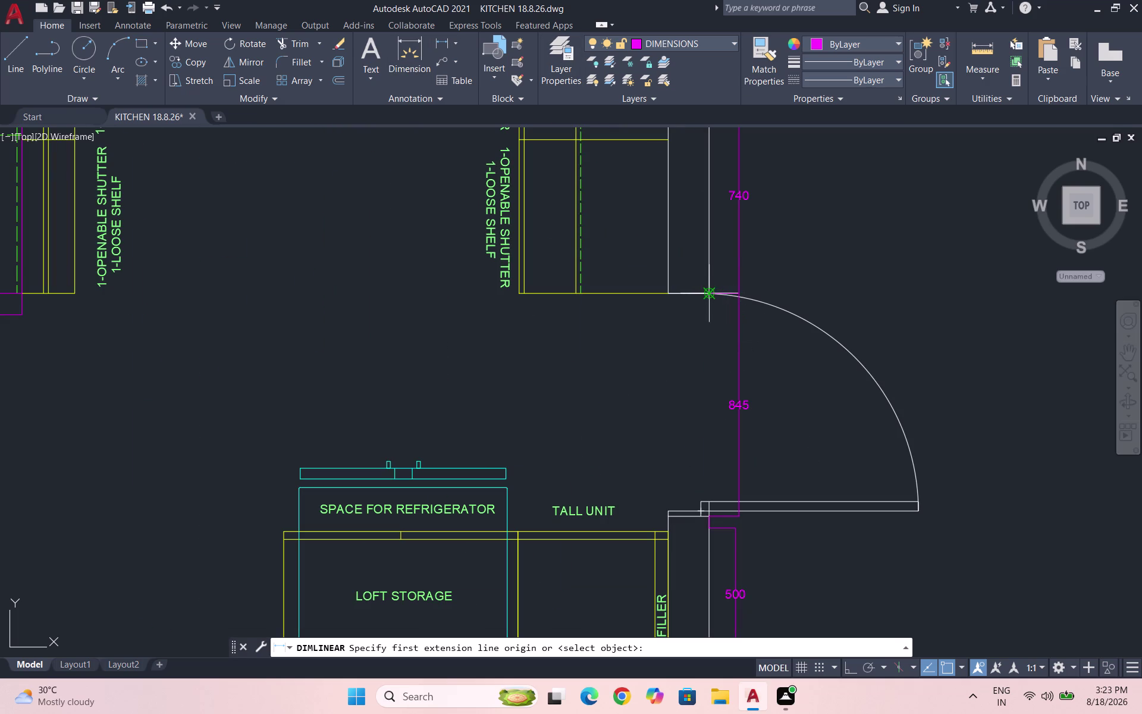
click(707, 295)
click(519, 292)
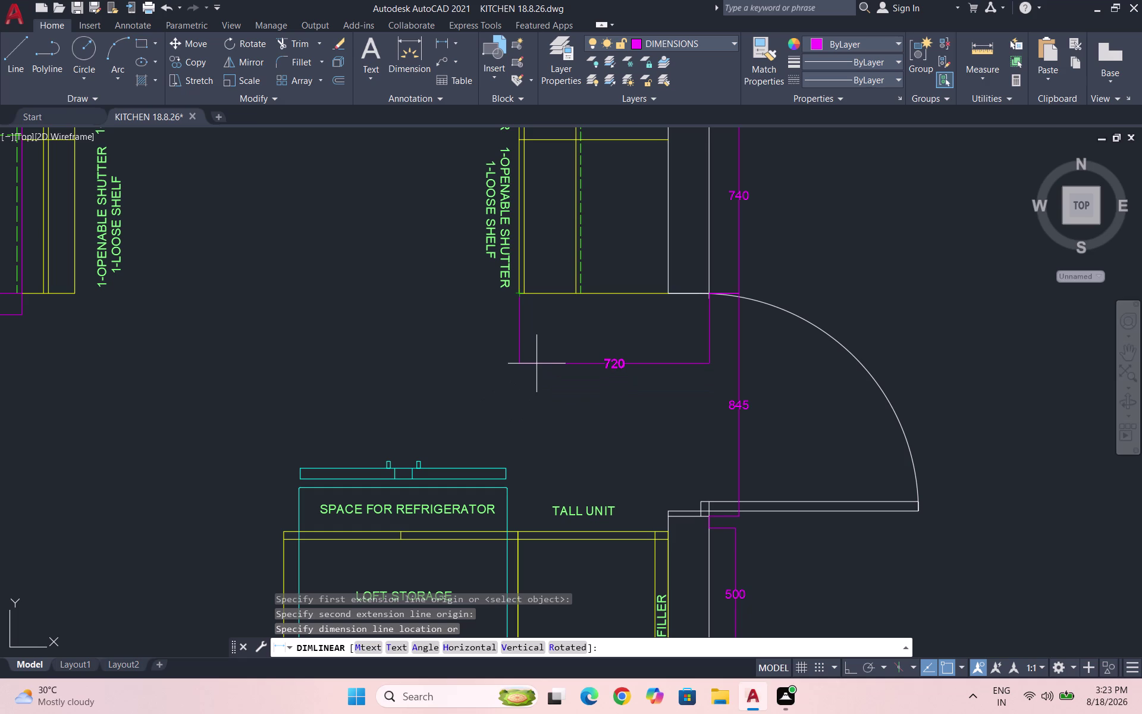
key(Escape)
Place a 350 dimension under the cabinet end beside the door and save.
key(space)
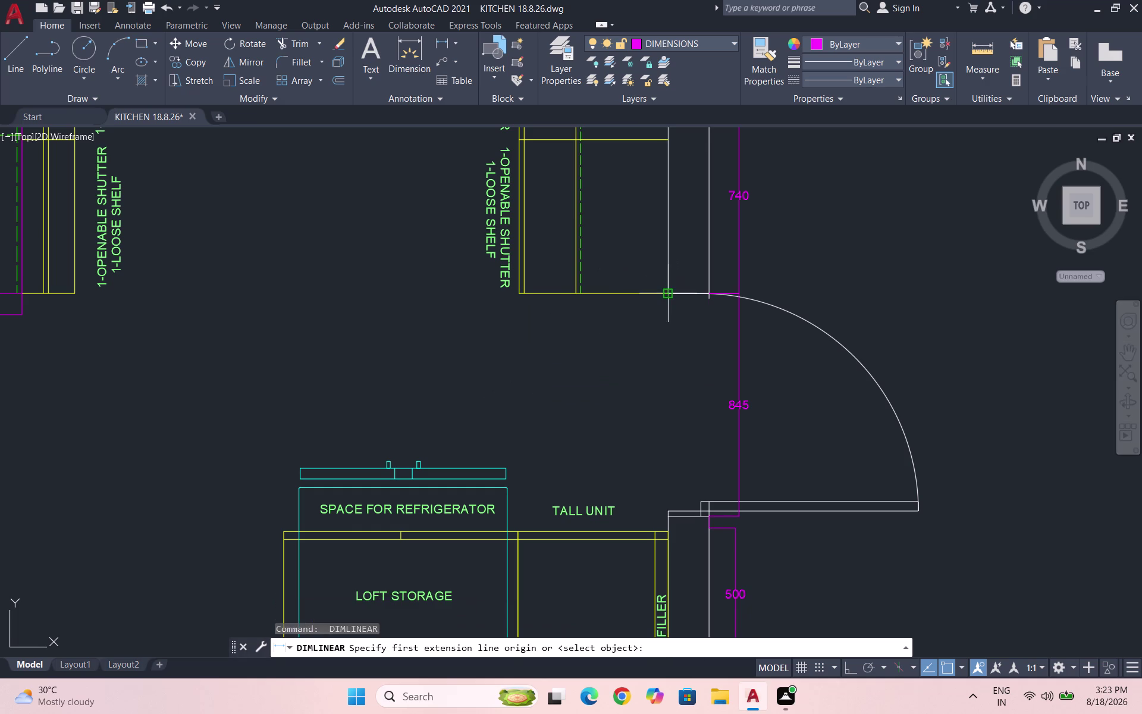
click(667, 296)
click(575, 293)
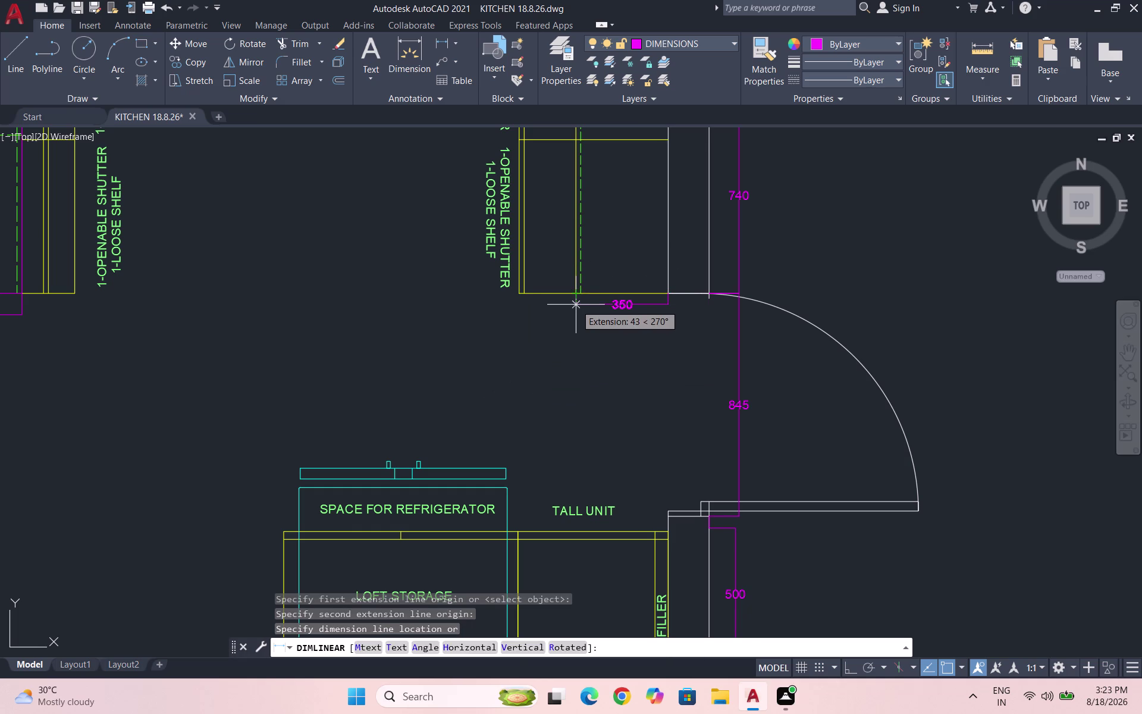
click(574, 308)
scroll(down, 3)
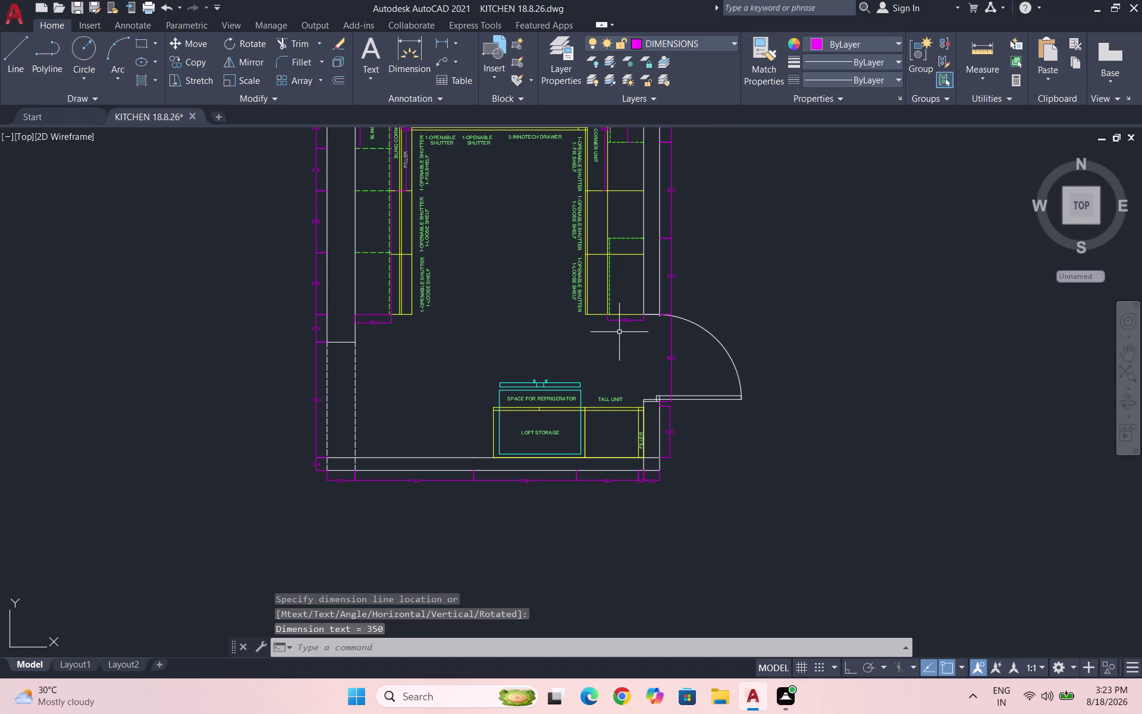
key(ctrl+s)
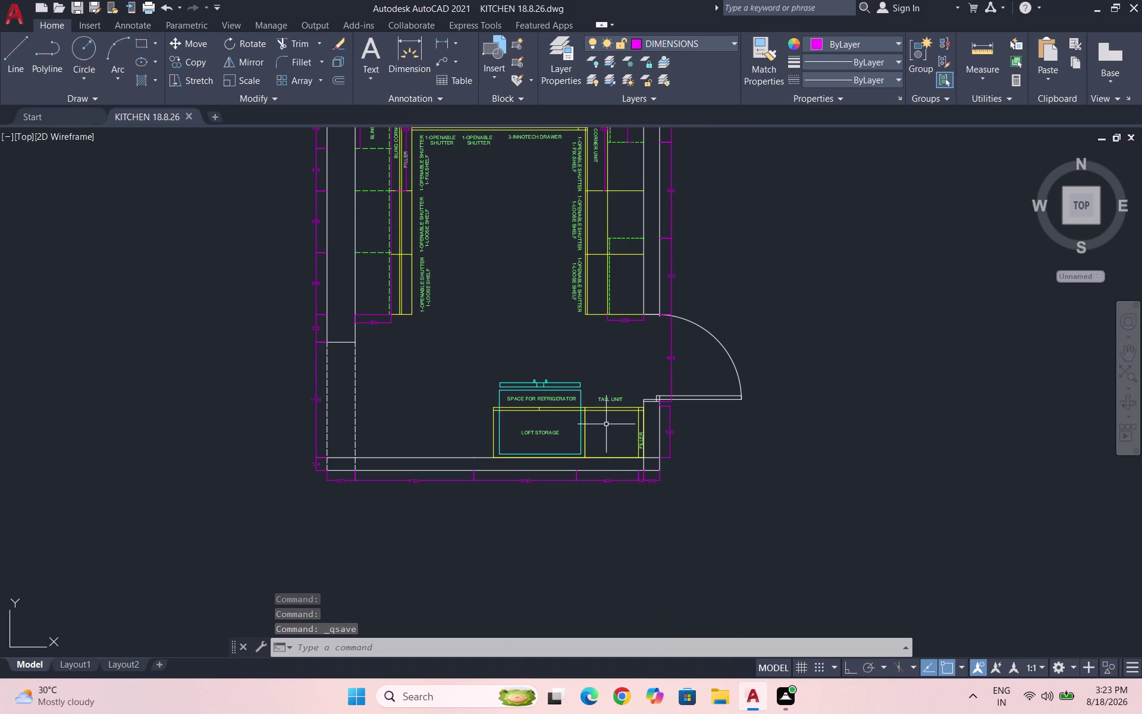
Select the TALL UNIT label and start copying it with CO.
scroll(up, 3)
drag(613, 413, 583, 401)
click(545, 396)
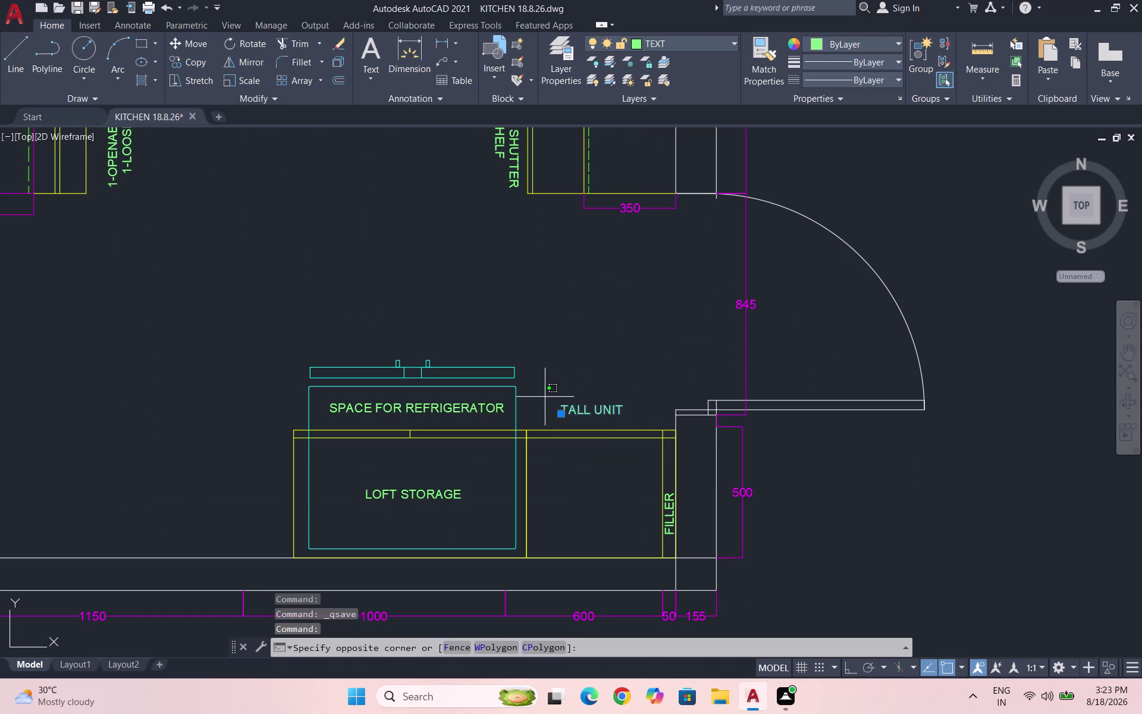
text(CO)
key(Return)
Copy the TALL UNIT label onto the hob and into the sink.
click(589, 410)
scroll(down, 3)
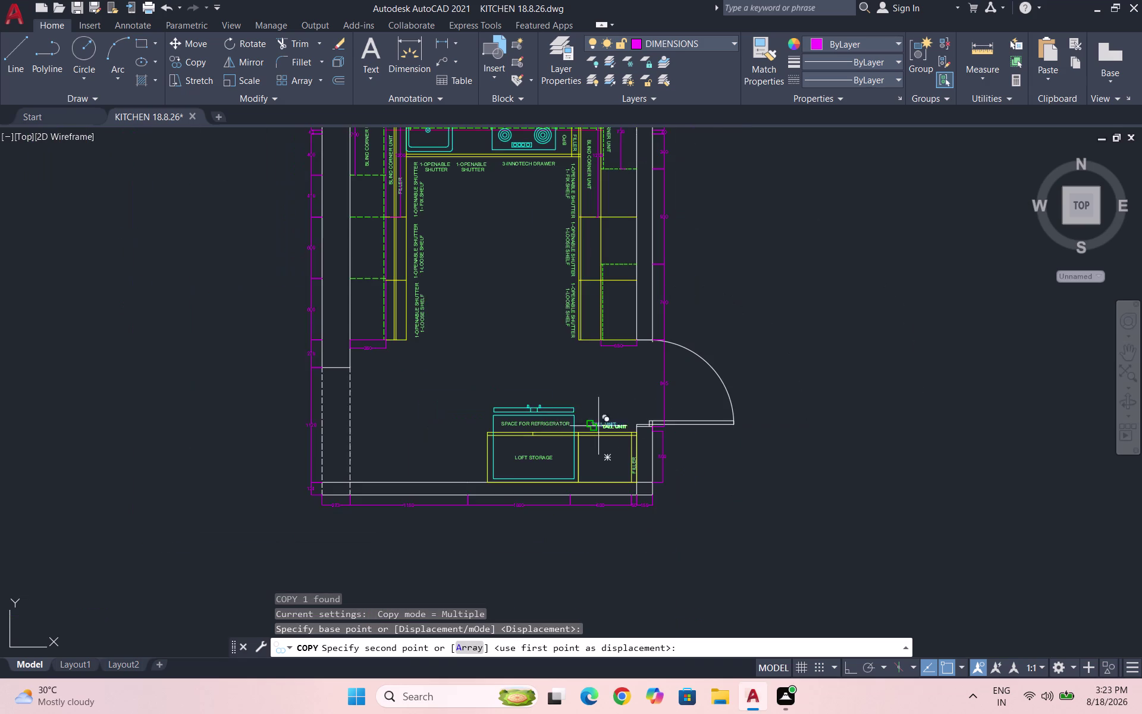
scroll(down, 3)
scroll(up, 3)
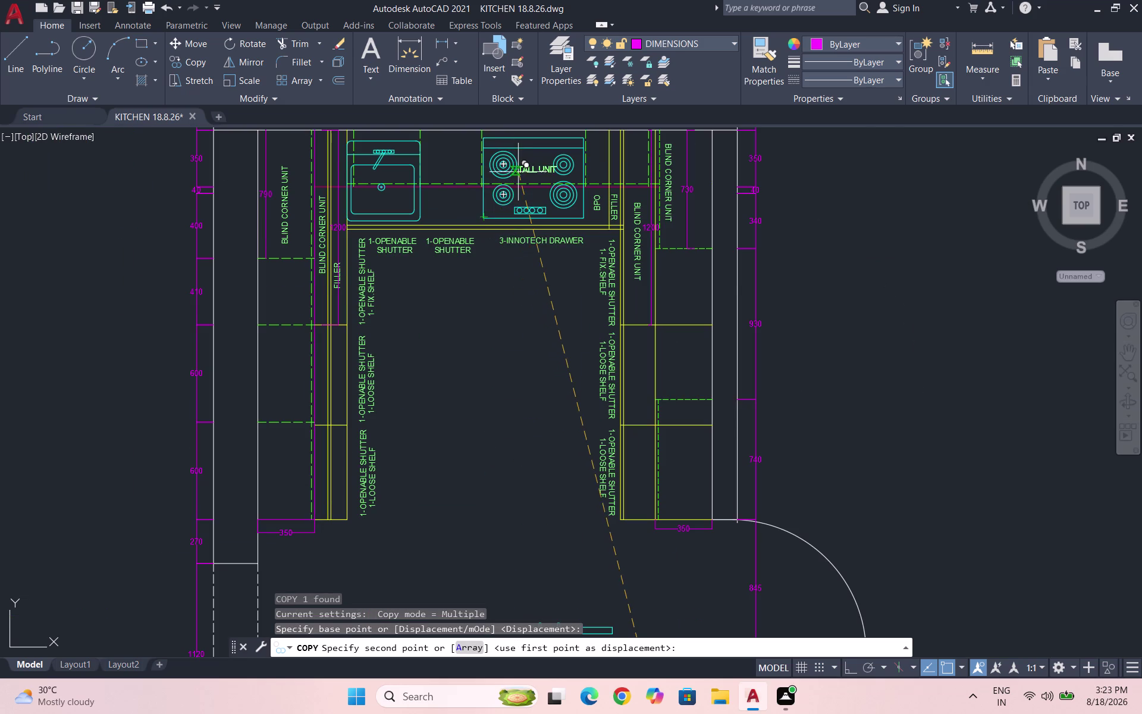
scroll(up, 3)
click(515, 185)
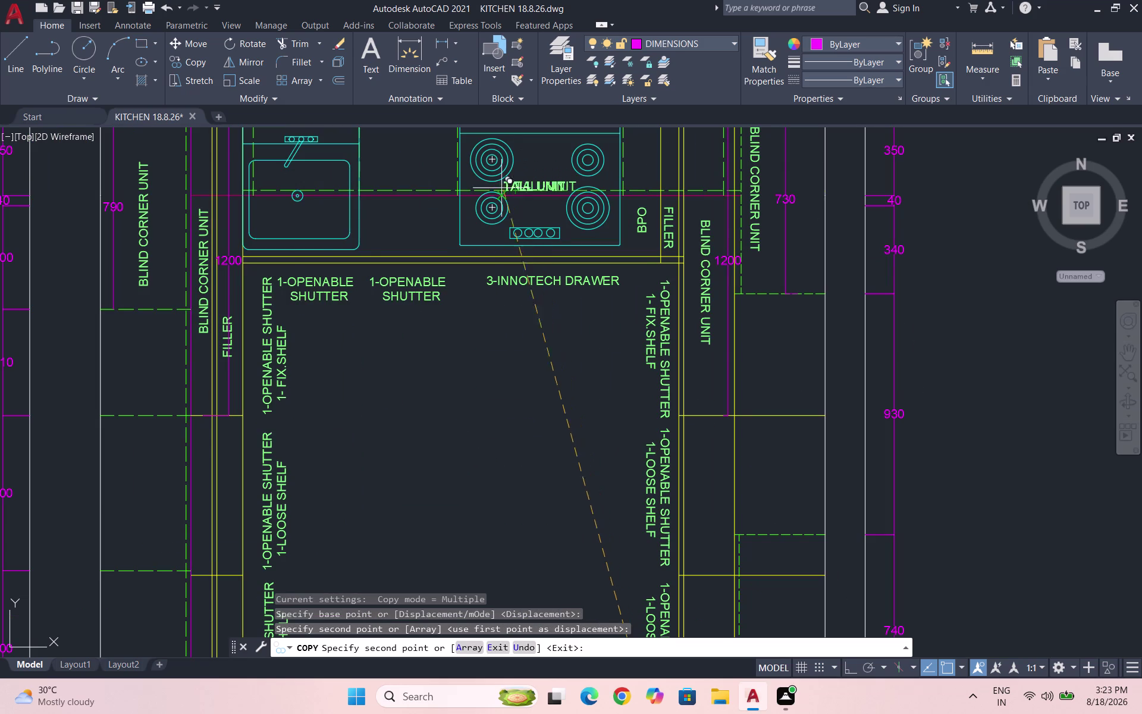
click(270, 222)
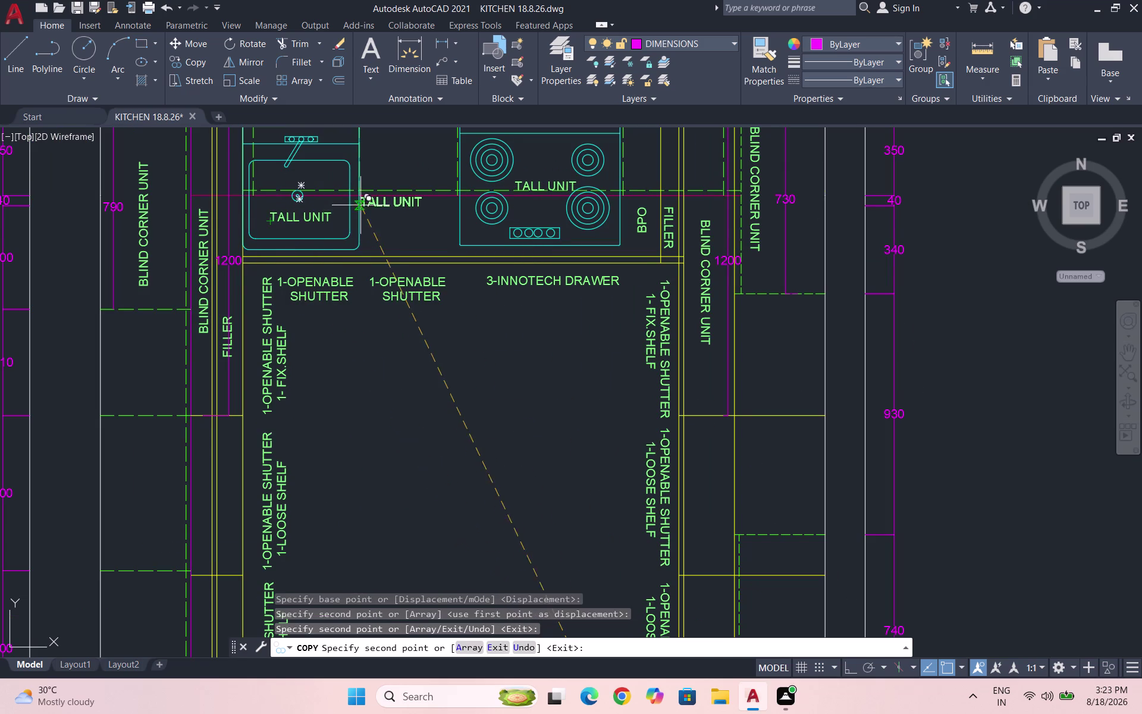
key(Escape)
Retype the copied label in the sink as SINK.
triple_click(310, 219)
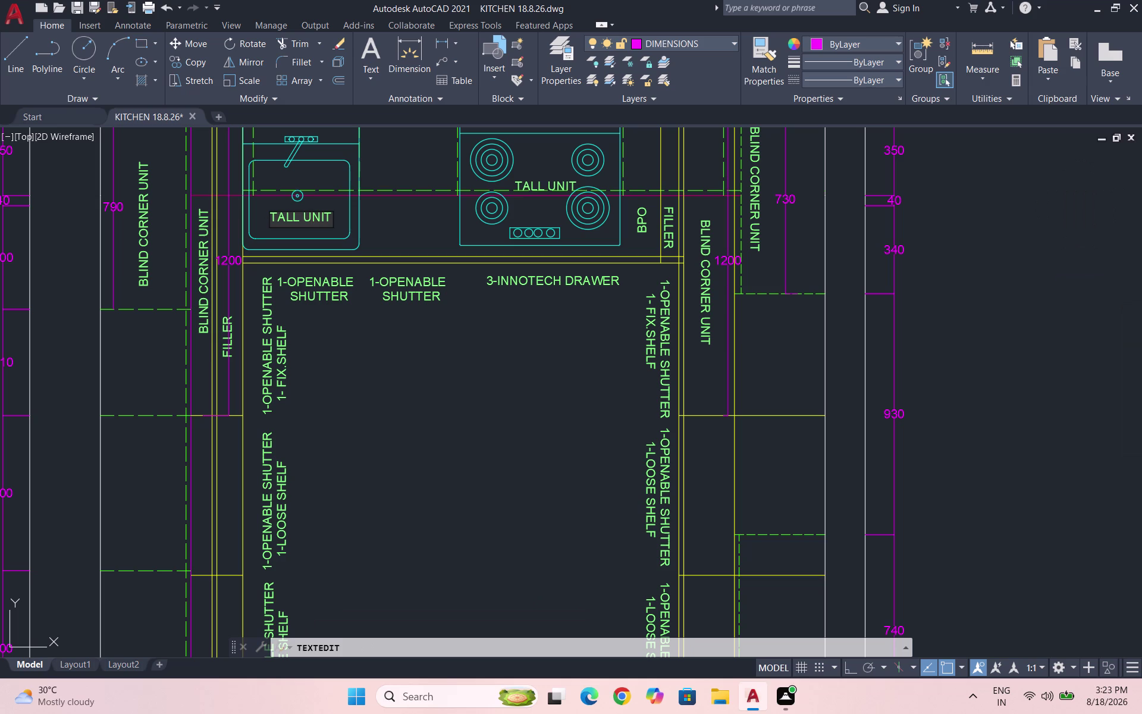
click(331, 212)
key(BackSpace)
key(BackSpace)
key(BackSpace)
text(SINLK)
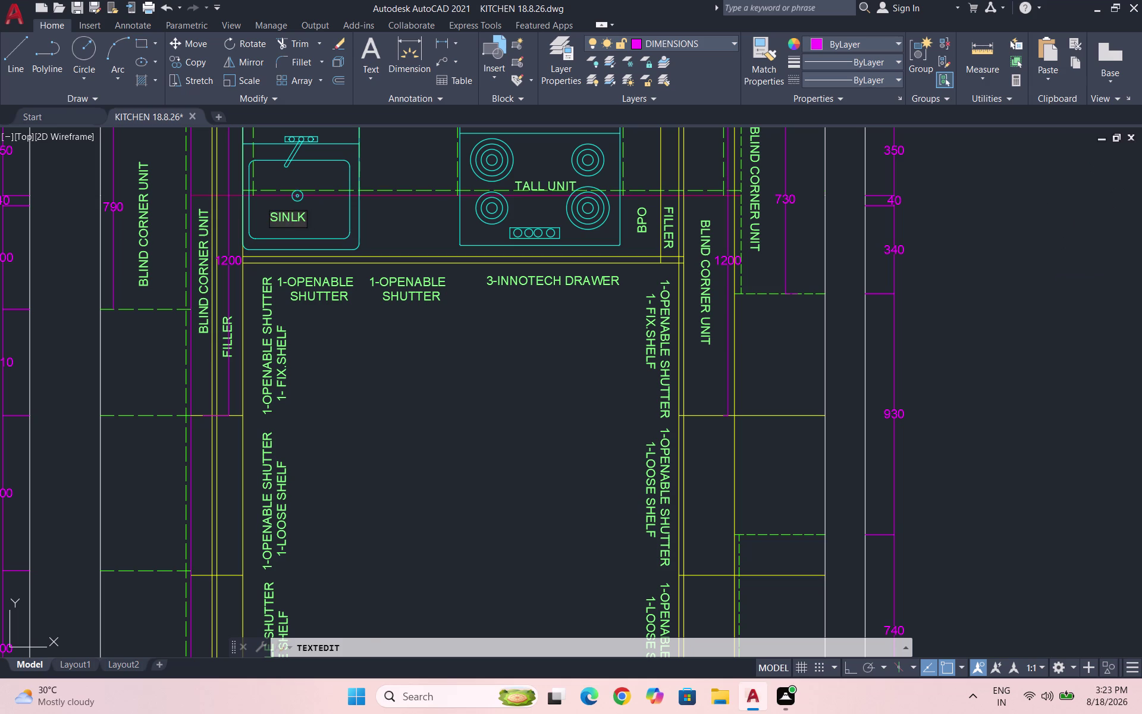
key(BackSpace)
key(BackSpace)
key(k)
Retype the copied label on the hob as HOB.
double_click(534, 183)
double_click(526, 183)
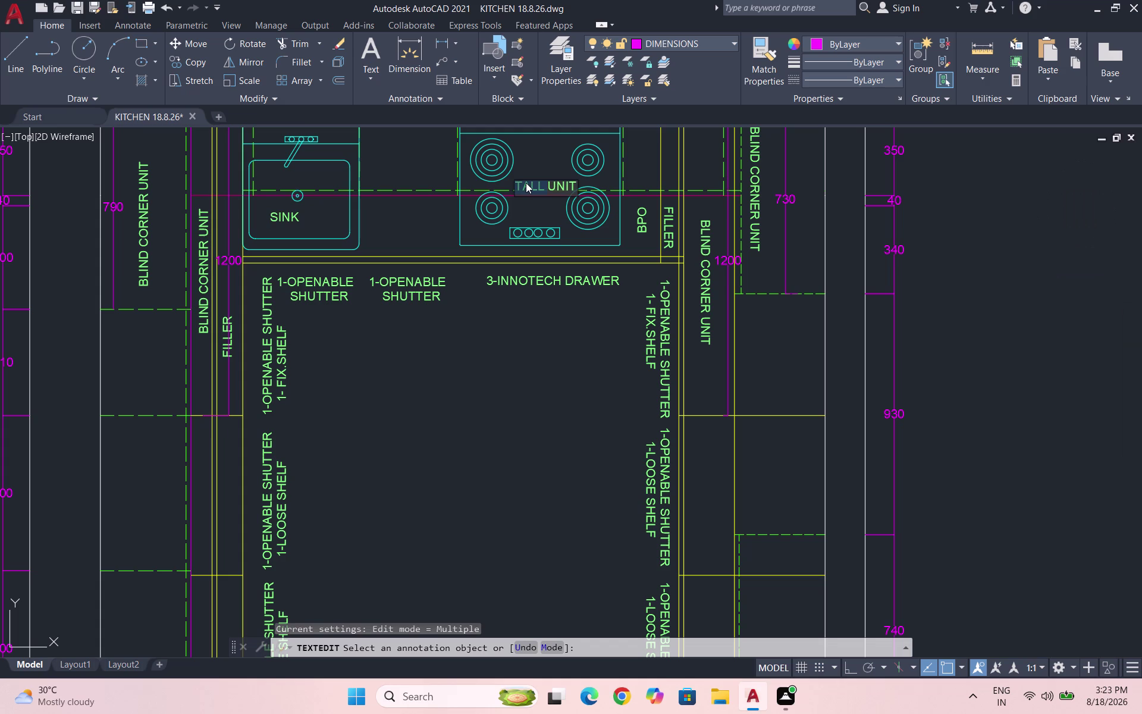
click(571, 184)
click(574, 186)
key(BackSpace)
key(BackSpace)
key(BackSpace)
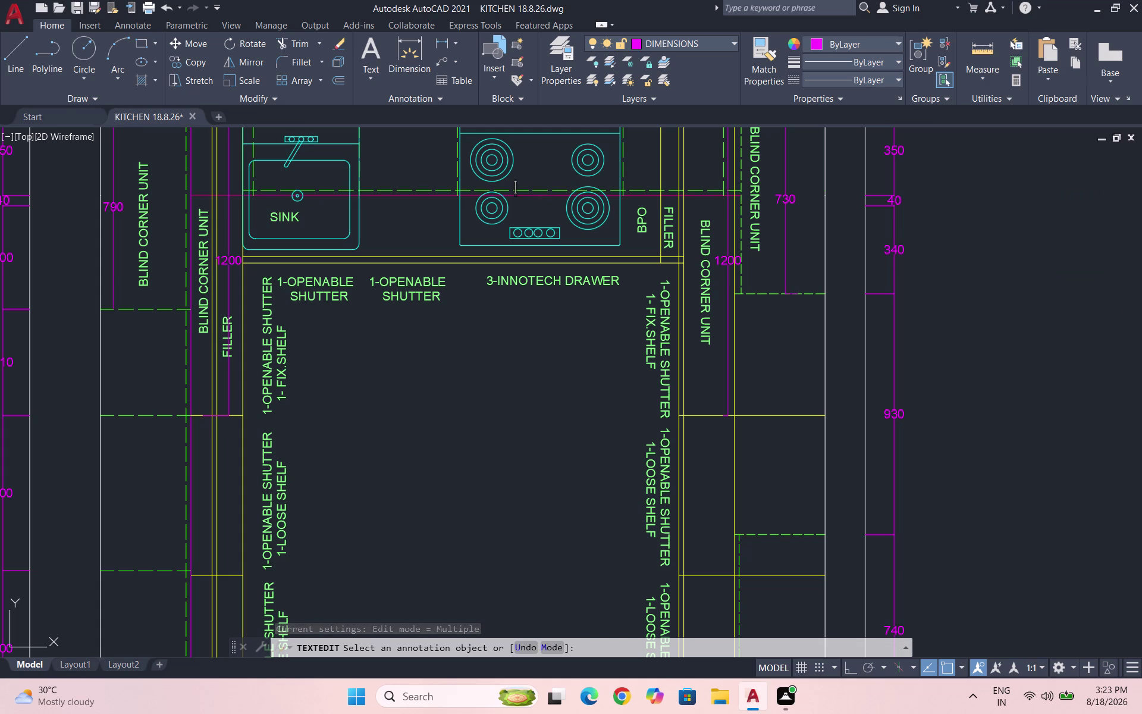
text(HO)
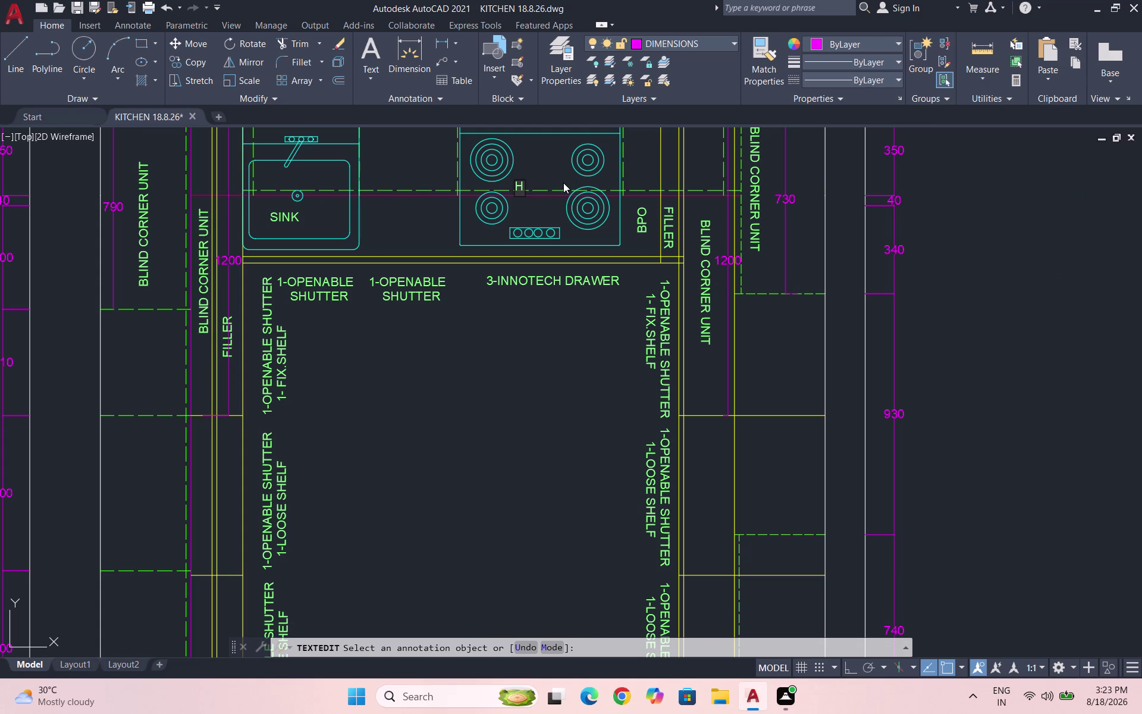
text(B)
click(561, 184)
key(Escape)
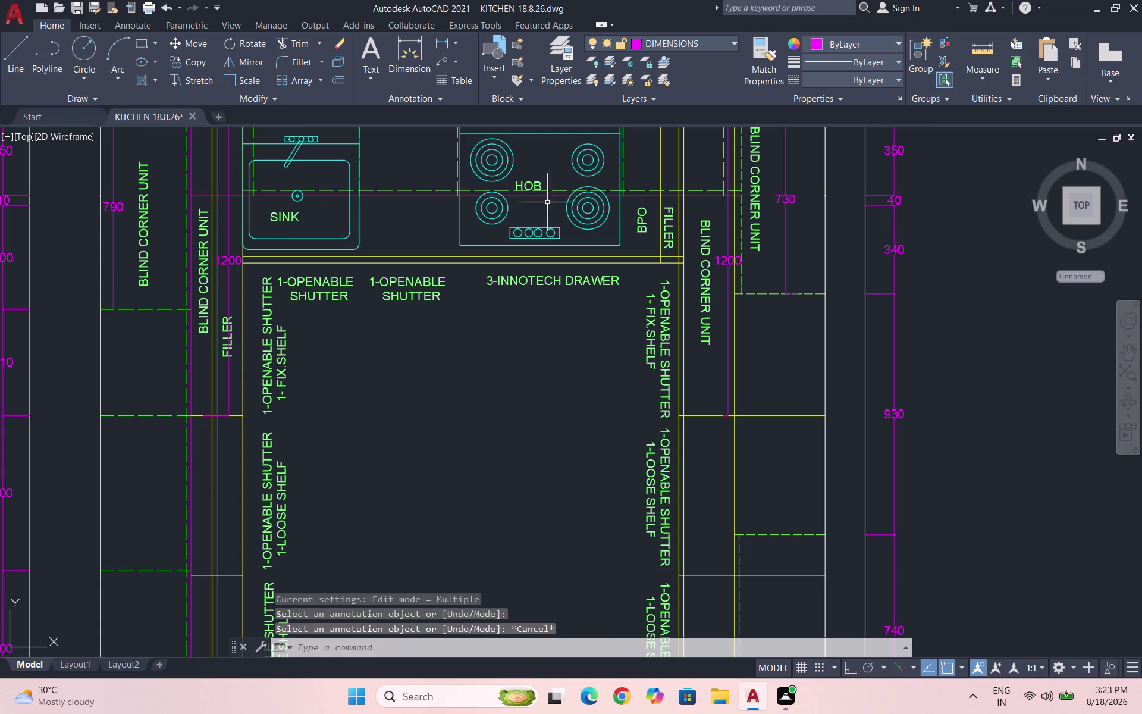
scroll(up, 3)
click(545, 201)
Move the HOB label further right with MOVE.
key(m)
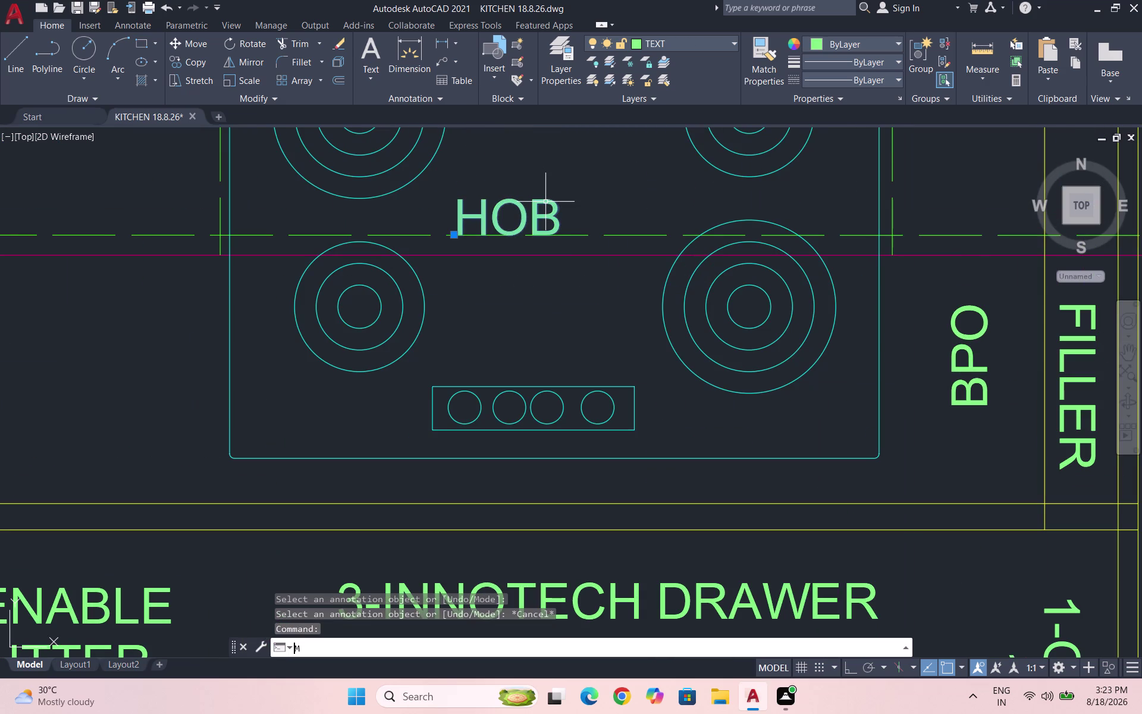
key(Return)
click(543, 213)
click(601, 201)
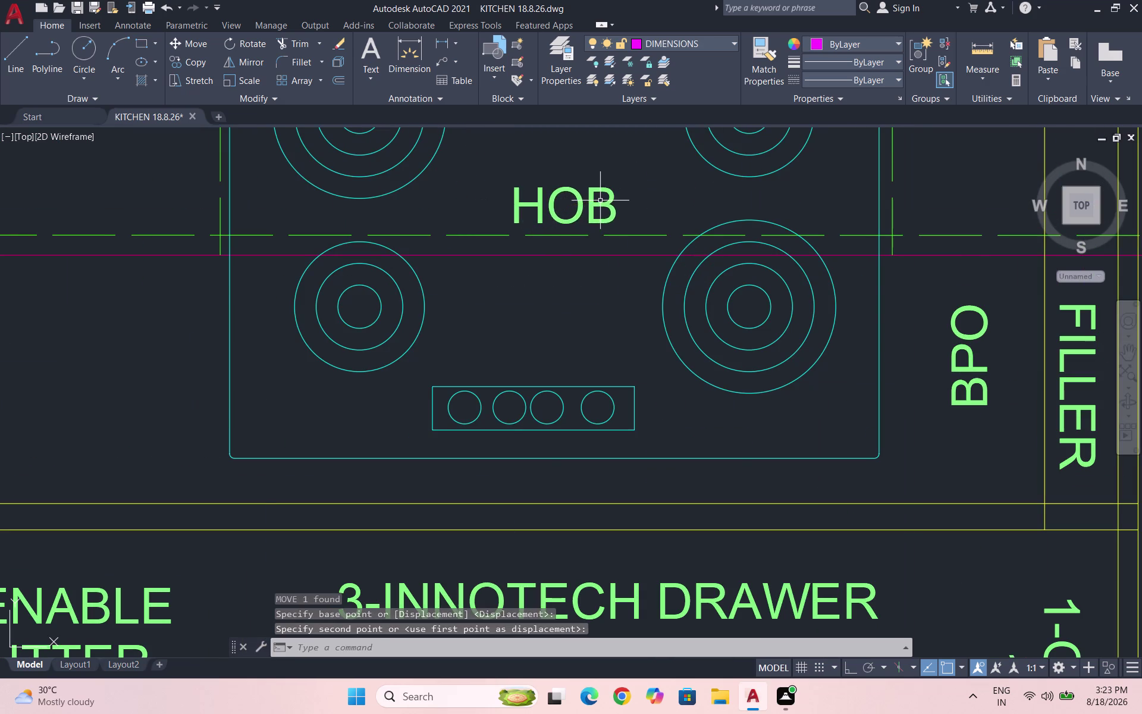
scroll(down, 3)
scroll(up, 3)
Move the SINK label so it sits centred under the sink drain.
drag(238, 323, 223, 317)
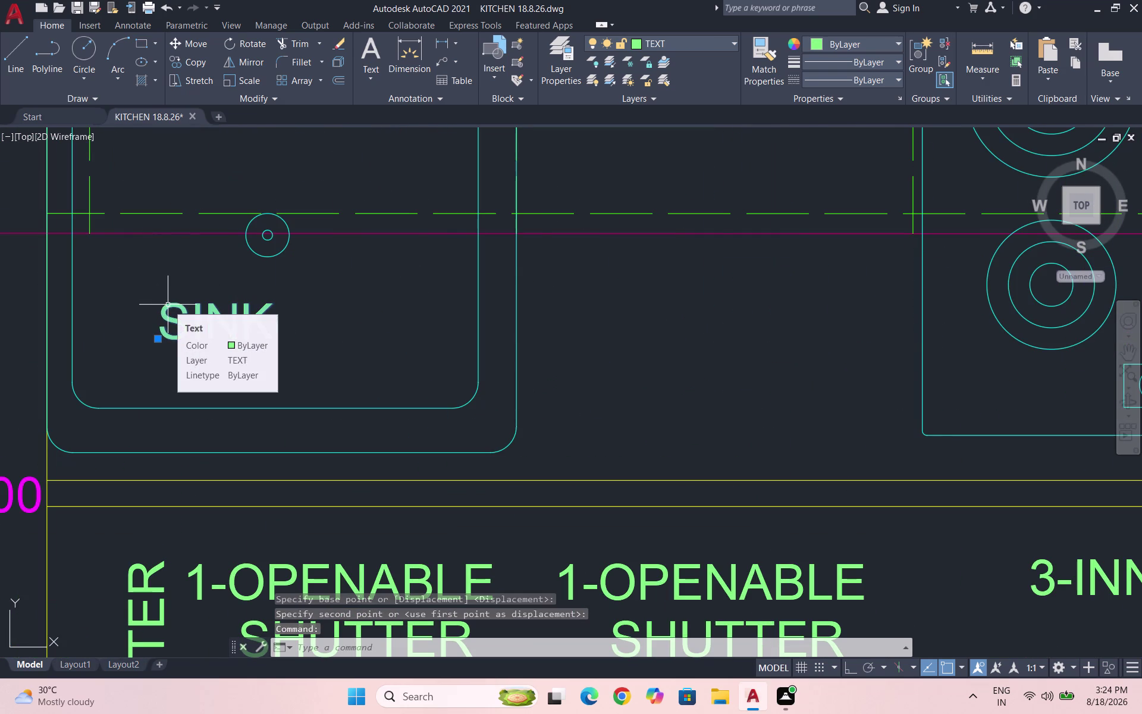
key(m)
key(Return)
click(188, 323)
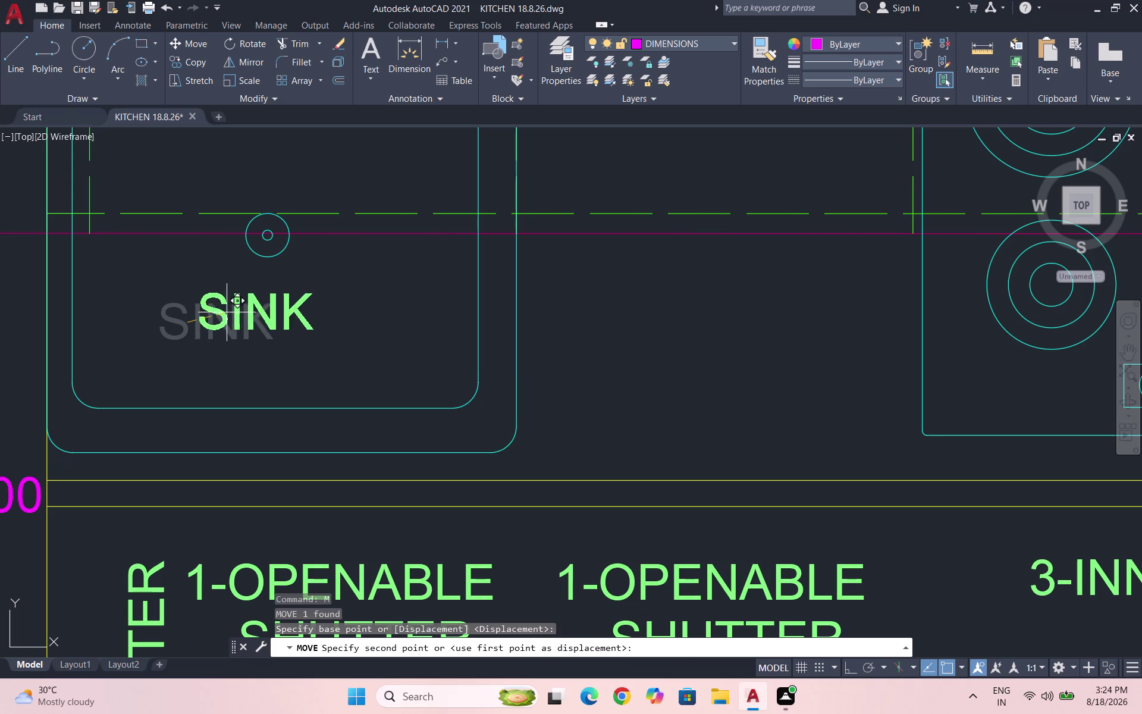
click(240, 290)
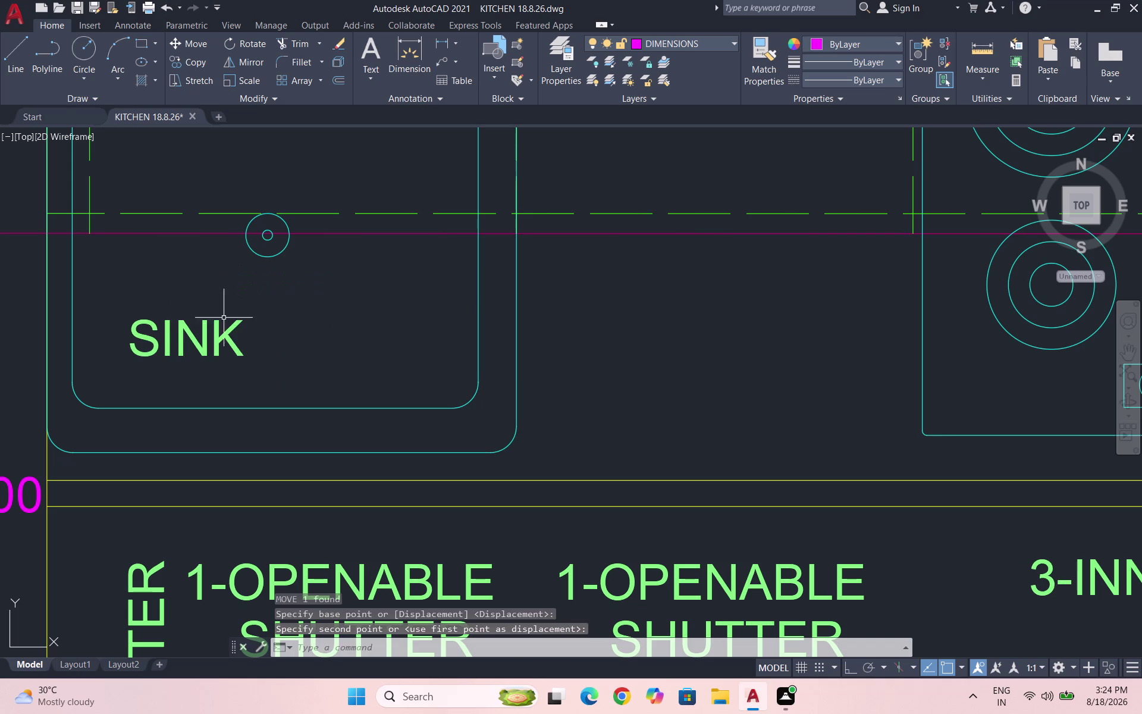
click(219, 333)
key(m)
key(Return)
click(206, 339)
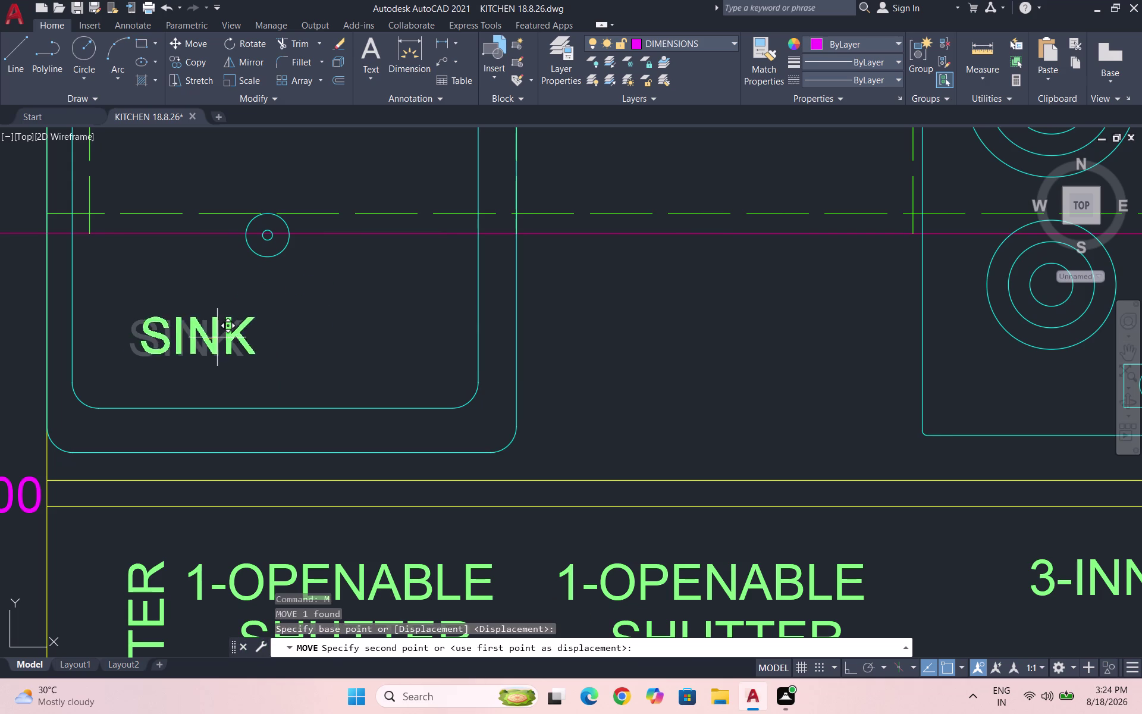
click(289, 280)
Zoom out and quick-save the kitchen drawing.
scroll(down, 3)
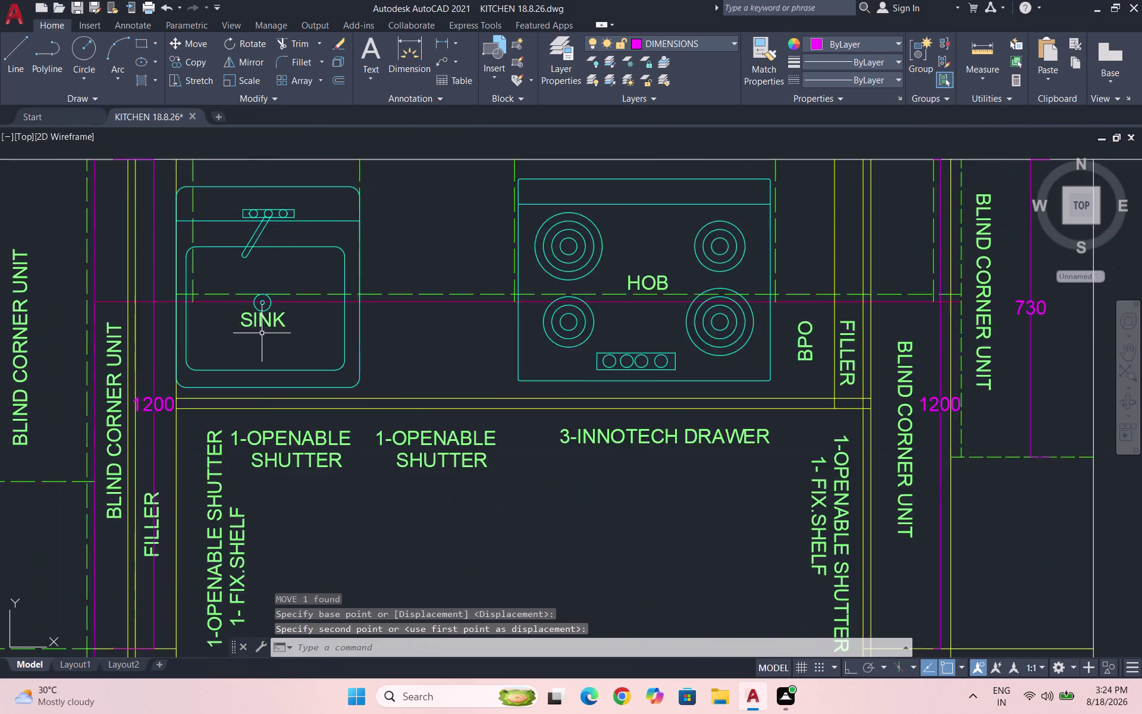
scroll(down, 3)
scroll(down, 3)
scroll(down, 3)
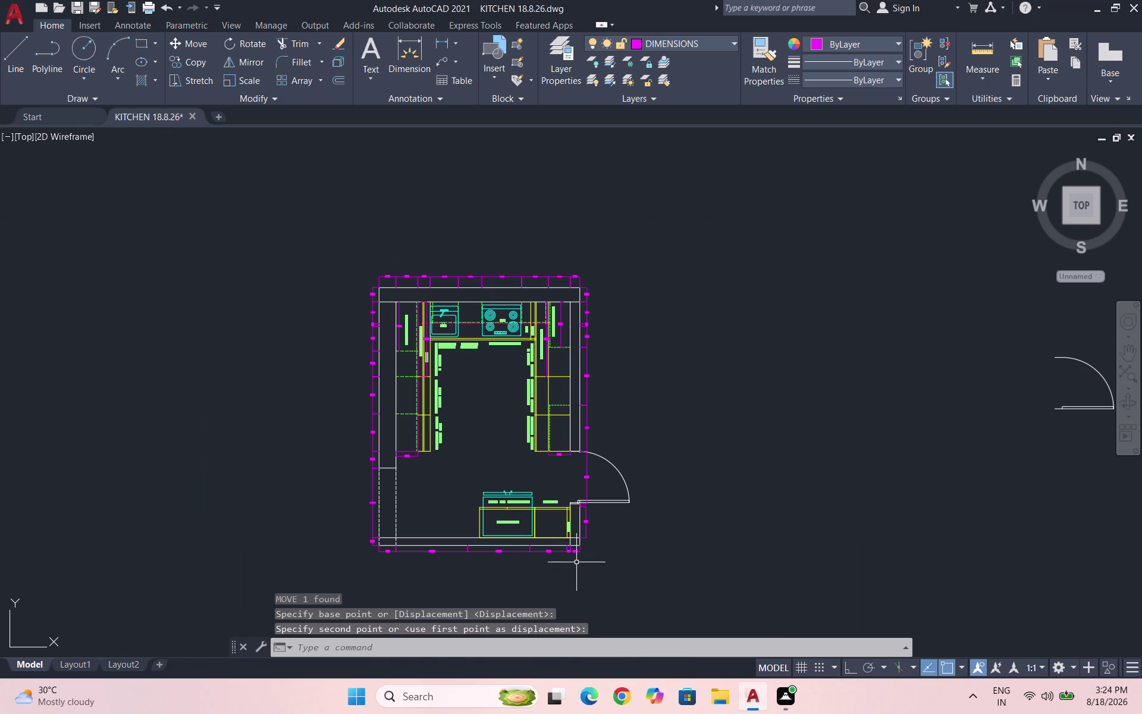
key(ctrl+s)
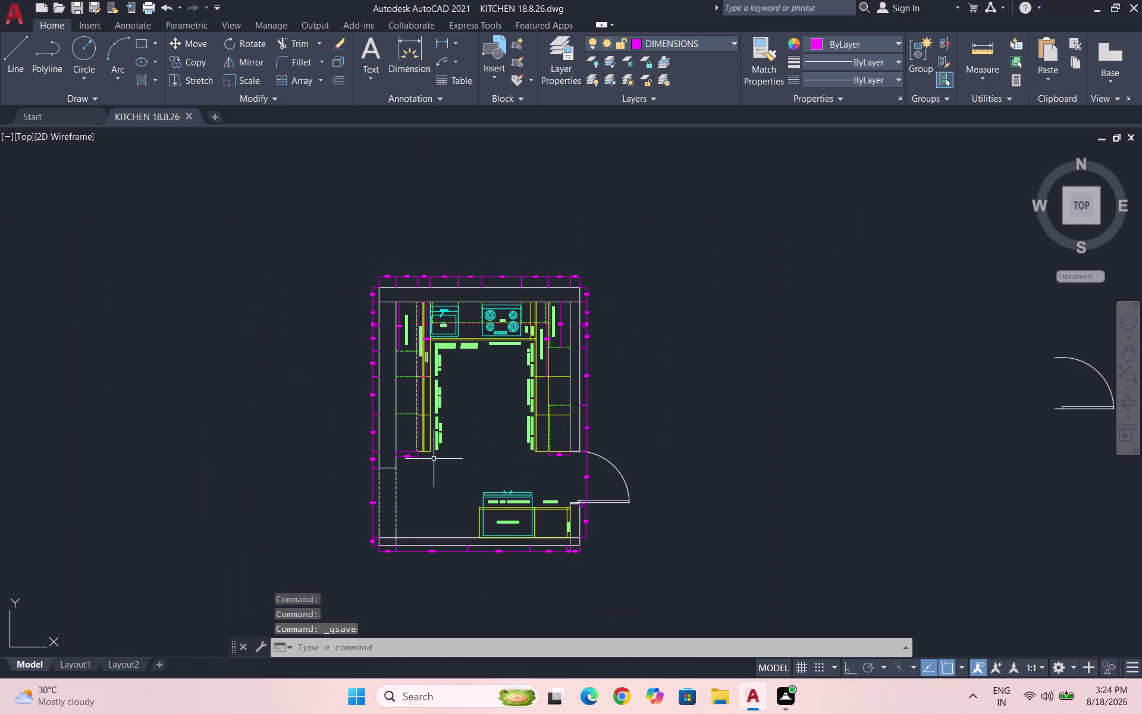
scroll(up, 3)
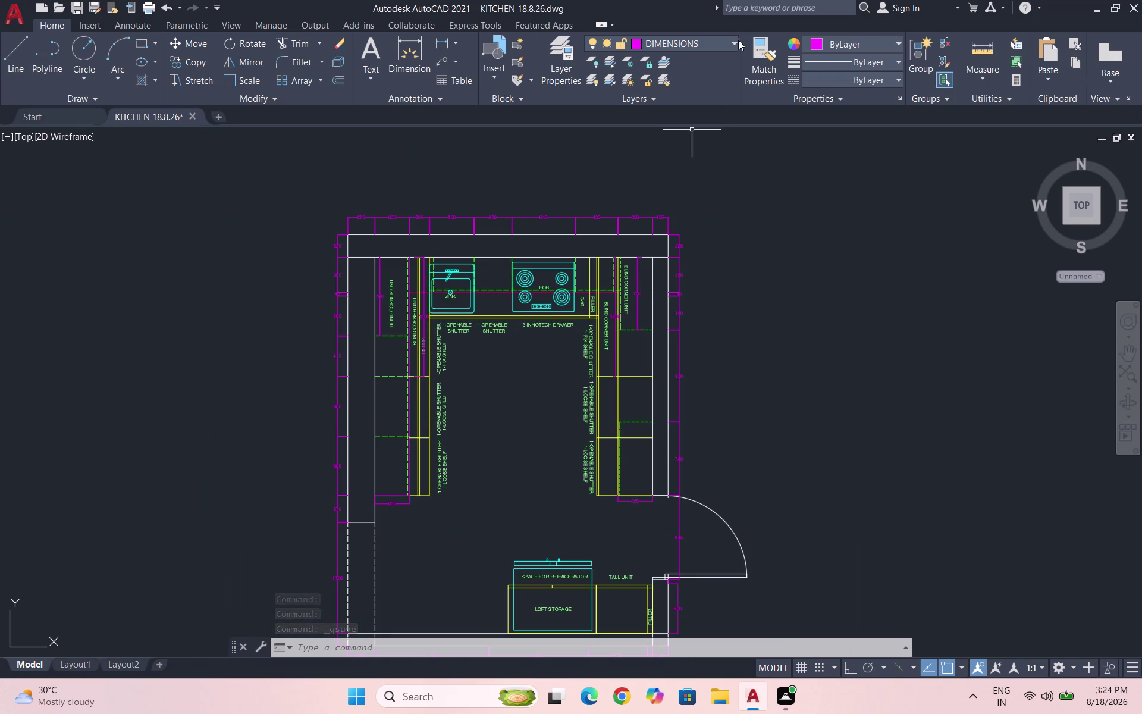
Make HATCH the current layer and start a hatch with a diagonal line pattern.
click(700, 41)
click(673, 132)
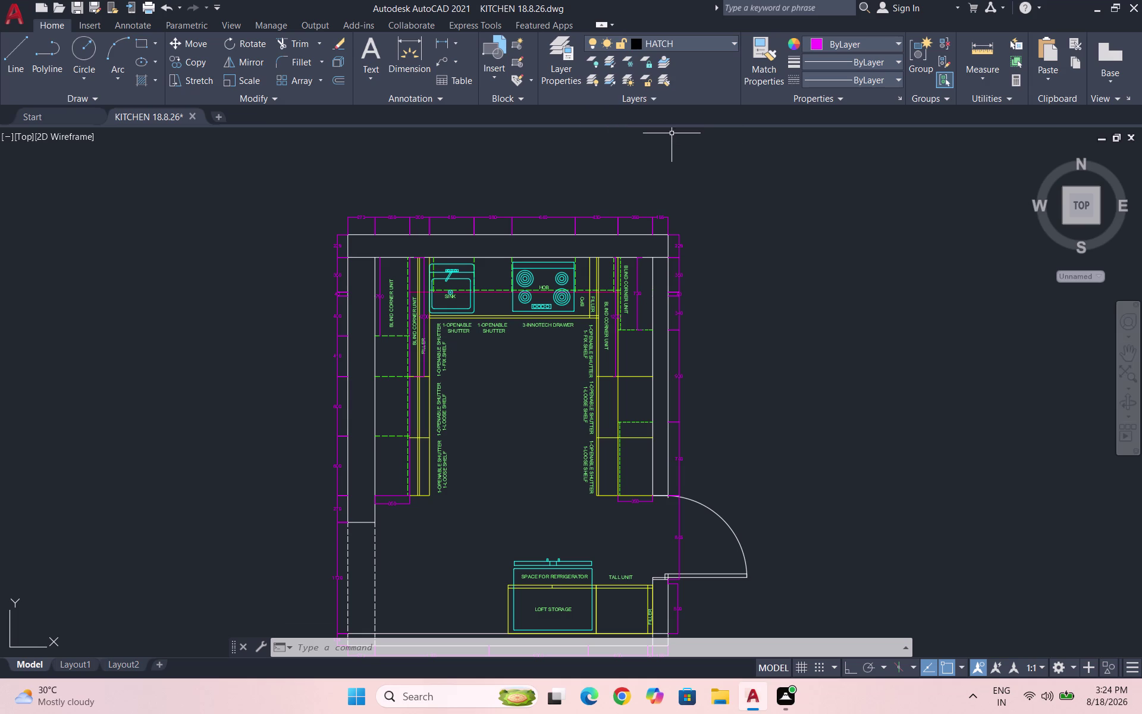
key(h)
key(Return)
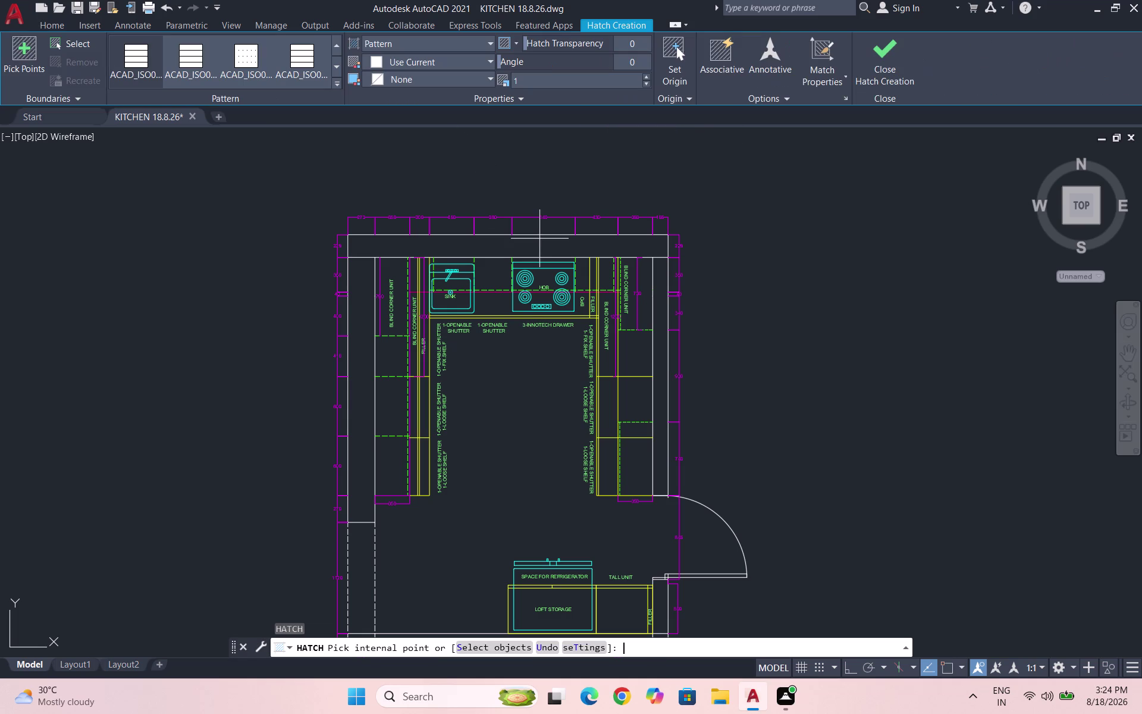
click(335, 79)
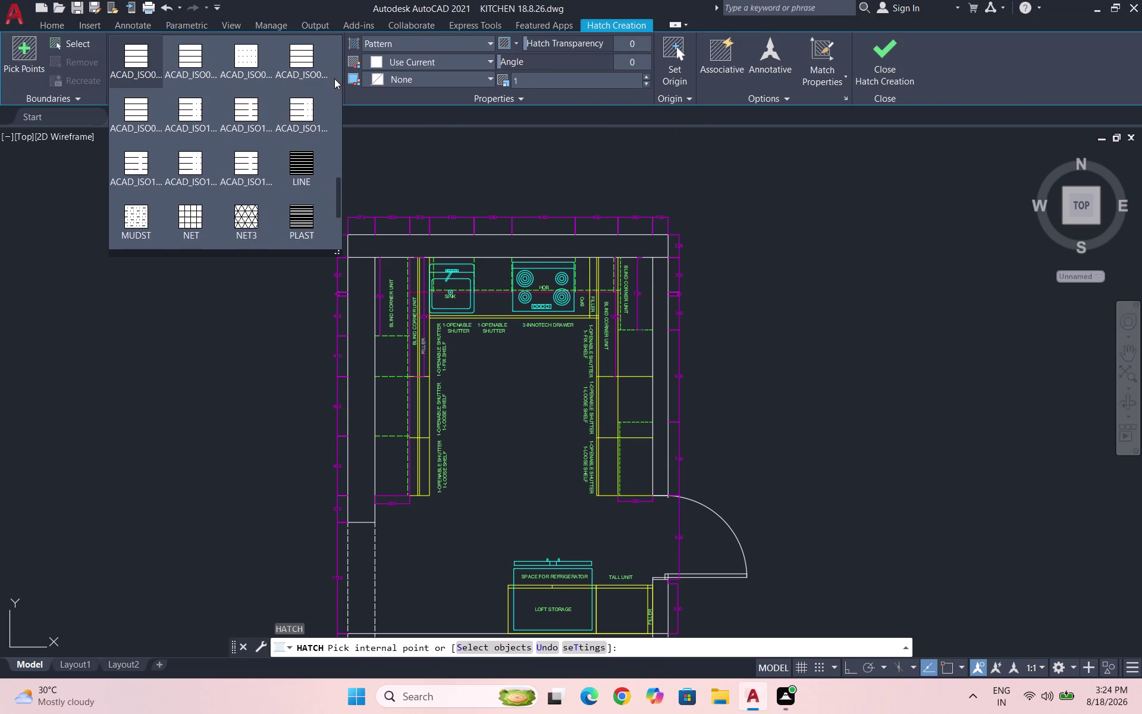
scroll(up, 3)
scroll(up, 3)
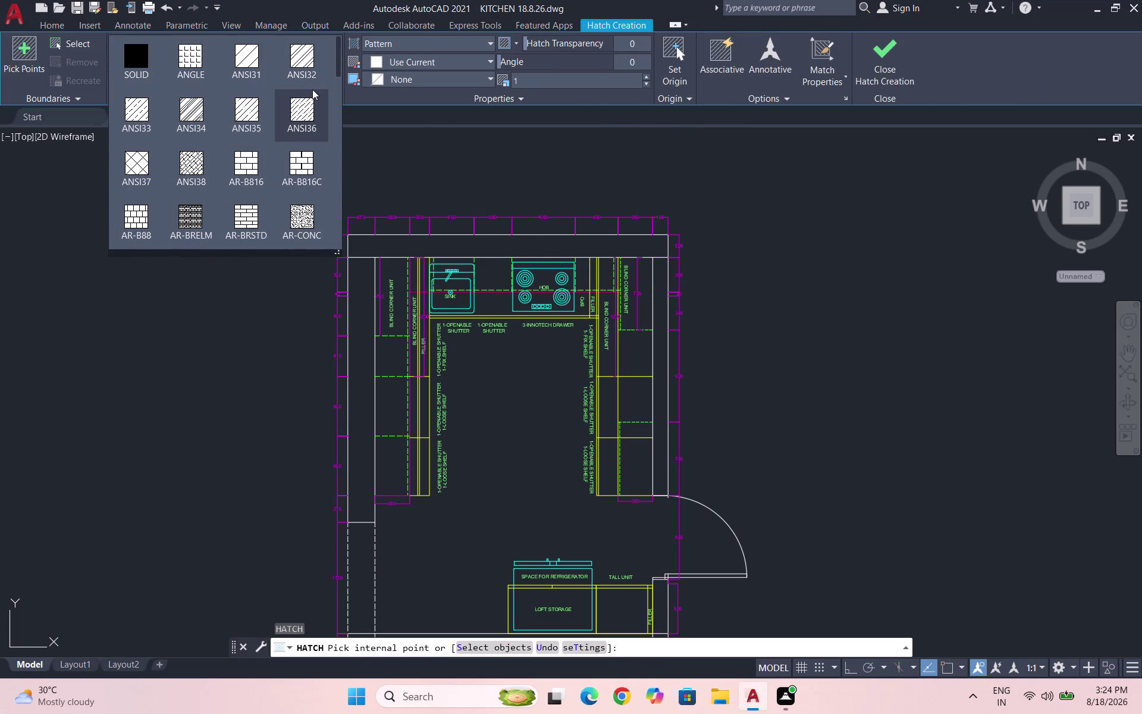
scroll(up, 3)
click(312, 66)
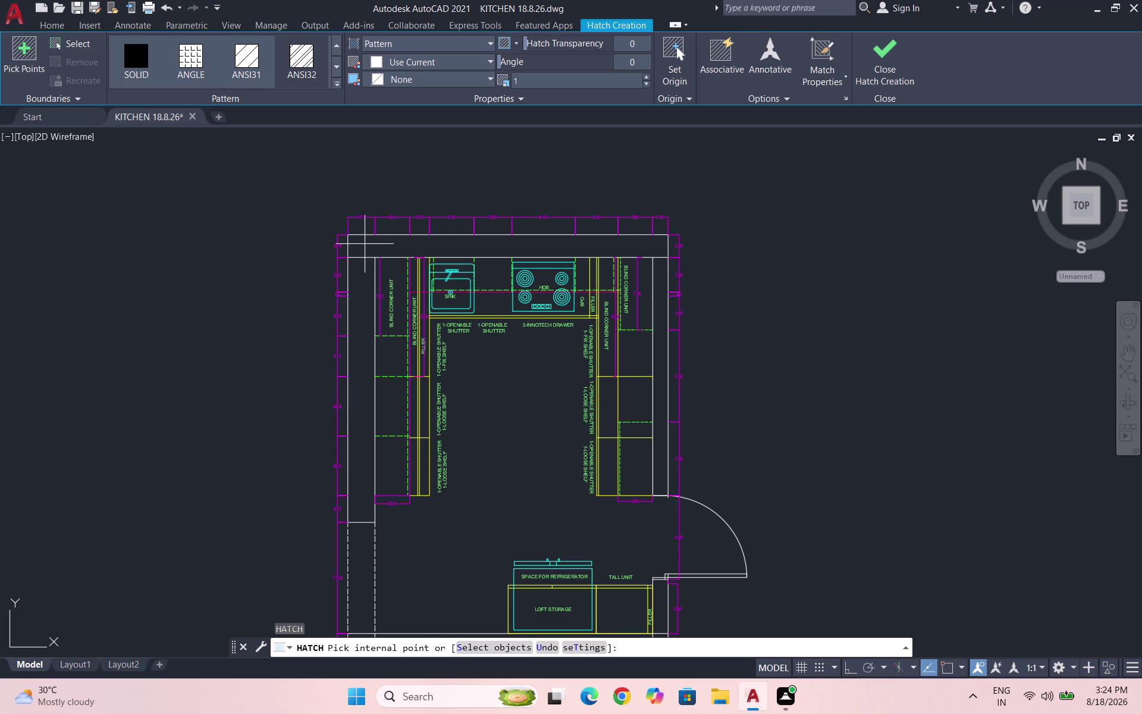
Hatch the top wall strip at pattern scale 100.
click(369, 244)
click(553, 80)
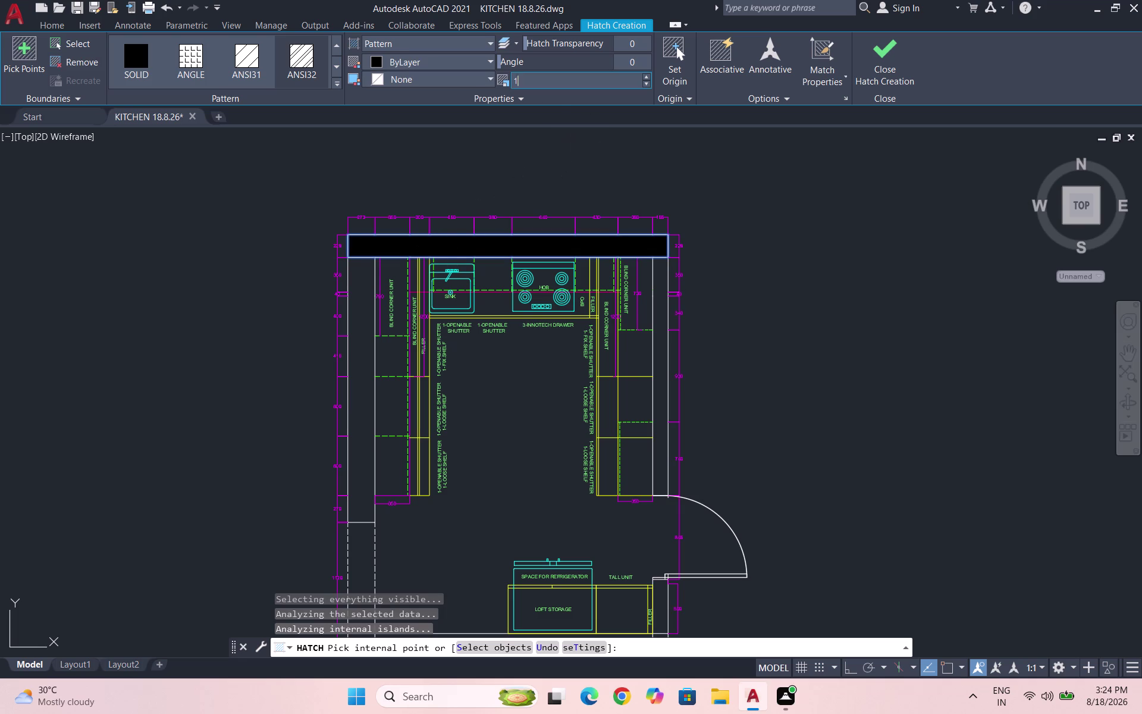
text(15)
key(Return)
click(564, 75)
text(1)
text(0)
key(Return)
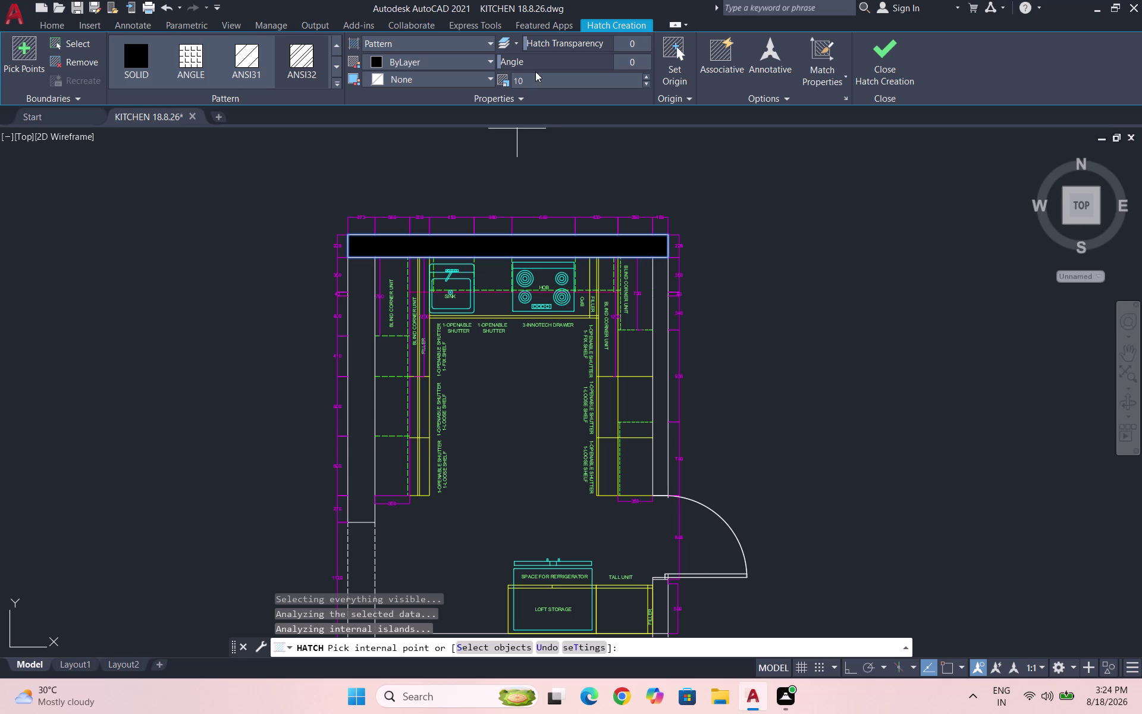
click(534, 78)
text(100)
key(Return)
key(Escape)
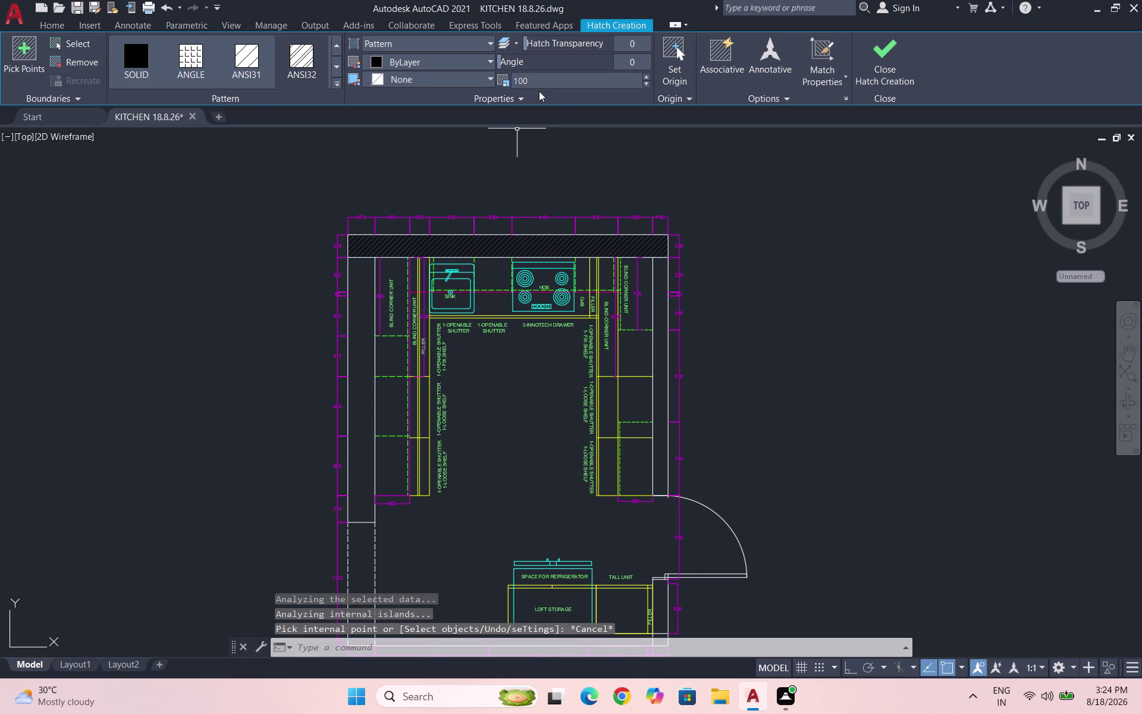
click(639, 45)
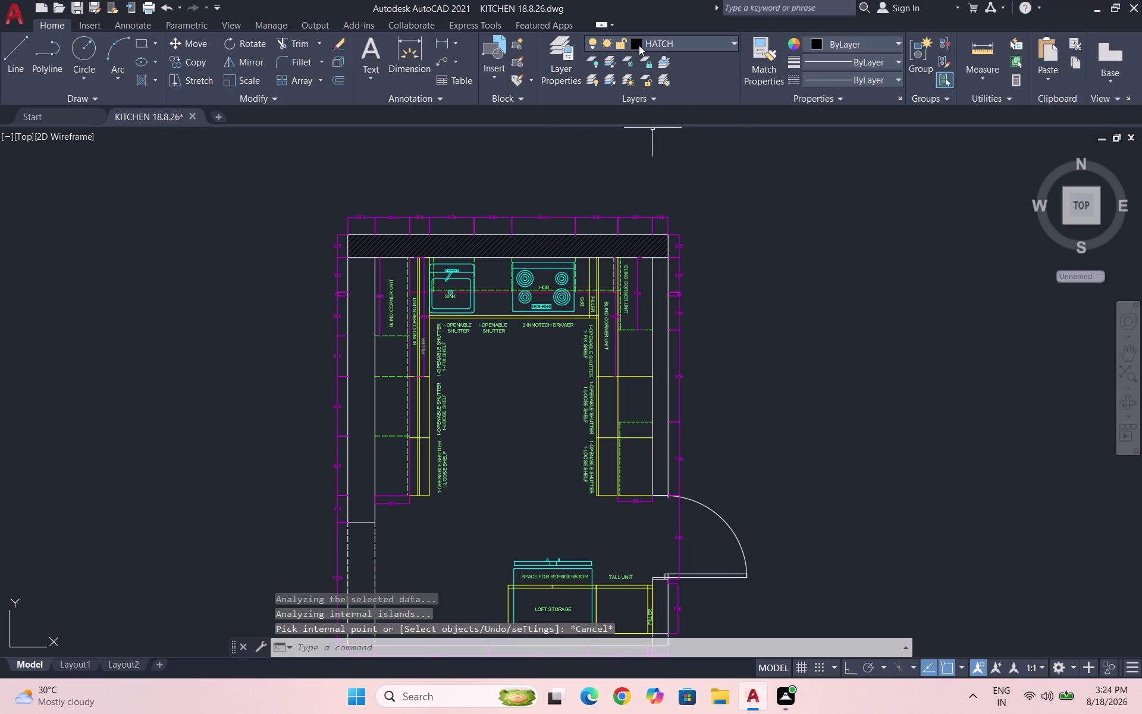
In Layer Properties, give the HATCH layer pink colour 241.
click(570, 78)
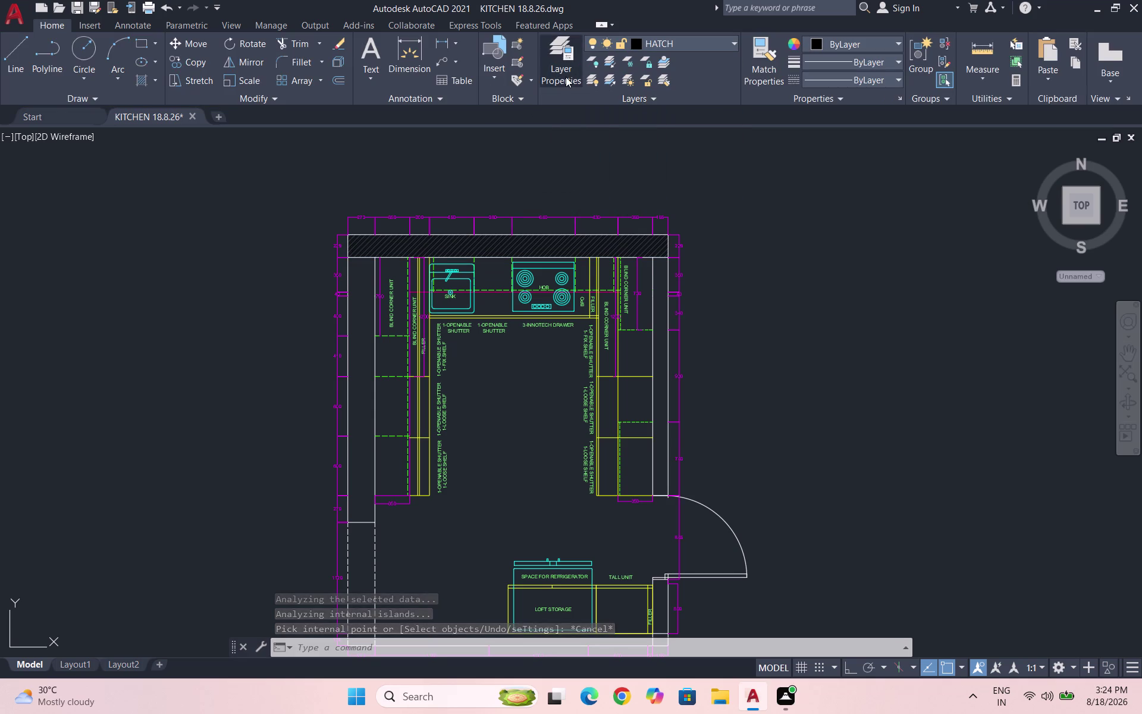
click(566, 76)
click(264, 155)
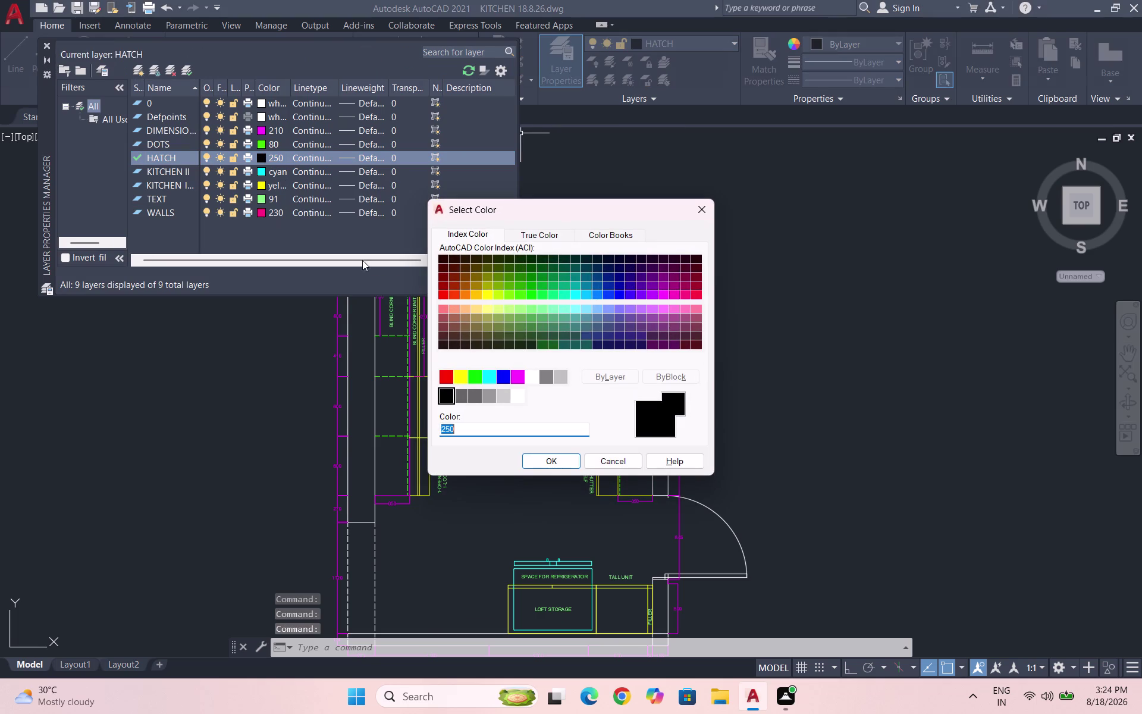
click(532, 380)
click(456, 398)
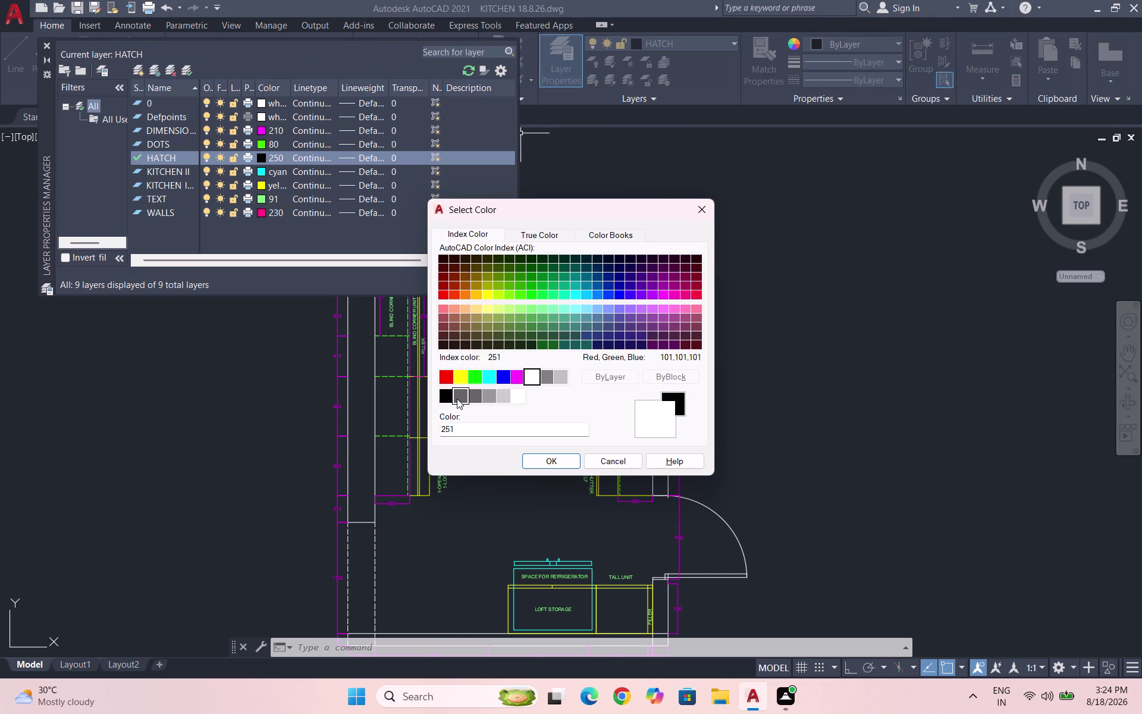
click(550, 461)
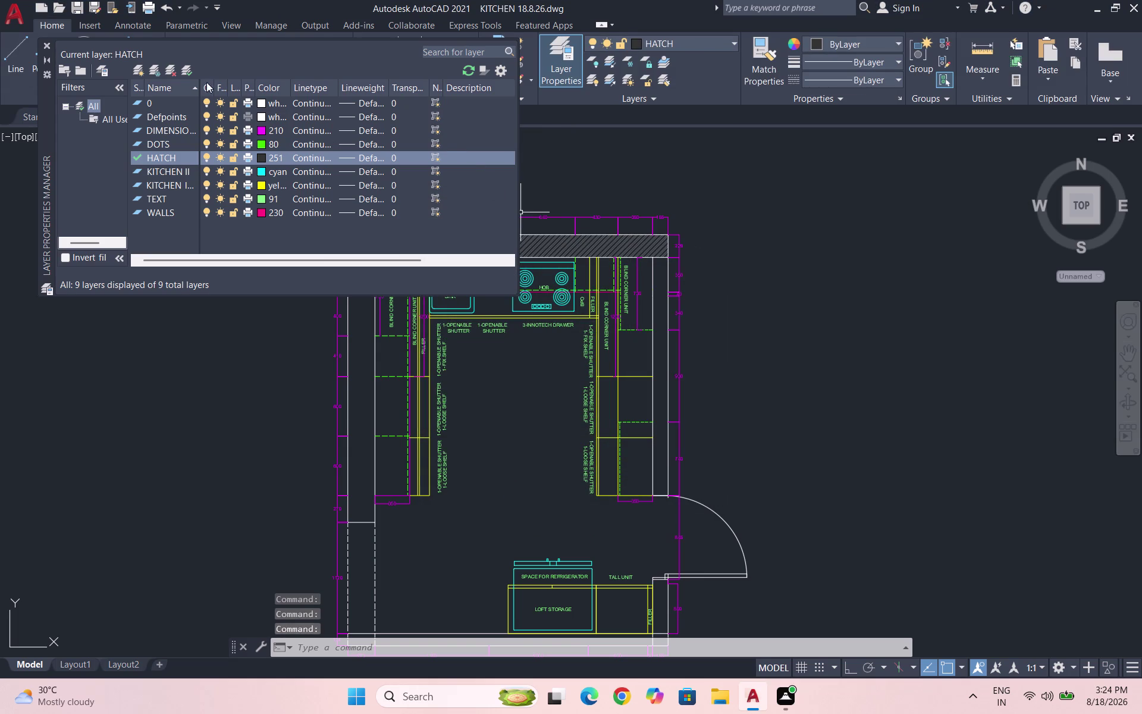
click(258, 160)
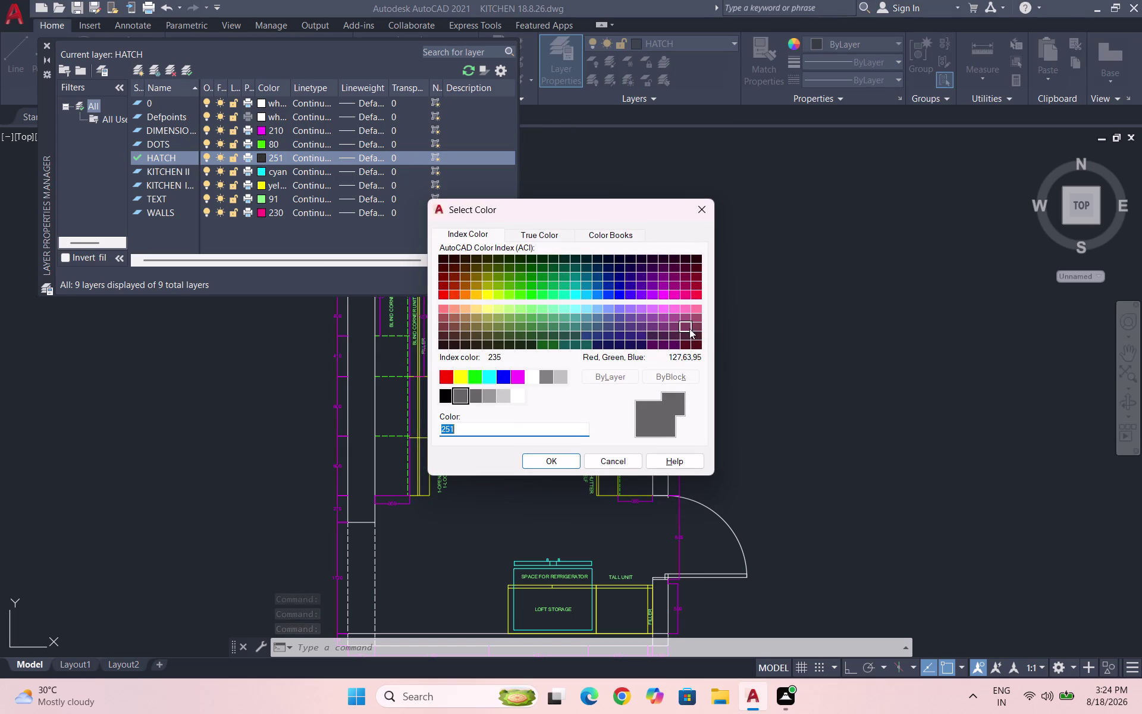
click(700, 311)
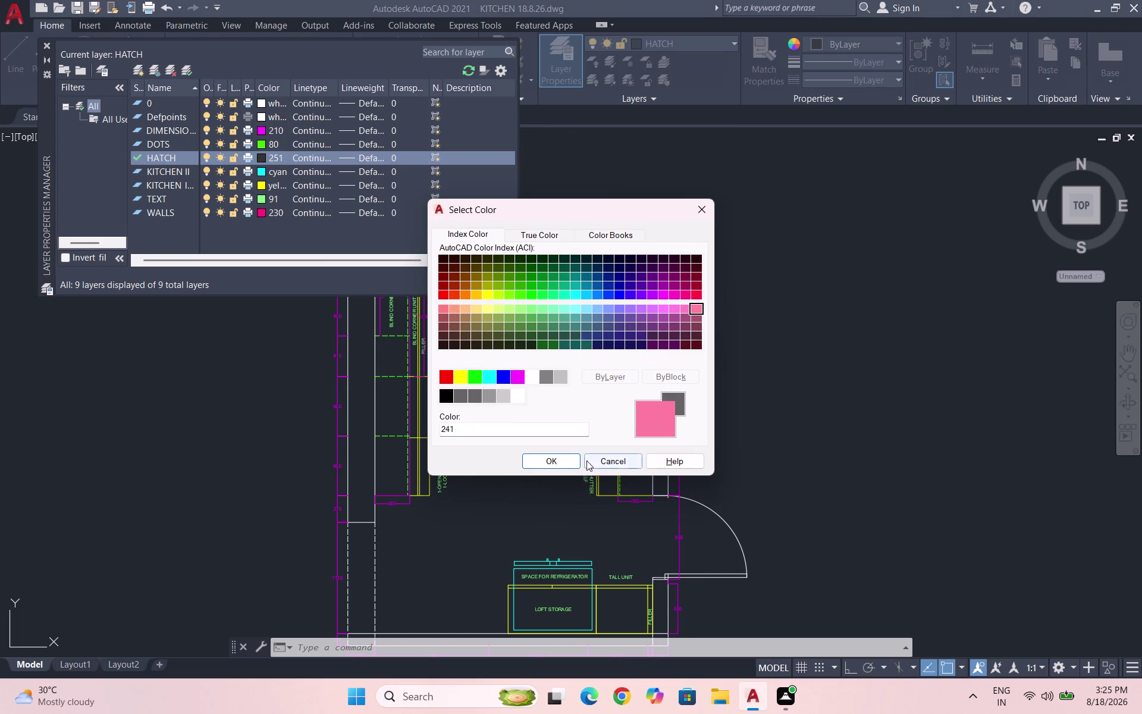
click(566, 459)
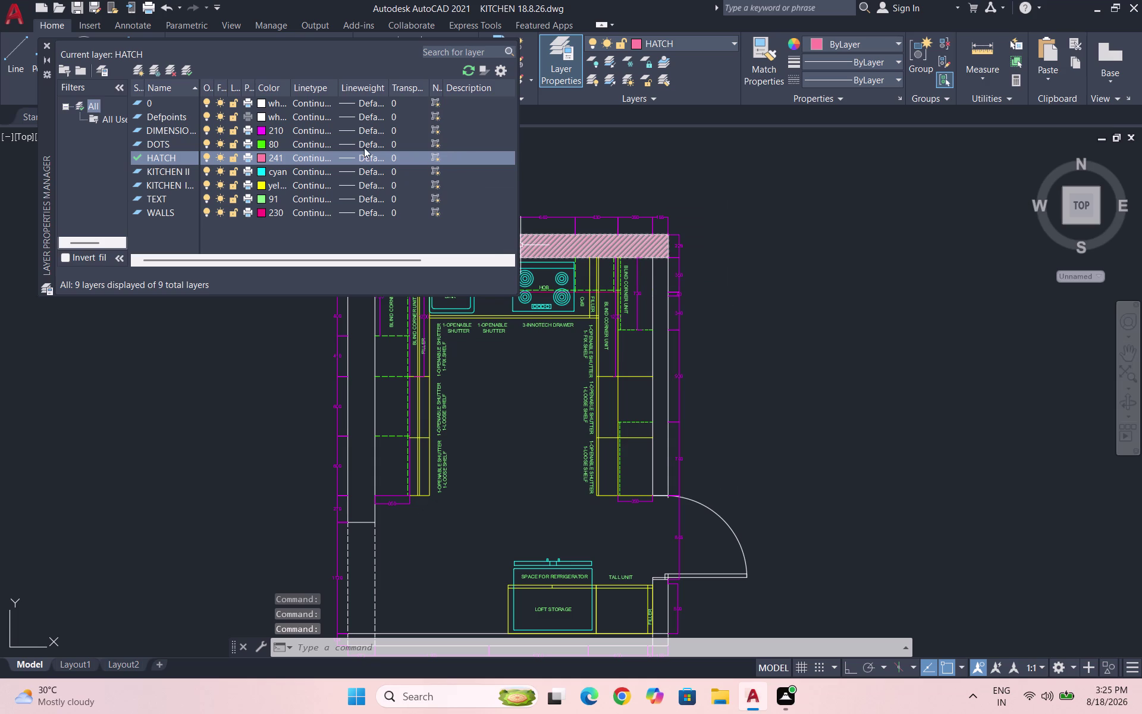
click(185, 68)
click(40, 46)
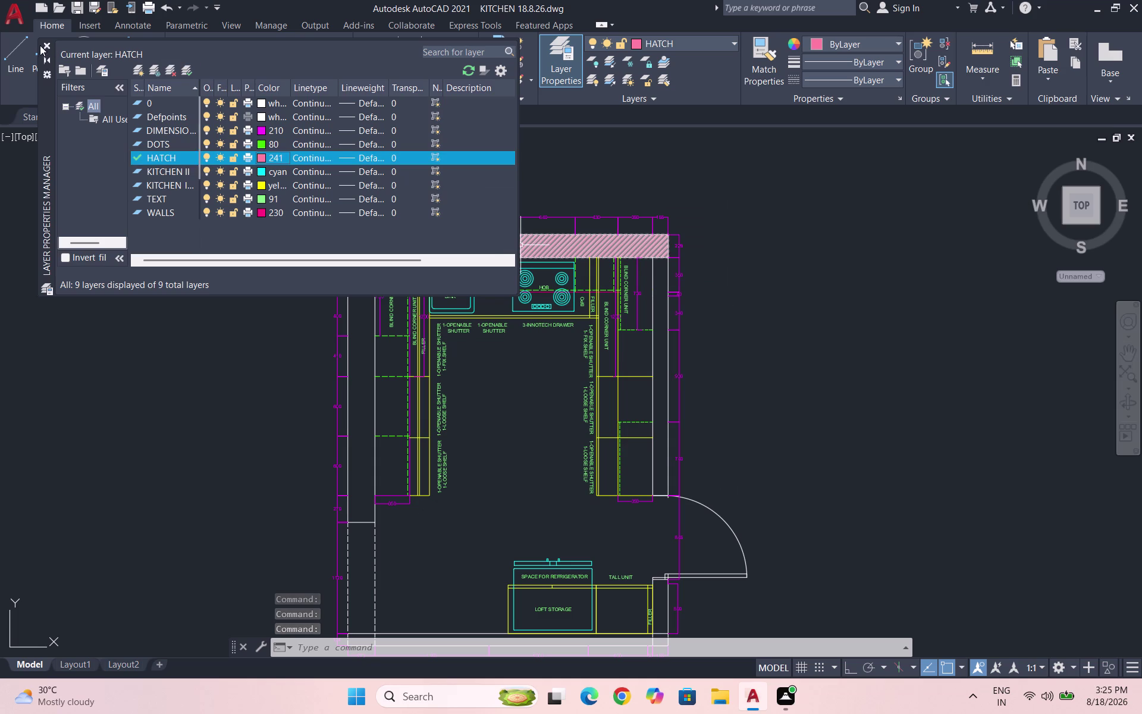
click(48, 42)
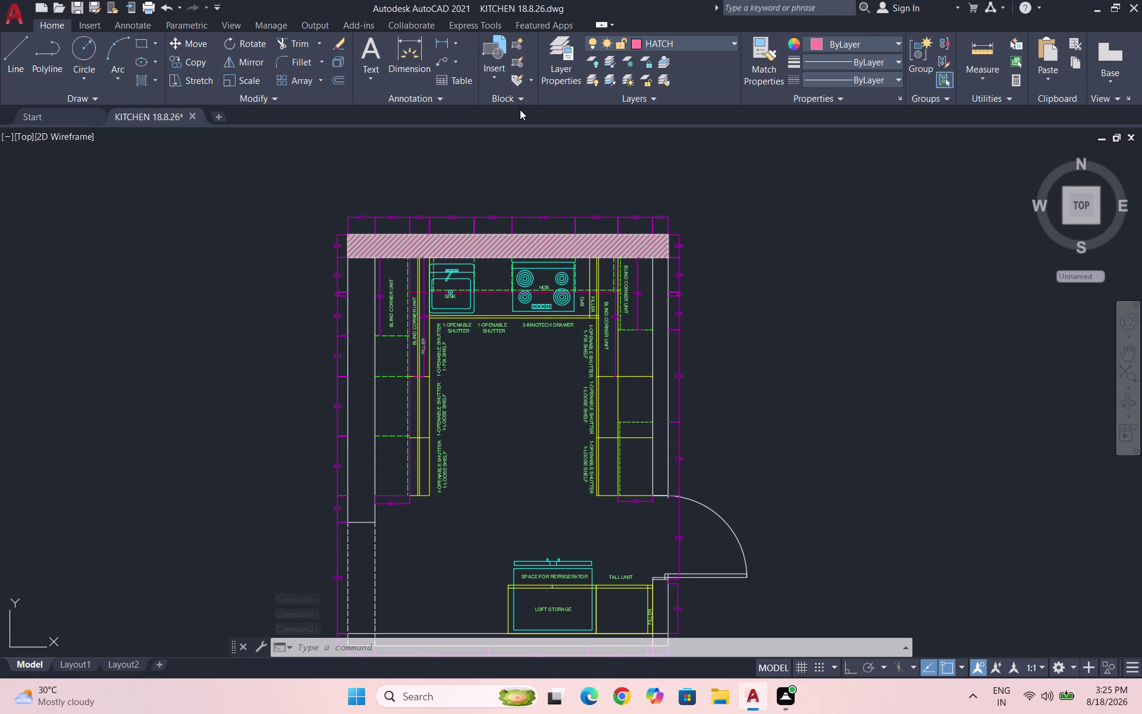
Start a new diagonal line hatch and fill the left wall strip.
key(h)
key(Return)
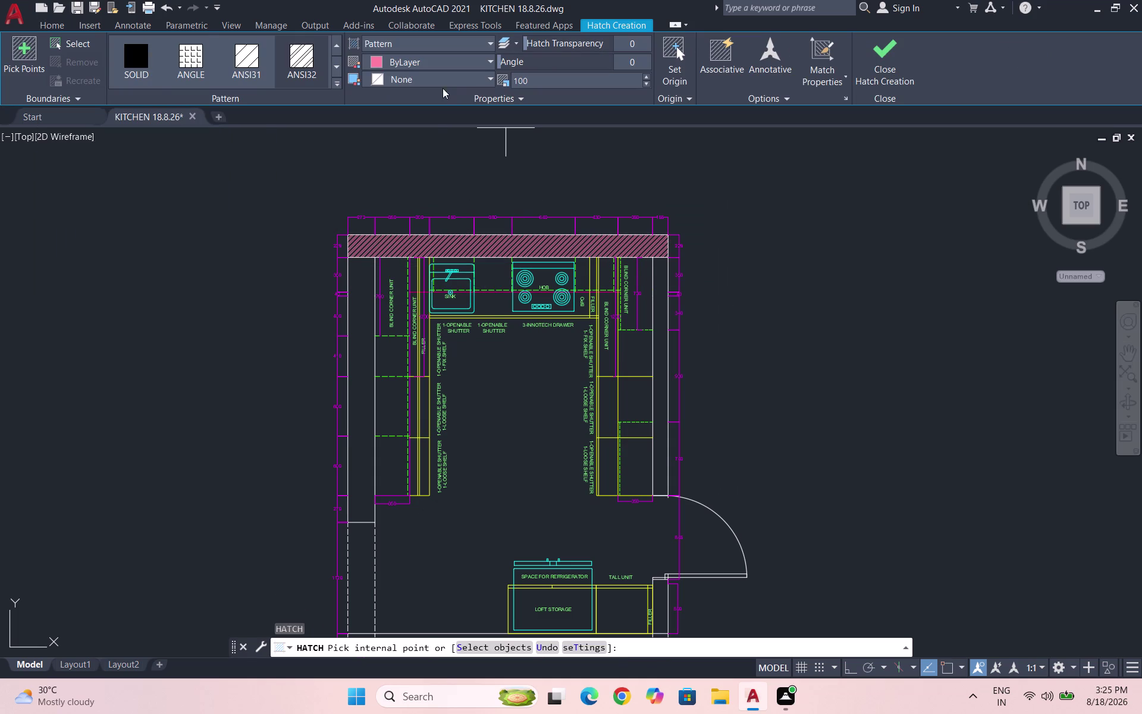
click(136, 63)
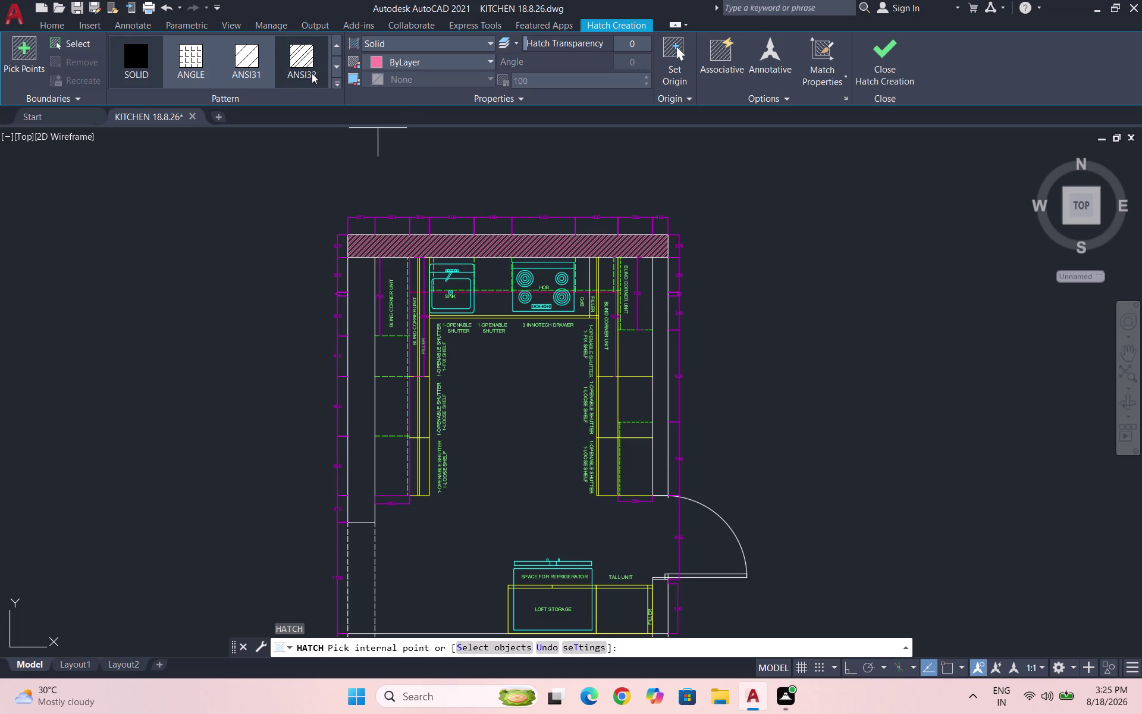
click(302, 69)
click(360, 290)
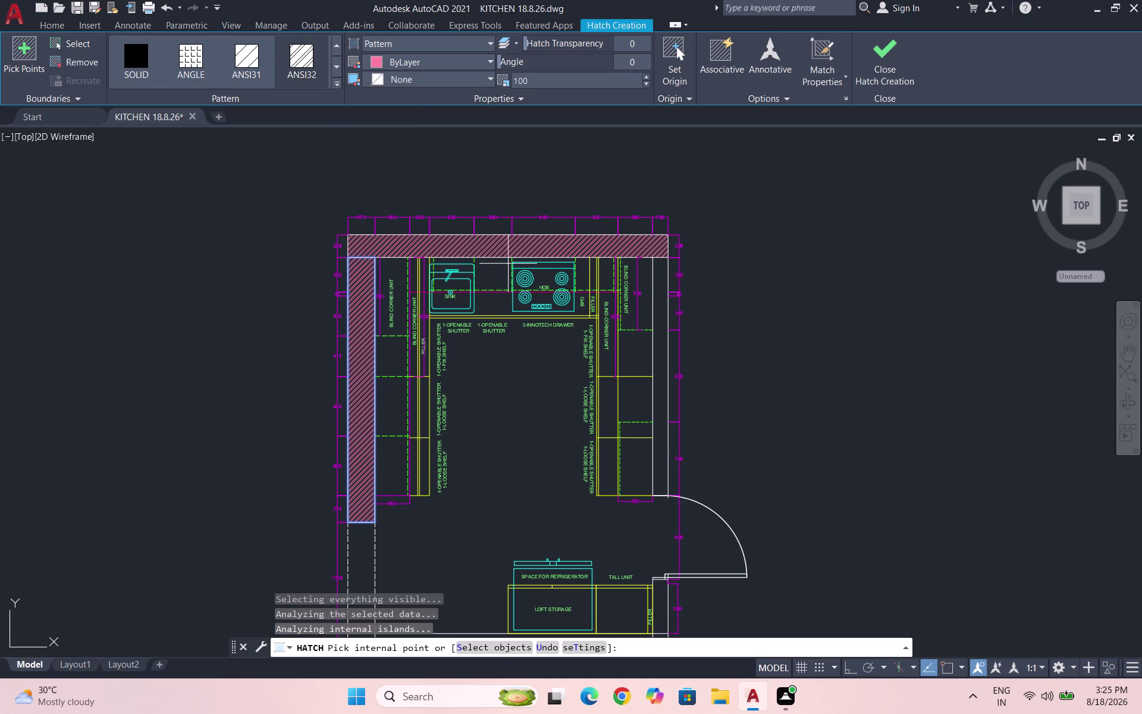
Add the right and bottom wall strips to the hatch.
click(667, 300)
scroll(down, 3)
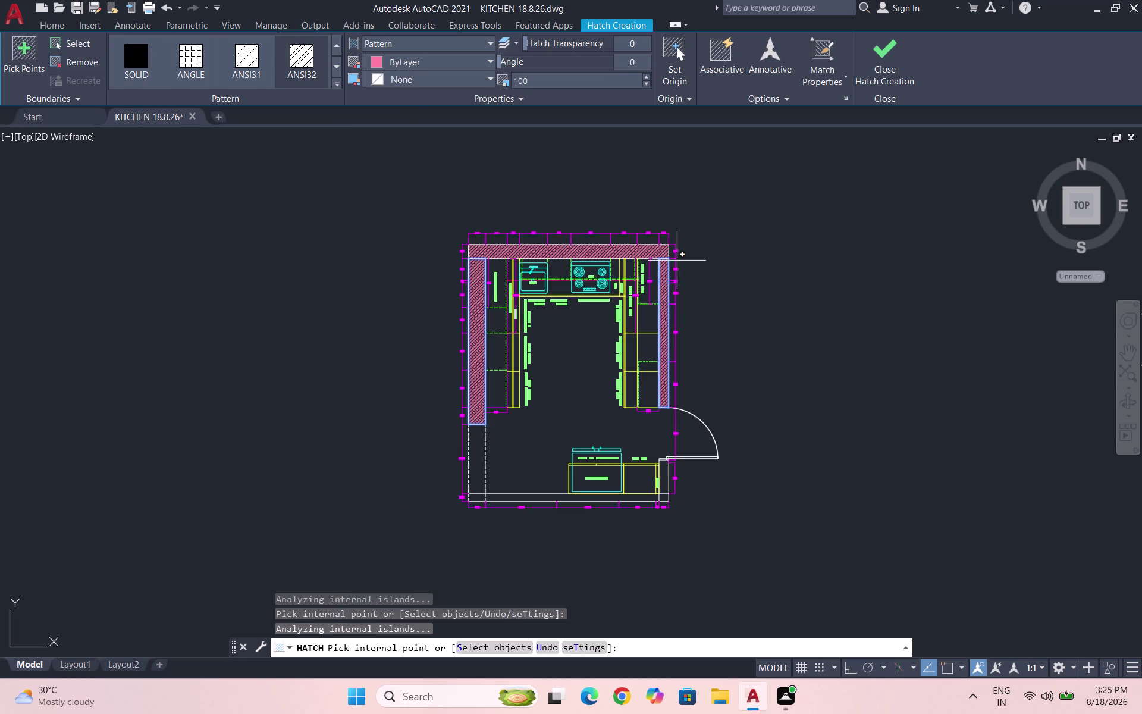
scroll(down, 3)
scroll(up, 3)
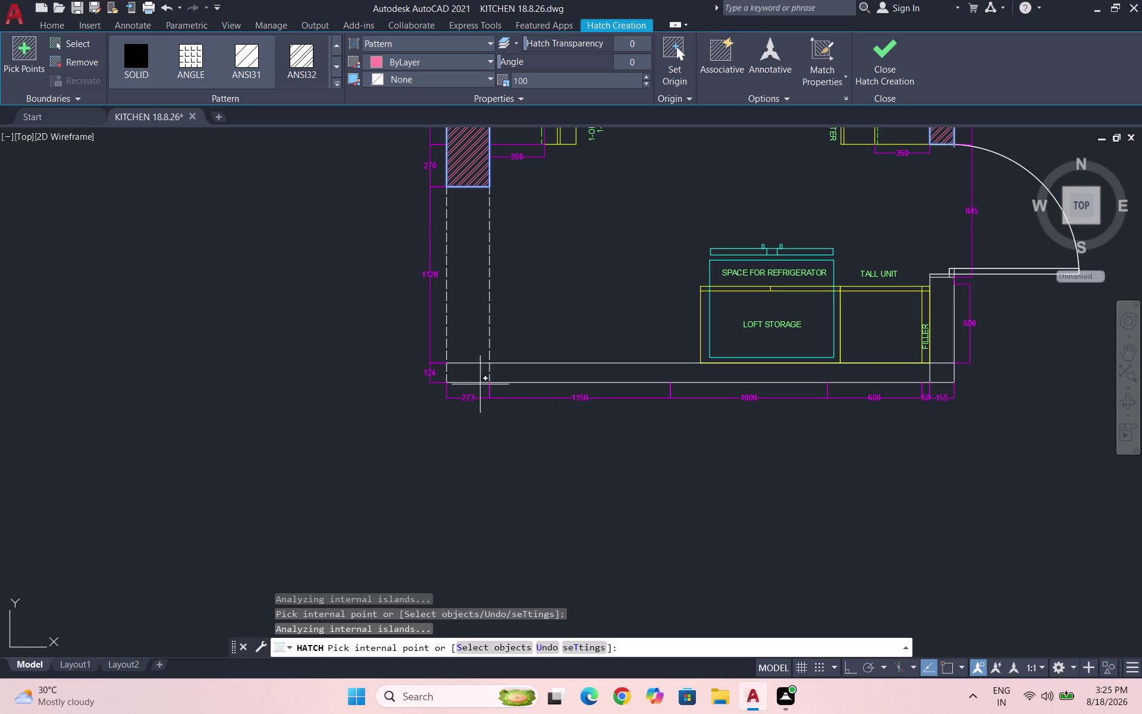
click(475, 375)
click(563, 379)
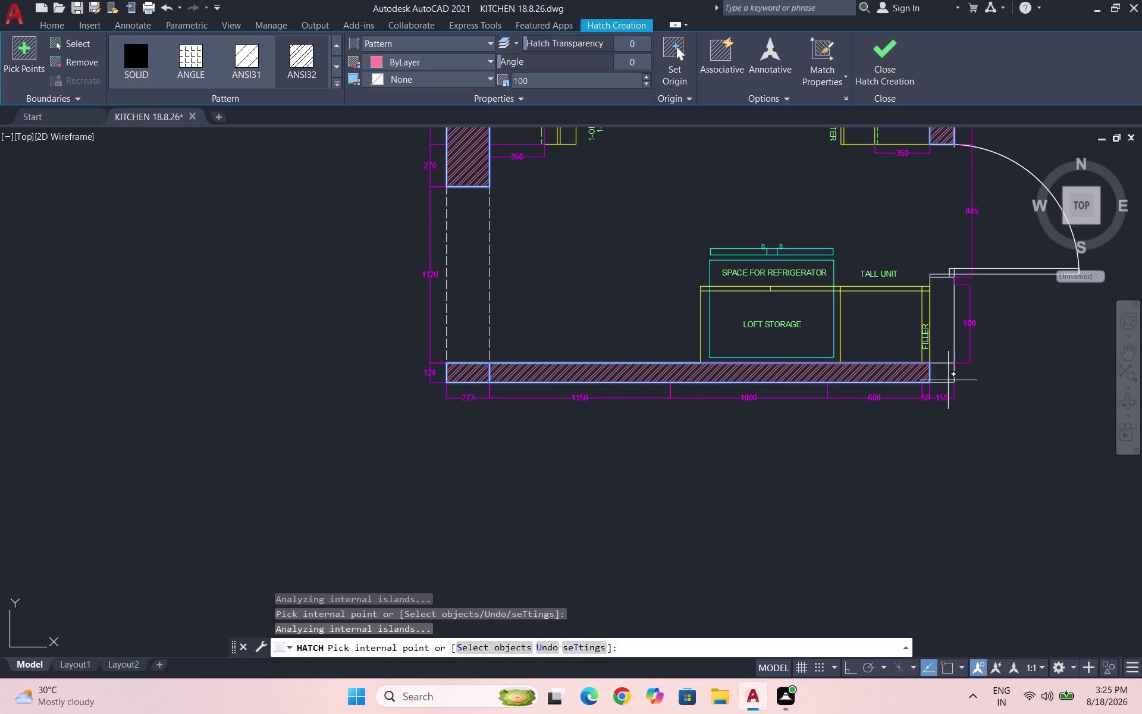
click(939, 377)
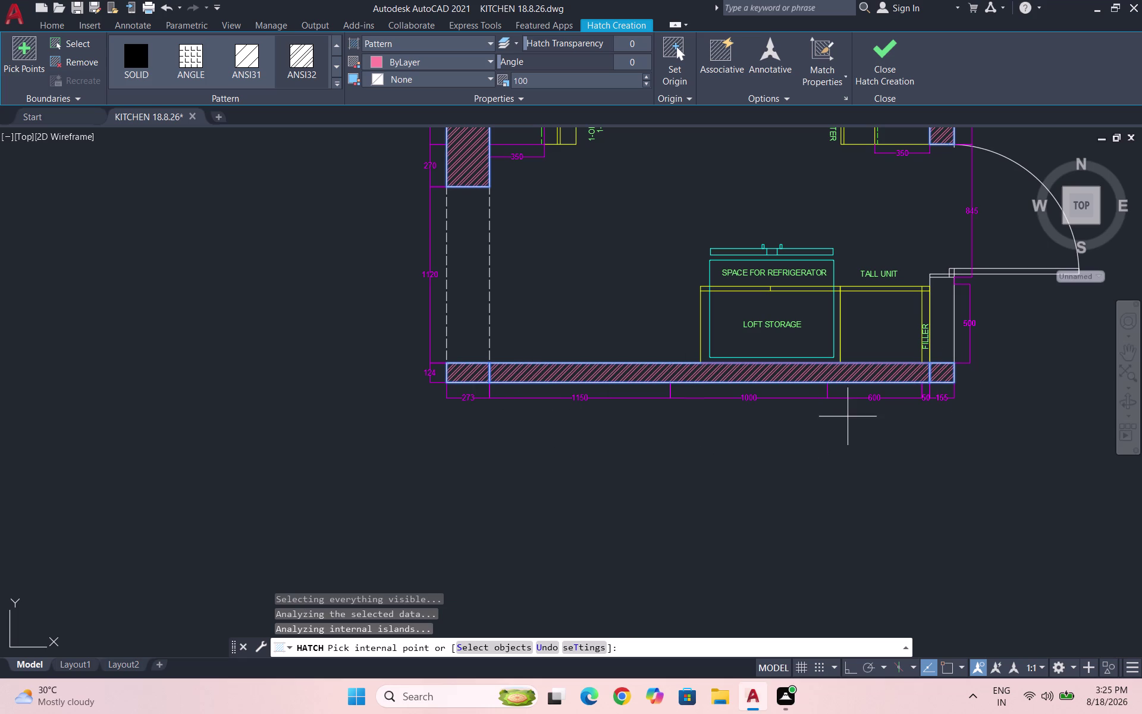
Close Hatch Creation, zoom out and quick-save the kitchen drawing.
click(943, 329)
scroll(down, 3)
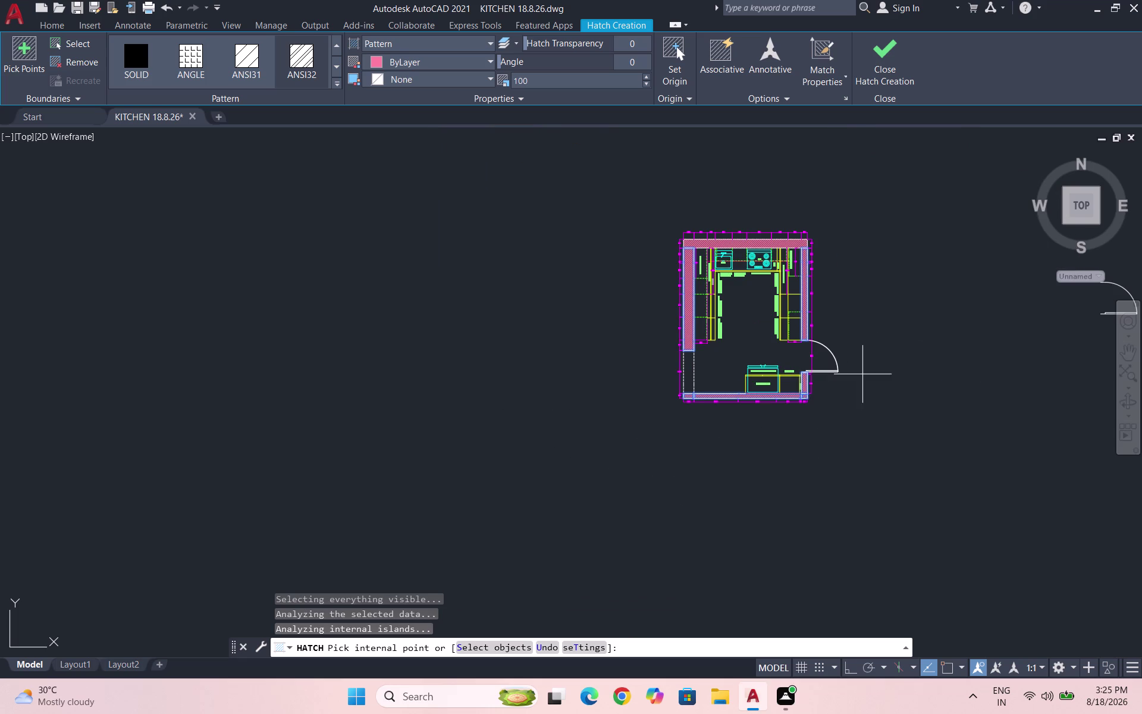
key(Escape)
scroll(up, 3)
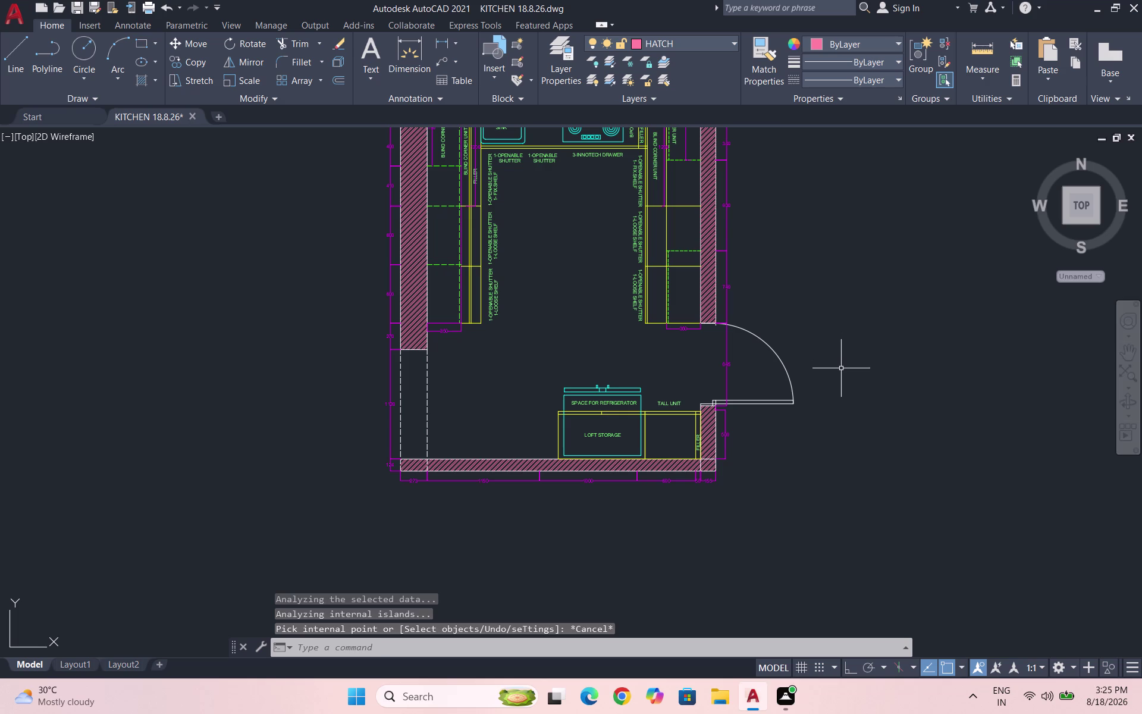
key(ctrl+s)
key(ctrl+s)
scroll(down, 3)
scroll(up, 3)
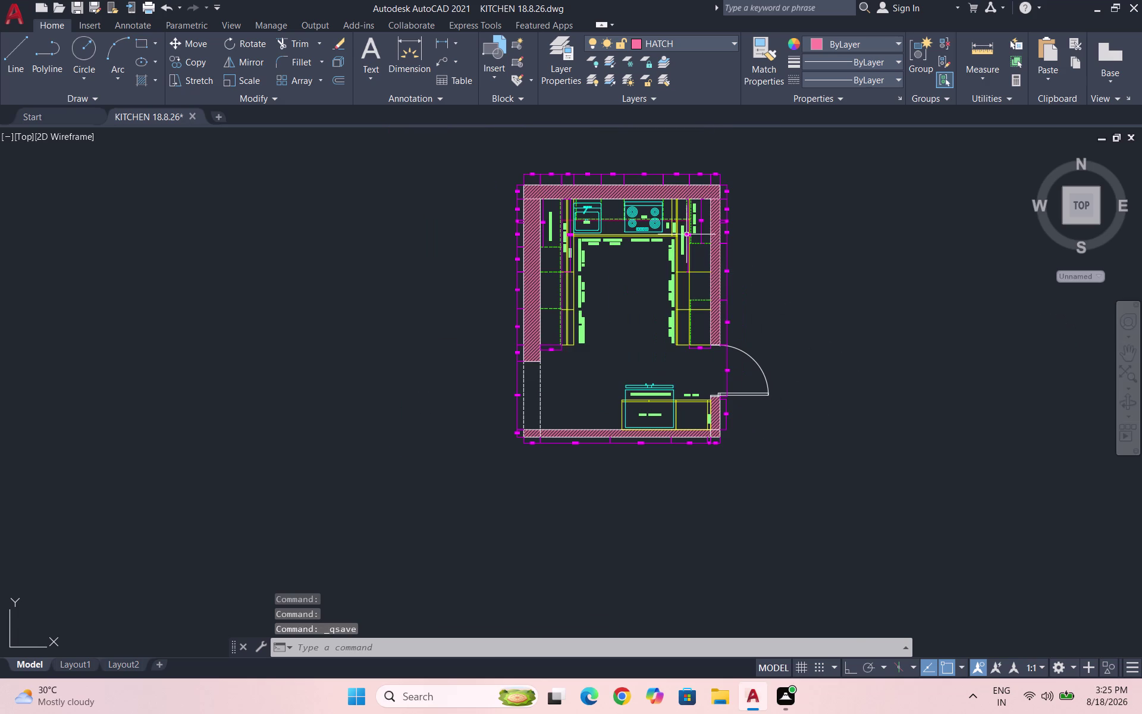
scroll(up, 3)
Set the top and side wall hatches to pattern scale 125.
click(654, 203)
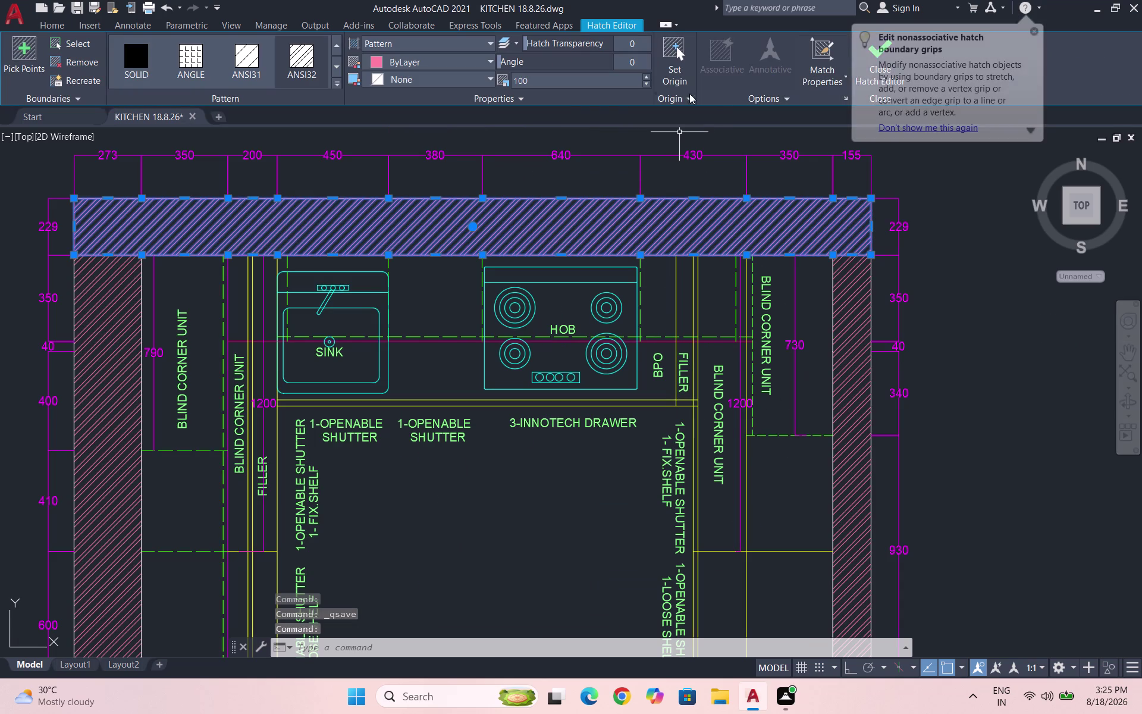
click(577, 84)
text(125)
key(Return)
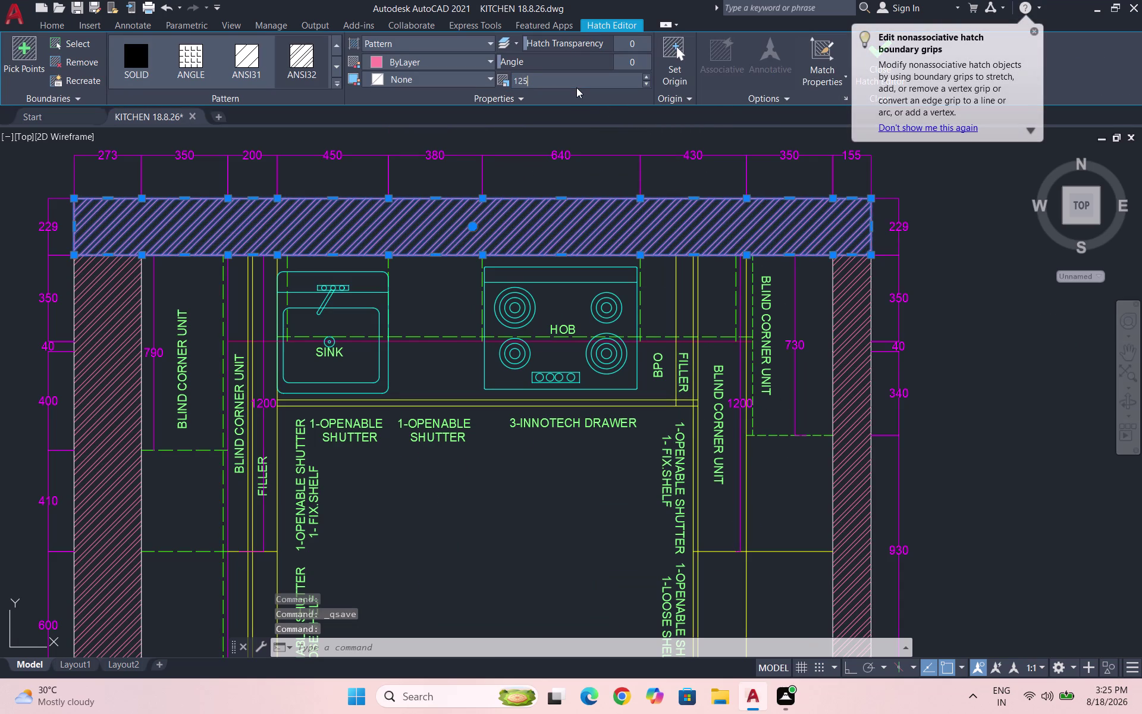
click(95, 345)
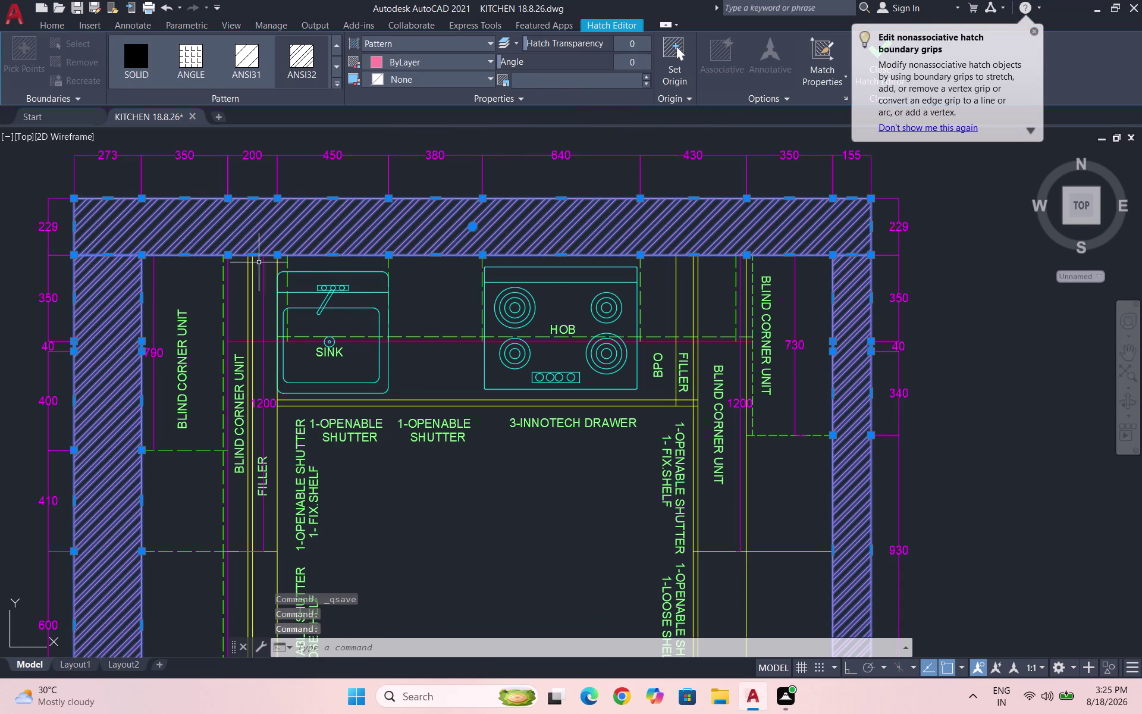
click(550, 83)
text(12)
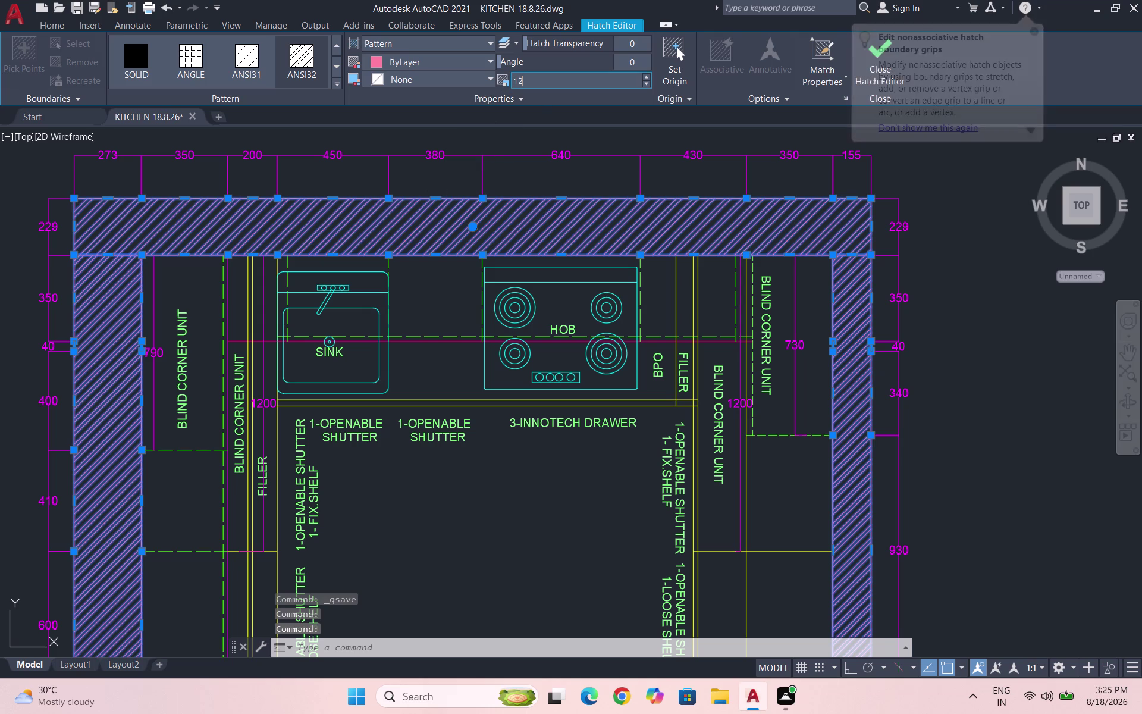
text(5)
key(Return)
scroll(down, 3)
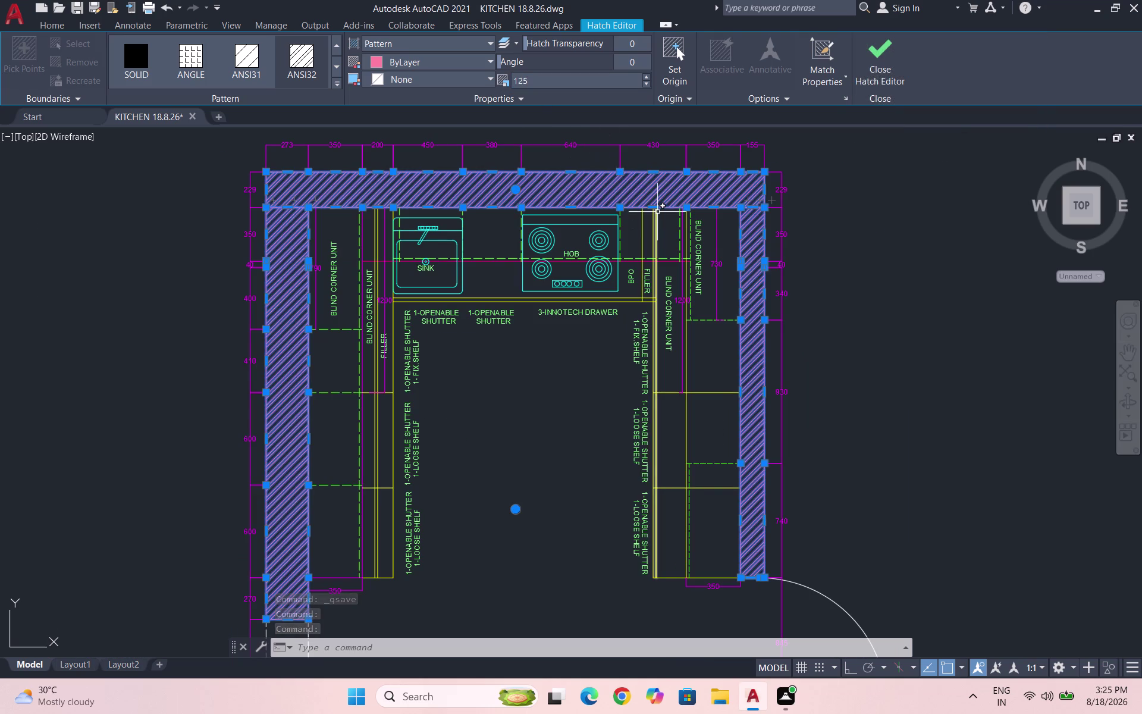
key(Escape)
scroll(down, 3)
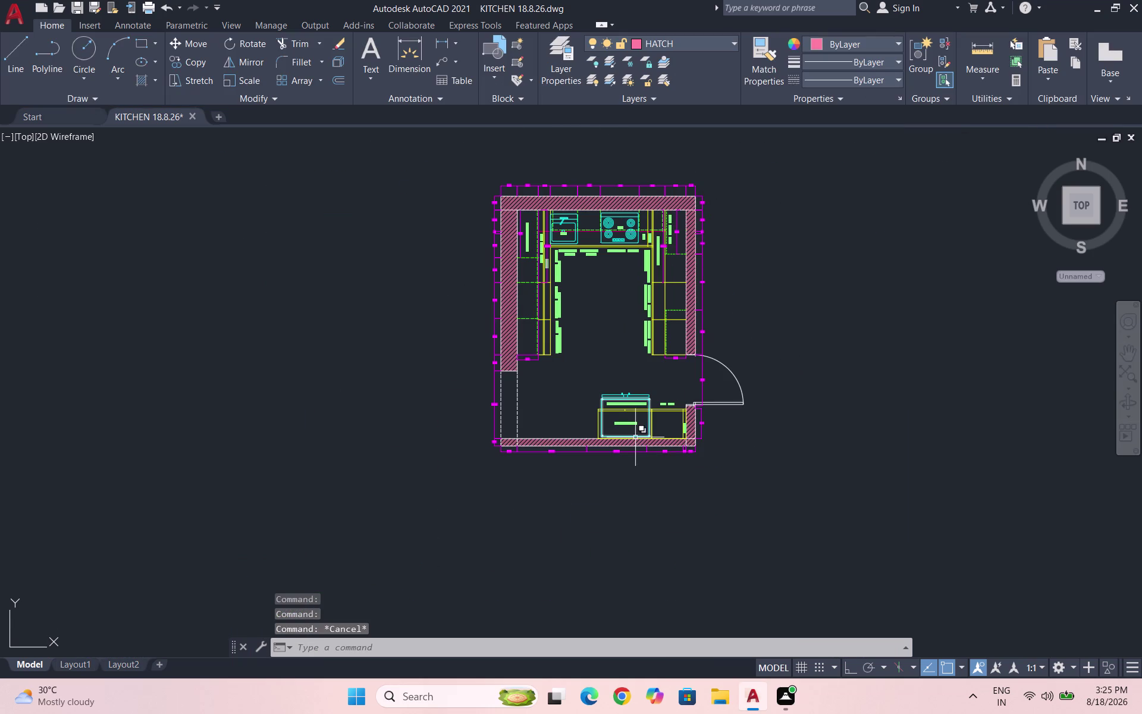
Select the bottom and remaining wall hatches and set their scale to 155.
click(632, 444)
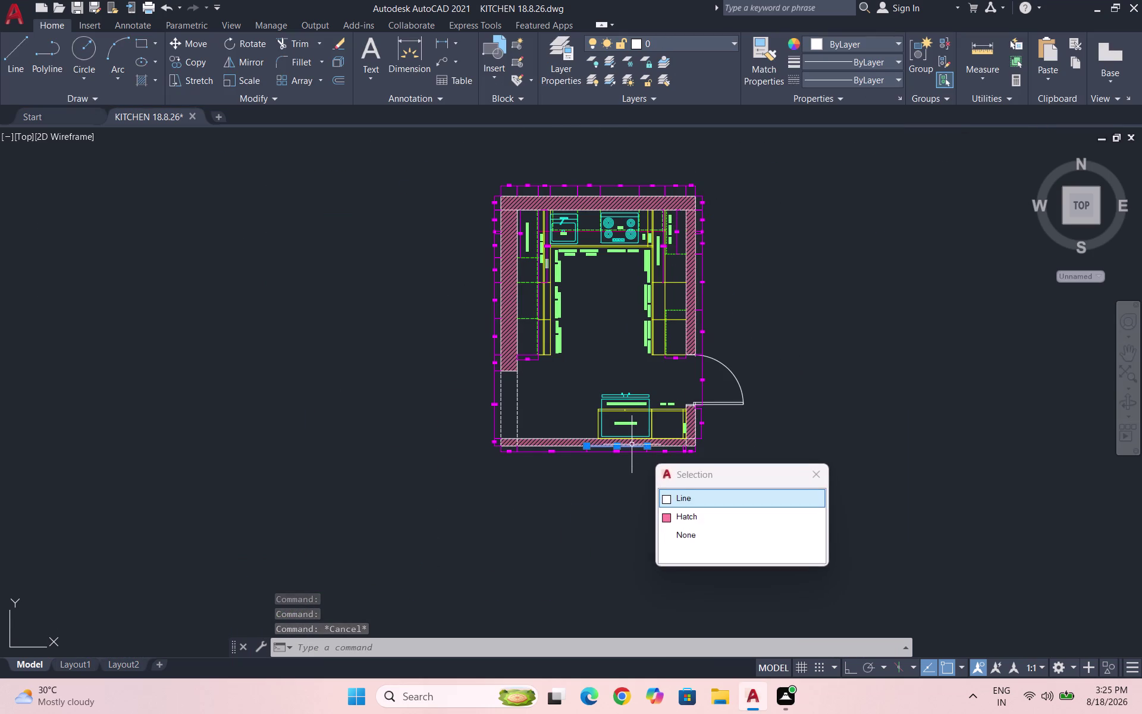
key(Escape)
click(658, 441)
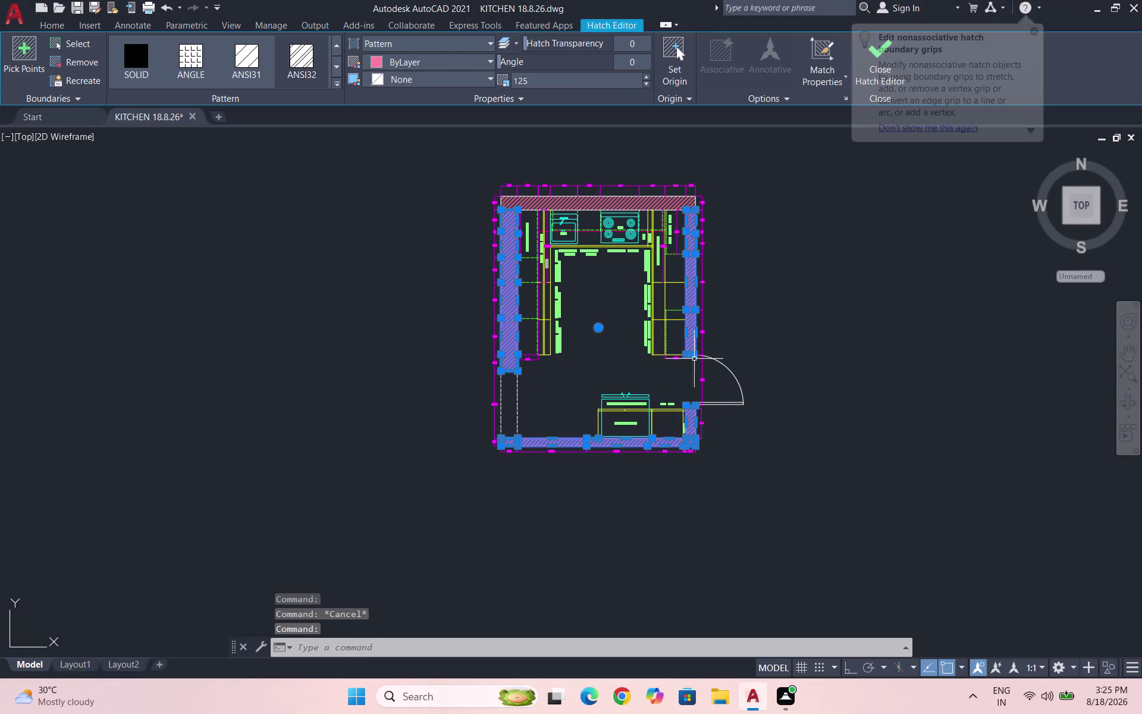
click(611, 205)
click(590, 79)
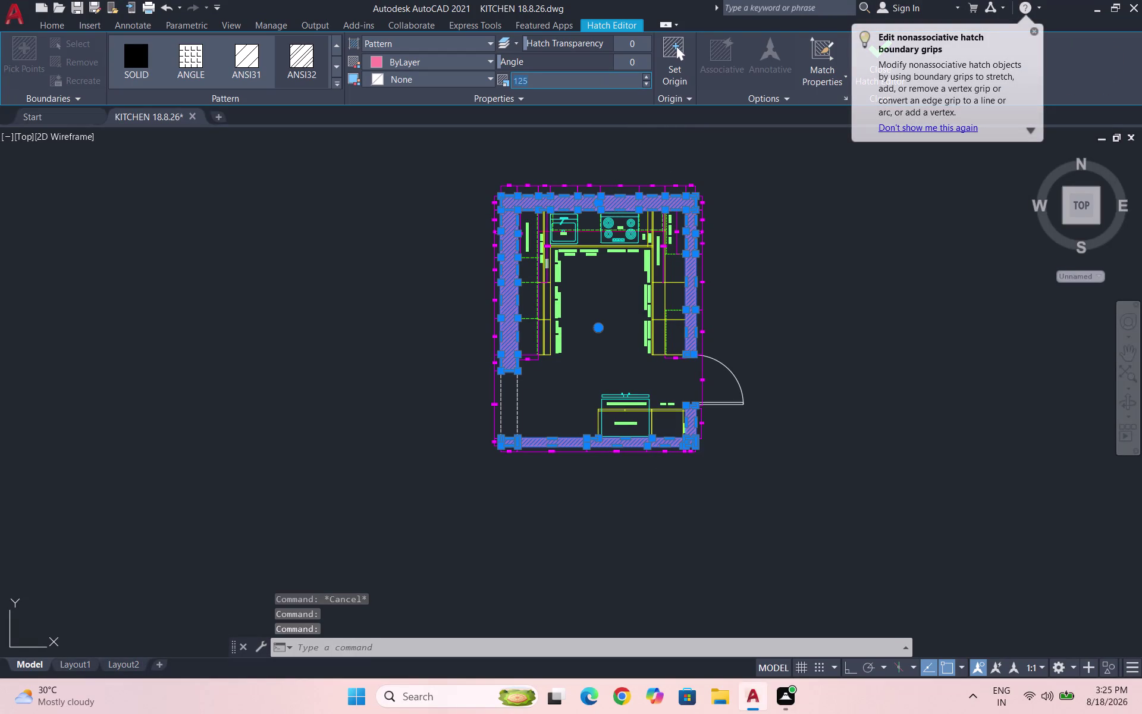
text(150\)
key(Return)
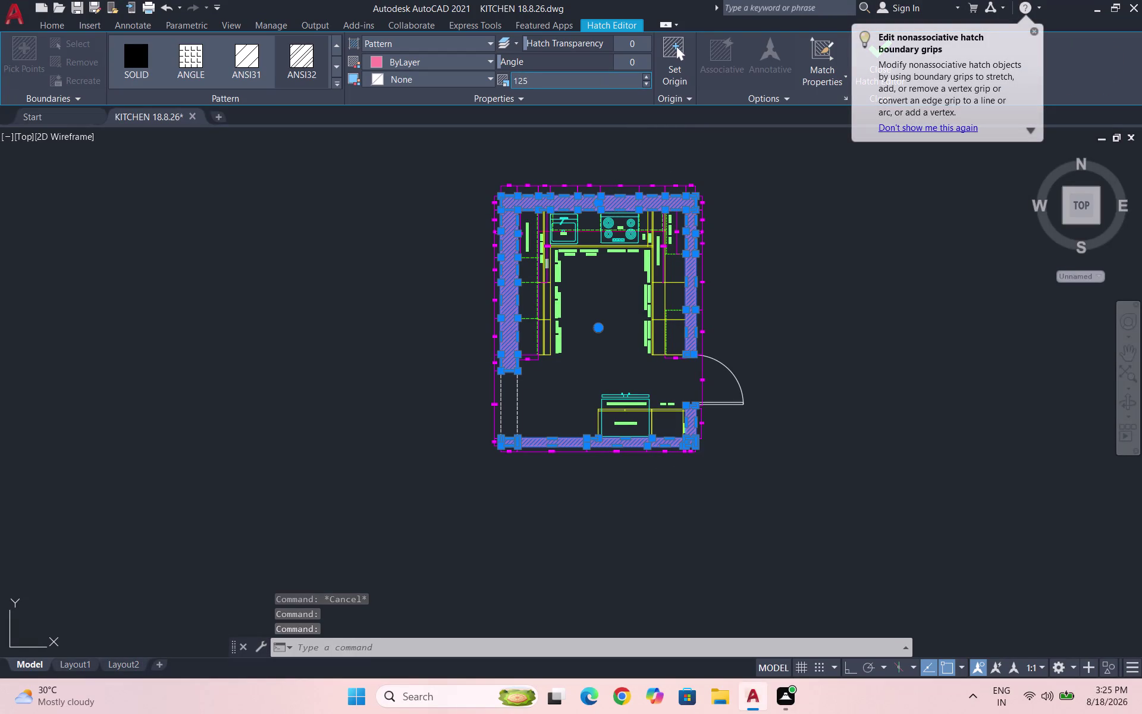
click(589, 79)
text(150\)
key(Return)
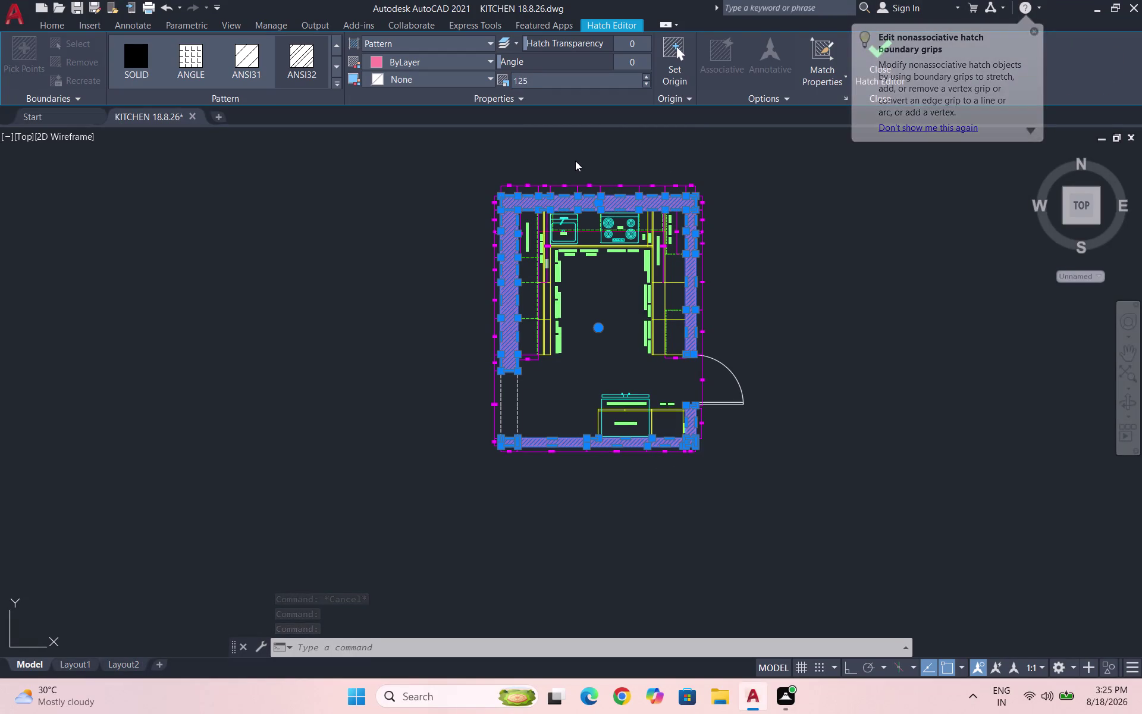
scroll(up, 3)
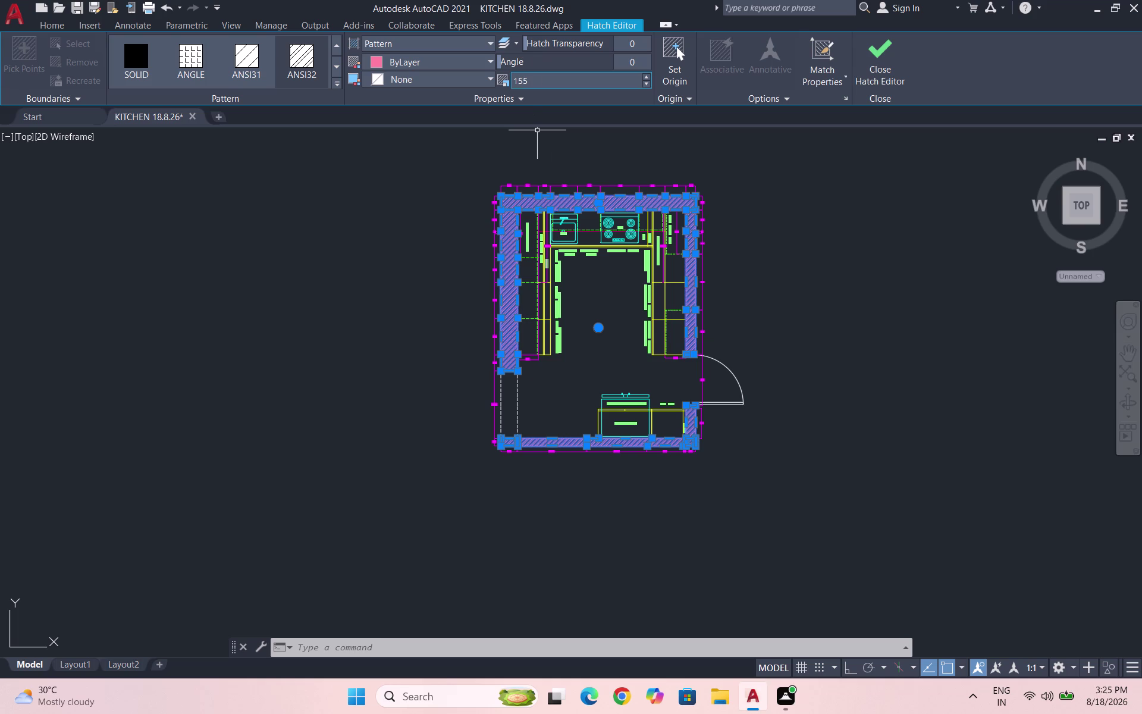
key(Escape)
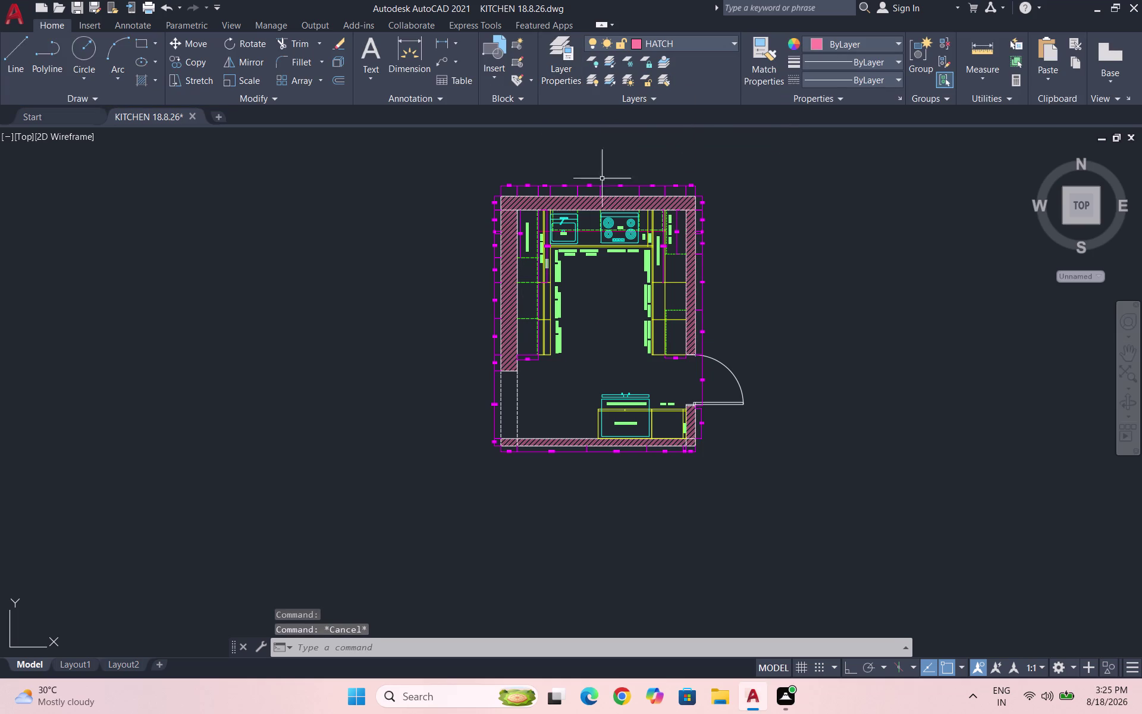
Quick-save the kitchen drawing.
scroll(up, 3)
scroll(down, 3)
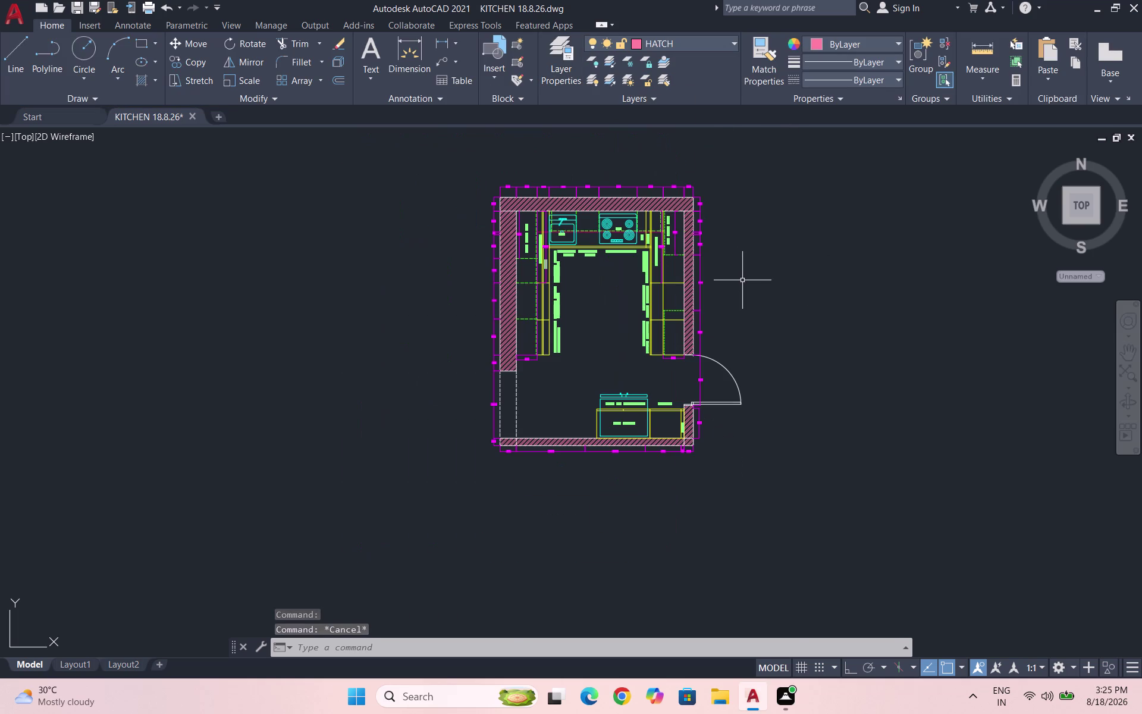
key(ctrl+s)
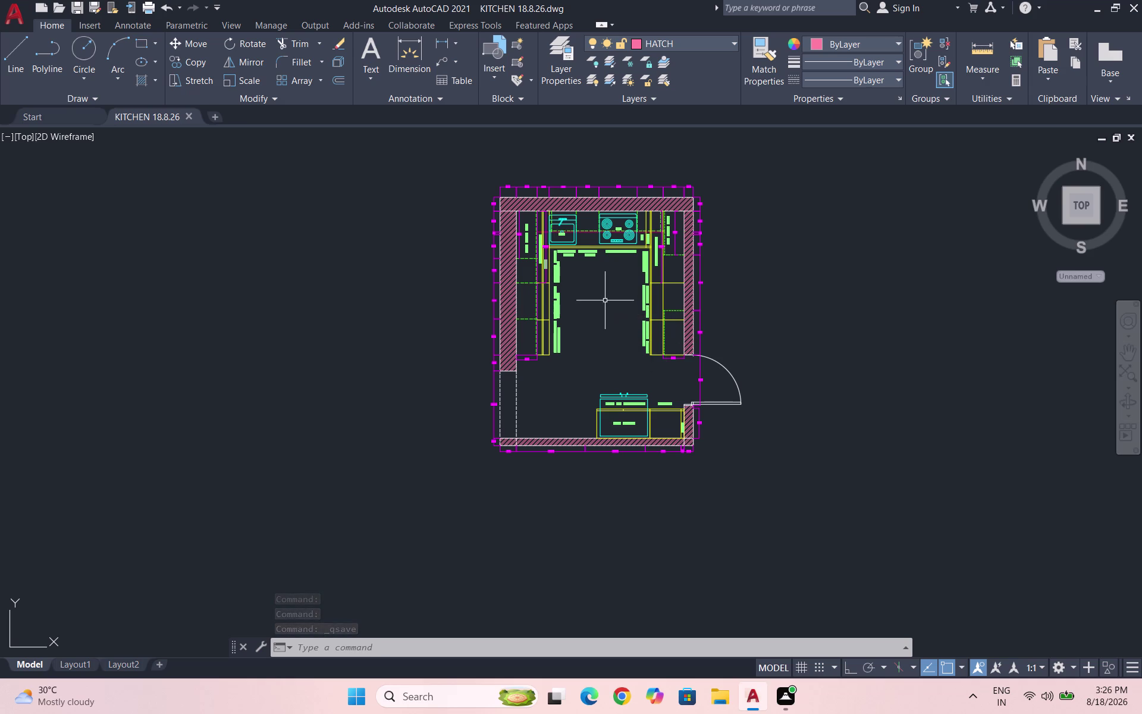
scroll(up, 3)
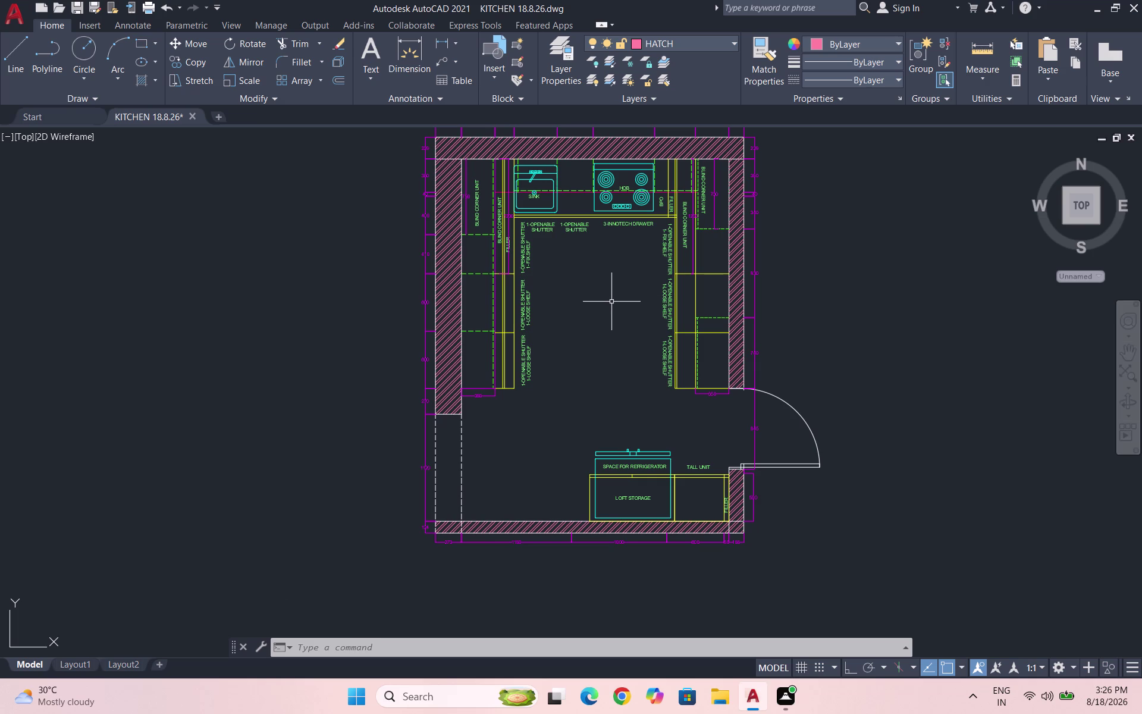
Select the shutter and loose shelf label for copying, then cancel.
scroll(up, 3)
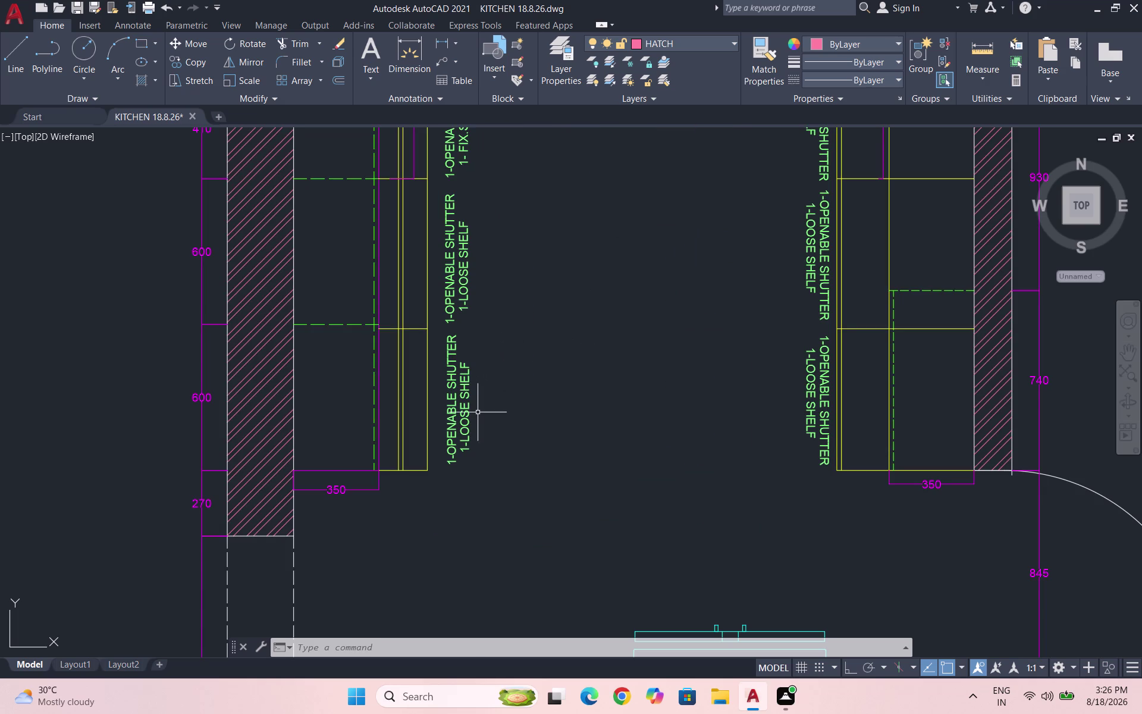
click(479, 422)
click(441, 384)
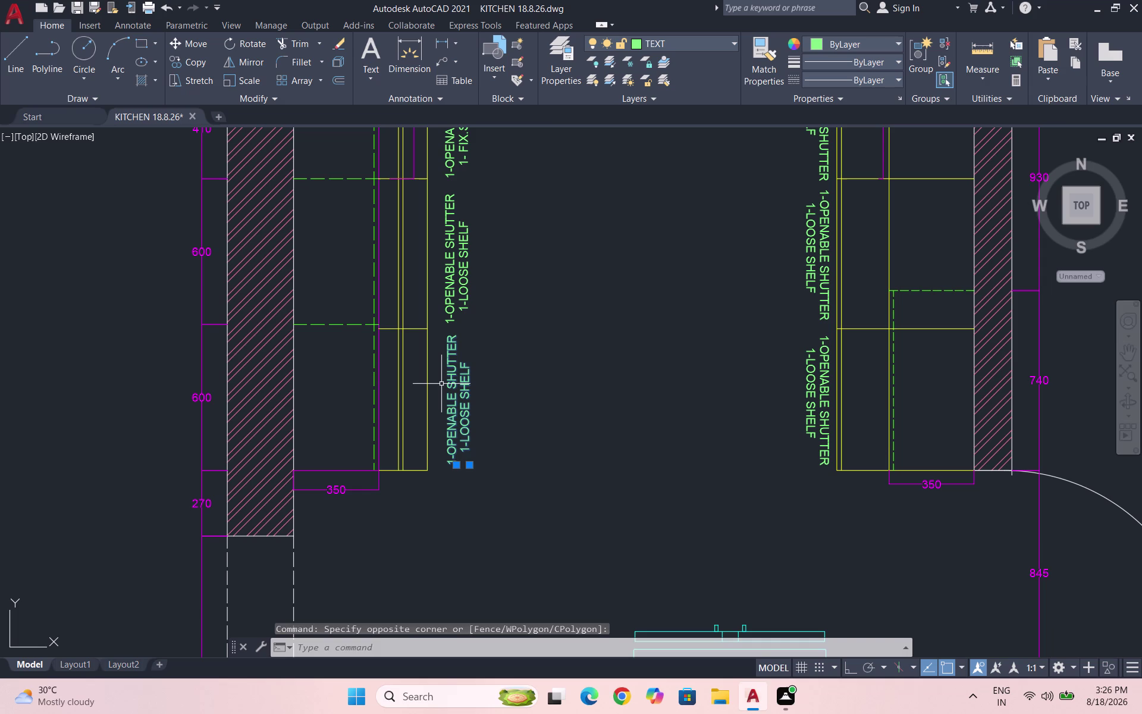
text(CO)
key(Escape)
scroll(down, 3)
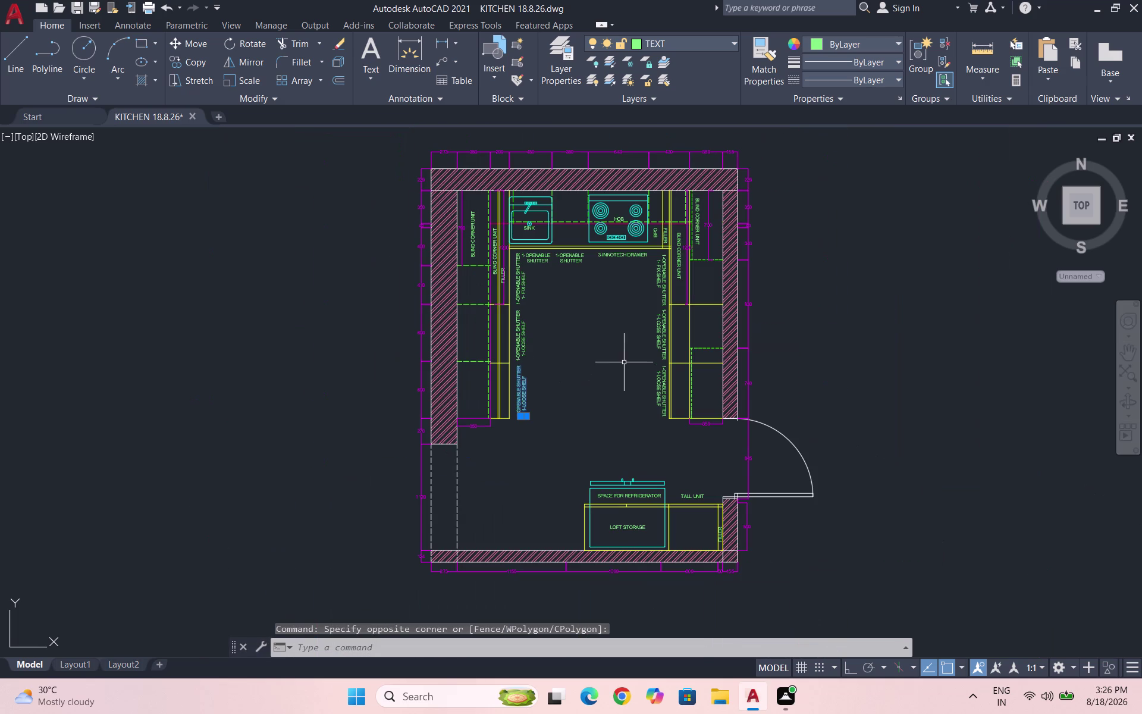
key(Escape)
Copy the 3-INNOTECH DRAWER label into the open floor area and select the copy.
scroll(up, 3)
click(620, 270)
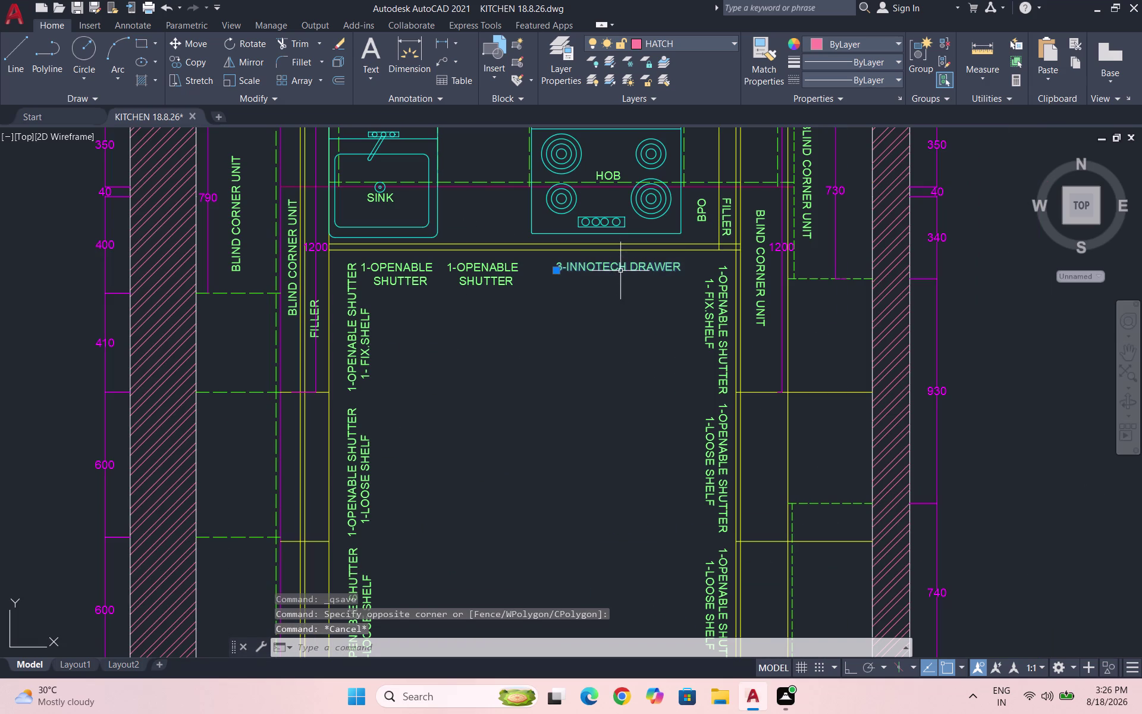
text(CO)
key(Return)
click(626, 263)
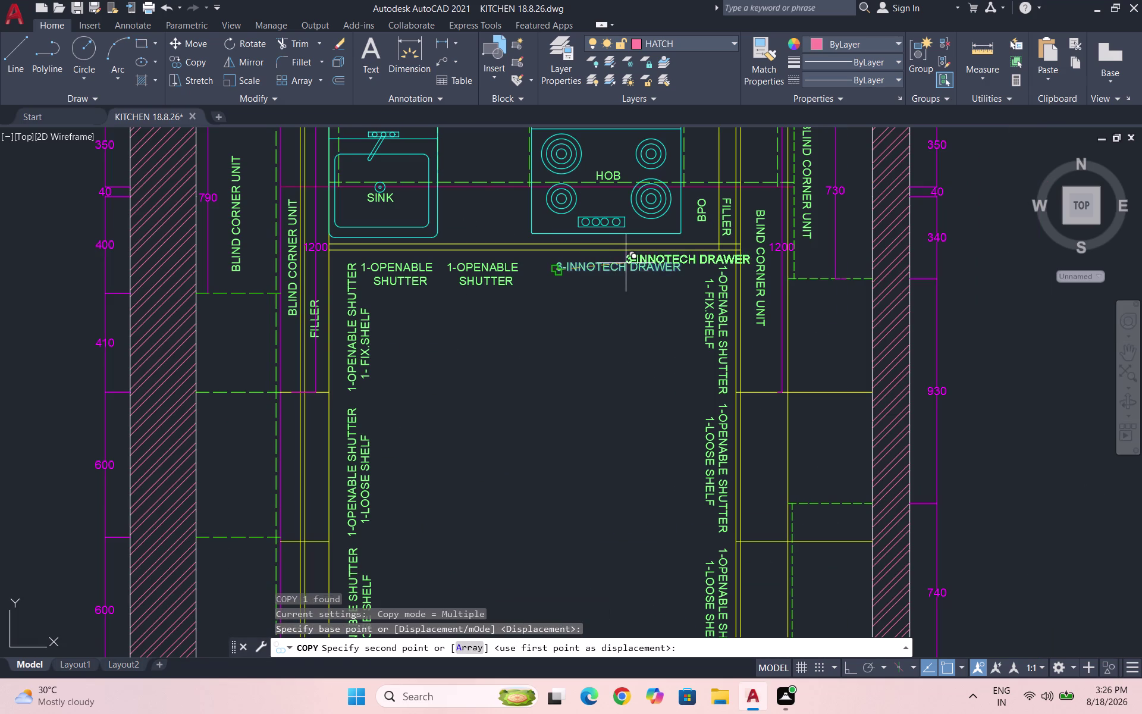
scroll(down, 3)
scroll(up, 3)
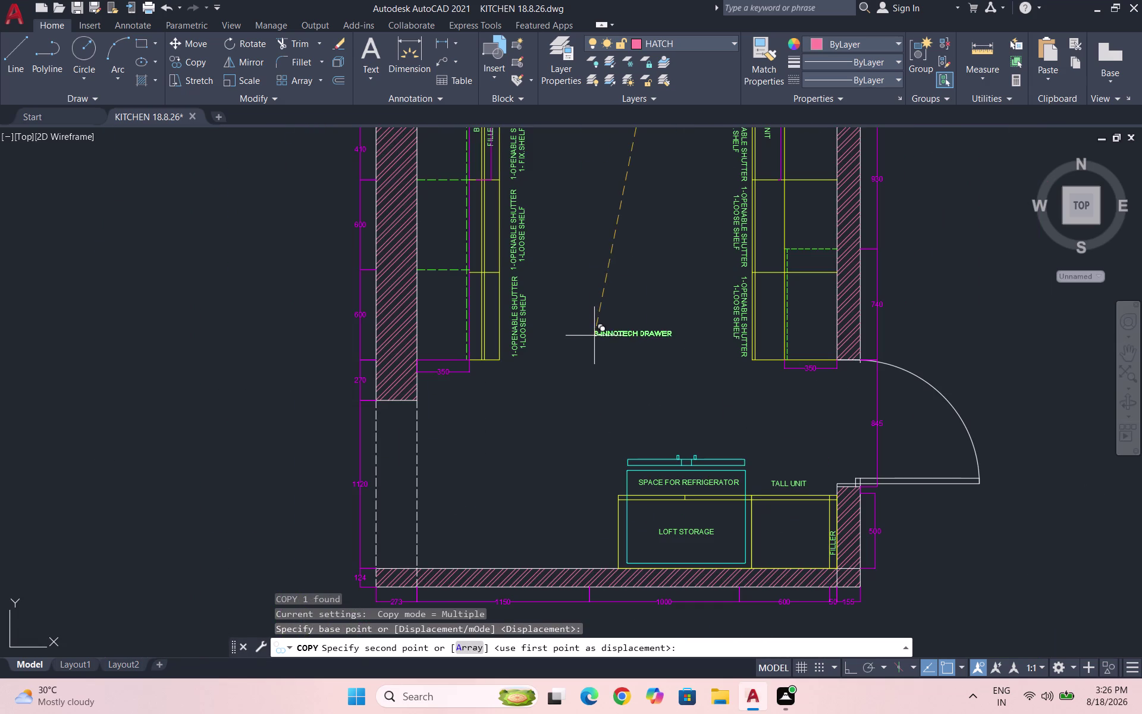
click(577, 306)
key(Escape)
click(637, 317)
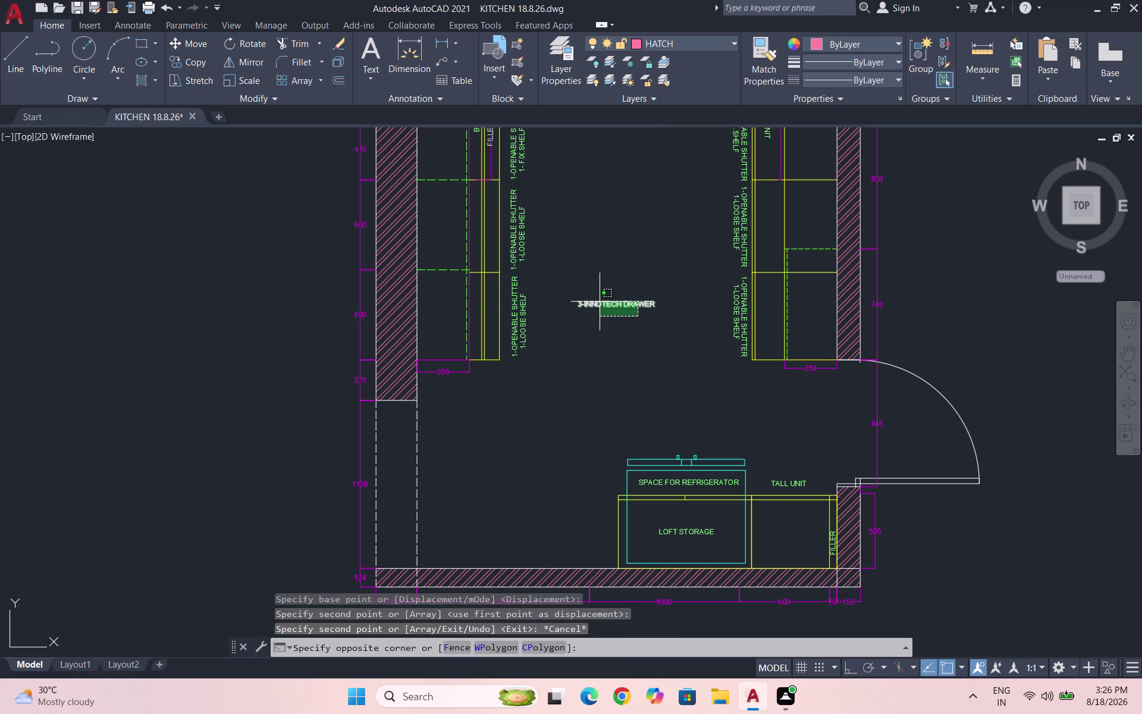
Replace the copied label's wording with 'KITCHEN TO PLAN'.
click(596, 299)
double_click(611, 309)
triple_click(610, 306)
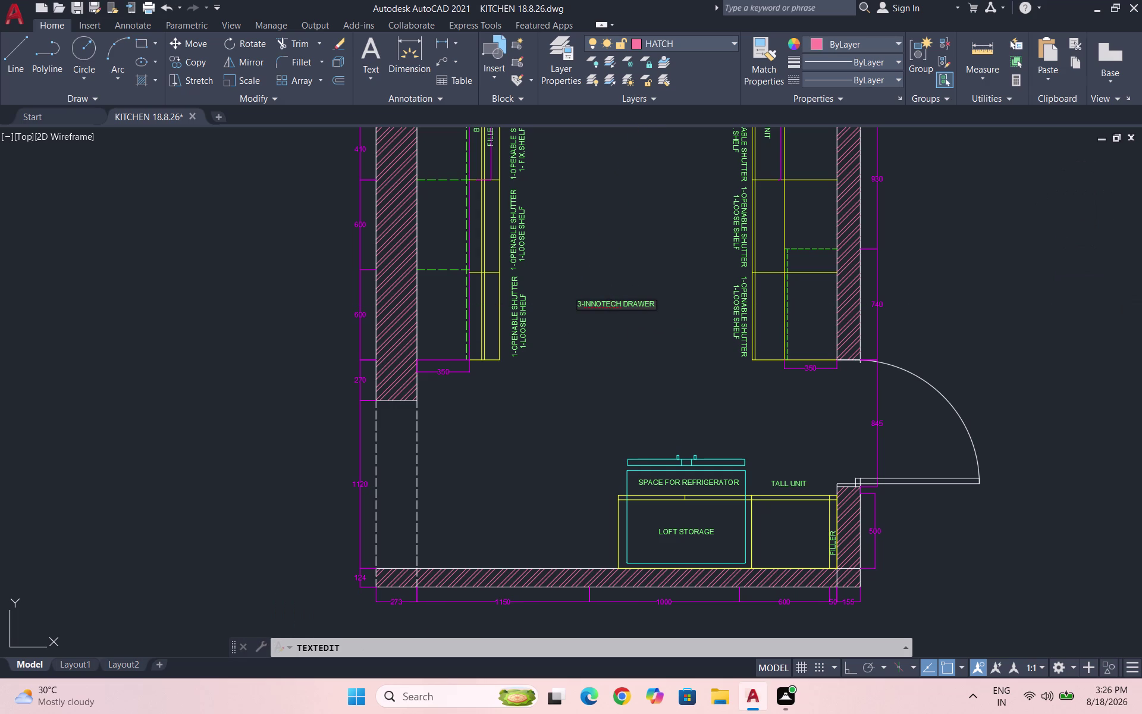
click(655, 304)
key(BackSpace)
key(BackSpace)
key(BackSpace)
text(K)
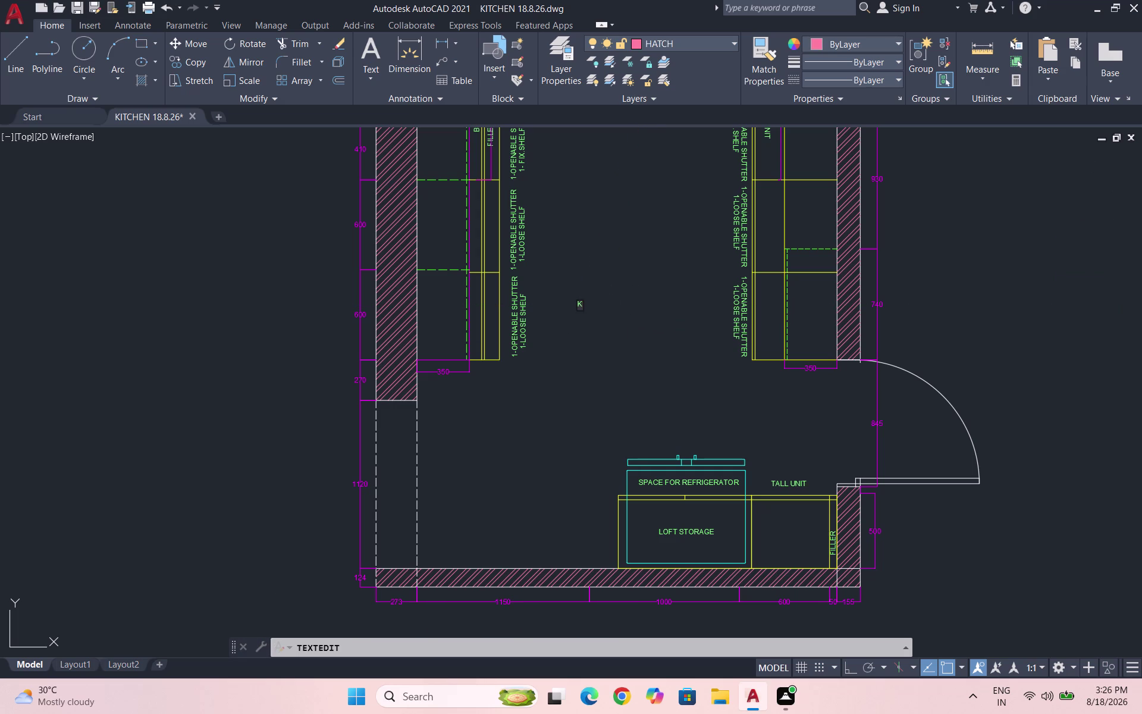
text(I)
text(TCHE)
text(N TO PL)
text(AN)
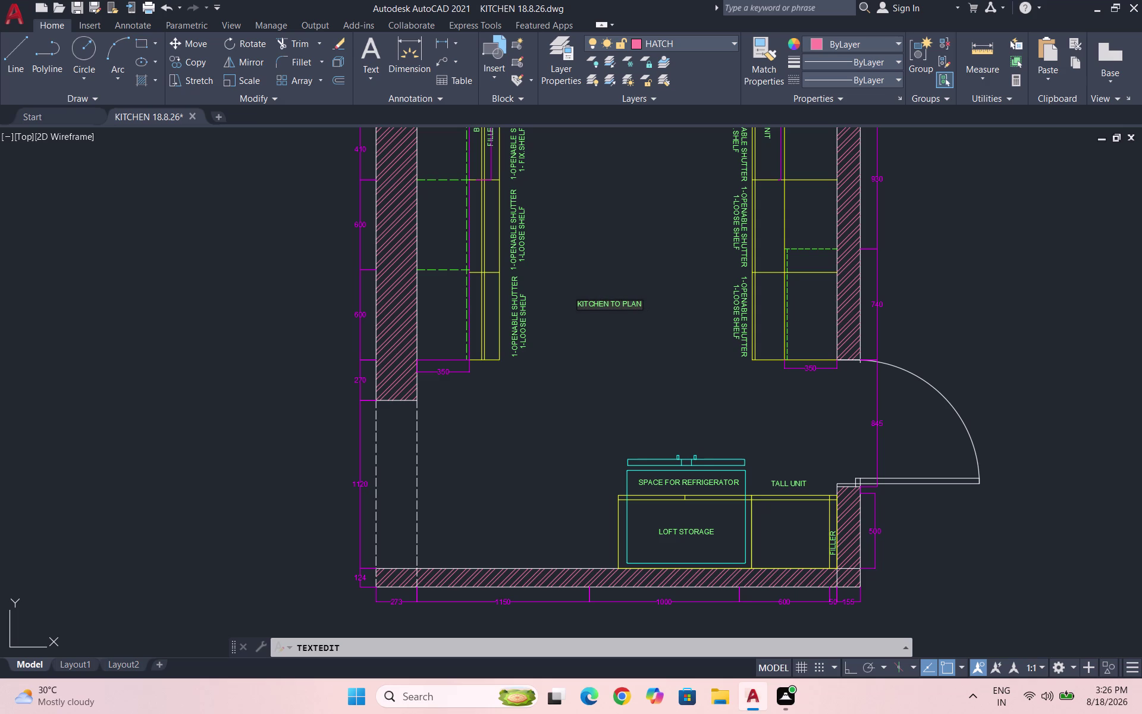
Fix the typo so the title reads 'KITCHEN TOP PLAN', then window-select it.
click(619, 305)
key(BackSpace)
text(OP)
click(646, 318)
key(Escape)
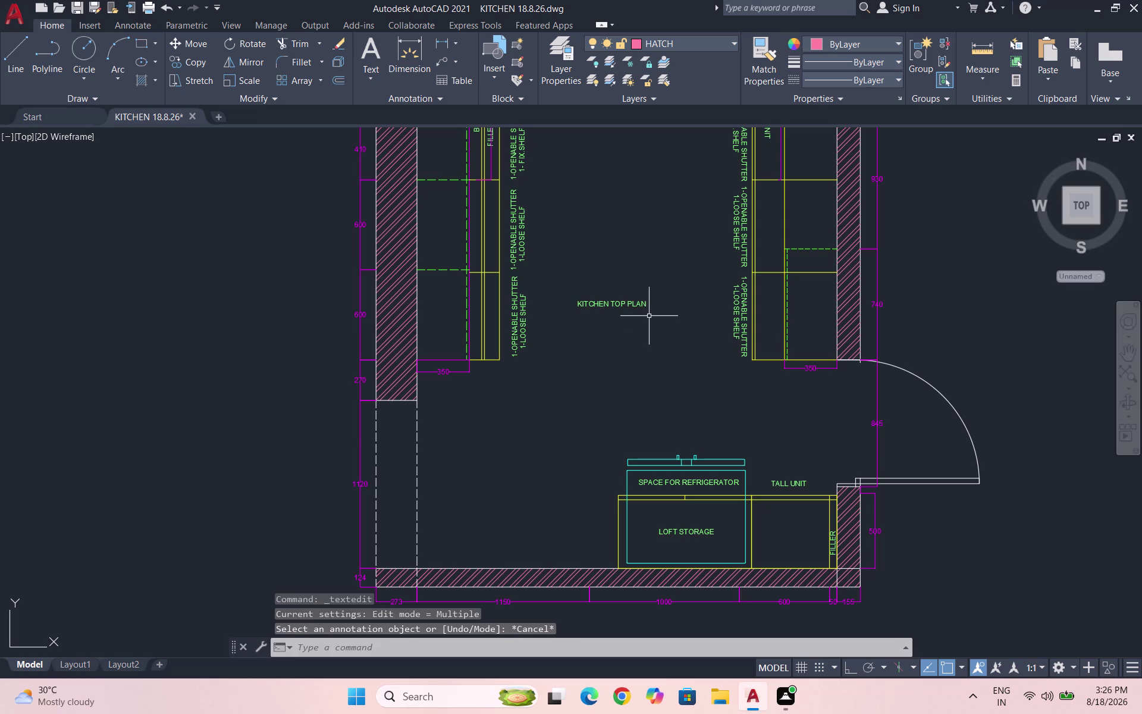
drag(655, 312, 643, 307)
click(572, 292)
Attempt to scale the title with SC from a base point, then abandon it.
text(SC)
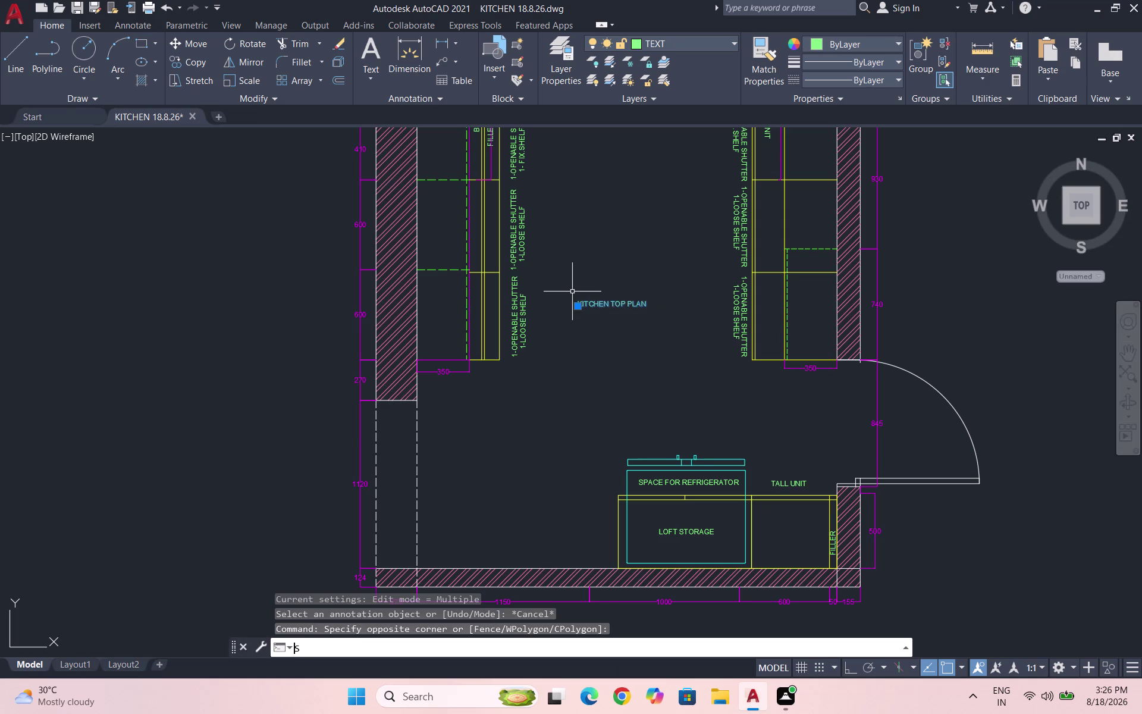
key(Return)
click(649, 298)
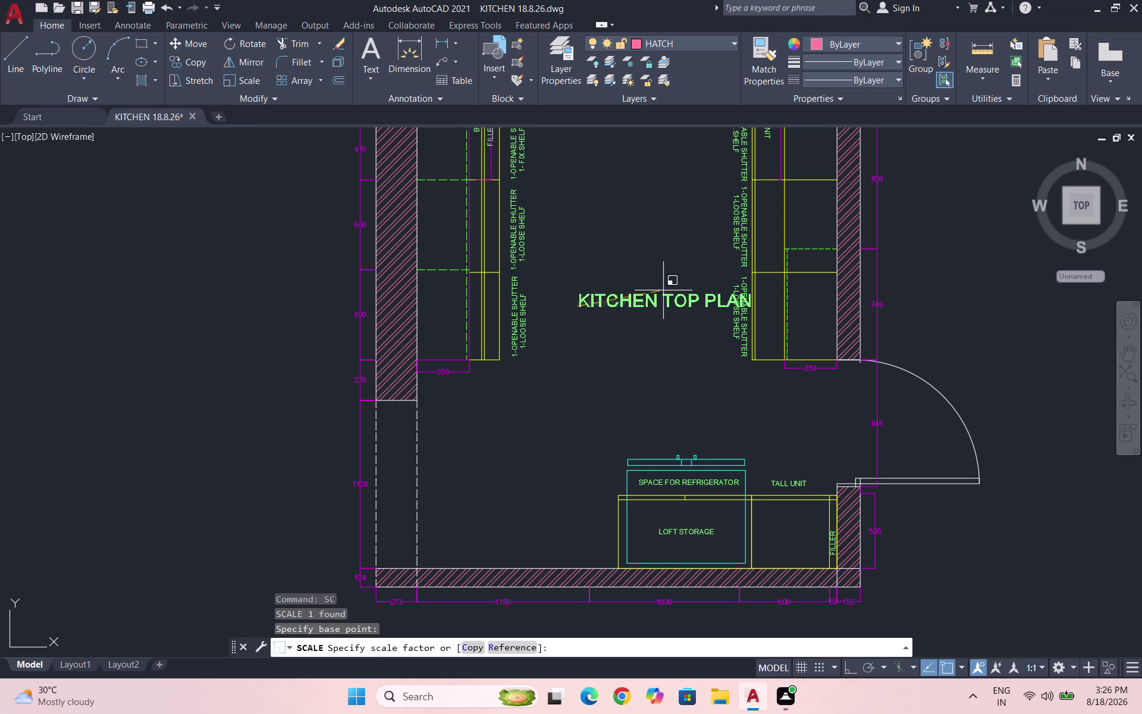
click(632, 299)
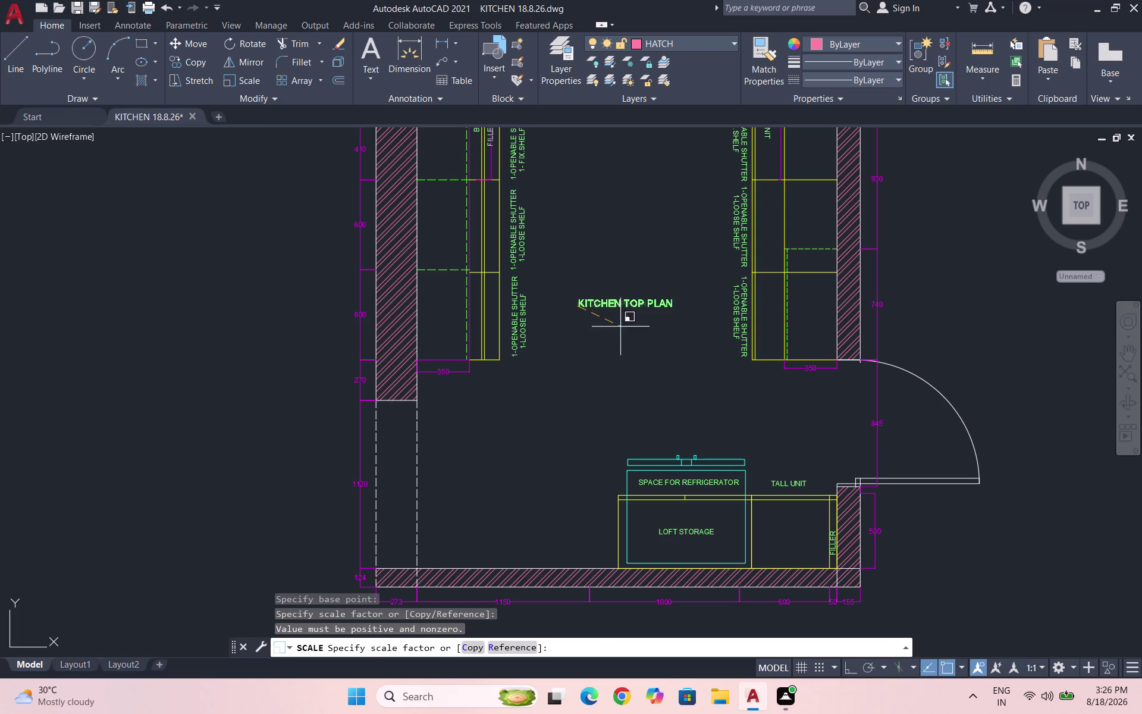
click(608, 352)
scroll(down, 3)
scroll(up, 3)
scroll(down, 3)
scroll(up, 3)
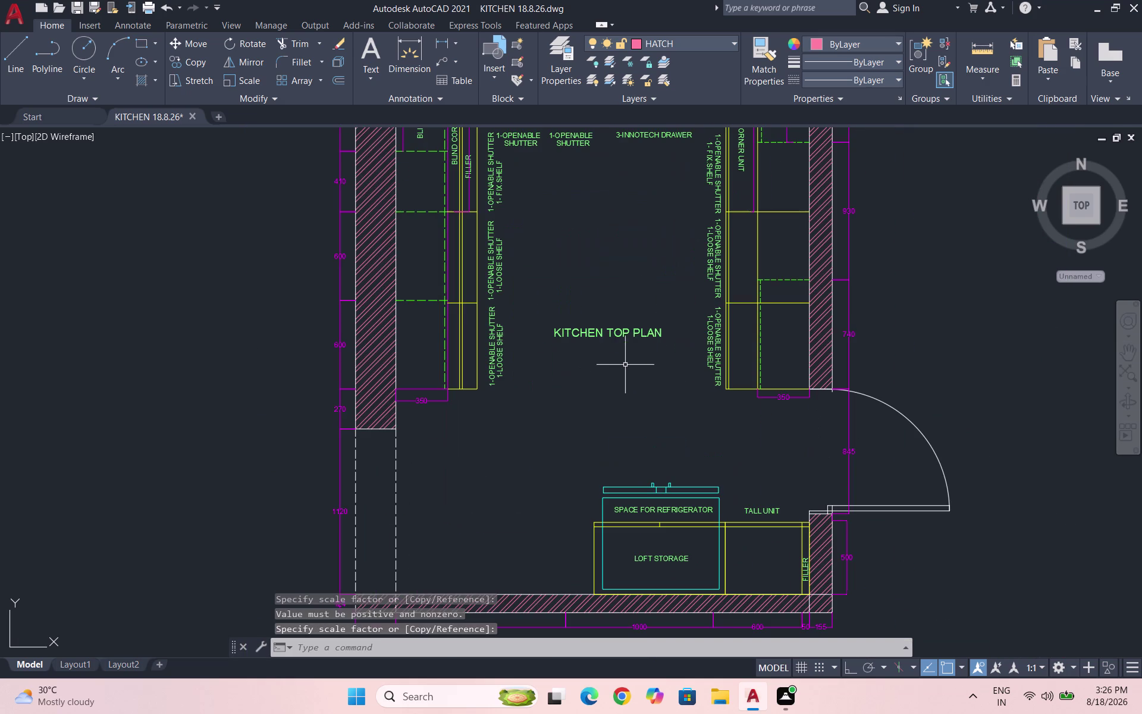
Move the KITCHEN TOP PLAN title a little lower in the floor area.
drag(660, 355, 657, 348)
click(554, 313)
key(m)
key(Return)
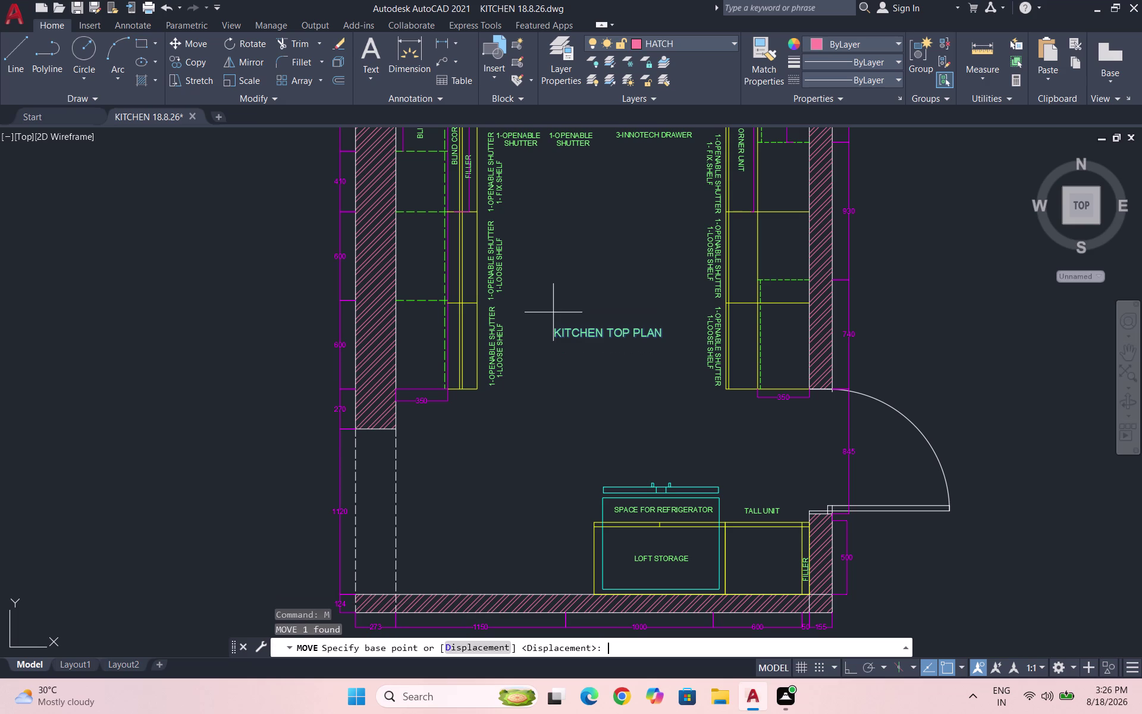
click(610, 333)
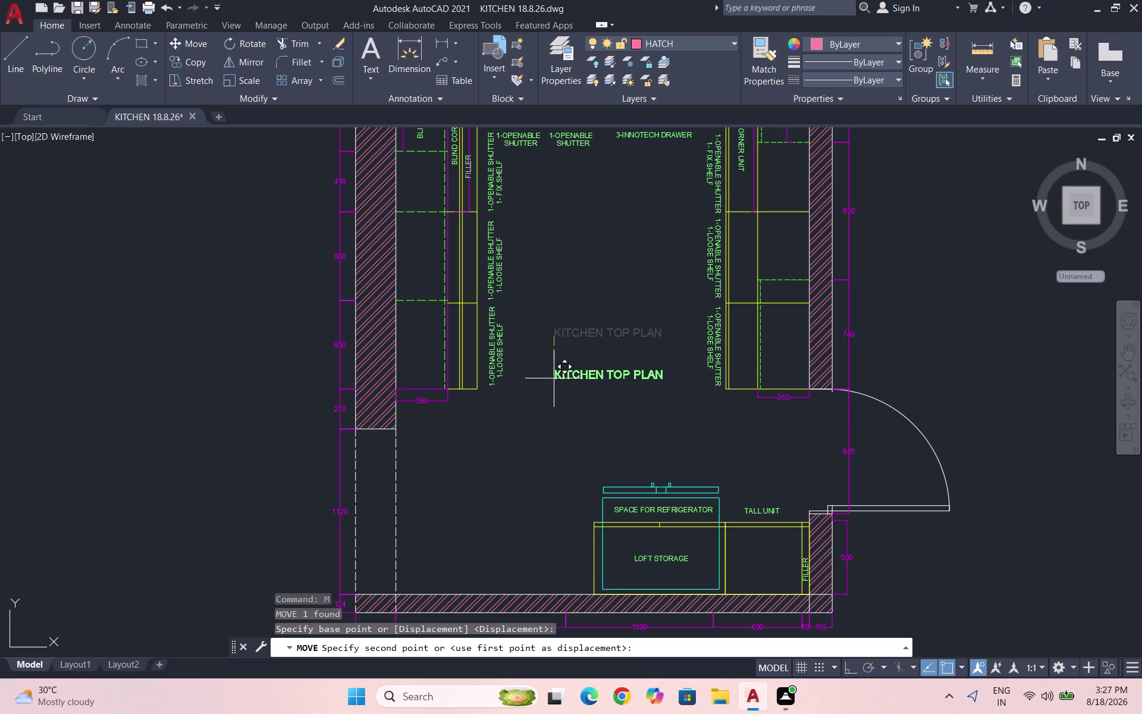
click(553, 378)
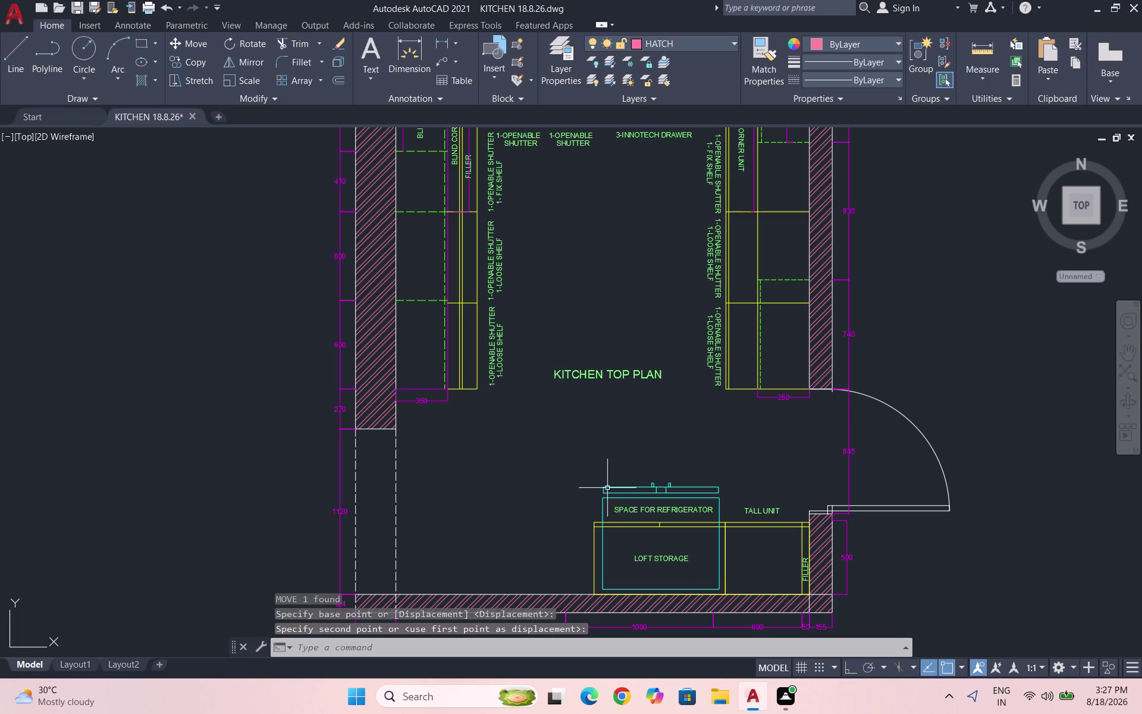
Put the moved title on layer 0.
drag(659, 424, 656, 418)
click(558, 352)
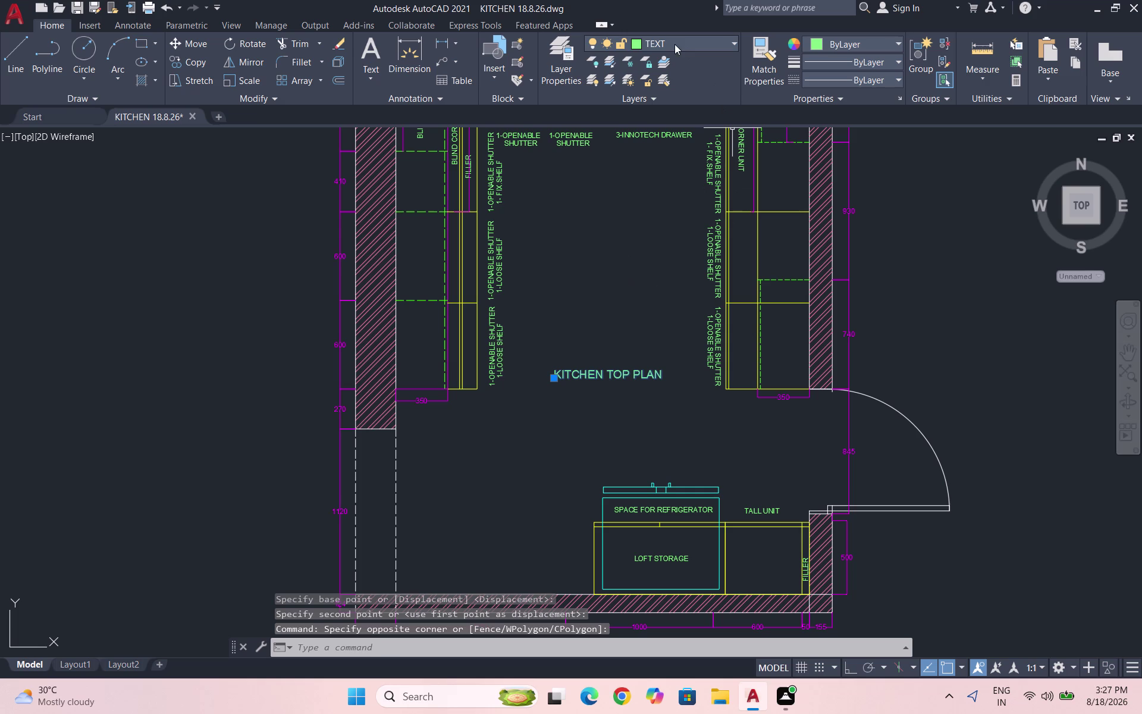
click(625, 42)
click(651, 63)
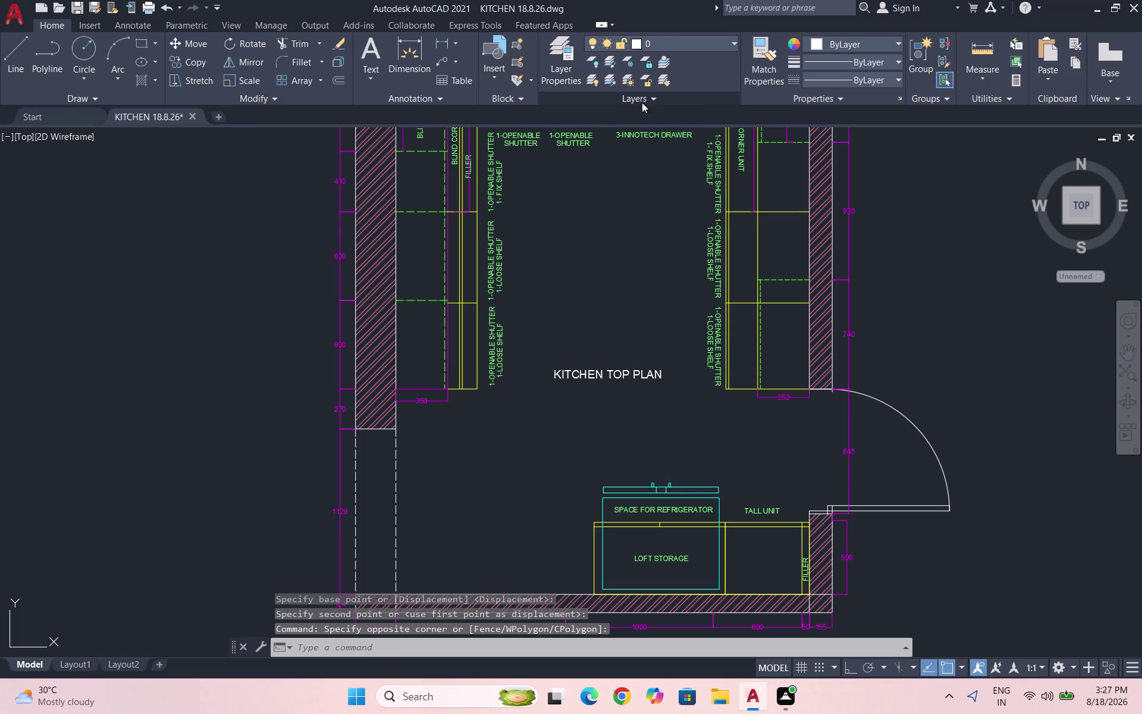
key(Escape)
Draw a horizontal underline spanning the title, then select it and open the Layers list.
key(l)
key(Return)
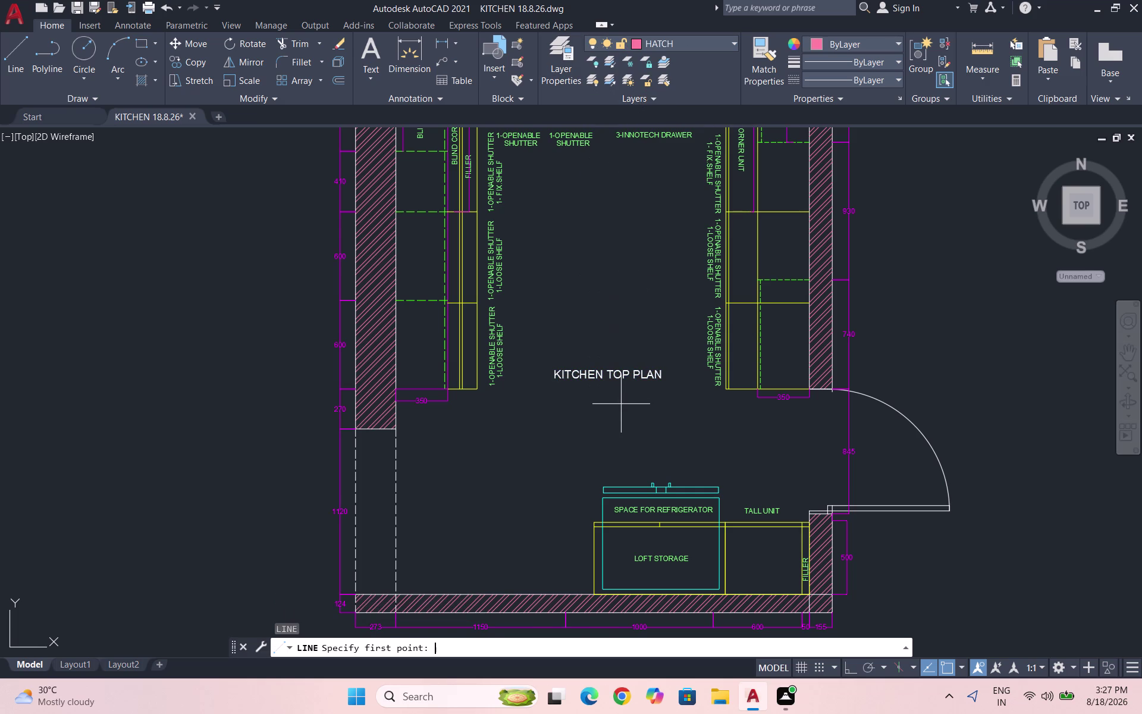
scroll(up, 3)
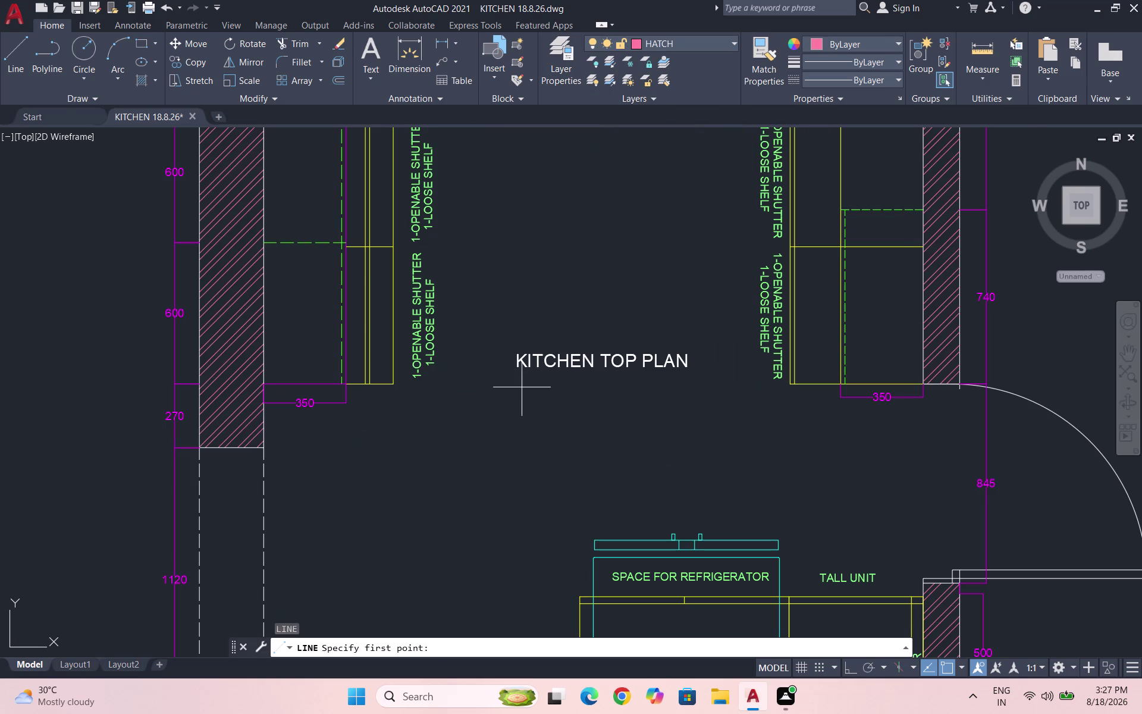
scroll(up, 3)
click(499, 366)
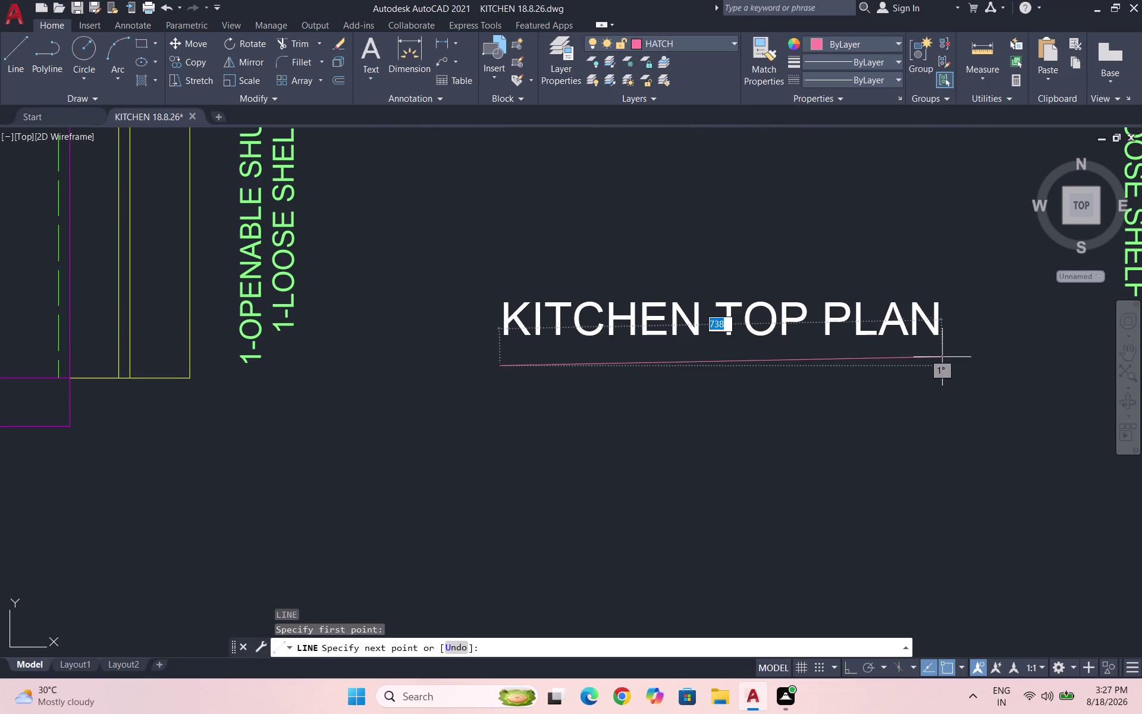
click(939, 368)
key(Escape)
drag(937, 384, 874, 366)
click(762, 366)
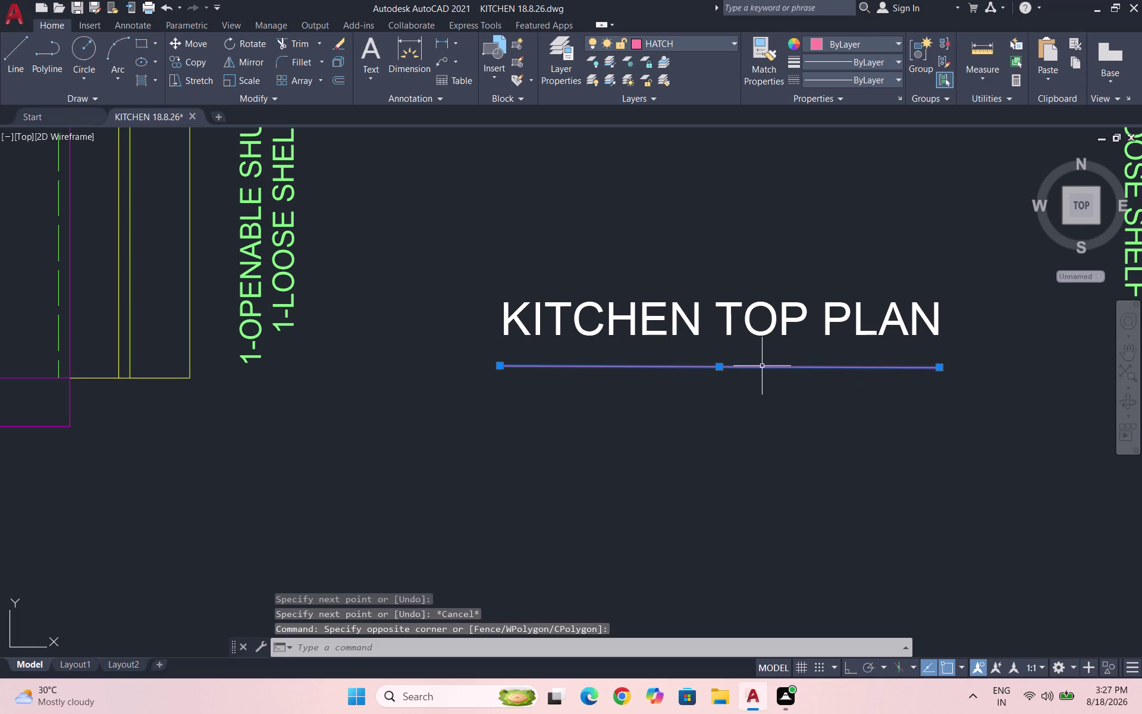
click(678, 40)
Put the underline on layer 0.
click(671, 61)
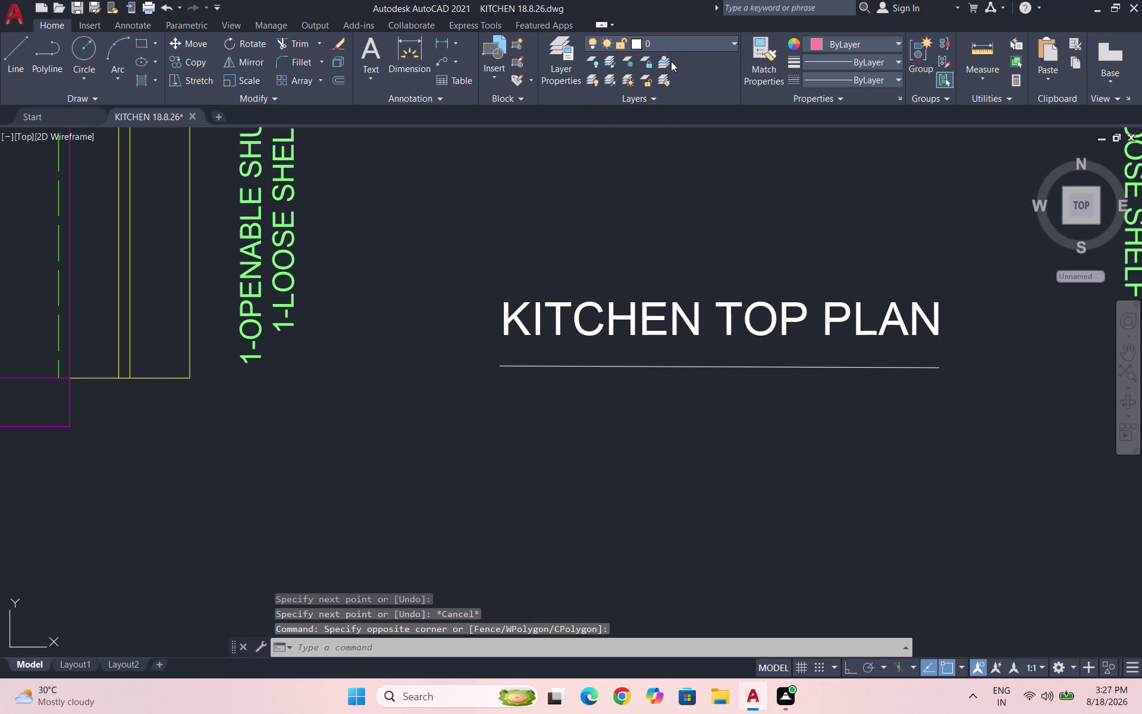
key(Escape)
scroll(down, 3)
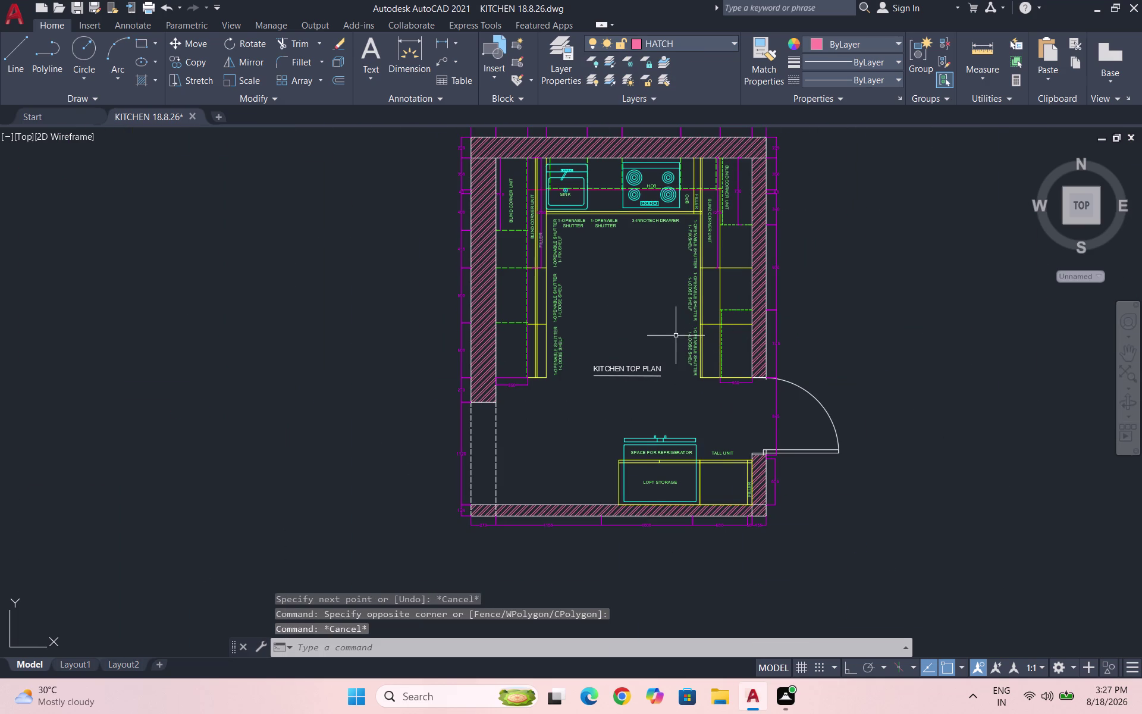
scroll(up, 3)
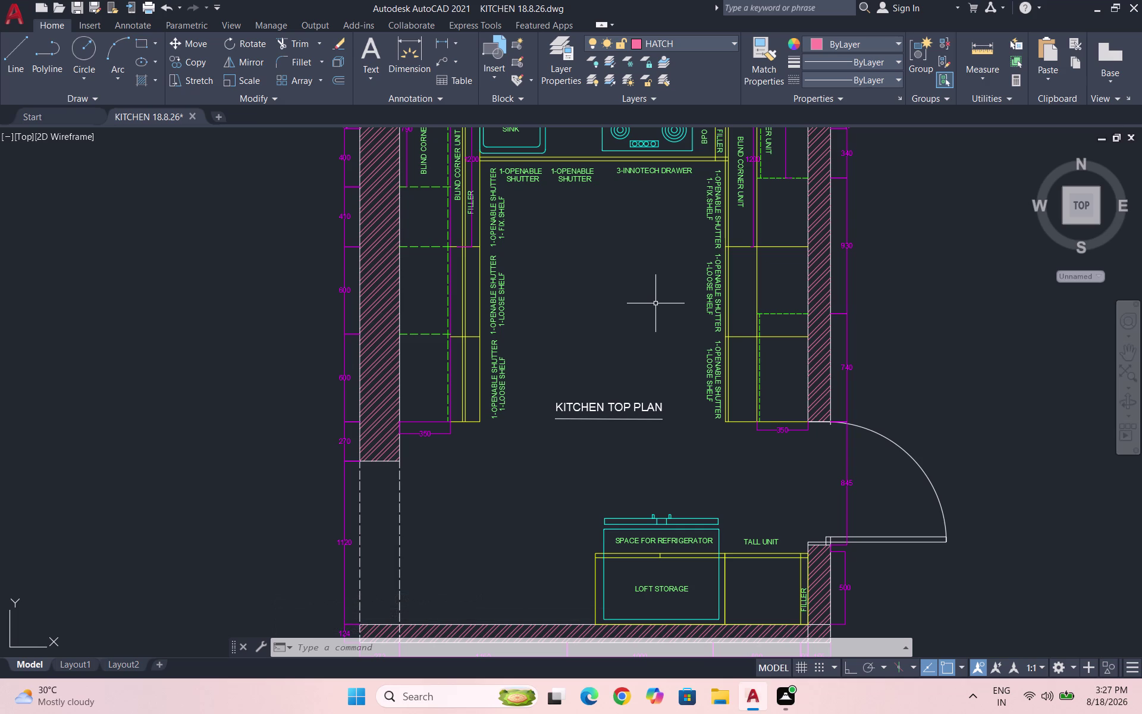
Start a circle centred above the title, then cancel it.
key(c)
key(Return)
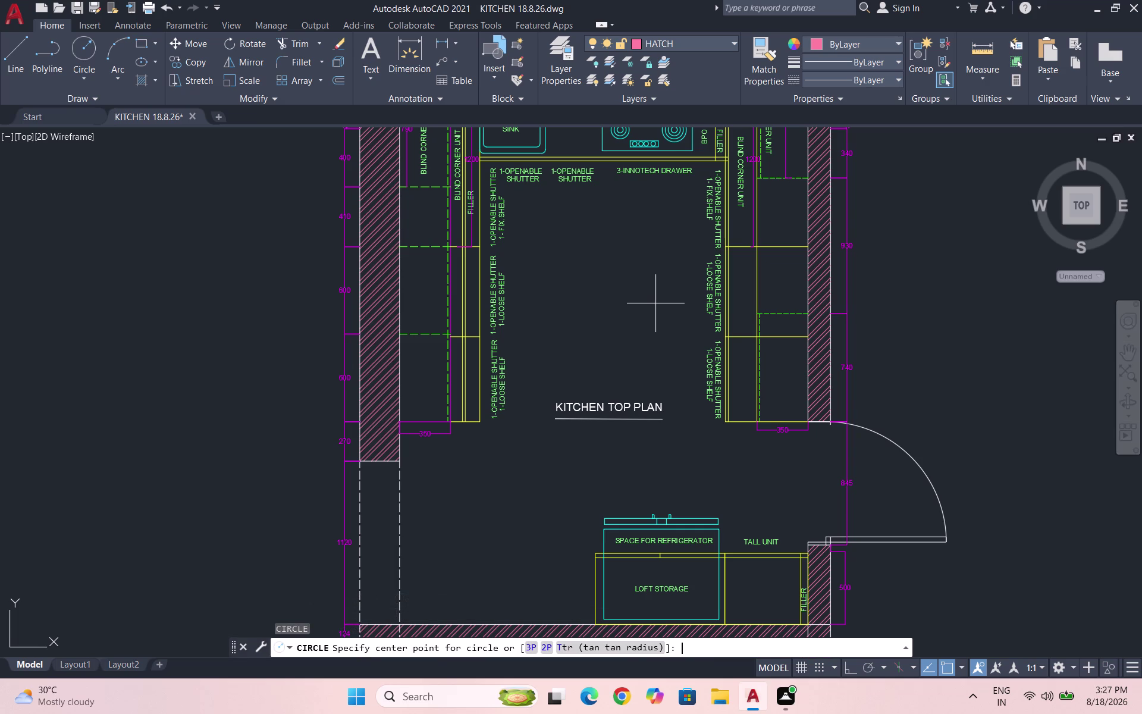
click(597, 308)
key(Escape)
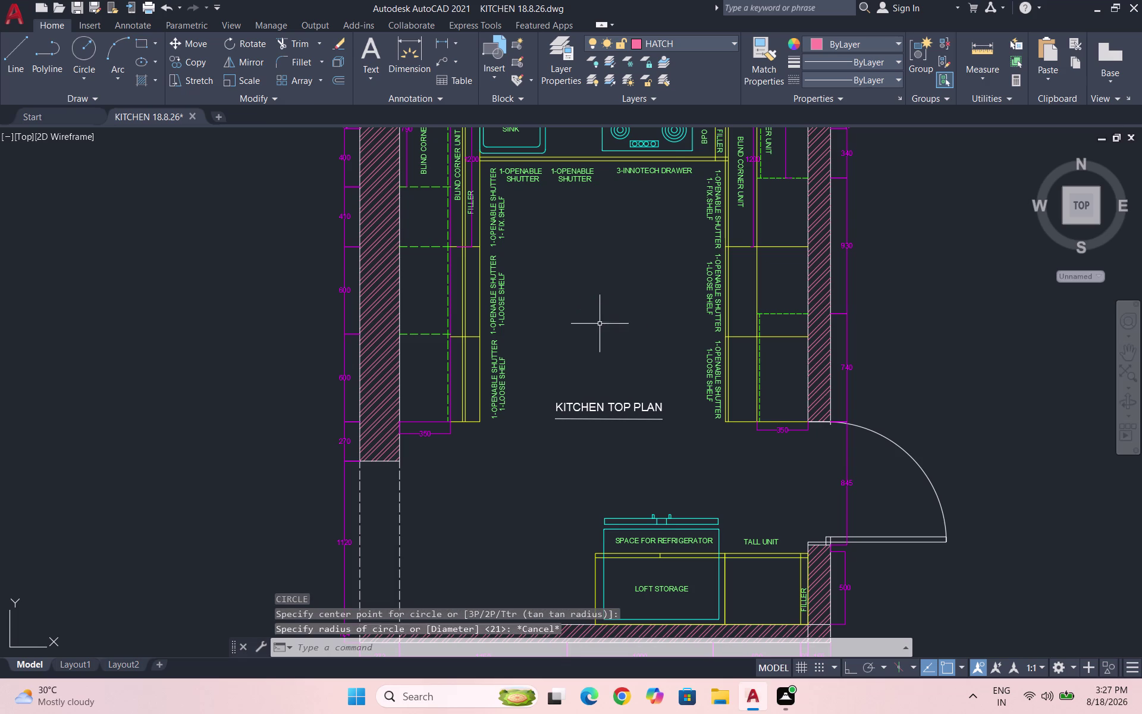
Make layer 0 current and draw a small circle above the title.
click(678, 41)
click(660, 64)
key(c)
key(Return)
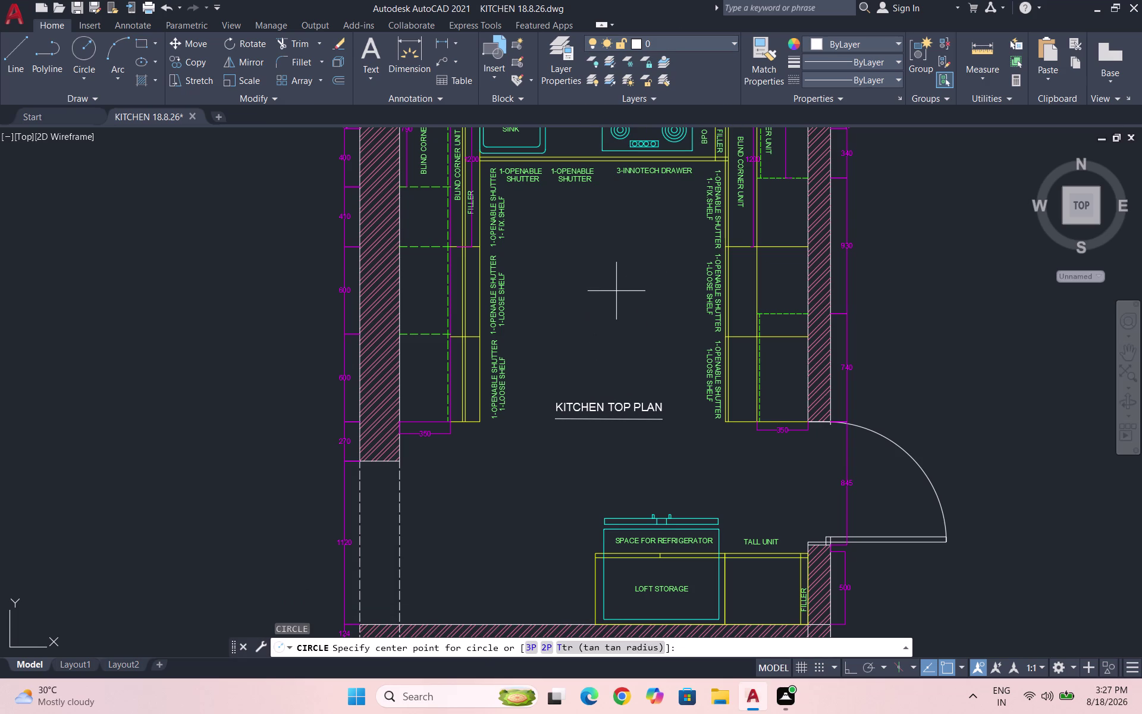
click(599, 315)
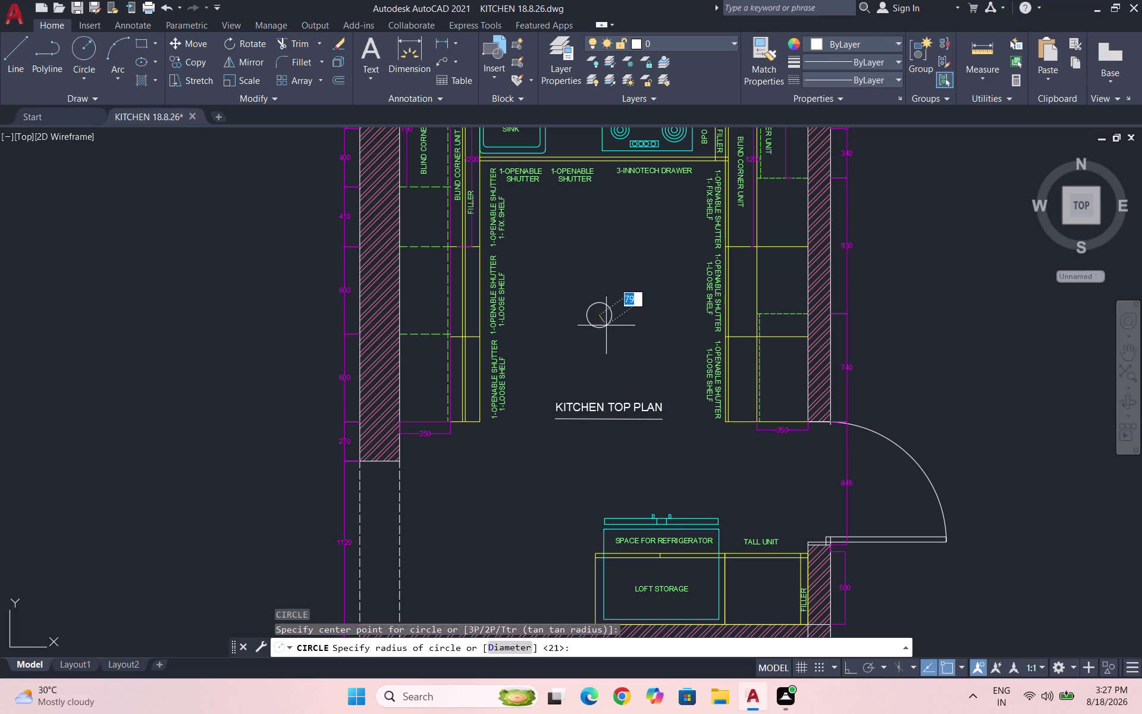
click(607, 327)
key(Escape)
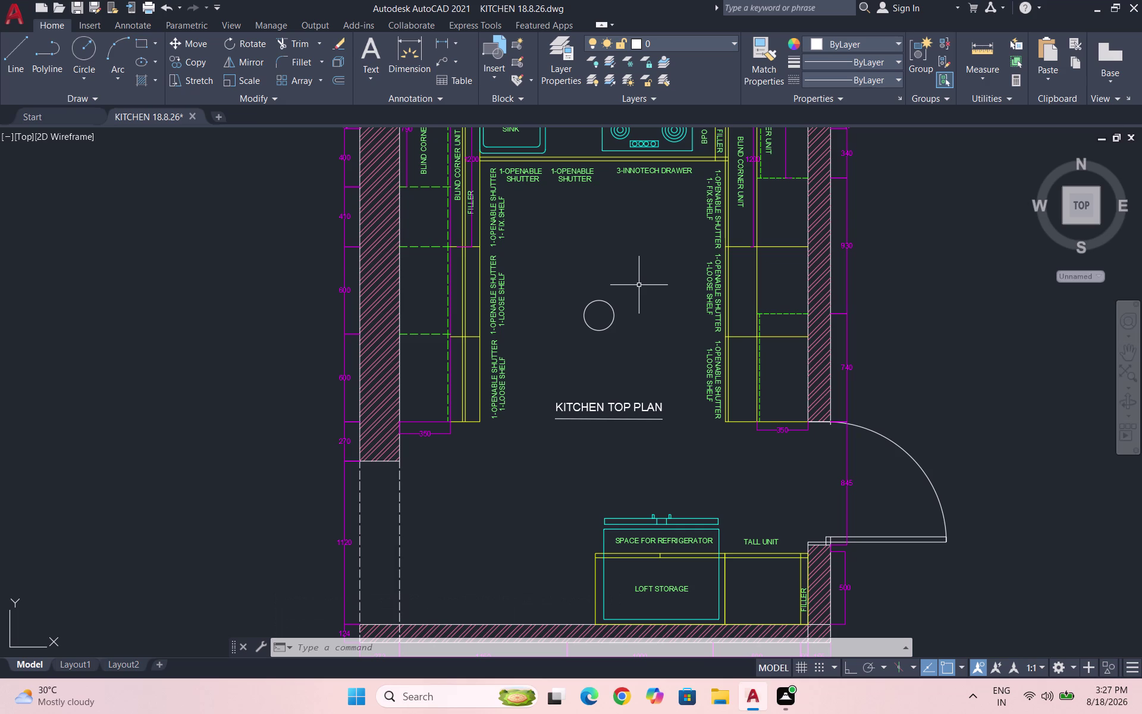
Start a line at the circle's left edge, then cancel it.
key(l)
key(Return)
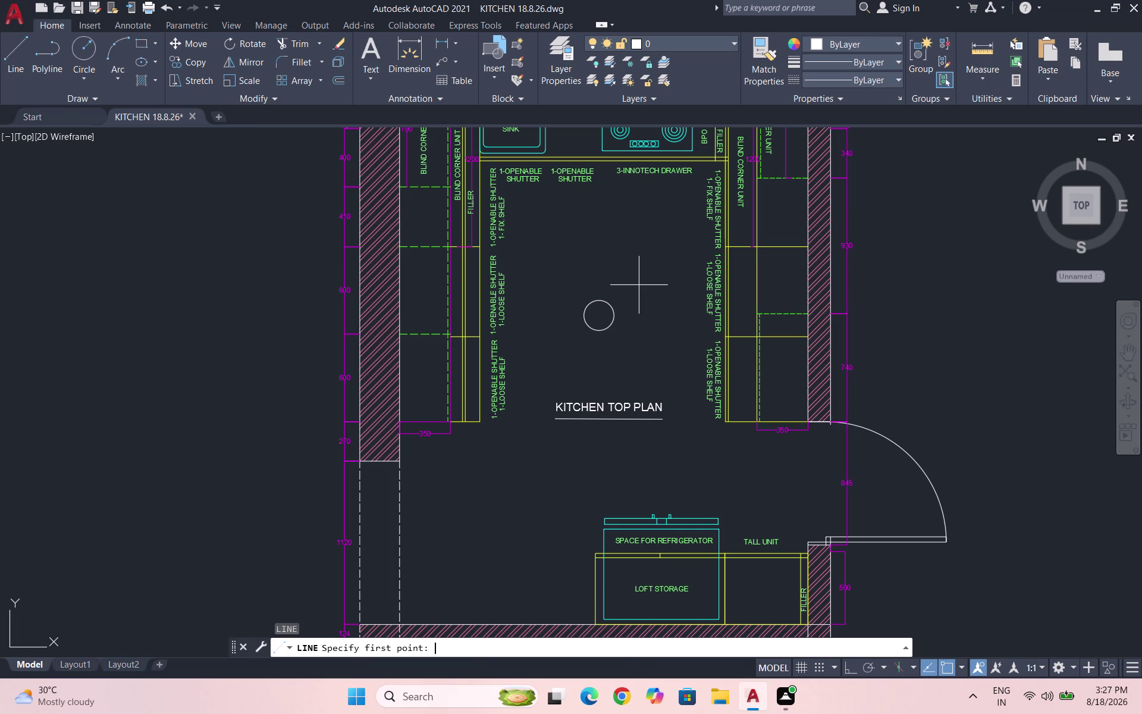
click(584, 315)
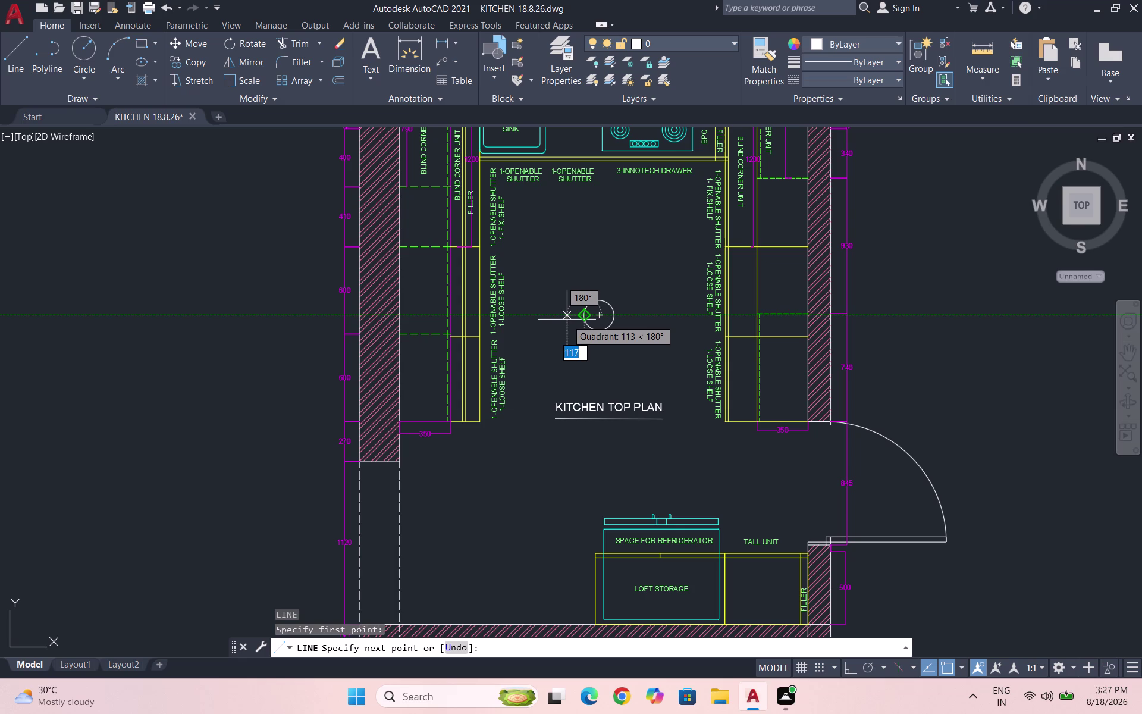
scroll(up, 3)
key(Escape)
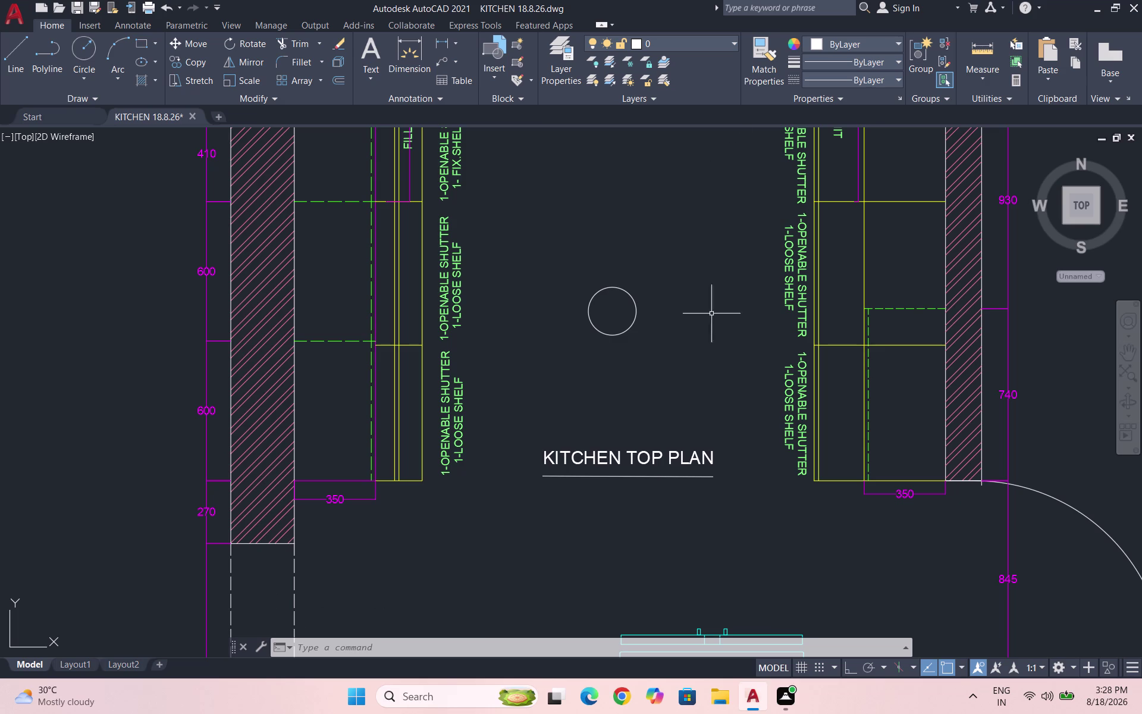
Delete the earlier small circle.
drag(656, 367, 646, 360)
click(582, 254)
key(Delete)
key(Escape)
key(Escape)
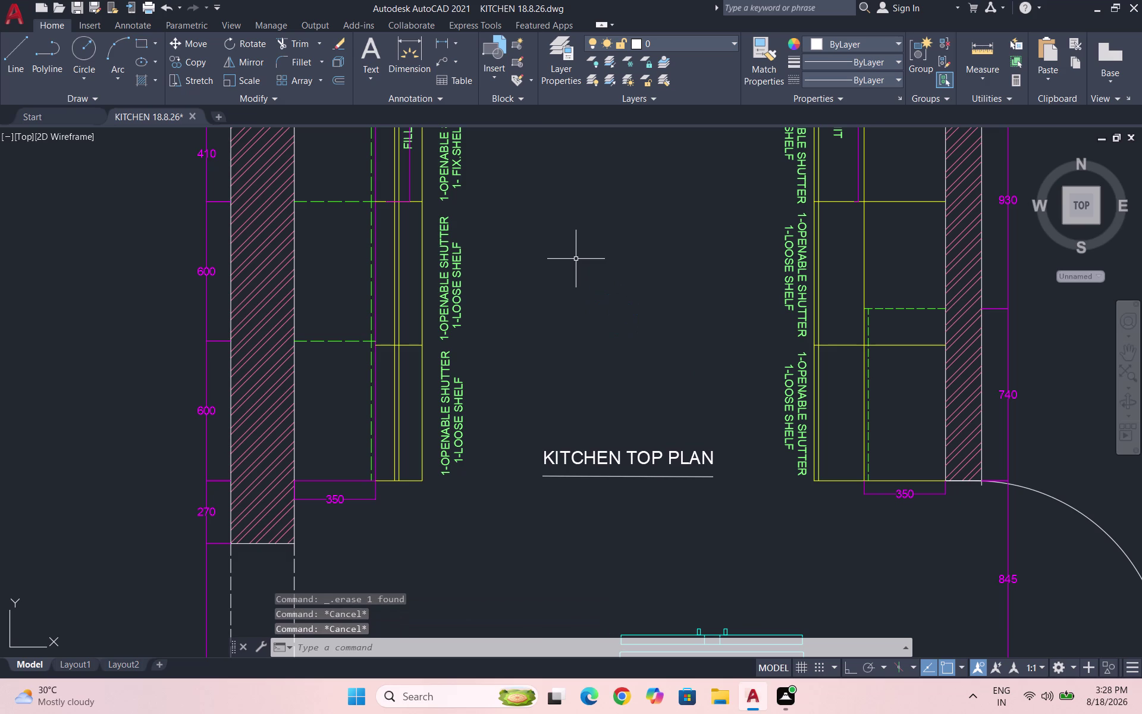
Draw a small square above the title with REC.
text(REC)
key(Return)
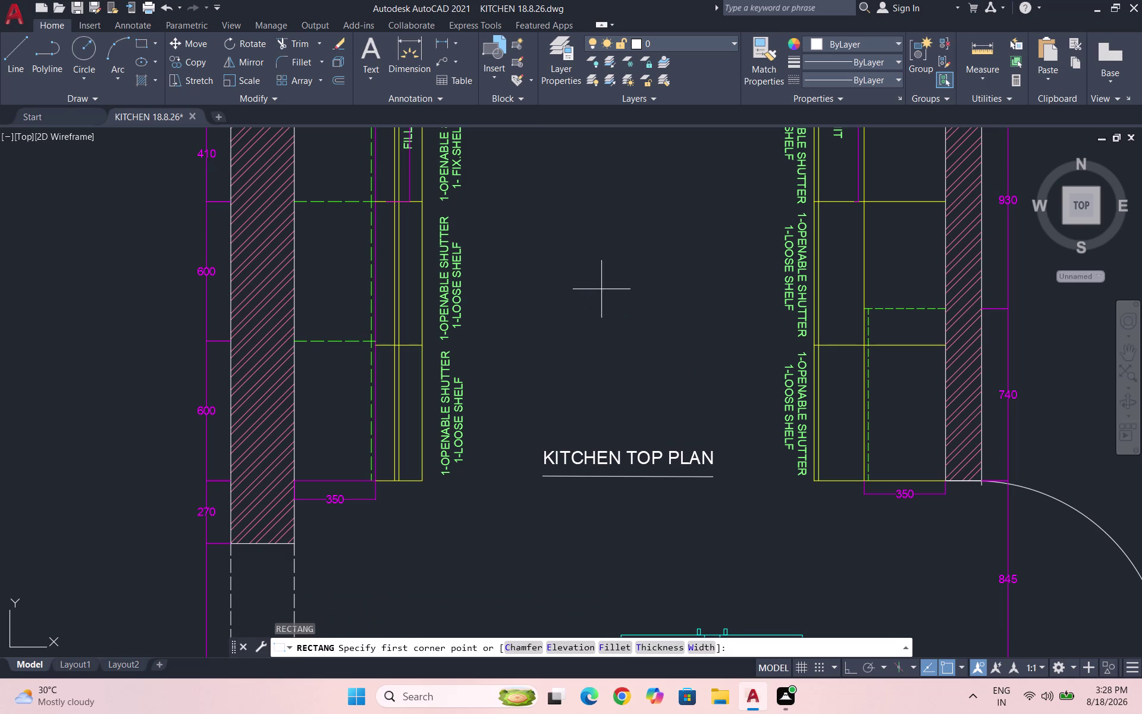
drag(600, 288, 605, 291)
click(646, 337)
key(Escape)
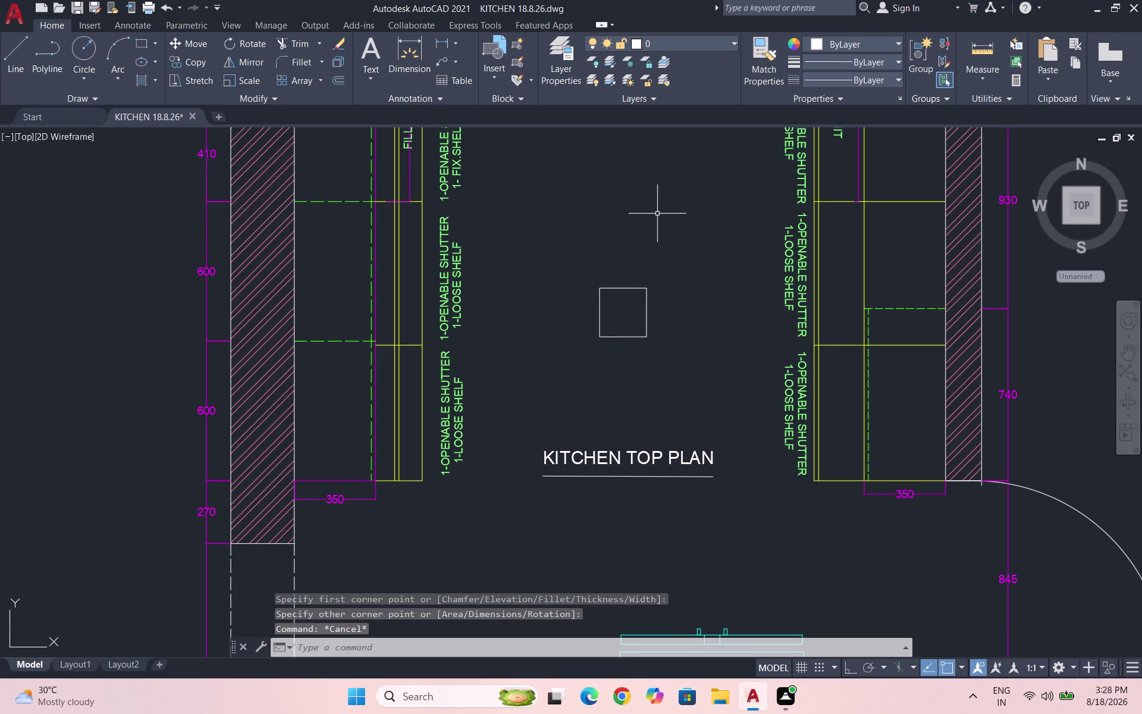
Draw a new circle near the square.
key(c)
key(Return)
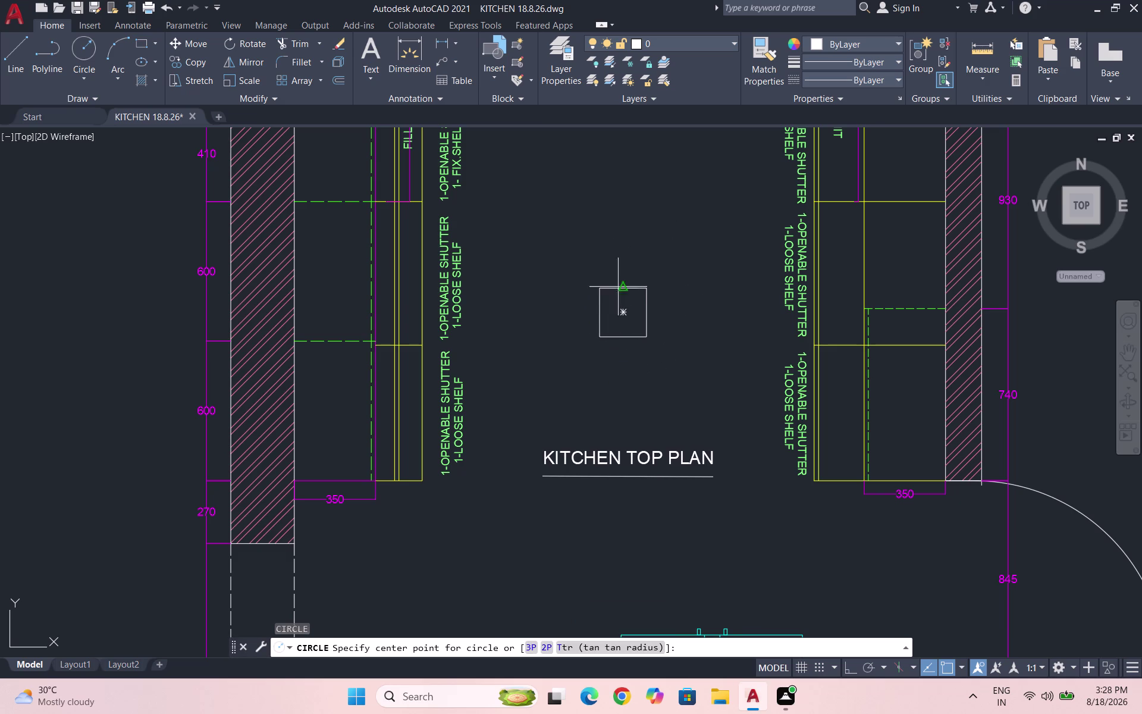
click(600, 311)
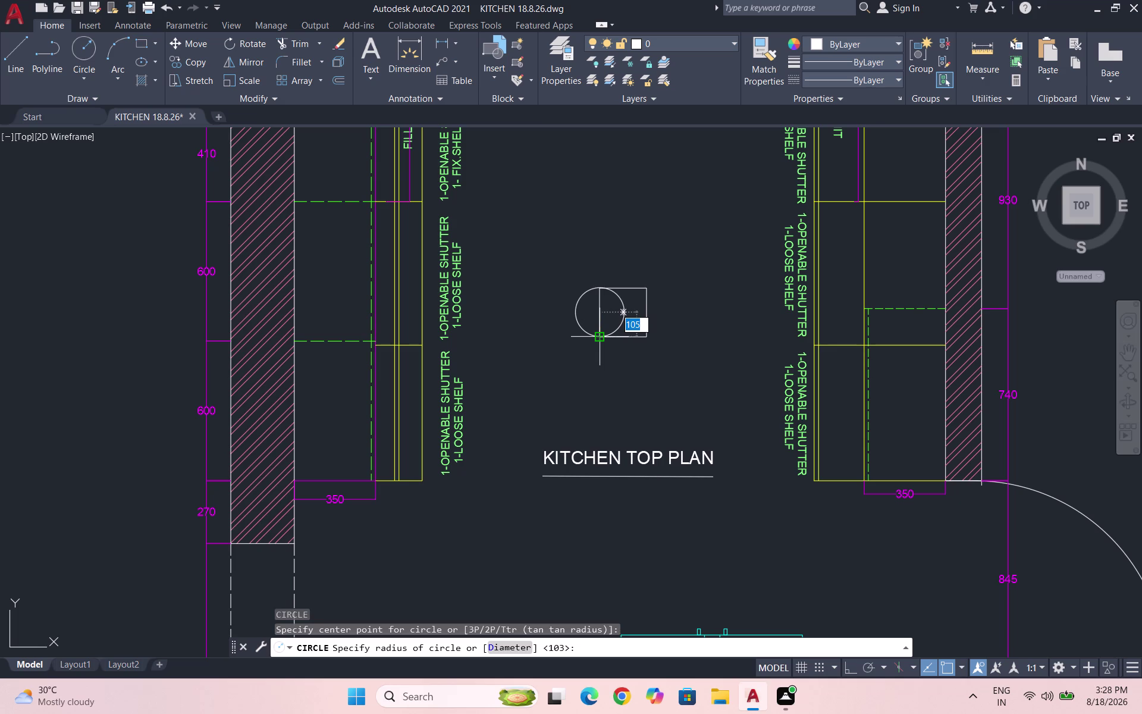
click(602, 337)
scroll(up, 3)
click(623, 311)
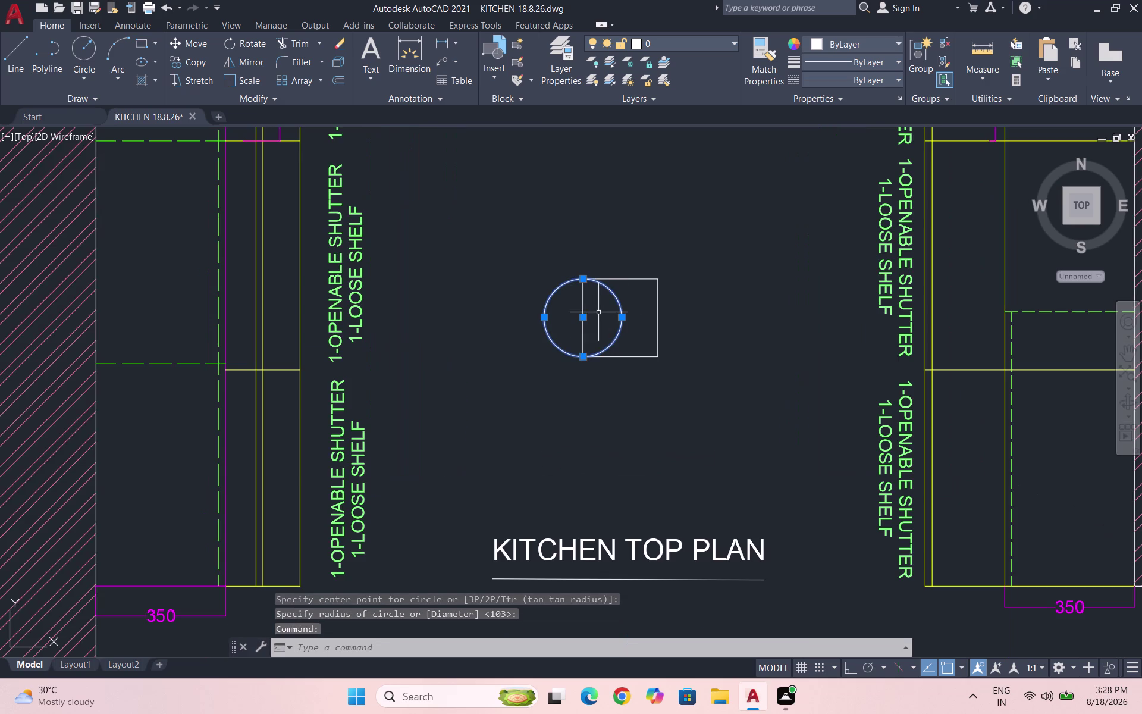
Move the circle by its left edge onto the square's left side.
key(m)
key(Return)
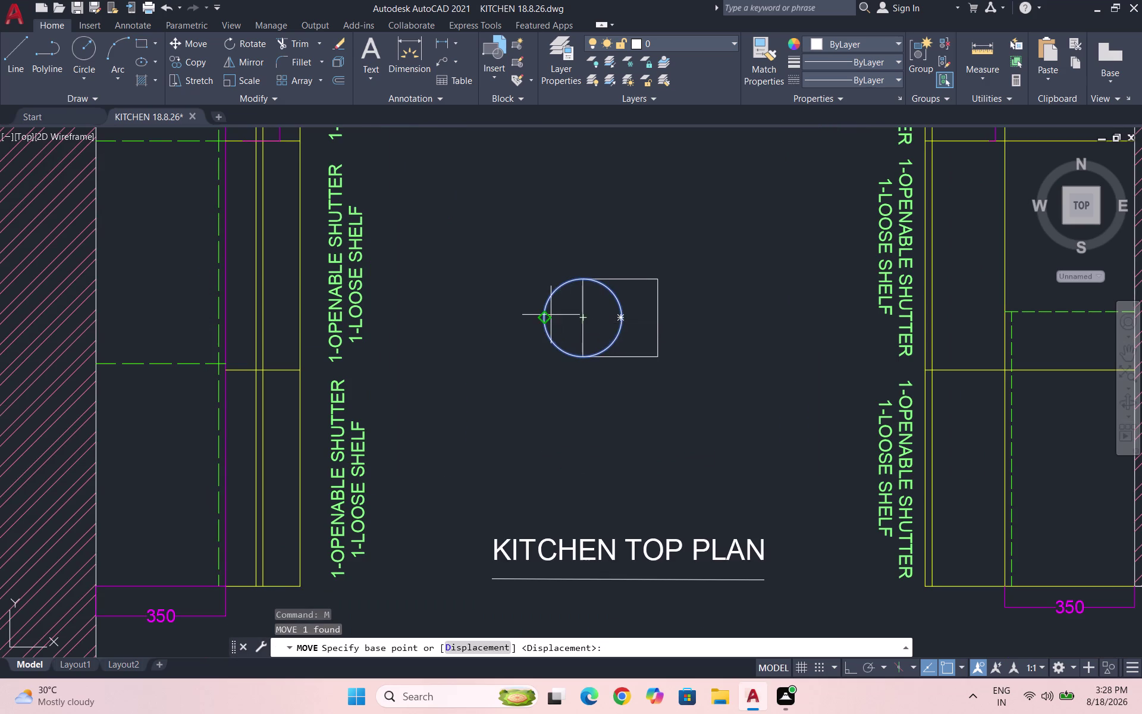
click(545, 319)
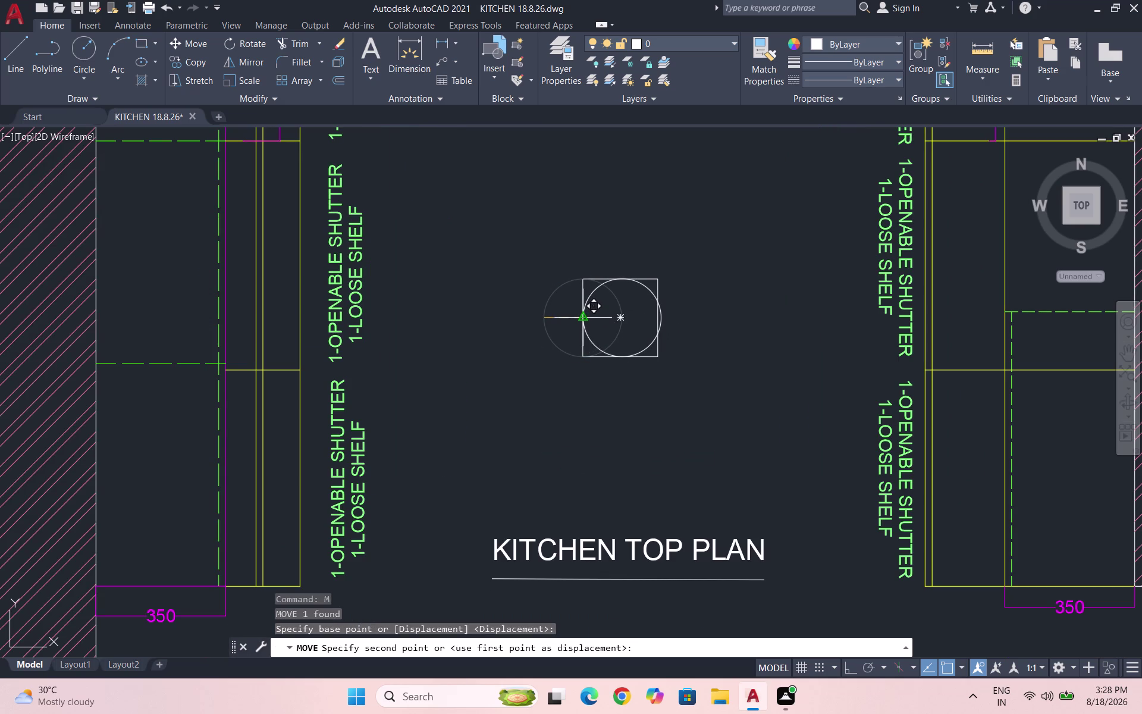
click(580, 320)
scroll(up, 3)
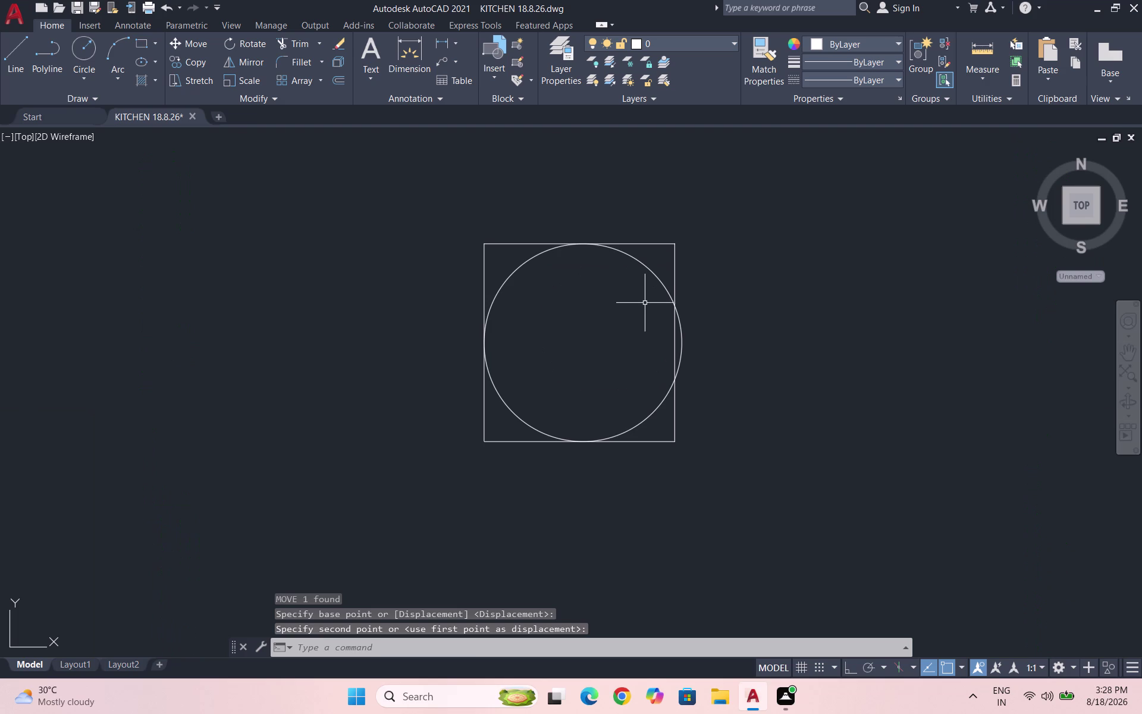
scroll(up, 3)
scroll(down, 3)
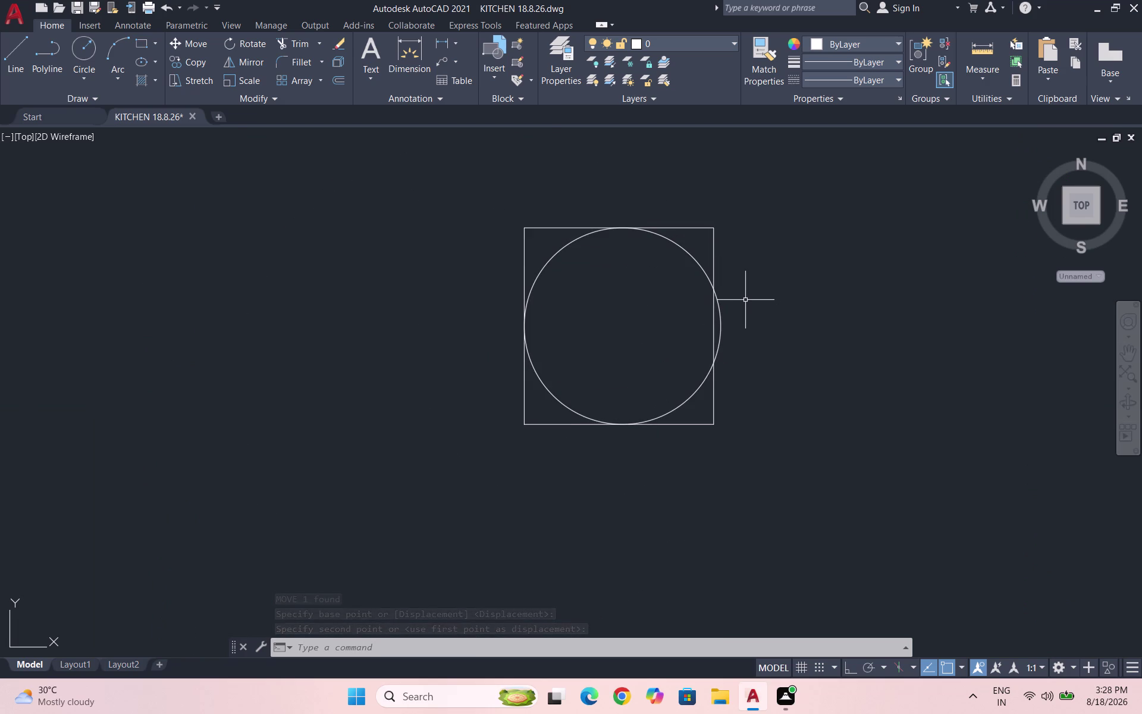
Trim away the part of the circle outside the square.
text(TR)
key(Return)
key(Return)
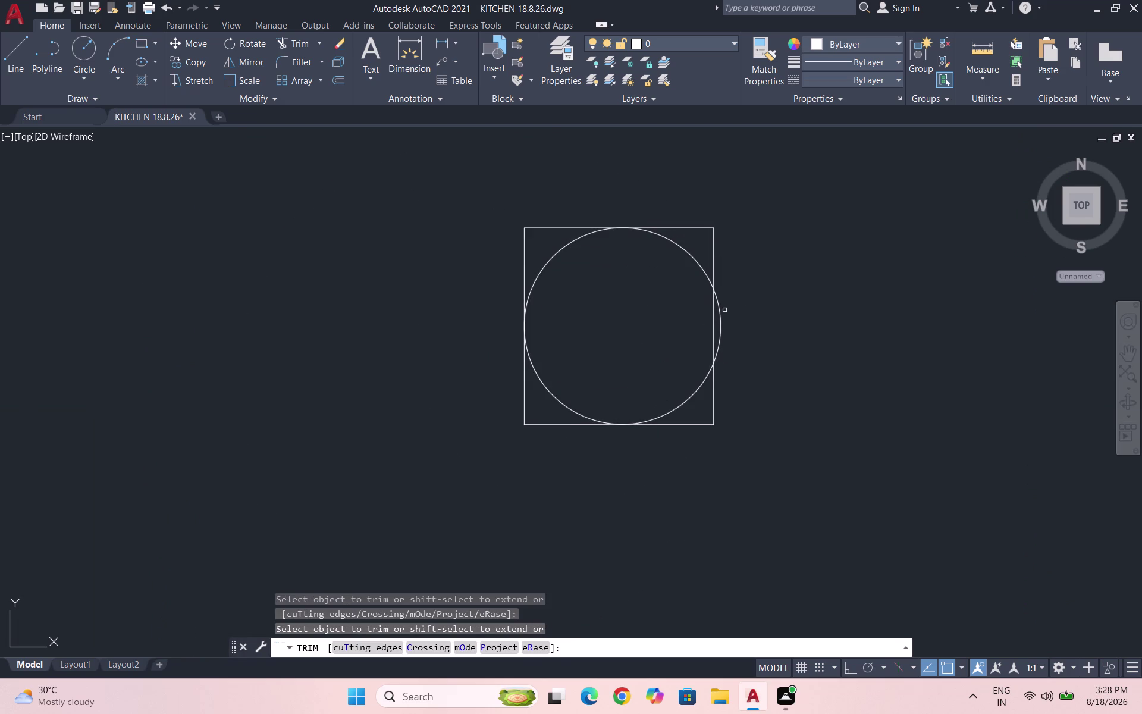
click(719, 317)
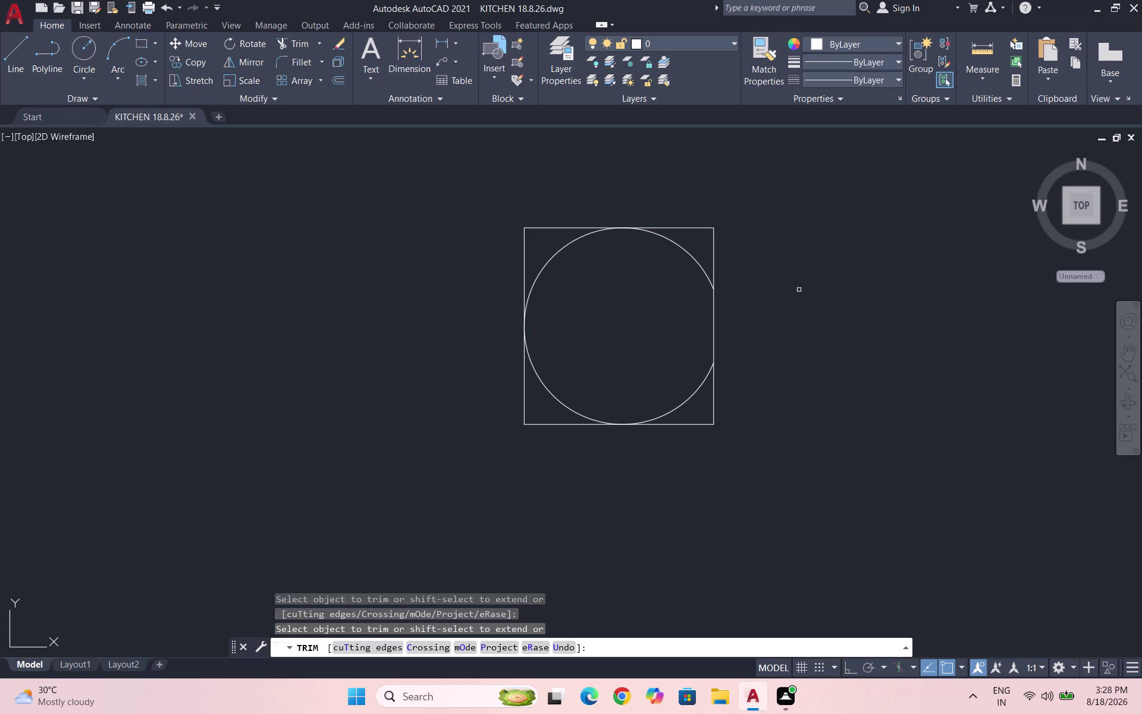
key(Escape)
scroll(down, 3)
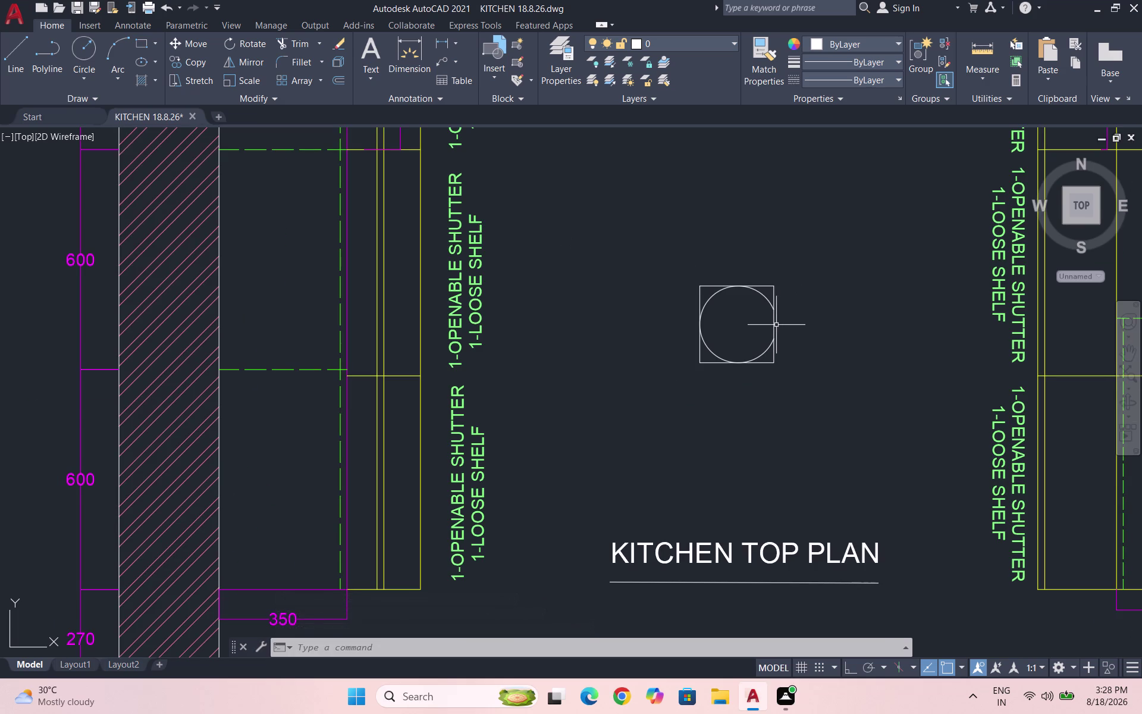
Start a solid hatch fill, then cancel it.
key(h)
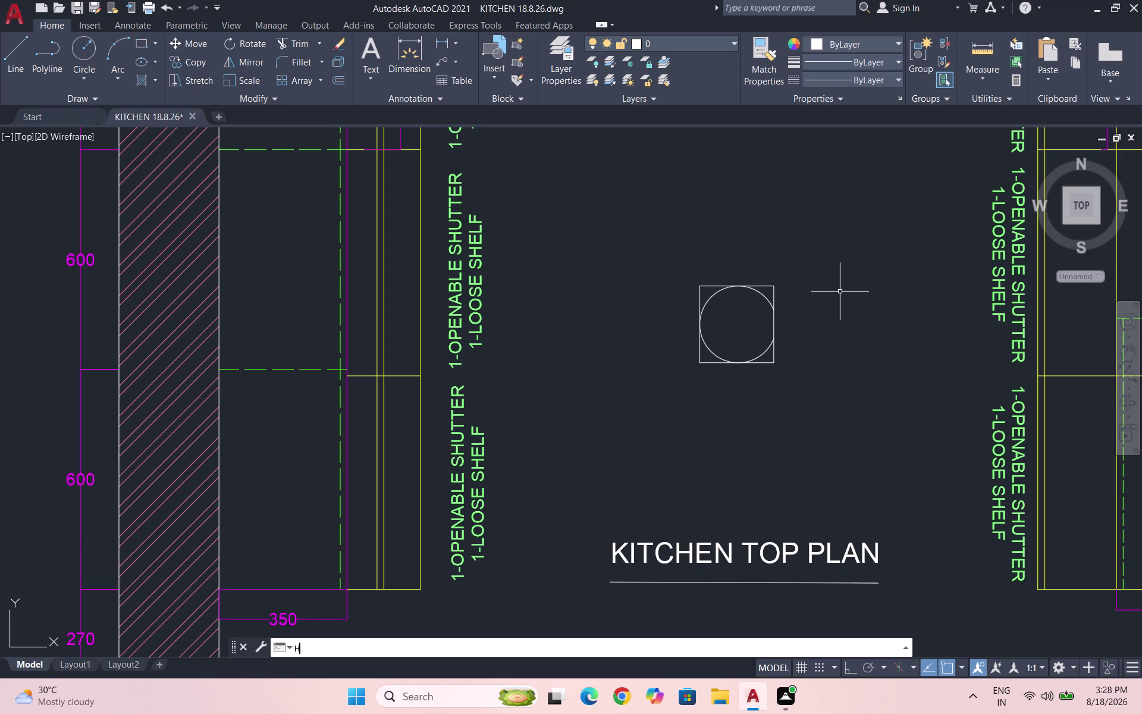
key(Return)
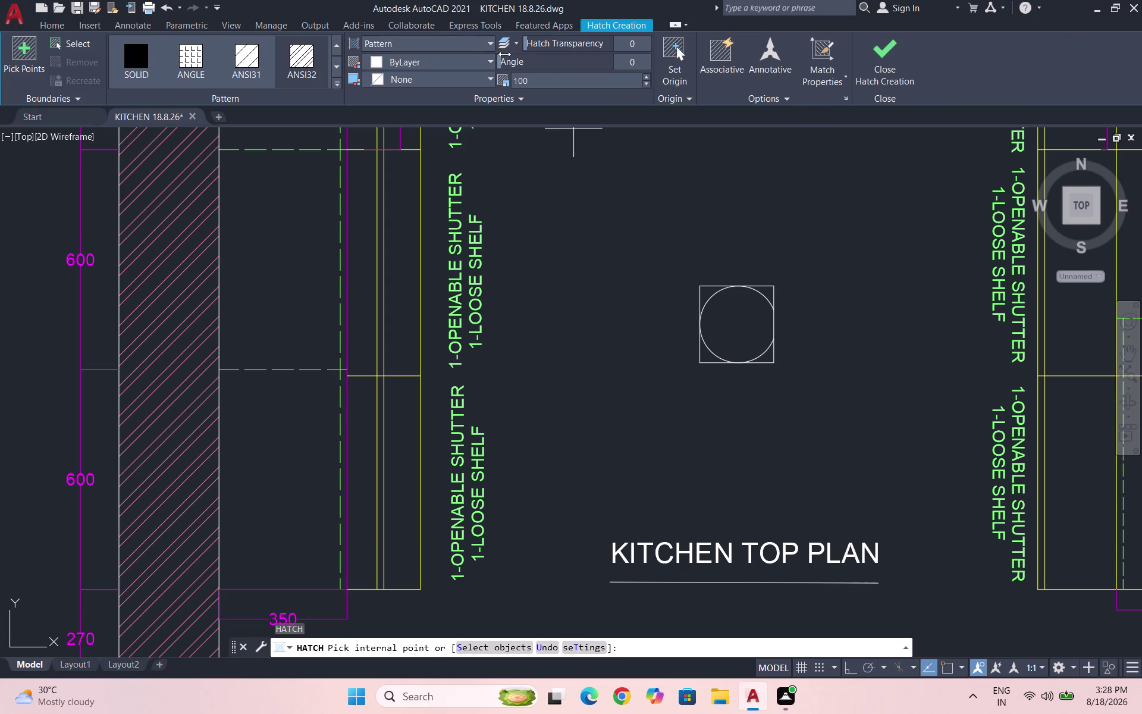
click(151, 64)
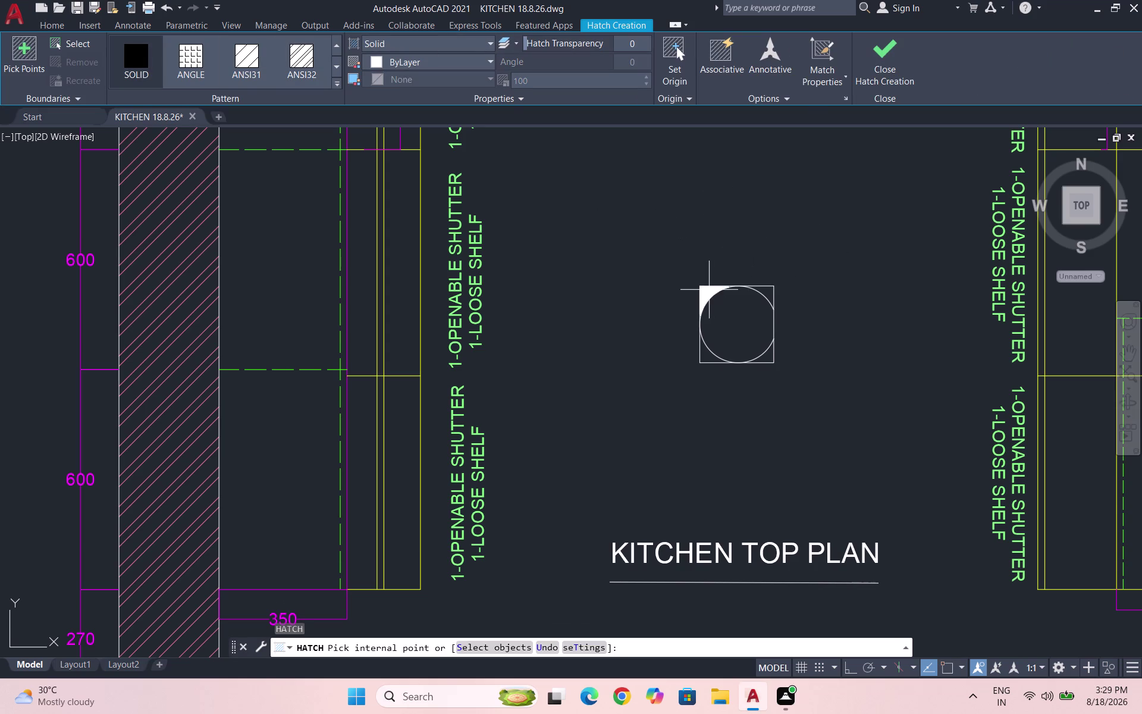
key(Escape)
key(Escape)
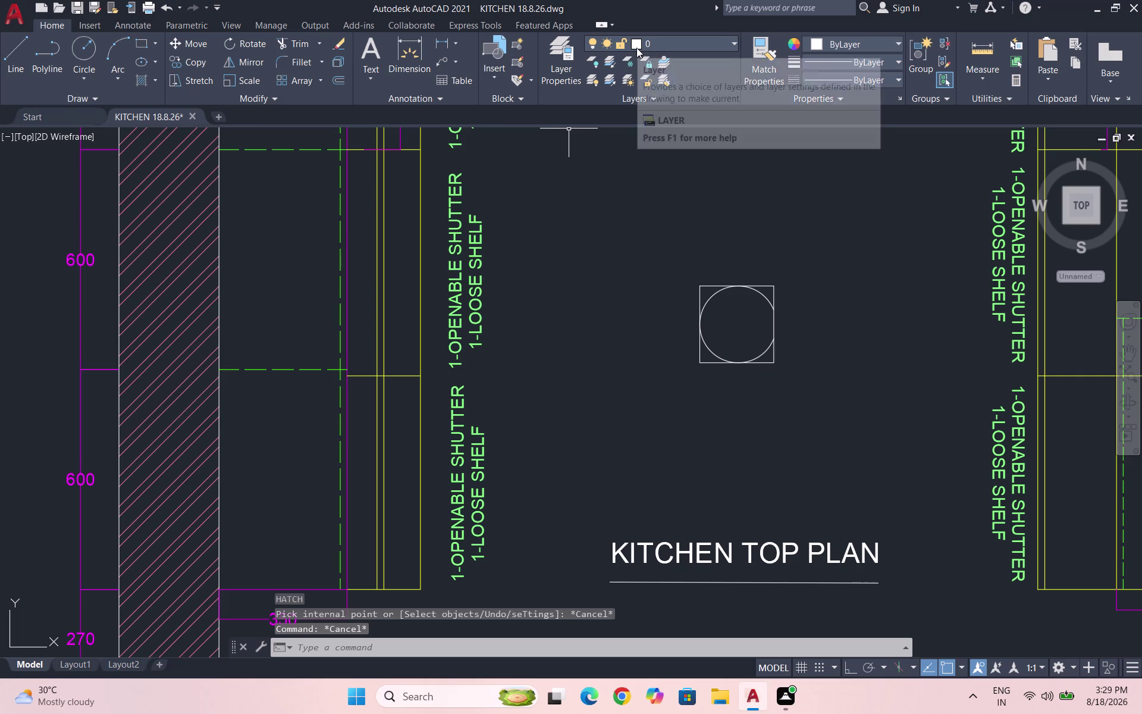
Create layer DIR with colour 250 and make it current.
click(562, 69)
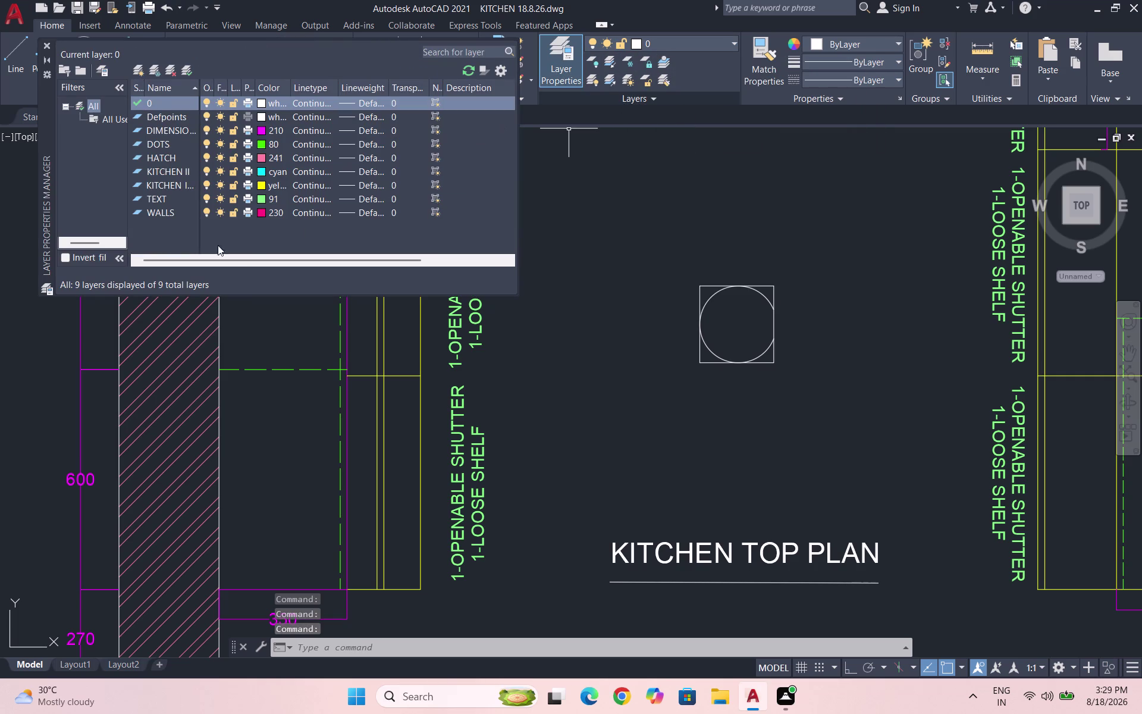
click(139, 72)
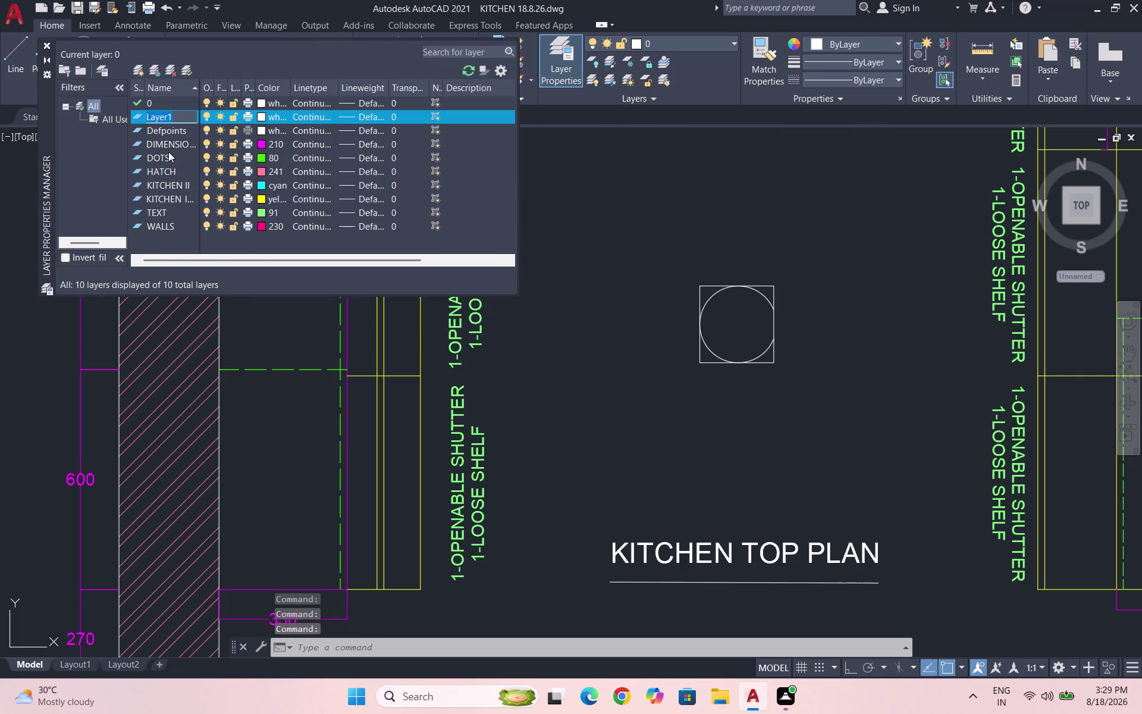
text(DIR)
click(262, 115)
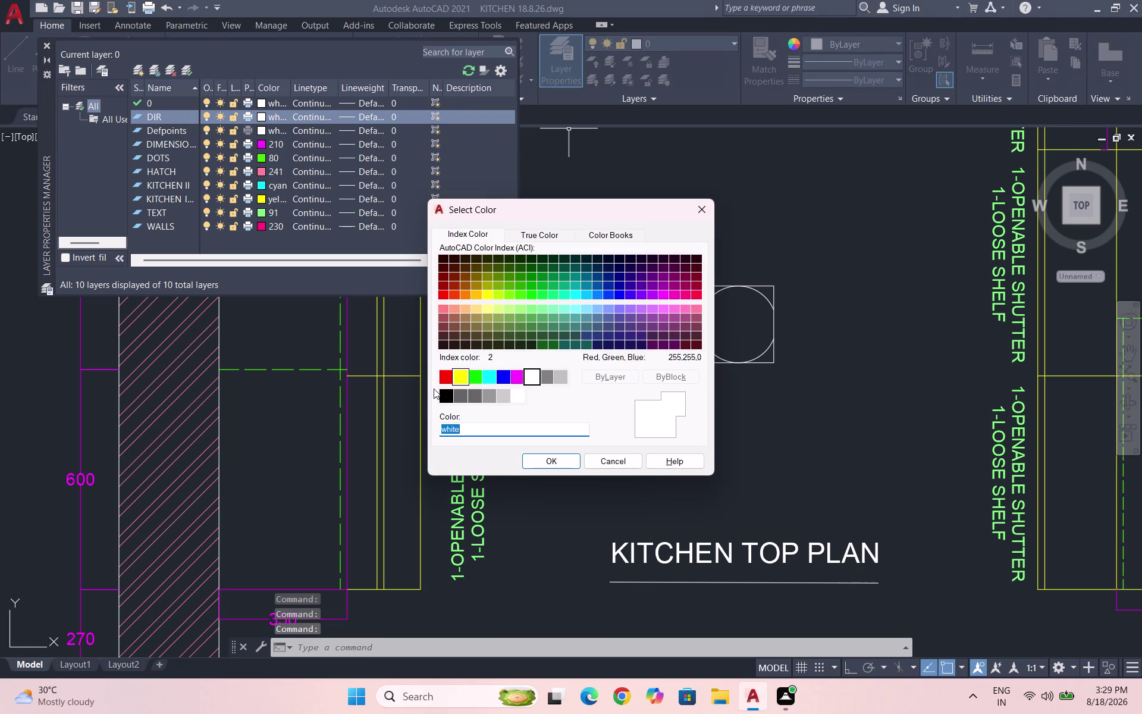
click(446, 396)
click(536, 459)
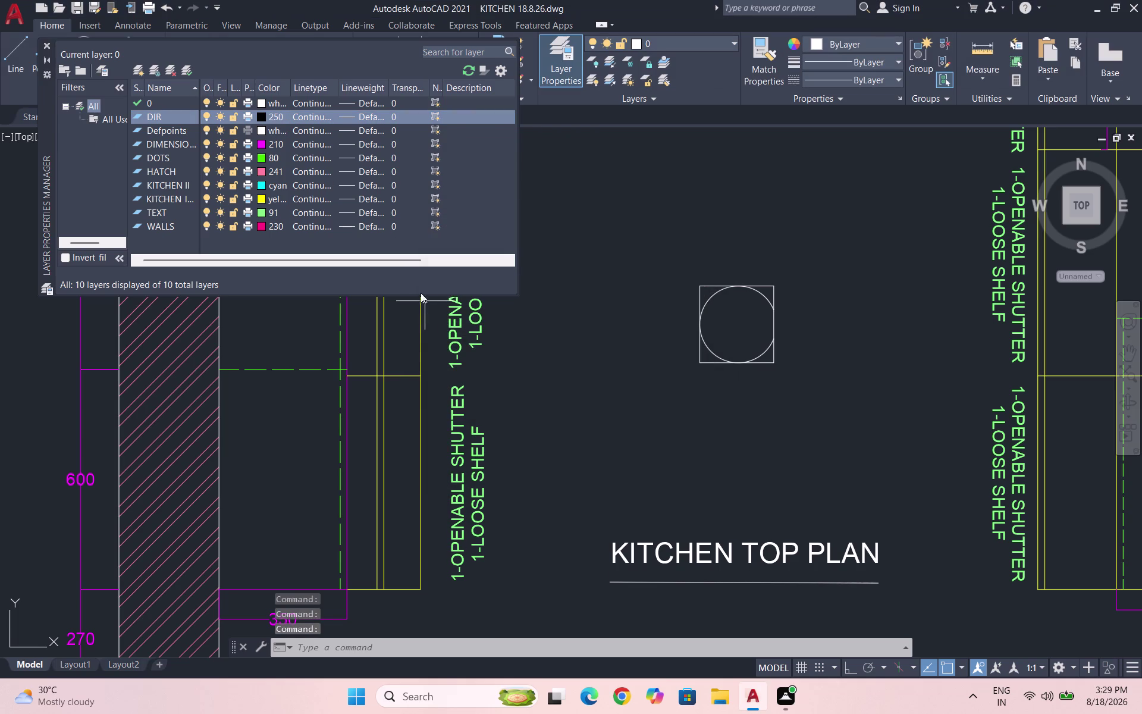
click(193, 66)
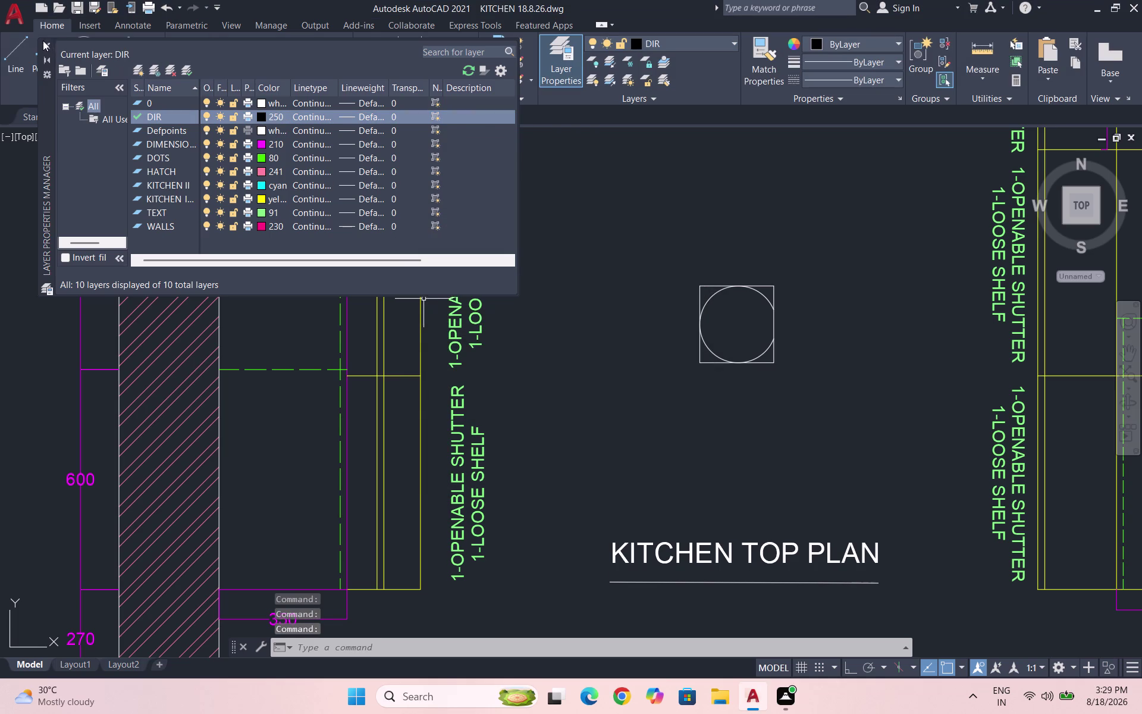
click(43, 40)
Hatch the four corner regions between the circle and the square with a solid fill.
key(h)
key(Return)
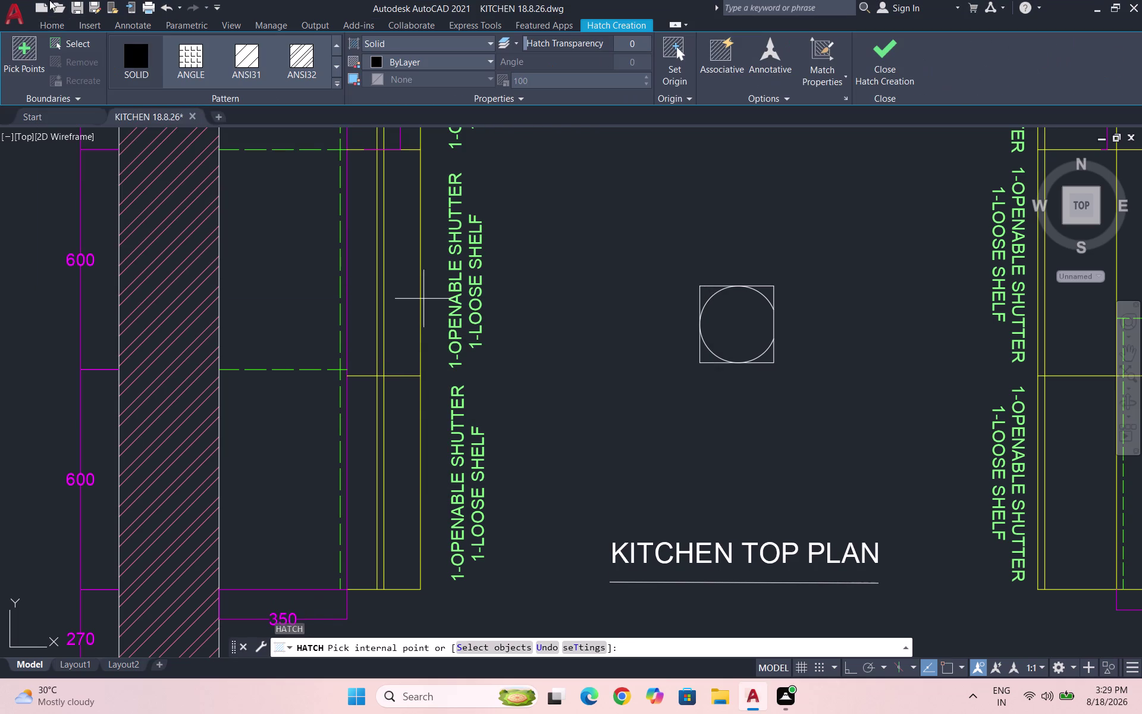
click(133, 58)
click(710, 290)
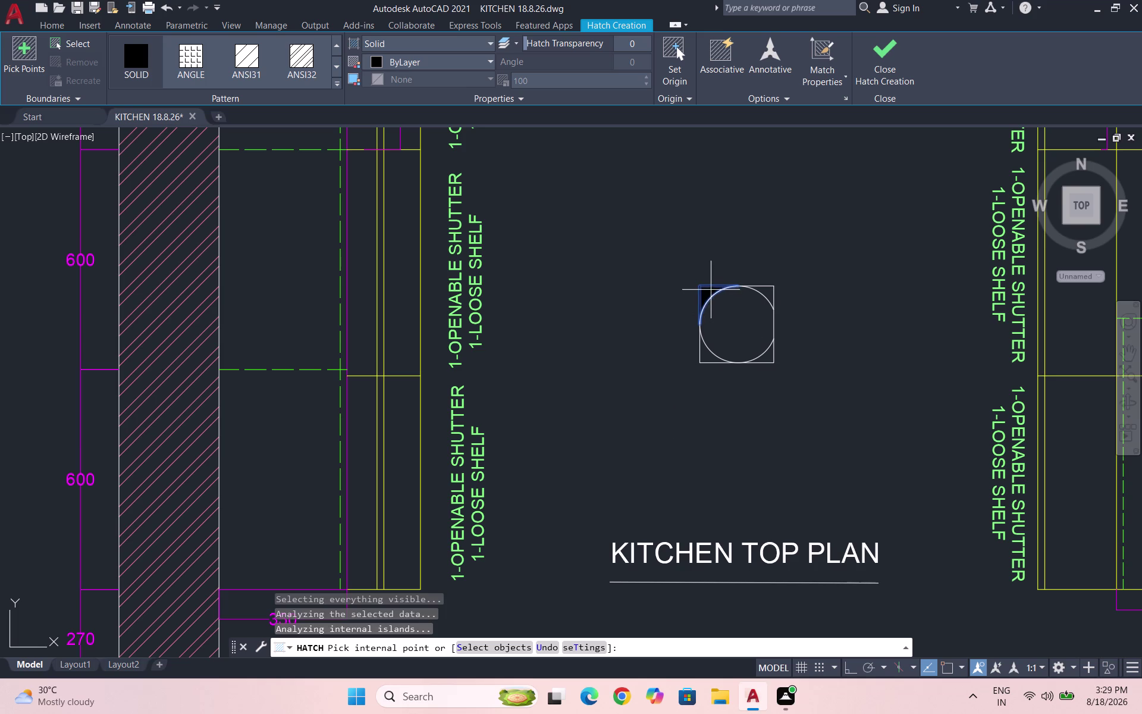
click(707, 358)
click(764, 360)
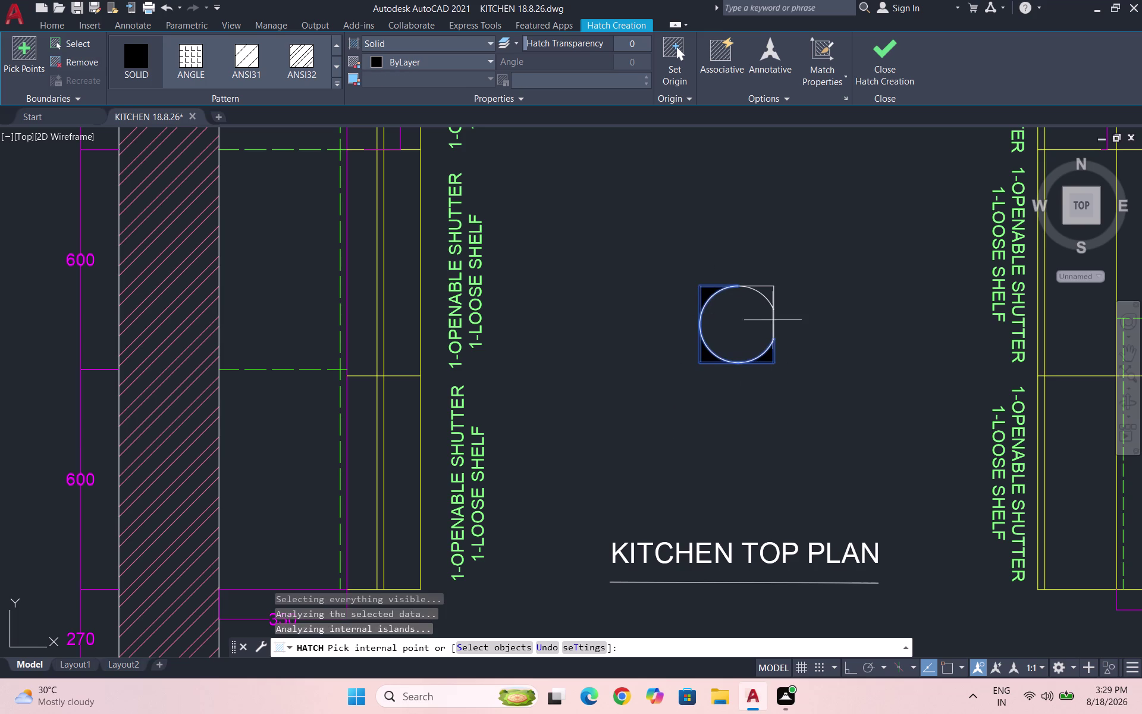
click(766, 294)
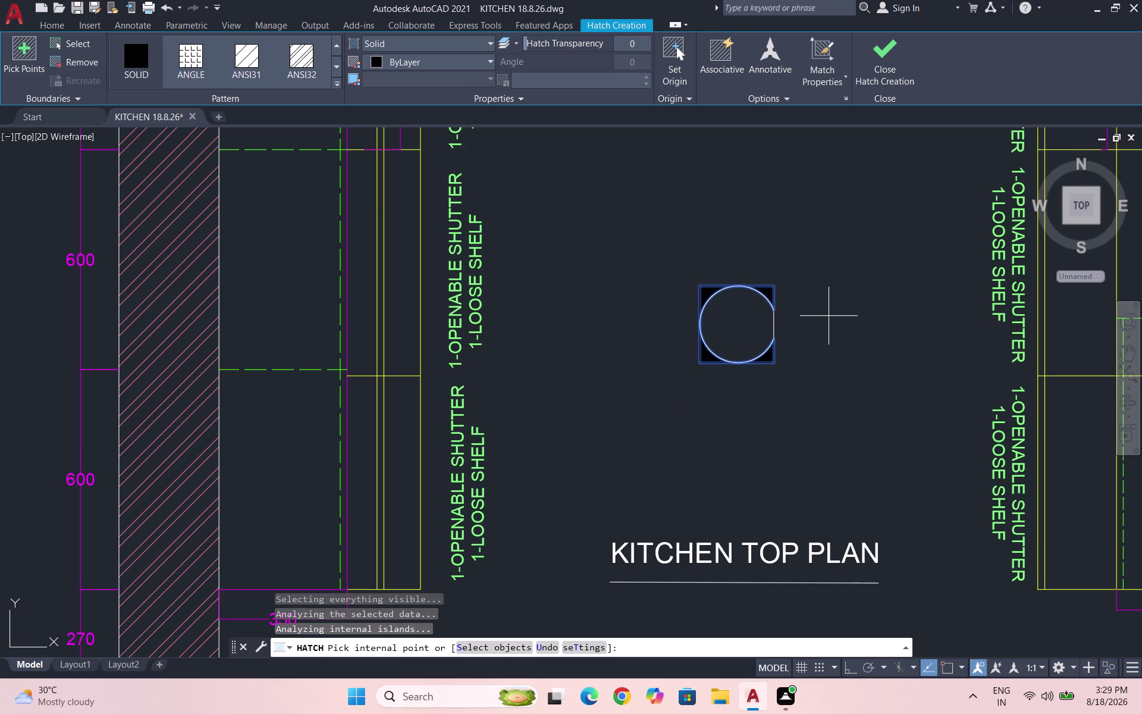
key(Escape)
scroll(down, 3)
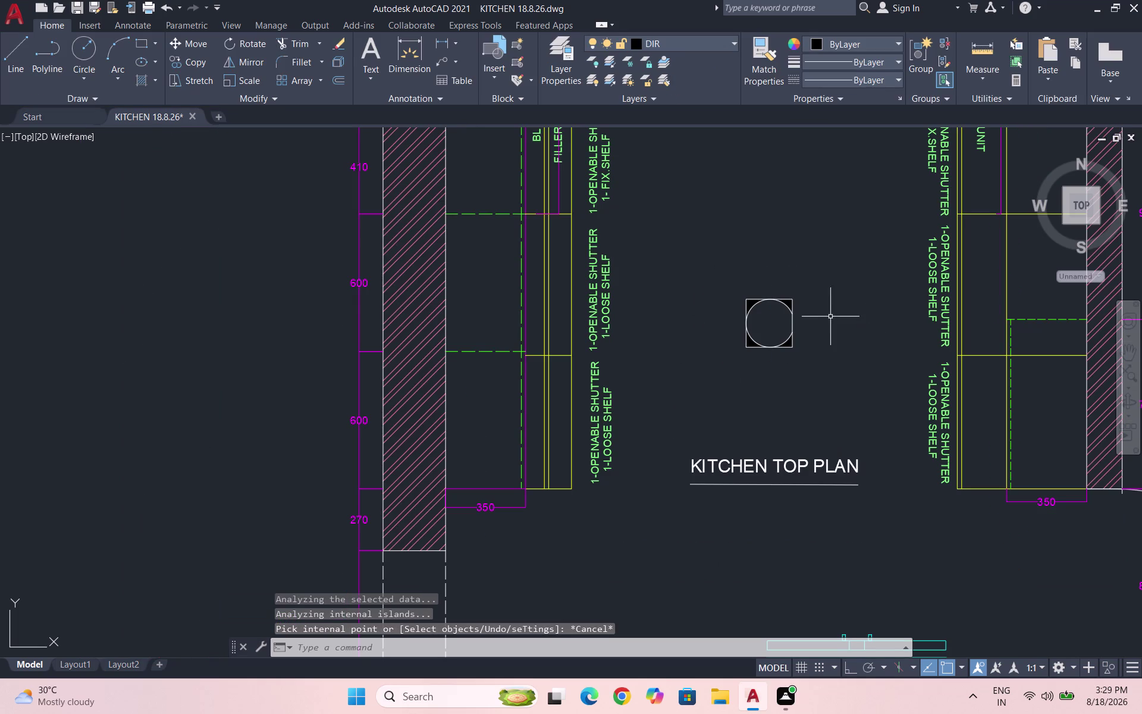
scroll(up, 3)
Move the new corner fill onto the DIR layer.
click(711, 304)
click(708, 273)
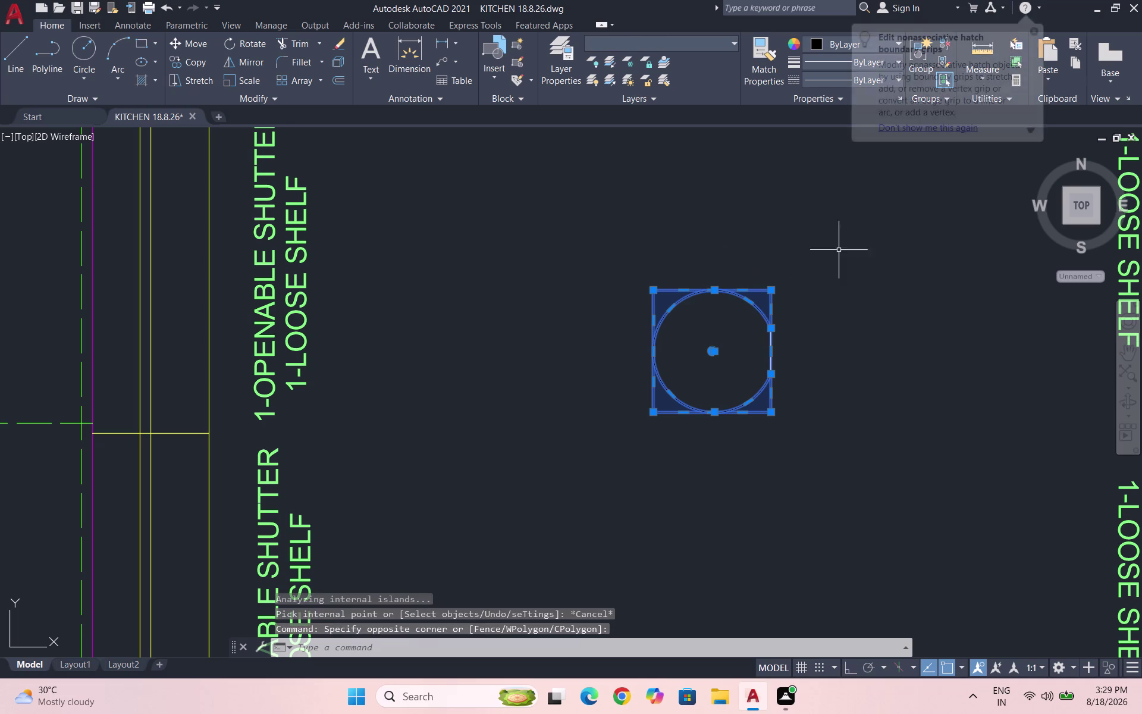
click(709, 44)
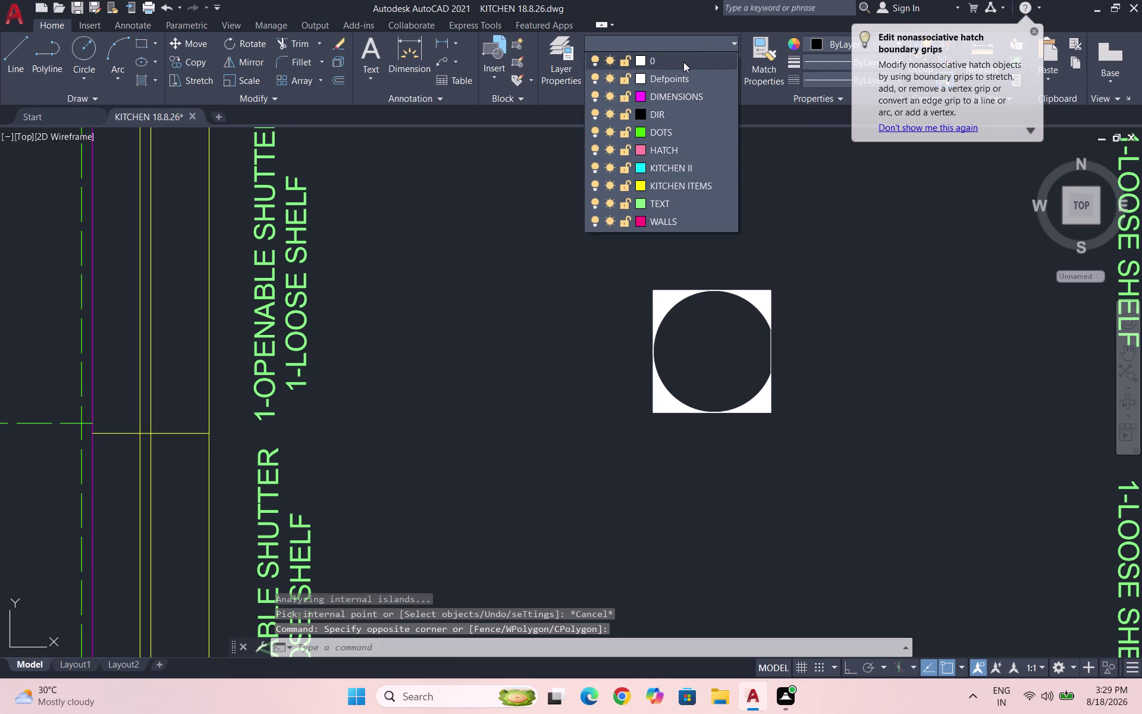
click(672, 113)
key(Escape)
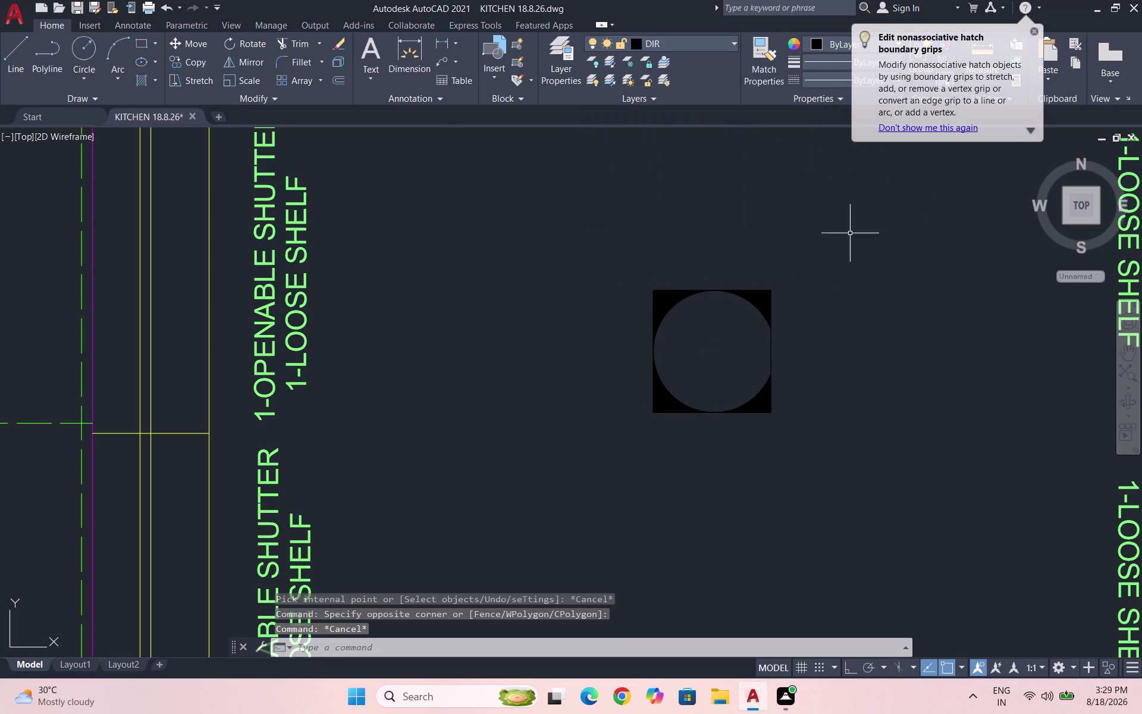
scroll(down, 3)
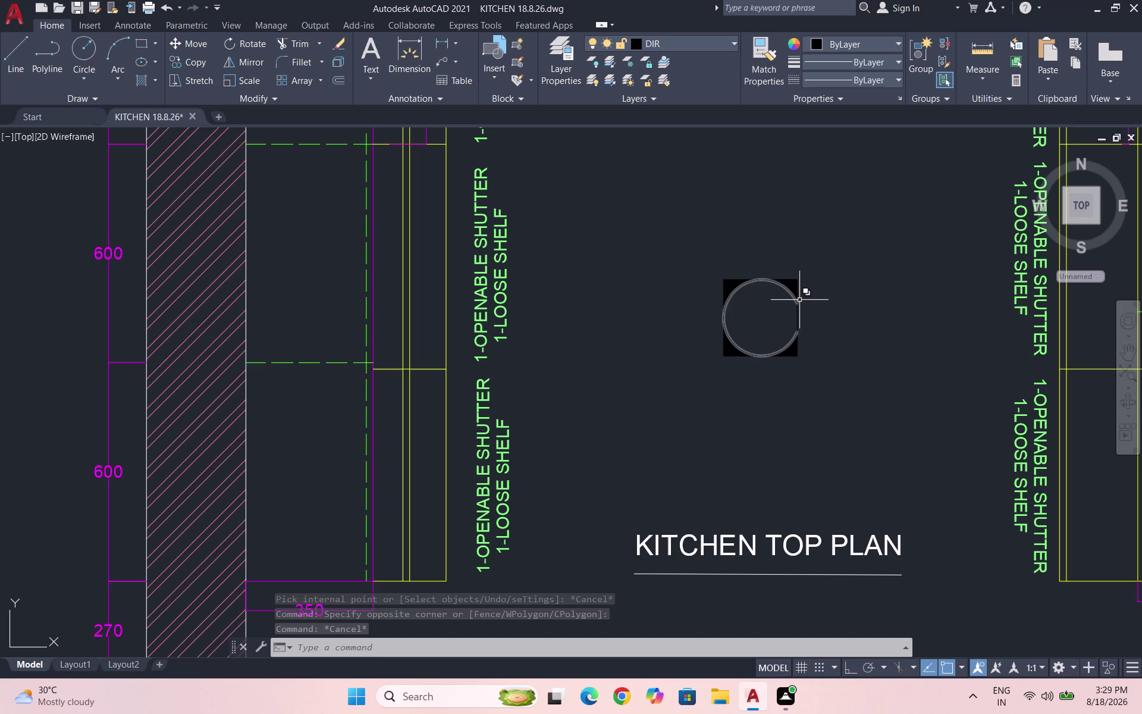
scroll(up, 3)
click(752, 313)
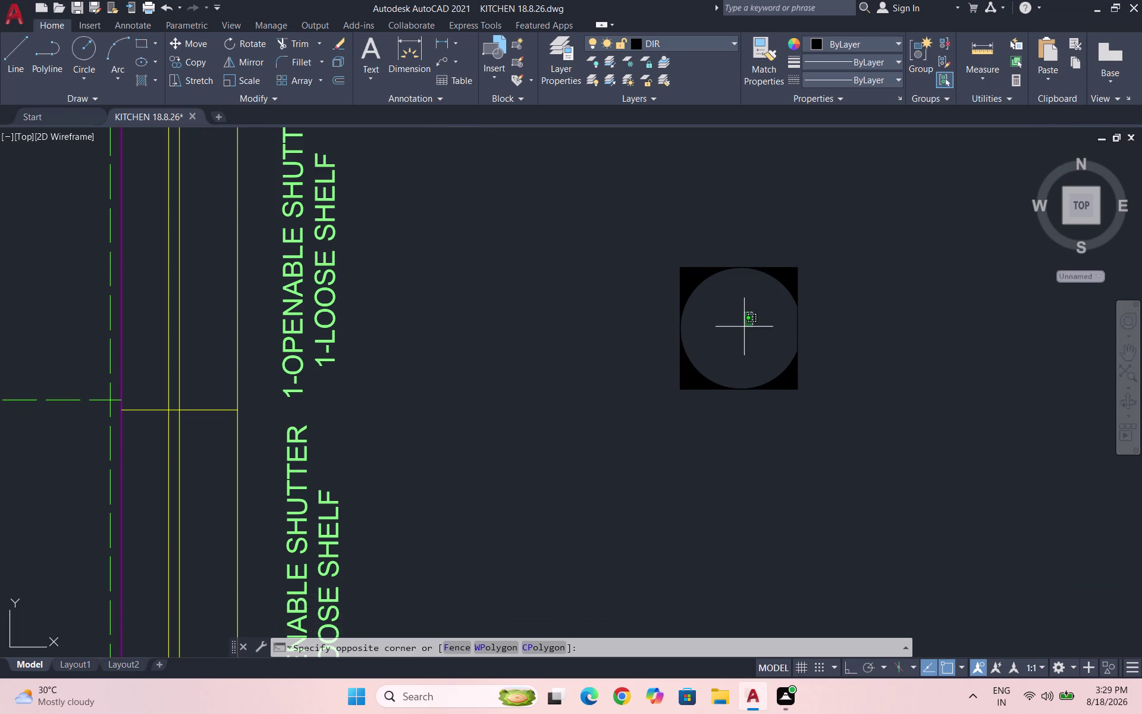
click(744, 327)
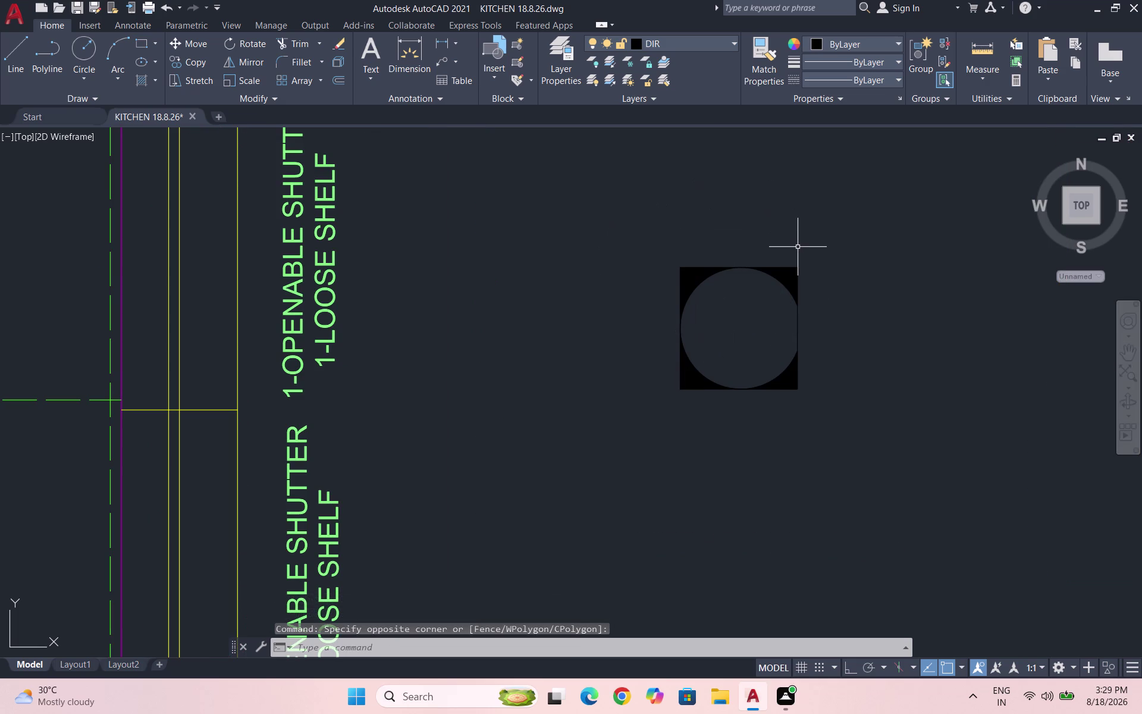
click(683, 38)
Try a fill inside the circle, then undo it.
click(679, 65)
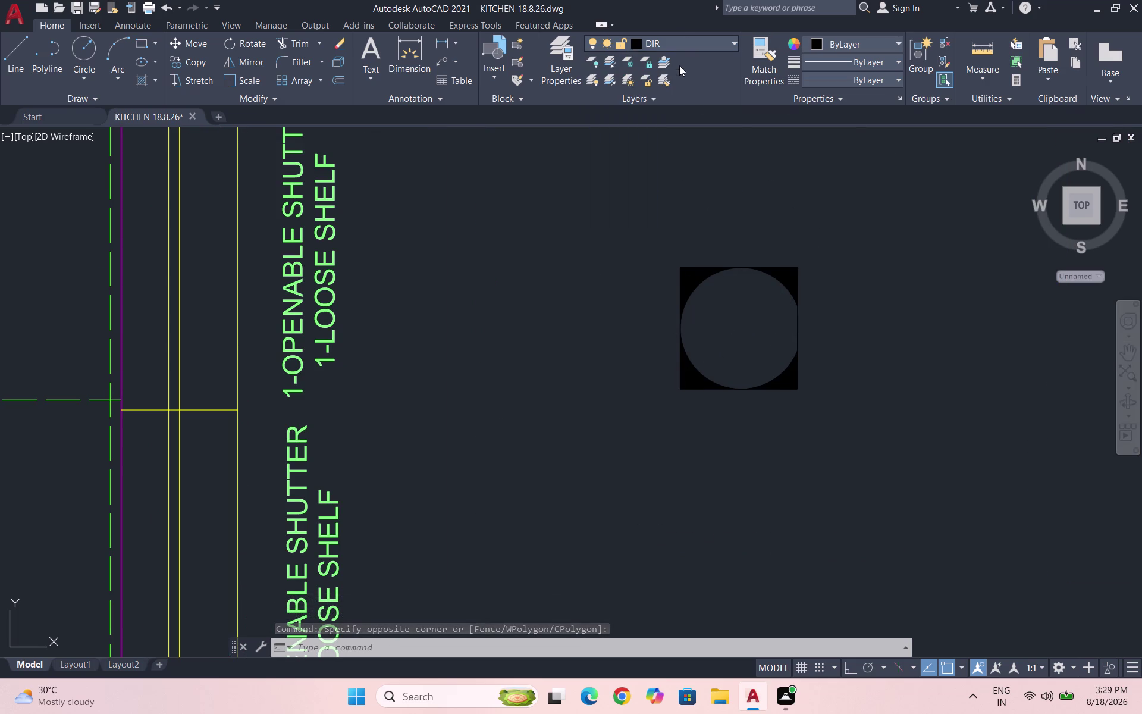
key(h)
key(Return)
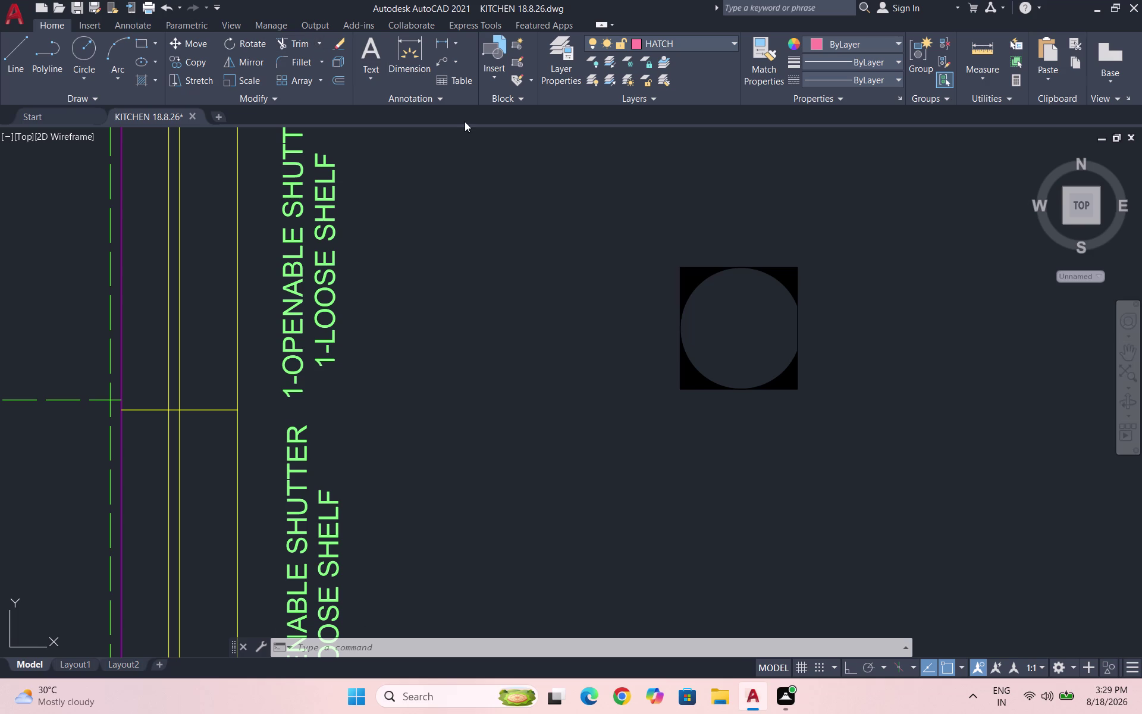
click(670, 39)
click(662, 54)
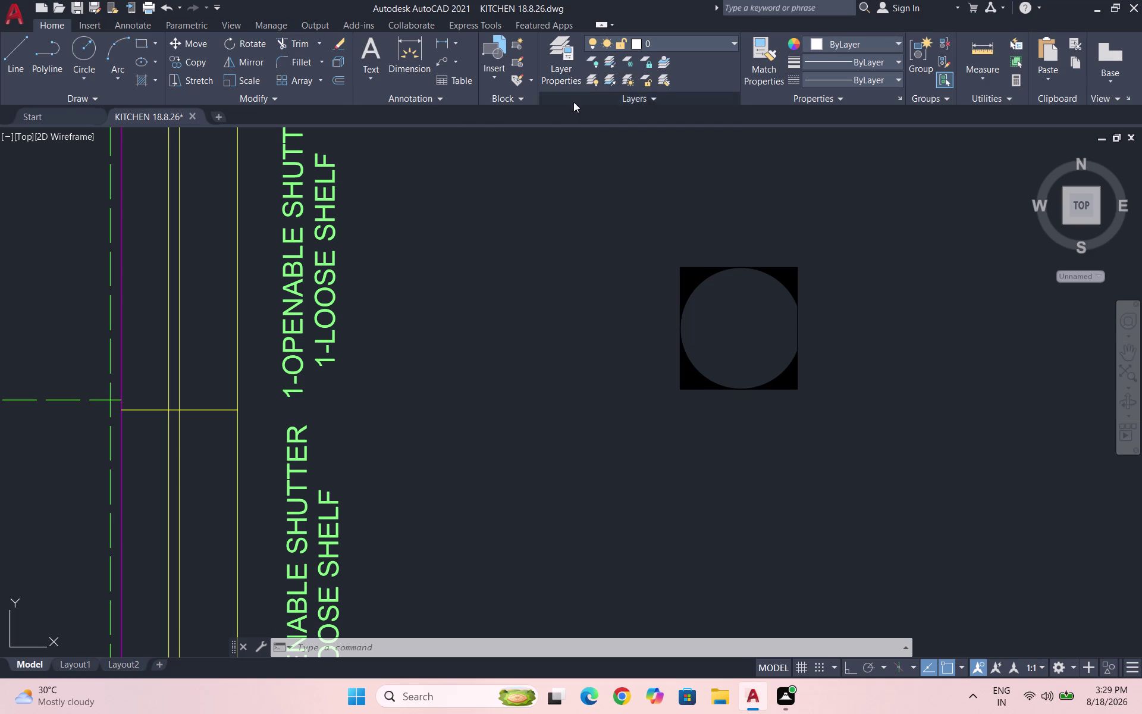
key(h)
key(Return)
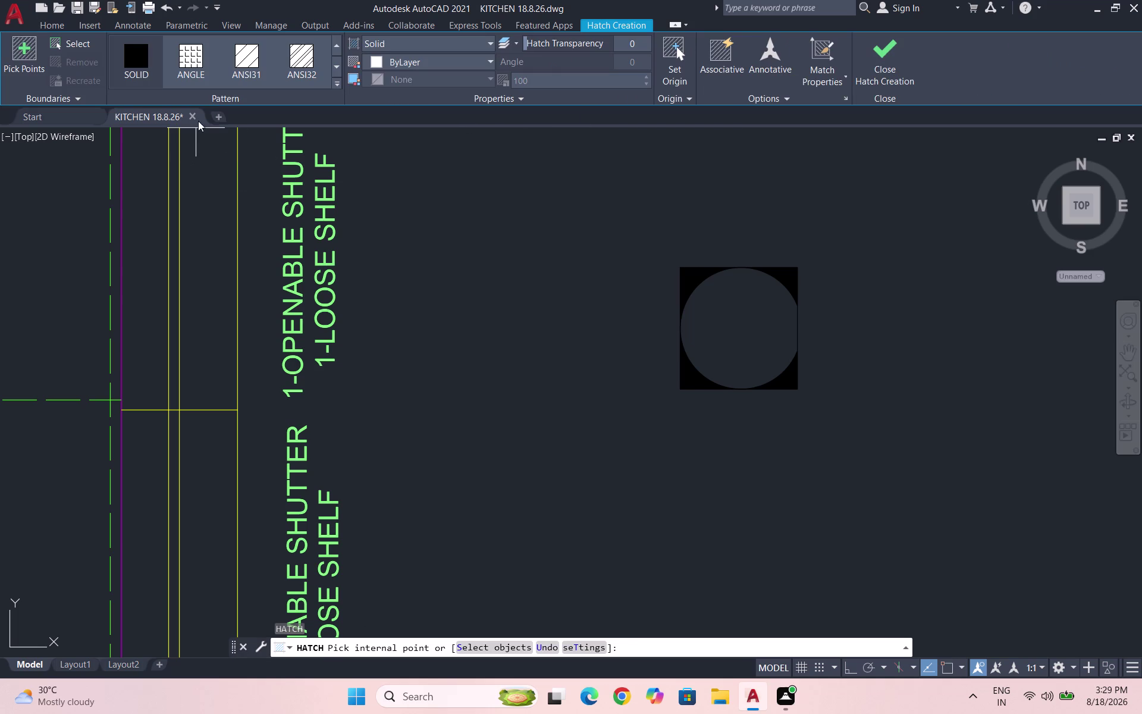
click(146, 70)
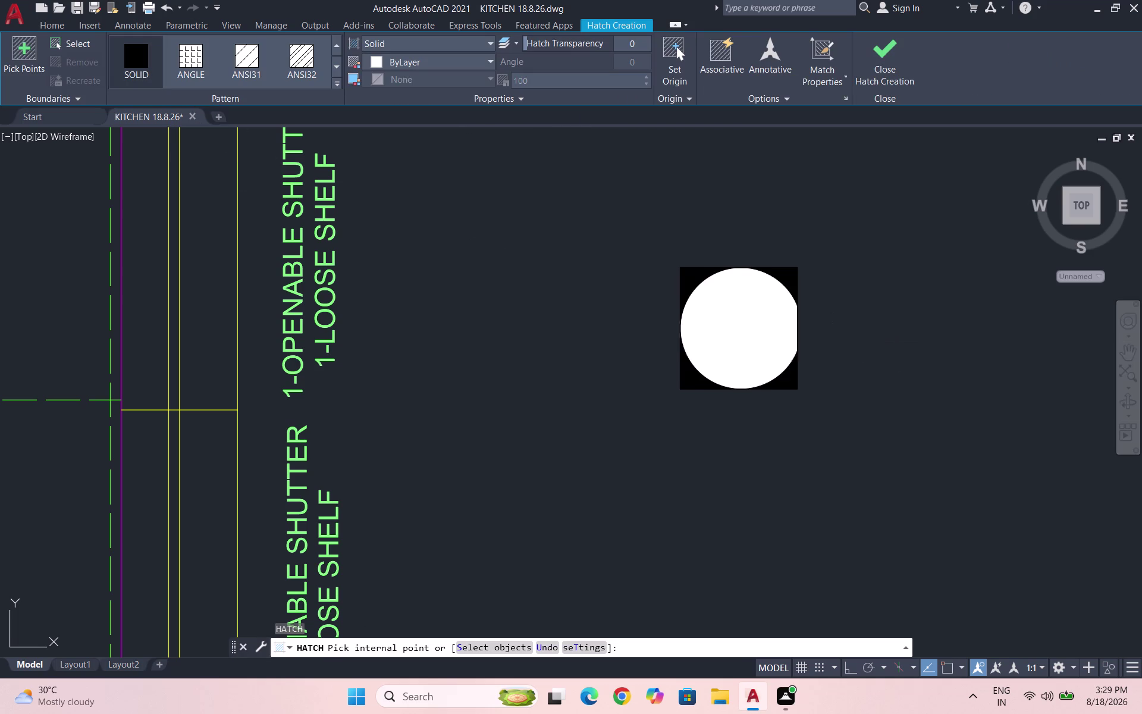
click(750, 331)
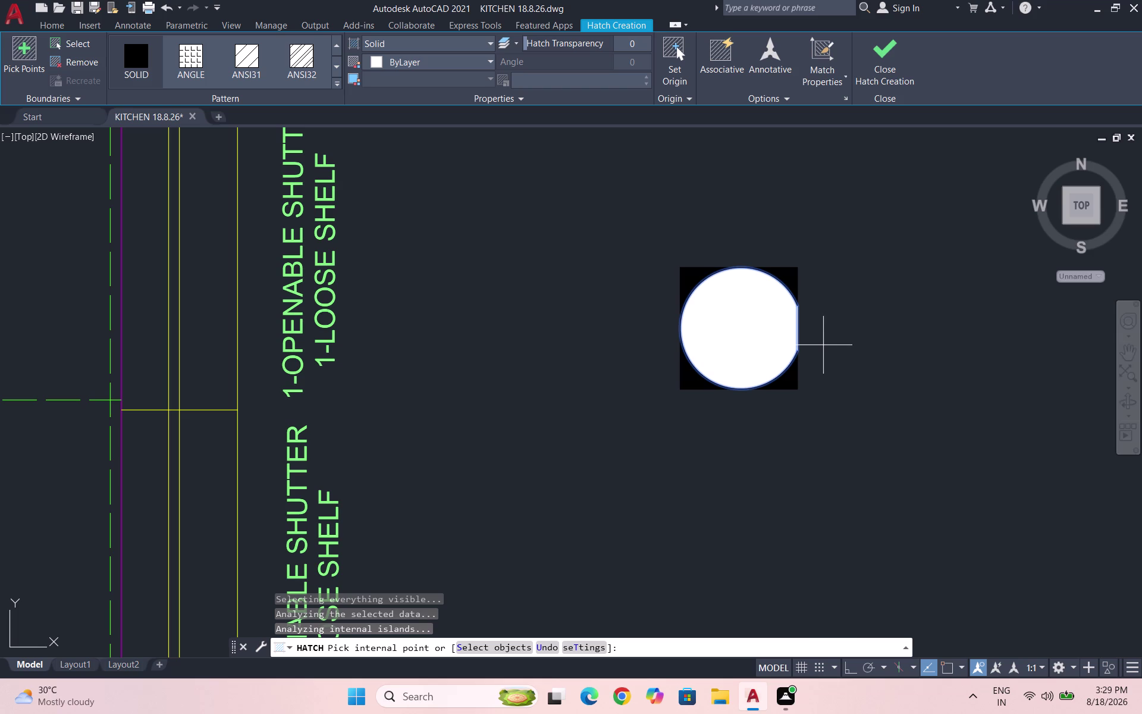
key(Escape)
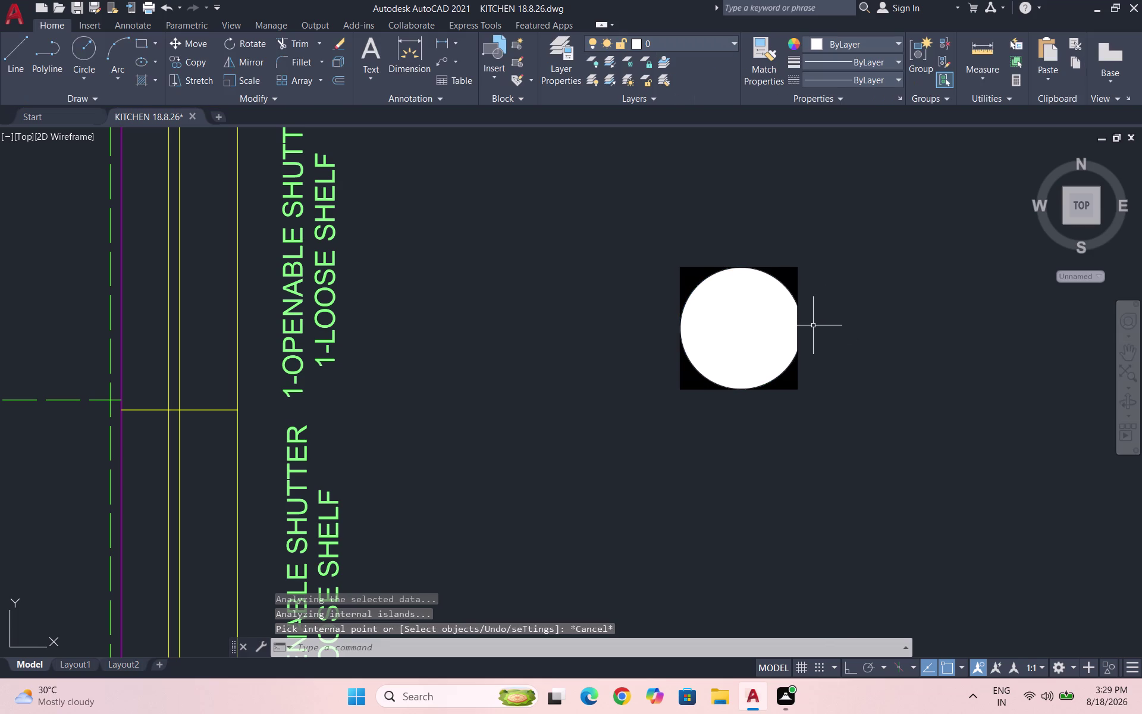
key(ctrl+z)
Put the circle's arc on layer 0 and clear the selection.
click(790, 288)
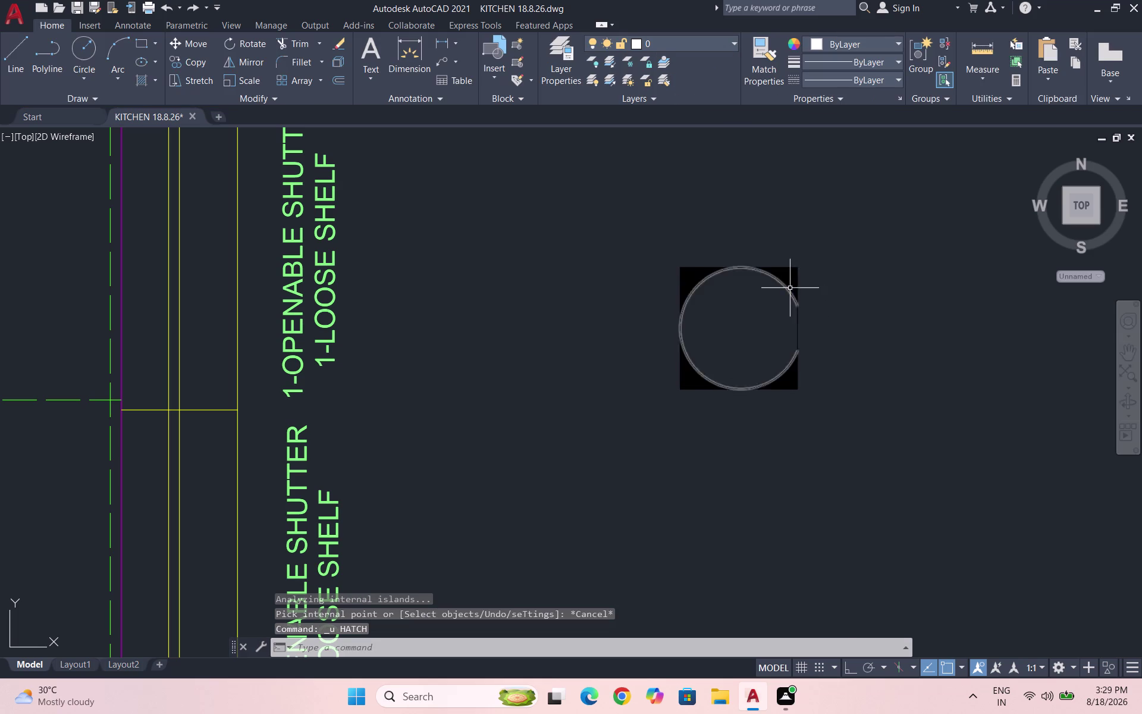
click(842, 366)
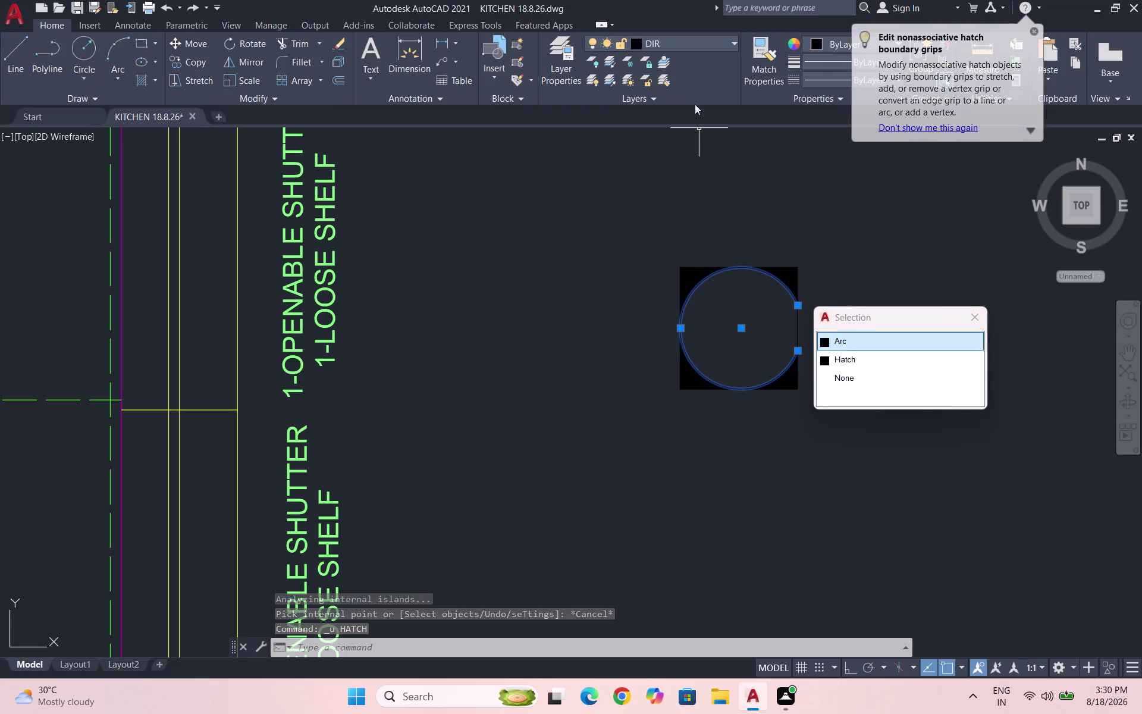
click(635, 42)
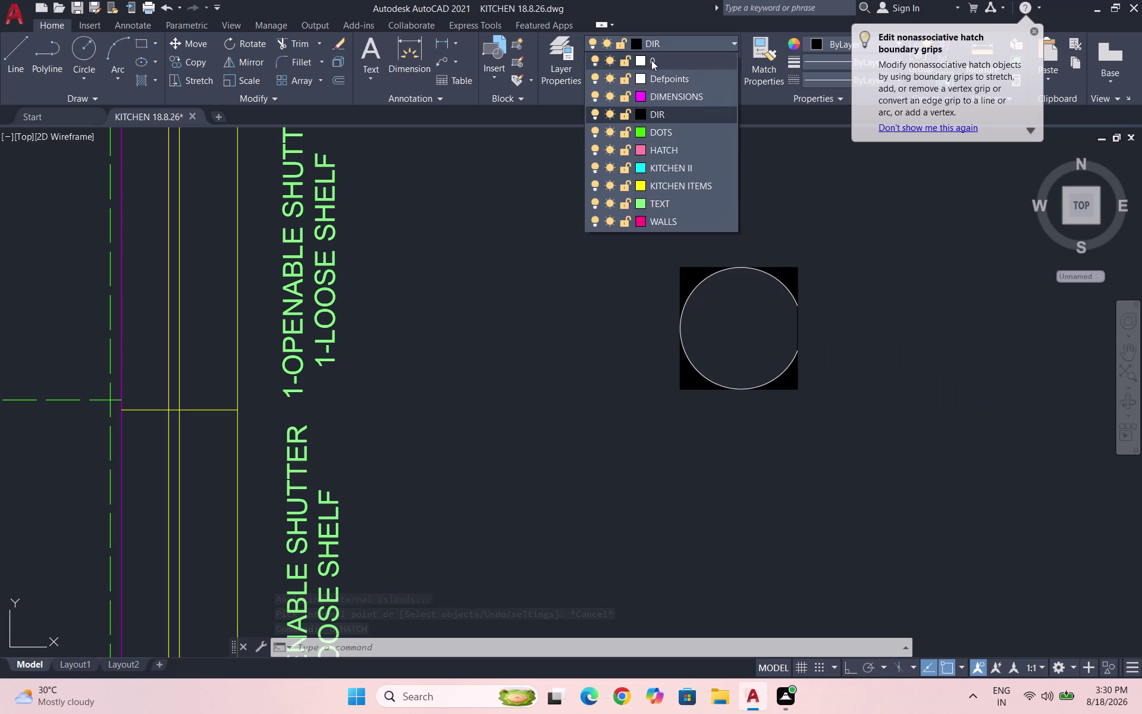
click(651, 59)
key(Escape)
key(Escape)
key(Escape)
key(Escape)
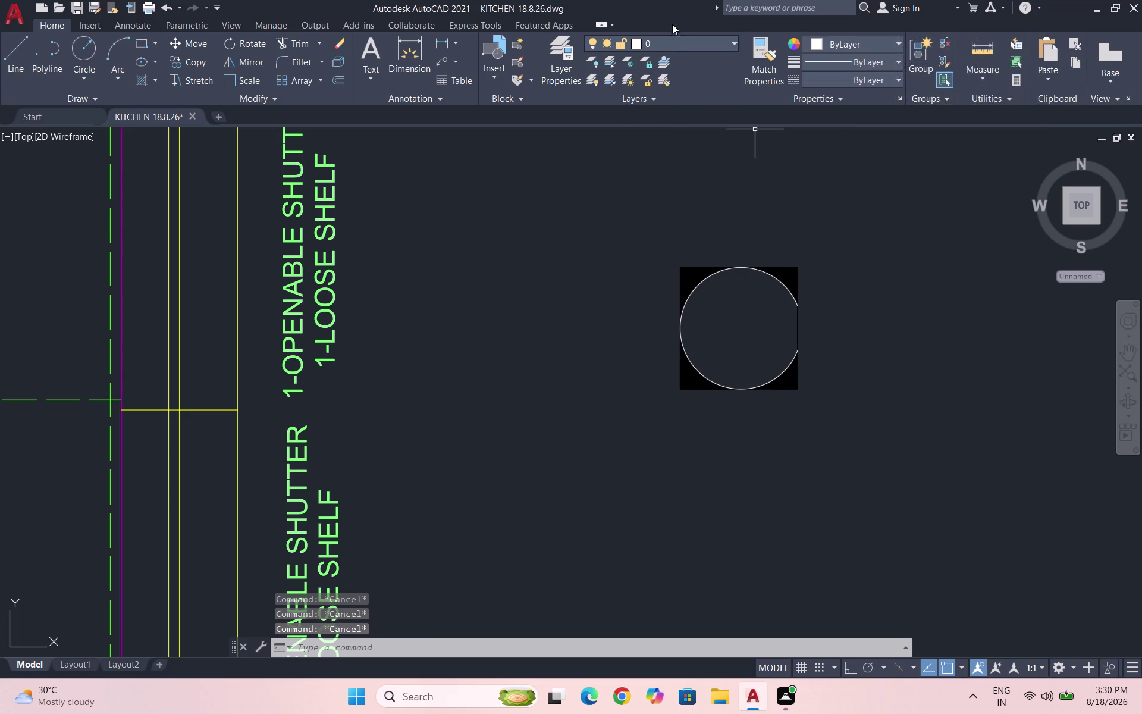
Make layer 0 current again after briefly selecting the HATCH layer.
click(677, 45)
click(678, 45)
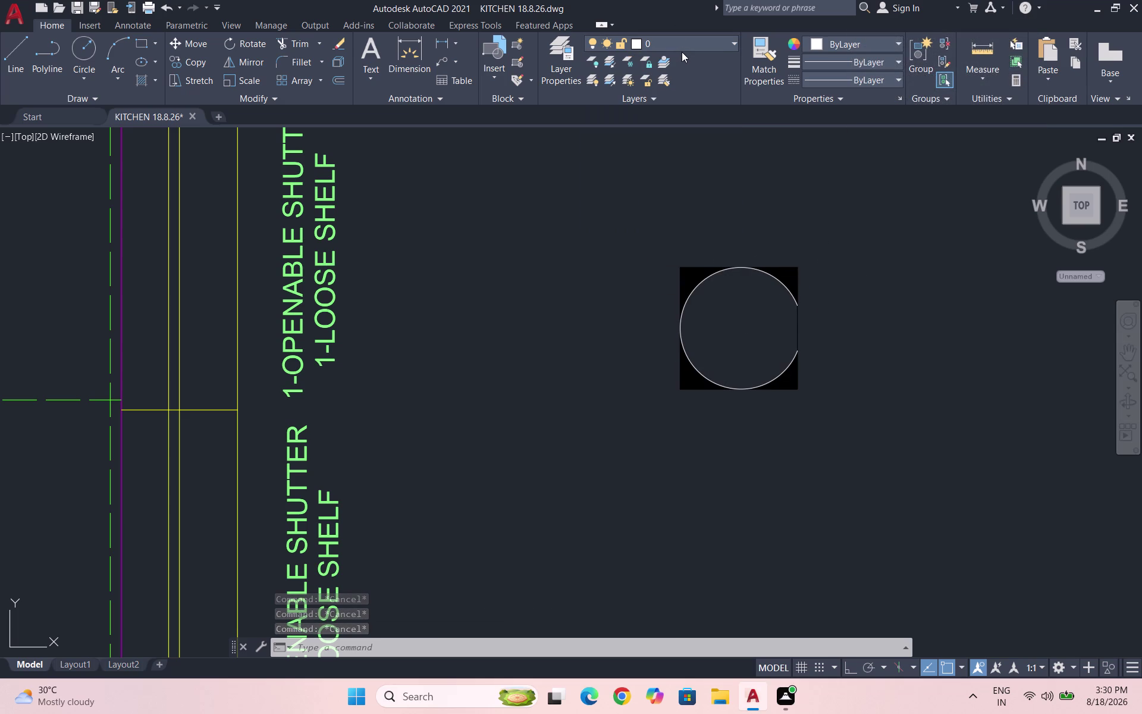
key(h)
key(Return)
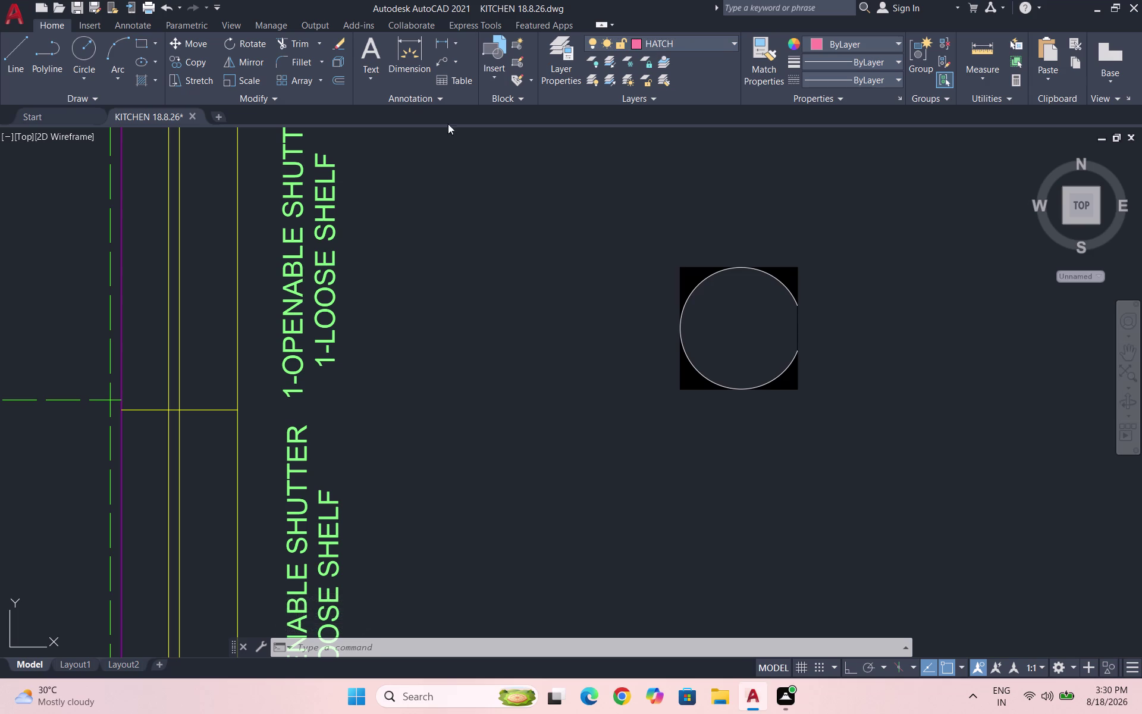
key(Escape)
click(694, 37)
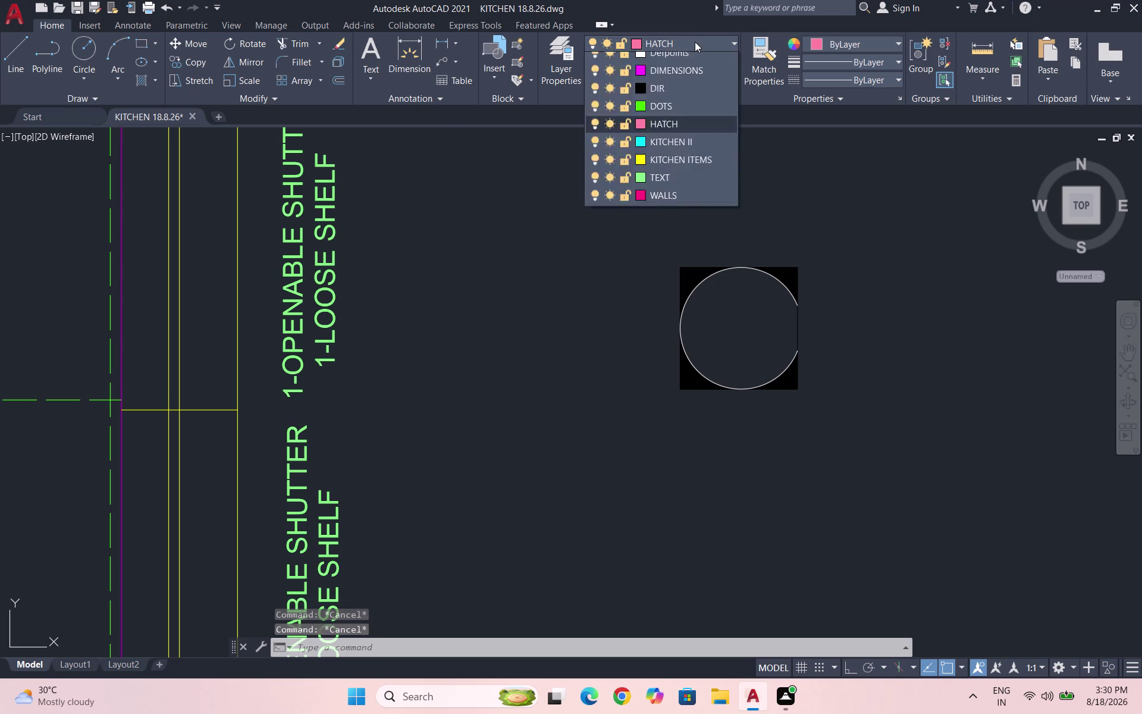
key(Escape)
click(695, 42)
click(675, 66)
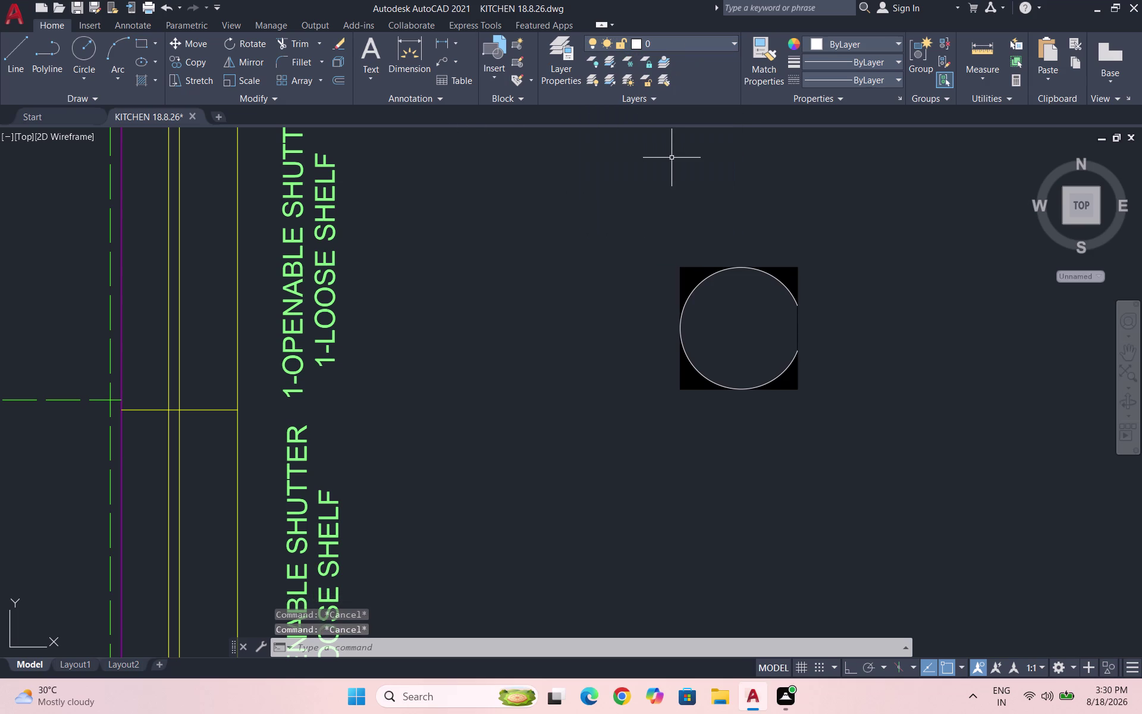
key(Escape)
Fill the top-left, top-right, bottom-left and bottom-right corners outside the circle with white SOLID hatch.
key(h)
key(Return)
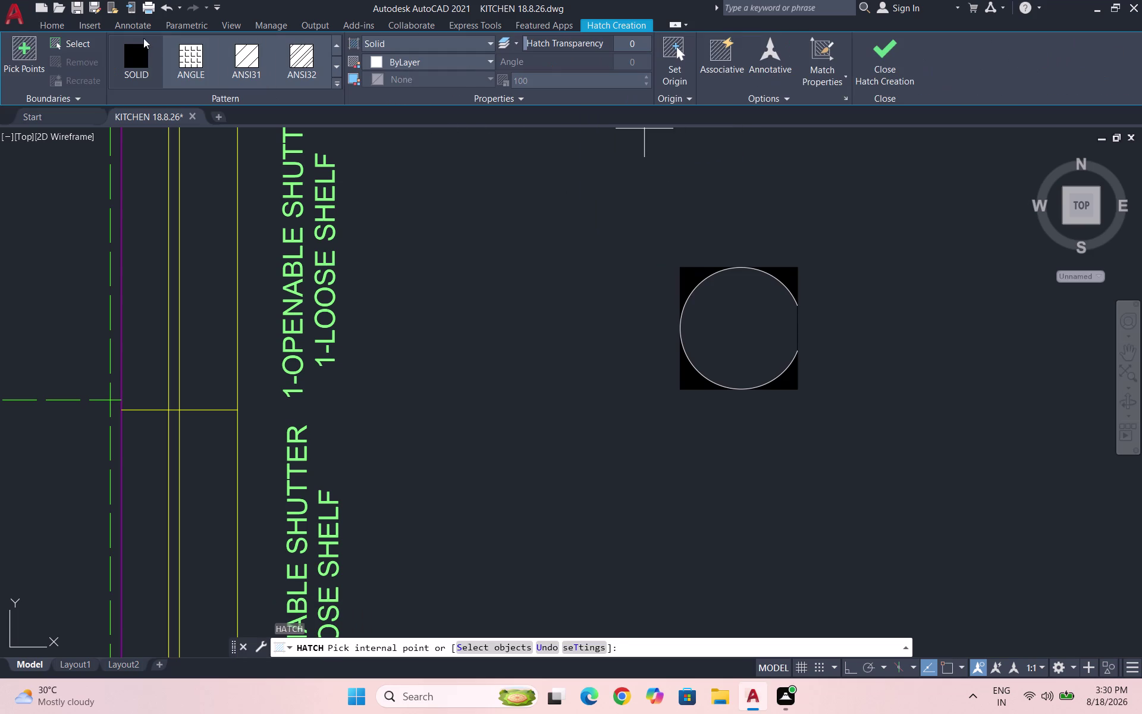
click(130, 38)
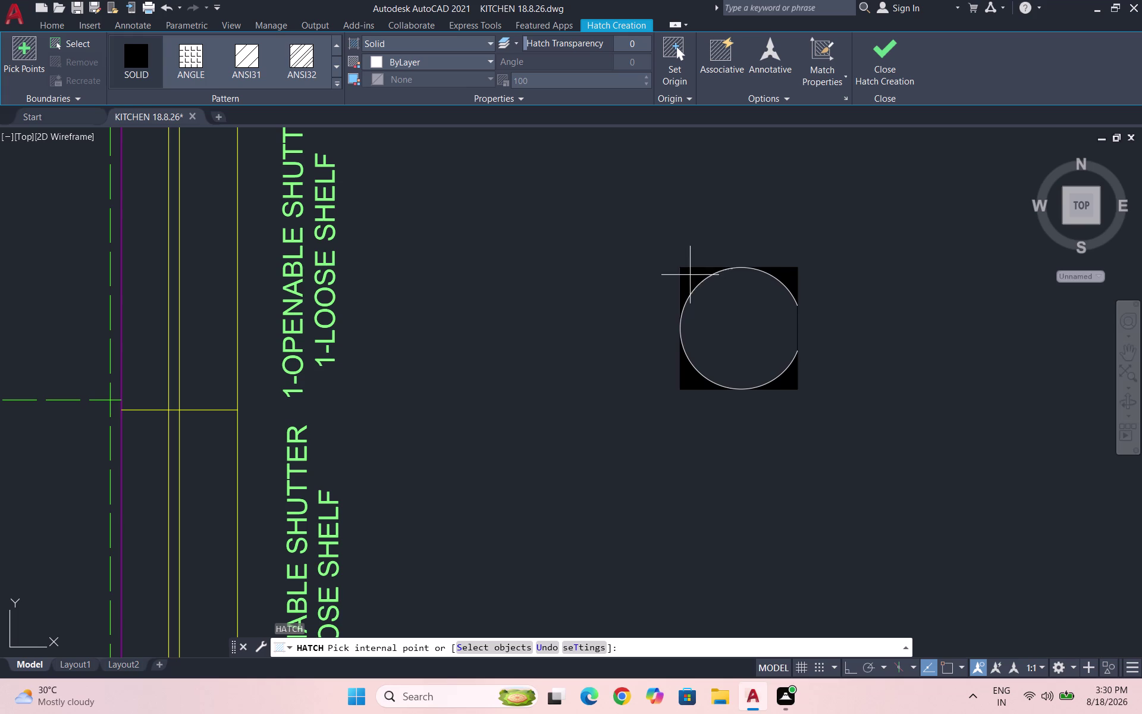
click(690, 275)
click(790, 273)
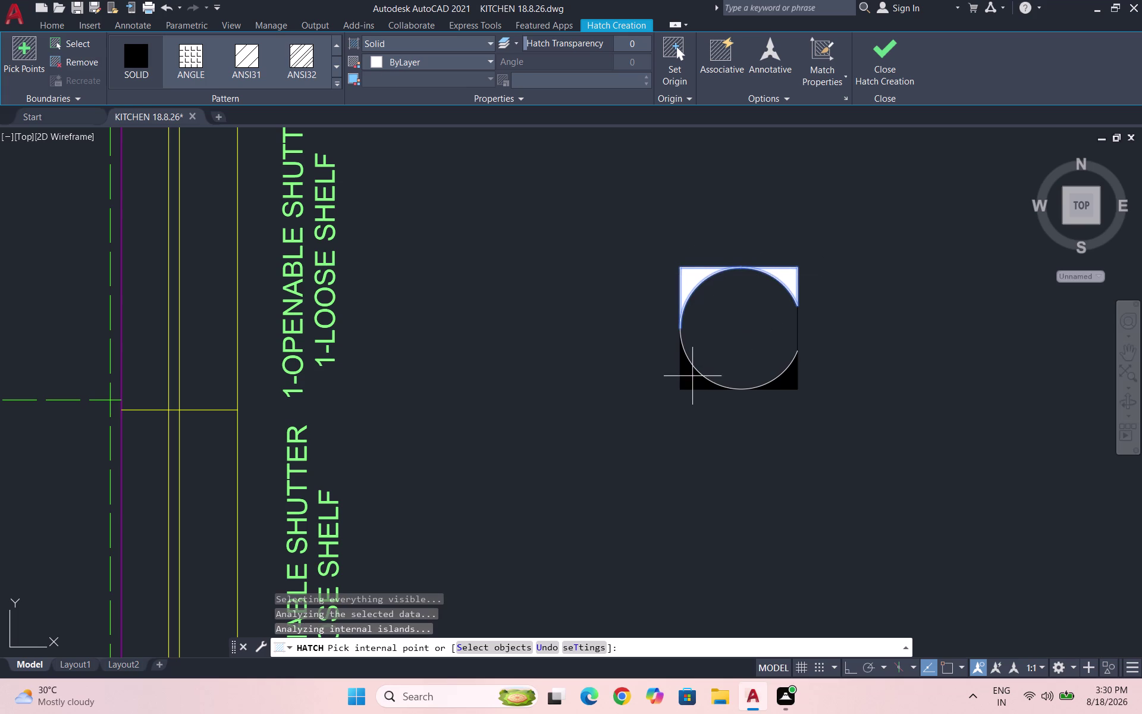
click(691, 376)
click(799, 375)
click(791, 373)
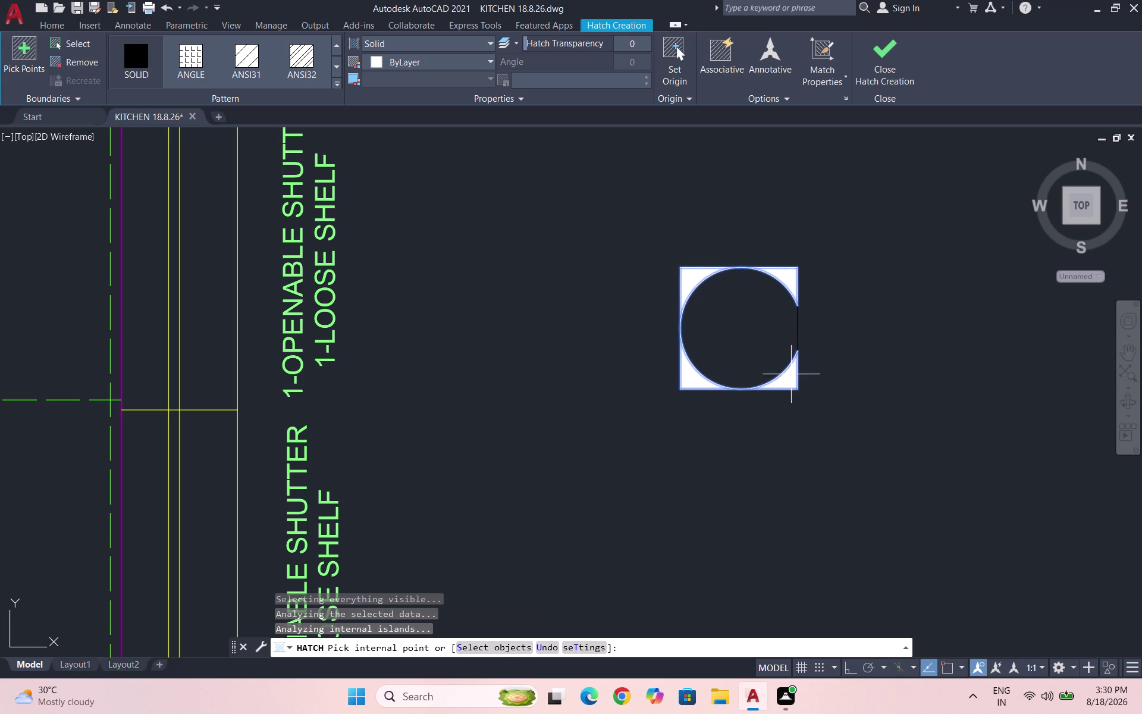
key(Escape)
scroll(down, 3)
scroll(up, 3)
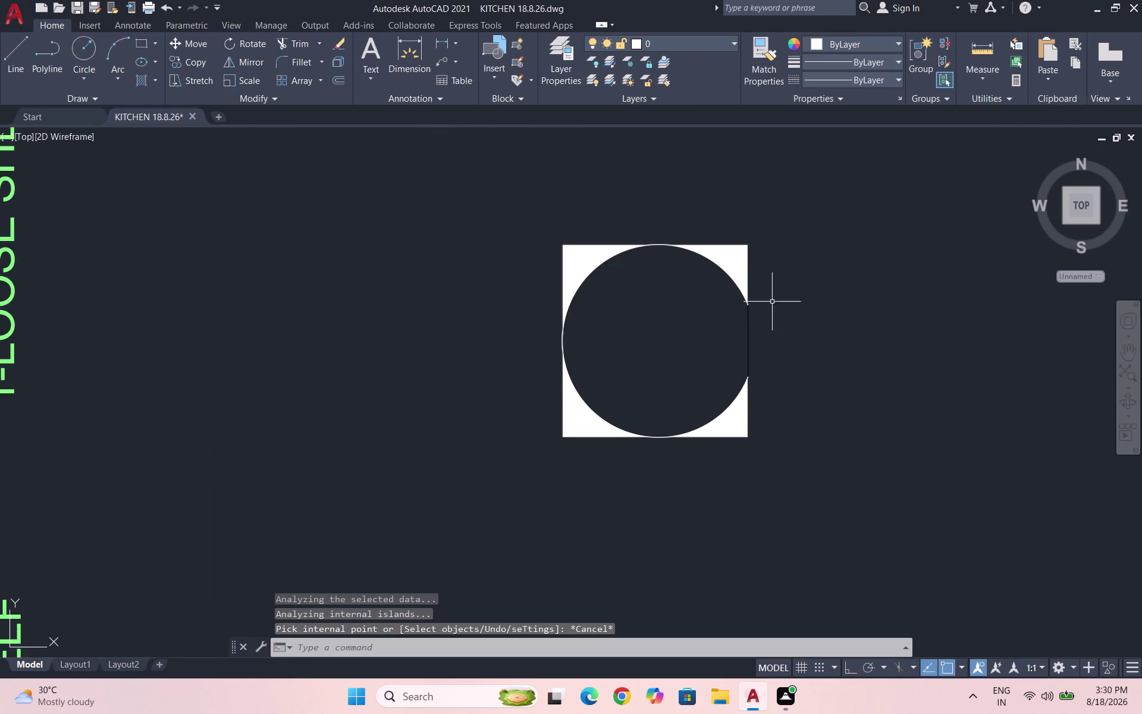
scroll(up, 3)
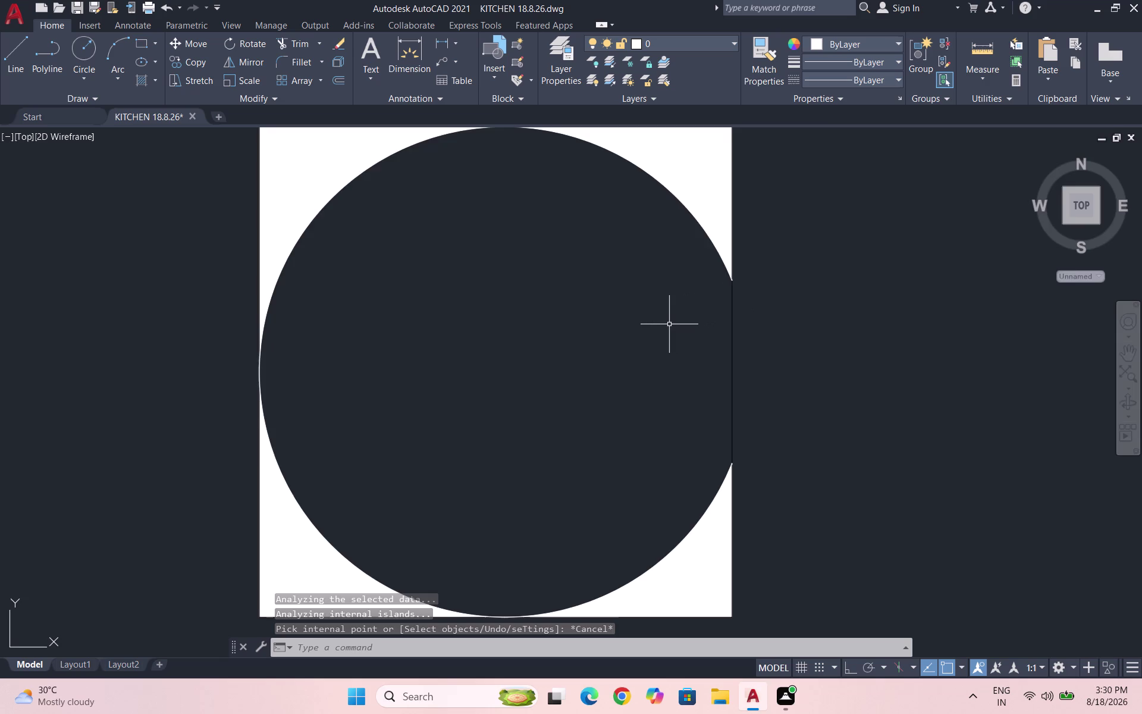
scroll(down, 3)
scroll(down, 3)
scroll(up, 3)
scroll(down, 3)
Rotate the window-selected circle-in-square symbol about its centre to a tilted angle.
scroll(up, 3)
click(713, 373)
click(575, 234)
text(RO)
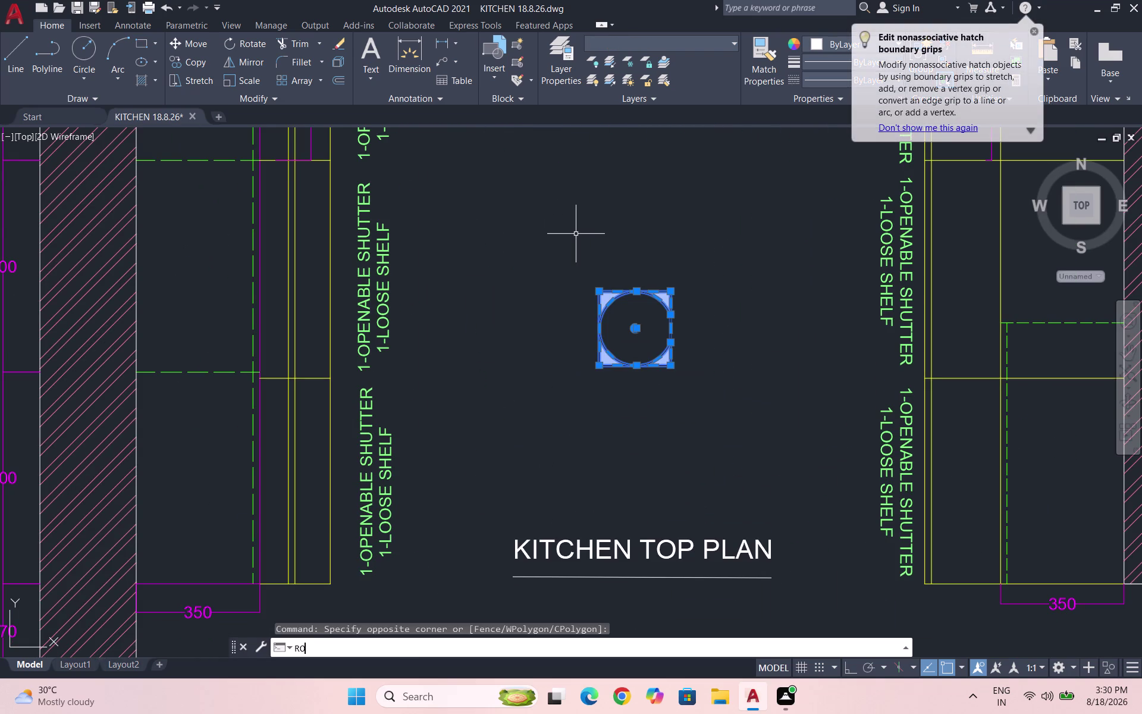
key(Return)
click(666, 292)
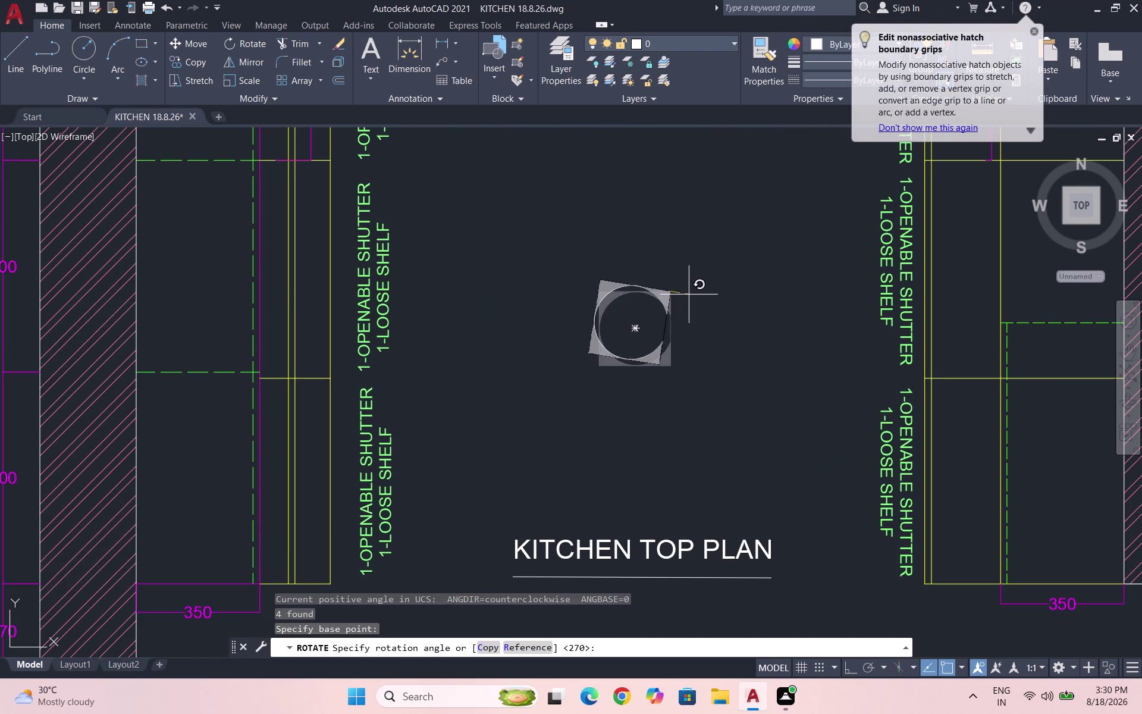
click(680, 295)
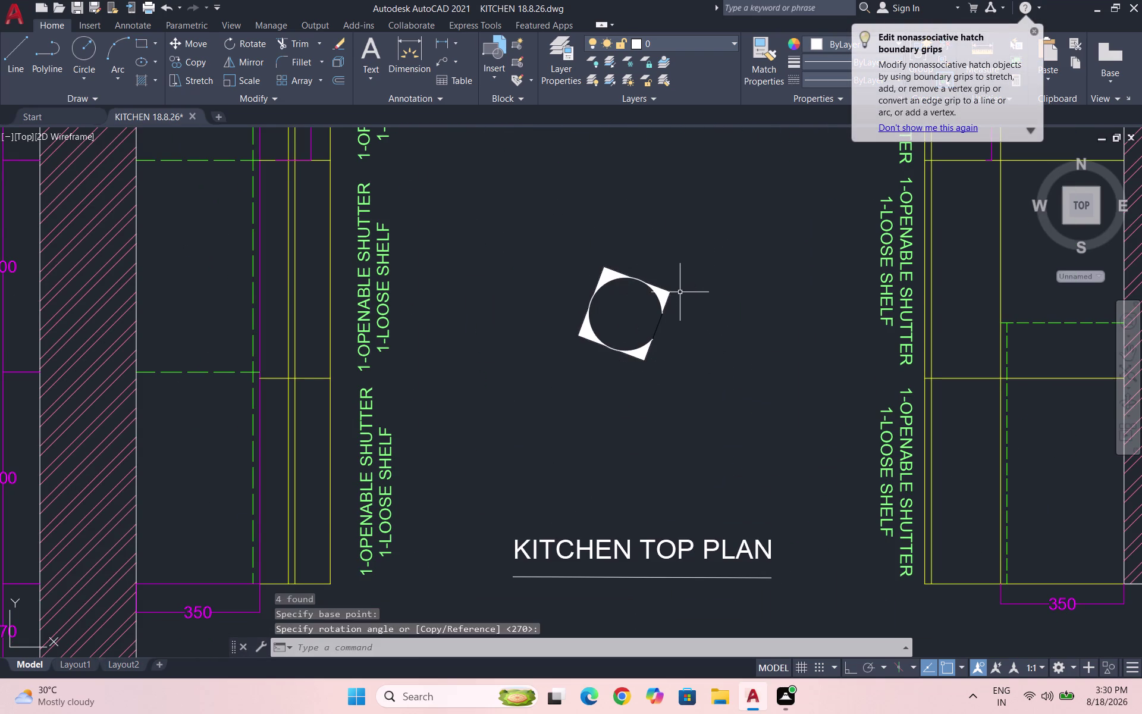
scroll(down, 3)
scroll(up, 3)
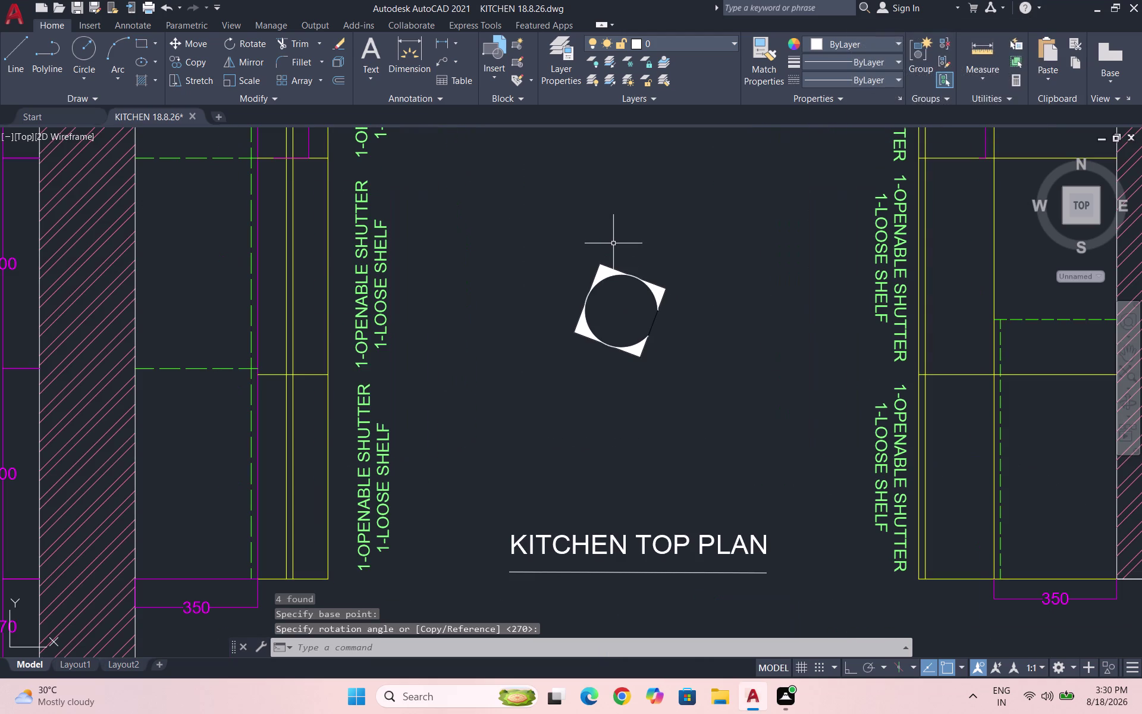
scroll(down, 3)
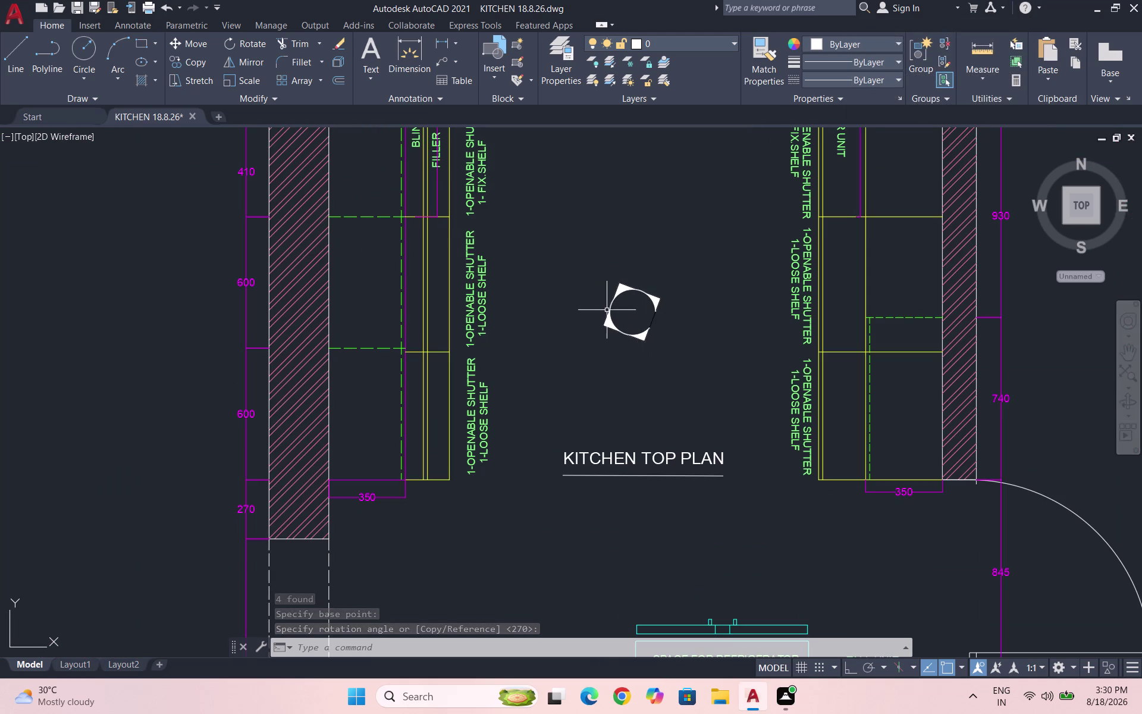
scroll(up, 3)
scroll(down, 3)
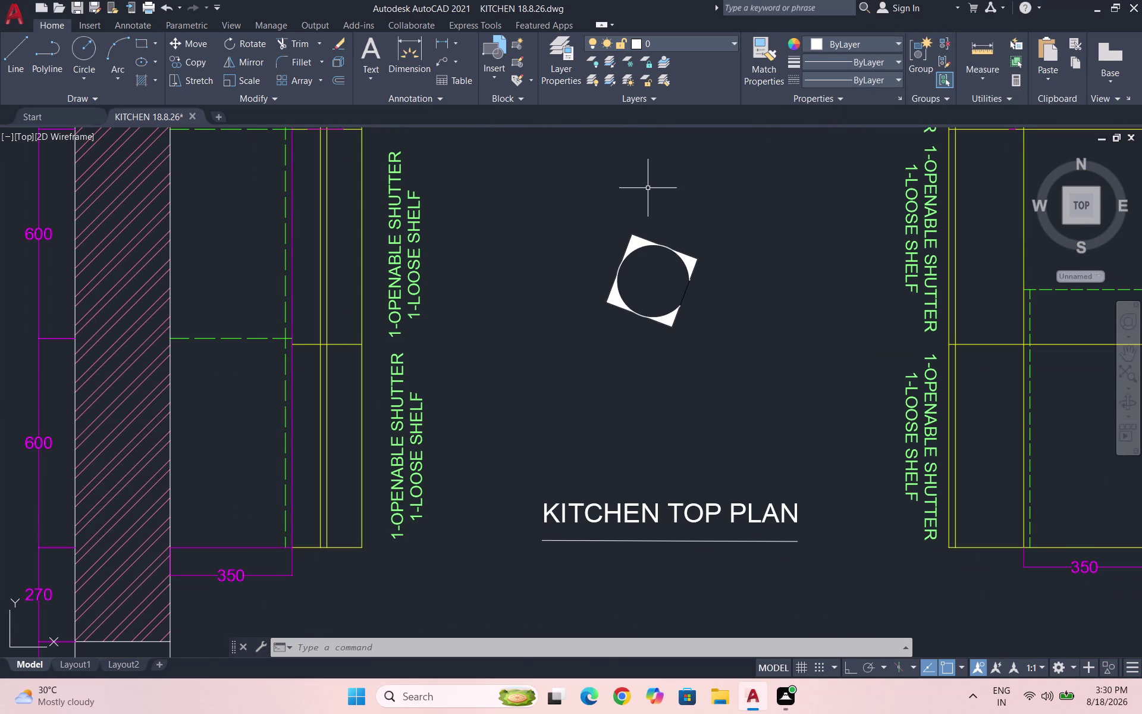
text(DT)
key(Return)
Make TEXT the current layer and place the letter 'A' beside the symbol.
scroll(up, 3)
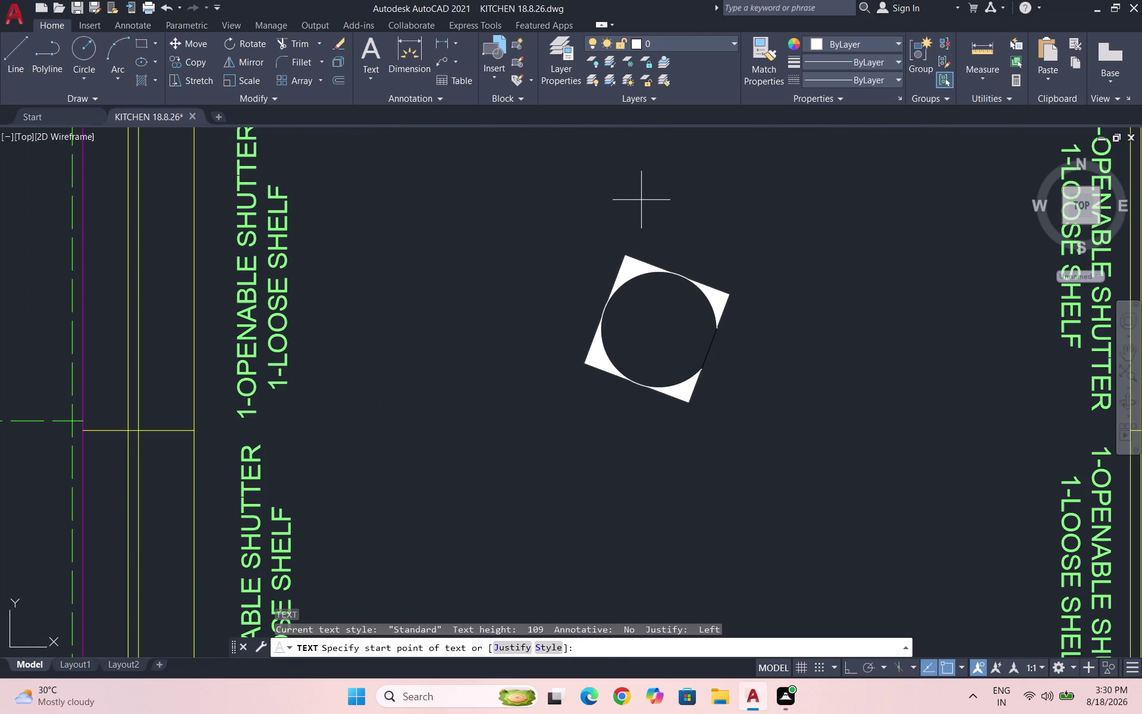
click(705, 36)
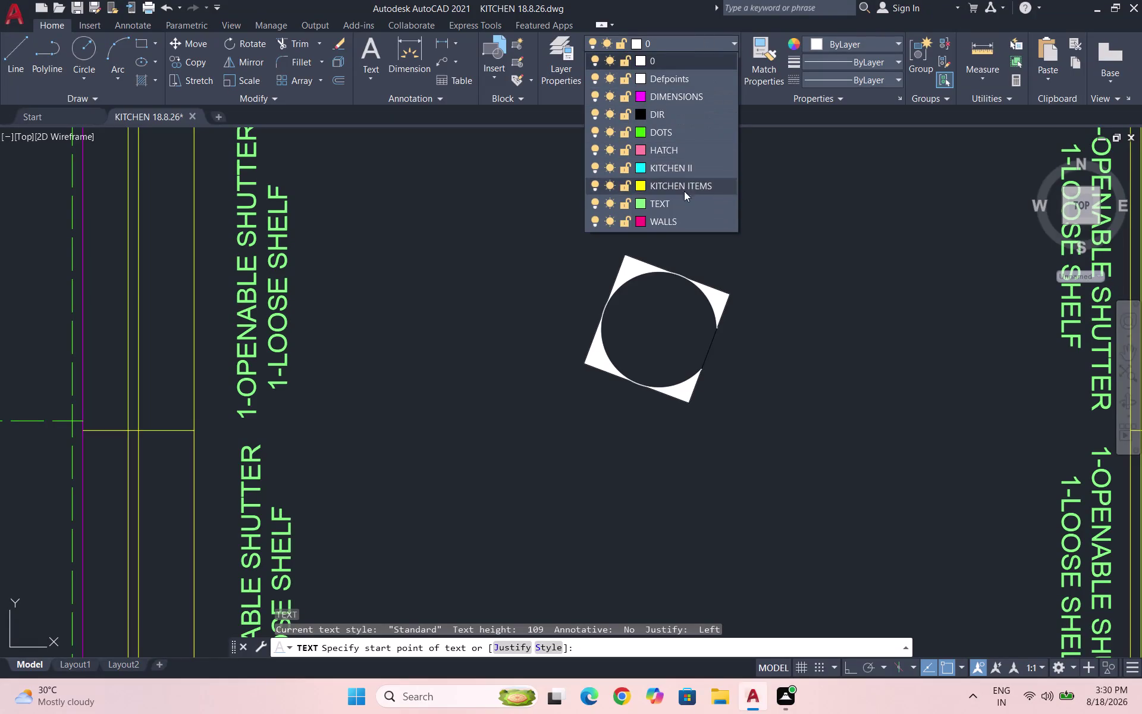
click(681, 203)
scroll(up, 3)
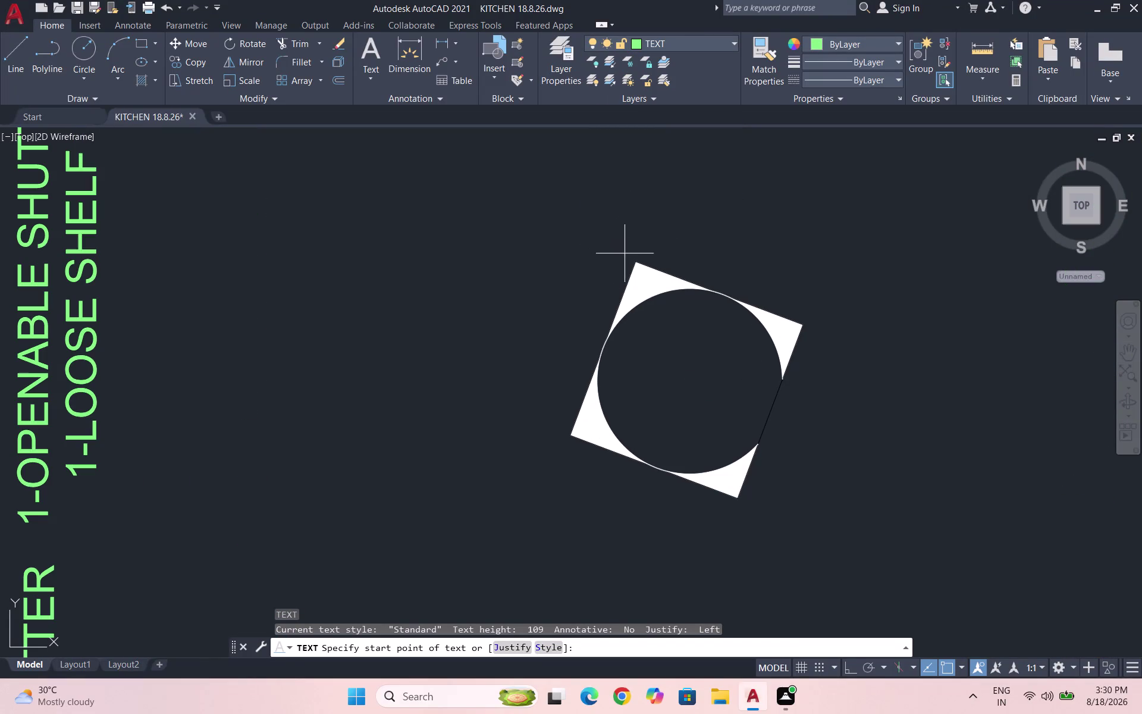
click(620, 252)
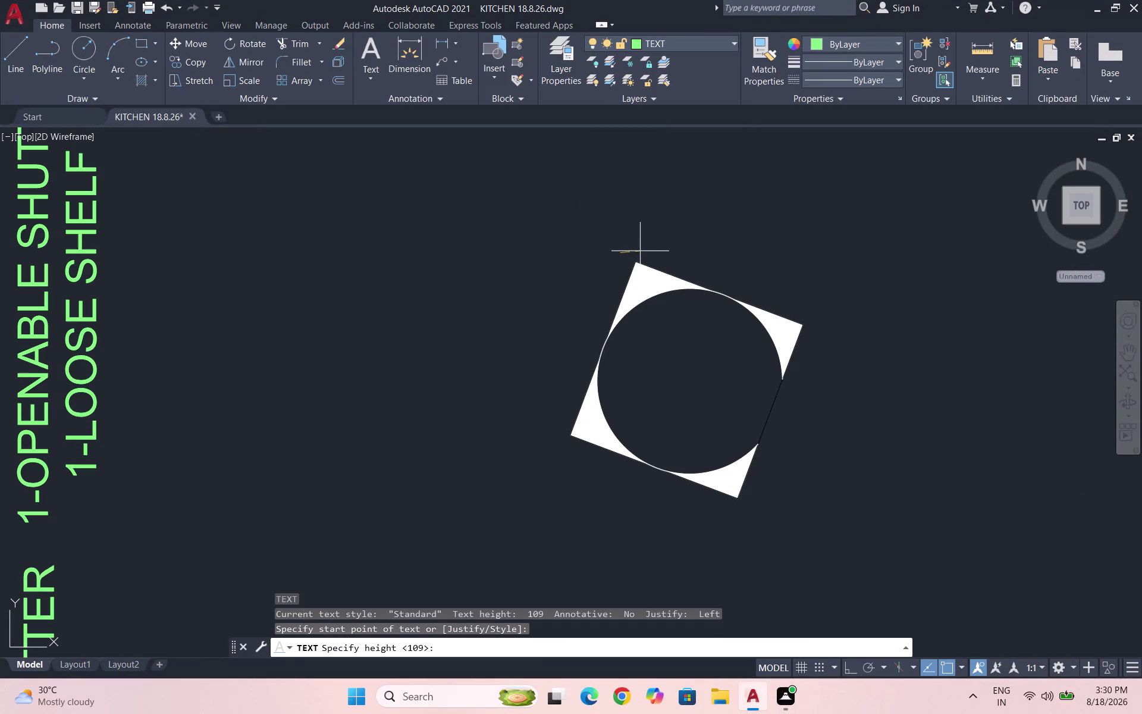
key(F8)
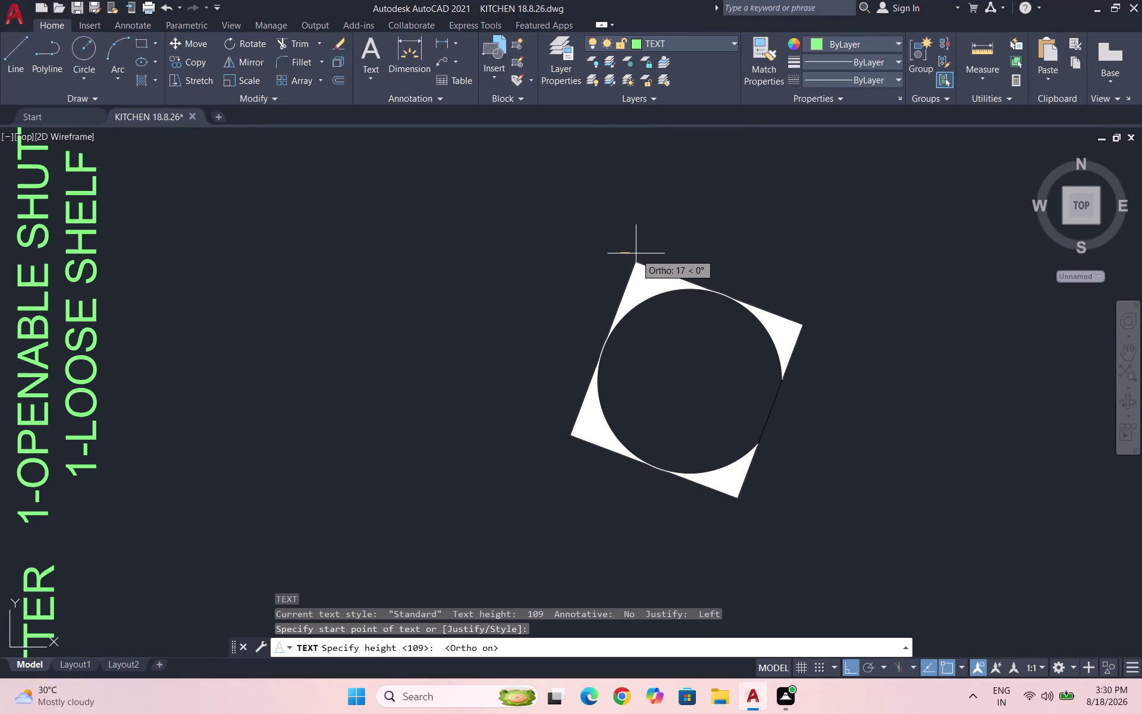
double_click(637, 253)
click(638, 253)
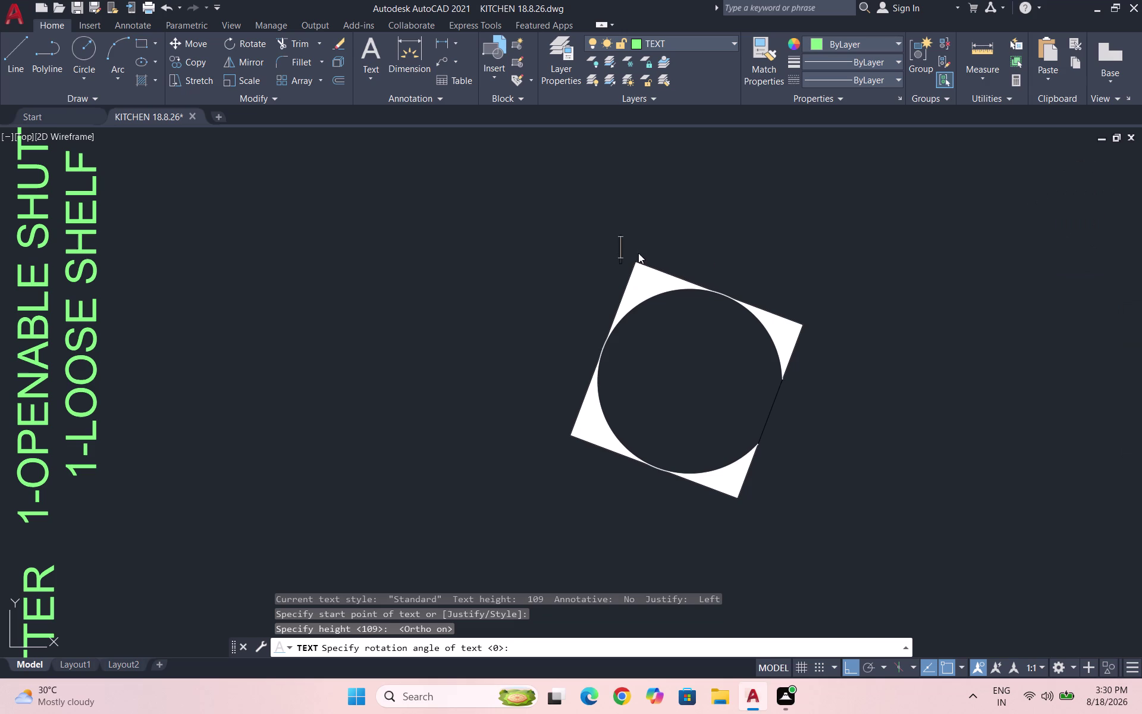
key(a)
key(Return)
key(Escape)
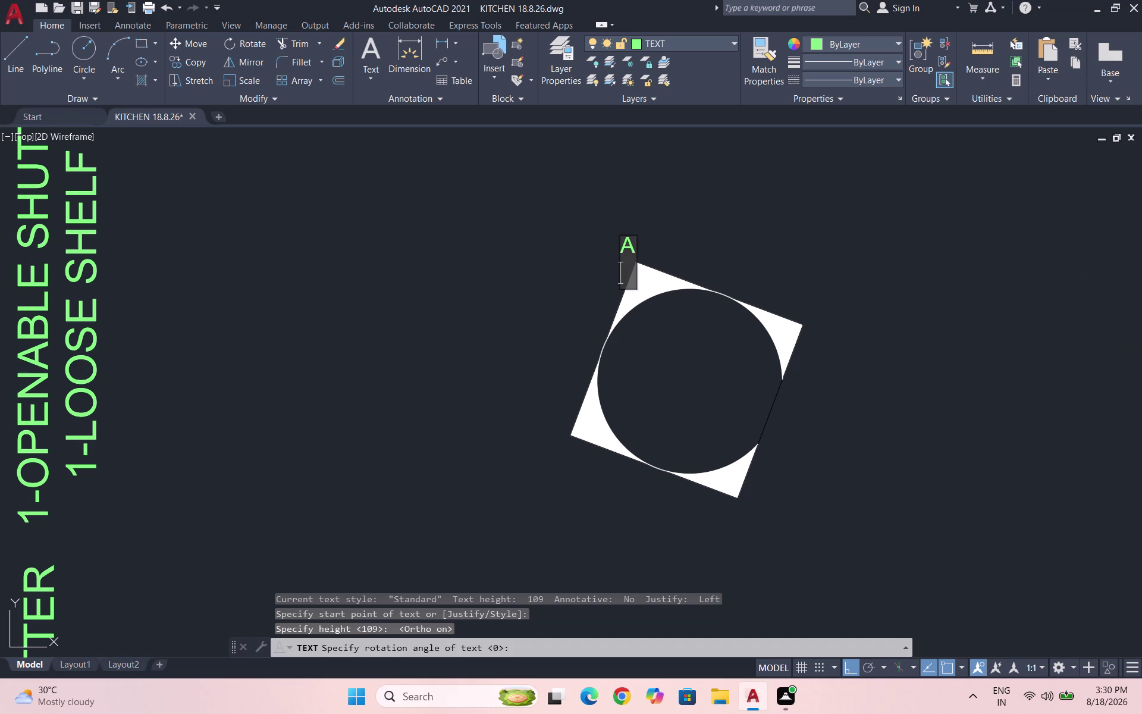
Move the letter A twice, bringing it nearer the symbol's top corner.
scroll(up, 3)
drag(658, 258, 578, 247)
click(540, 232)
key(m)
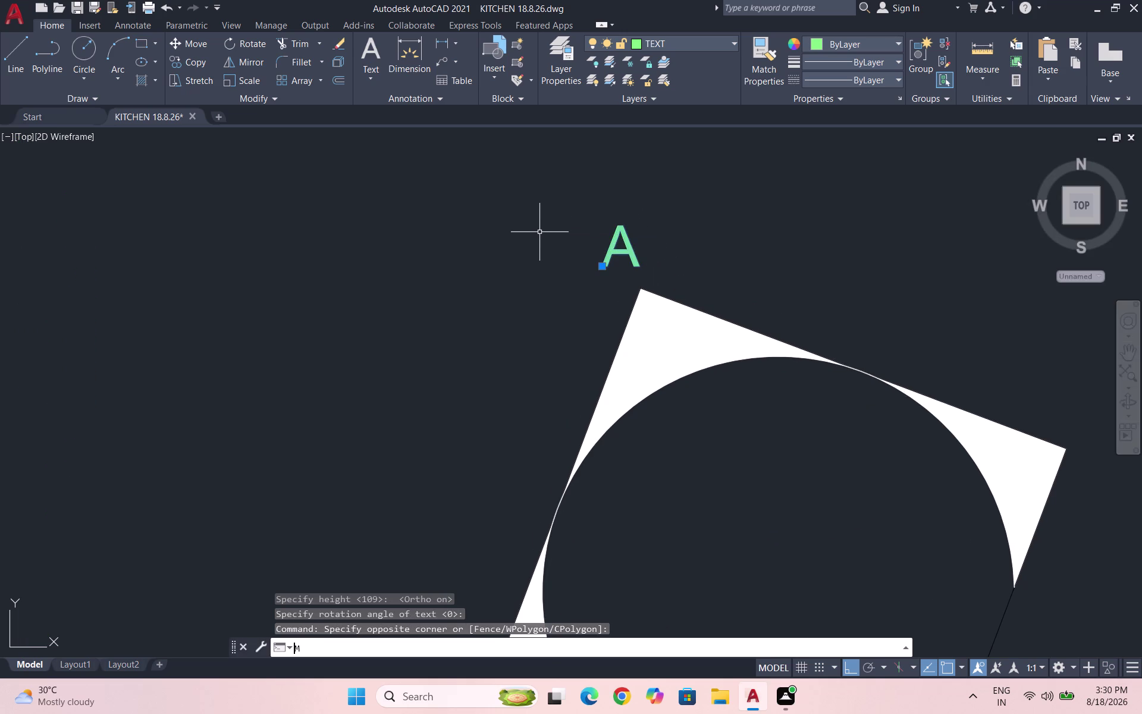
key(Return)
click(621, 245)
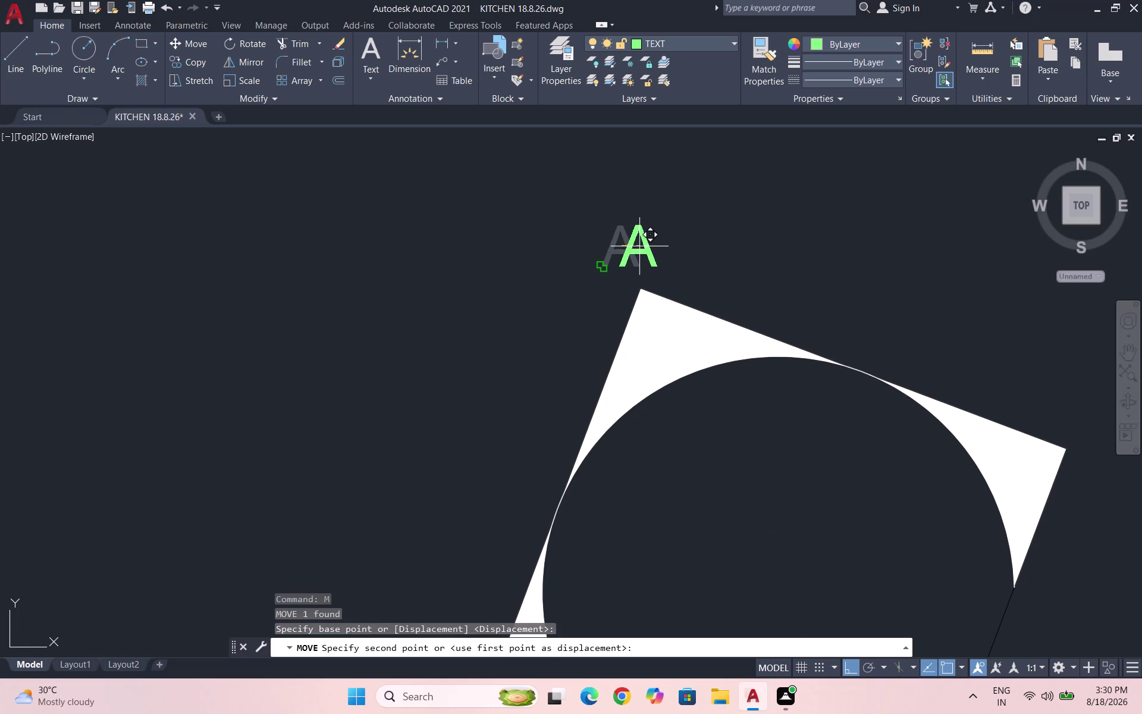
click(639, 247)
drag(605, 285, 595, 264)
click(573, 252)
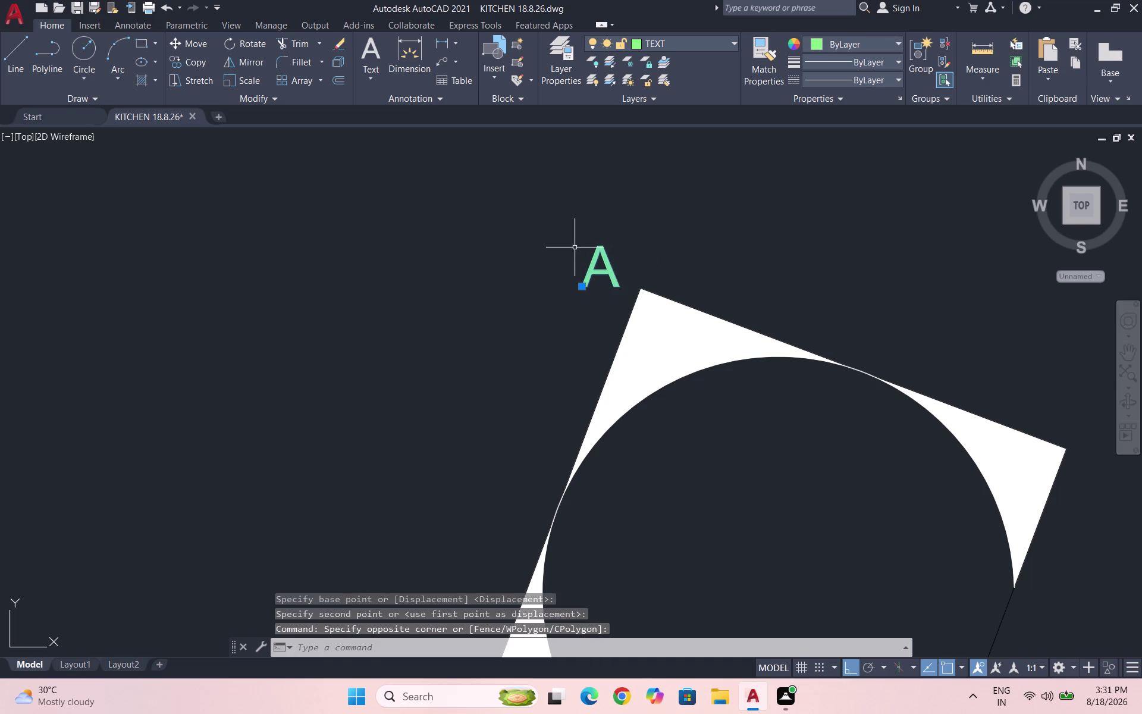
key(m)
key(Return)
scroll(up, 3)
click(596, 266)
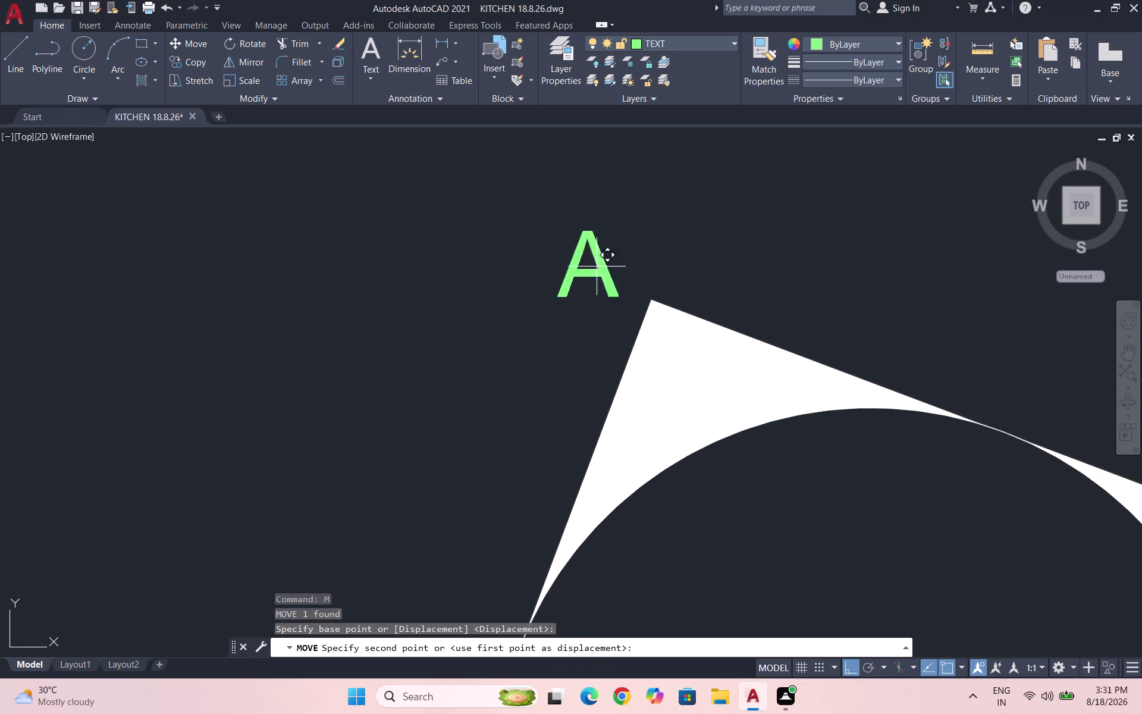
click(663, 252)
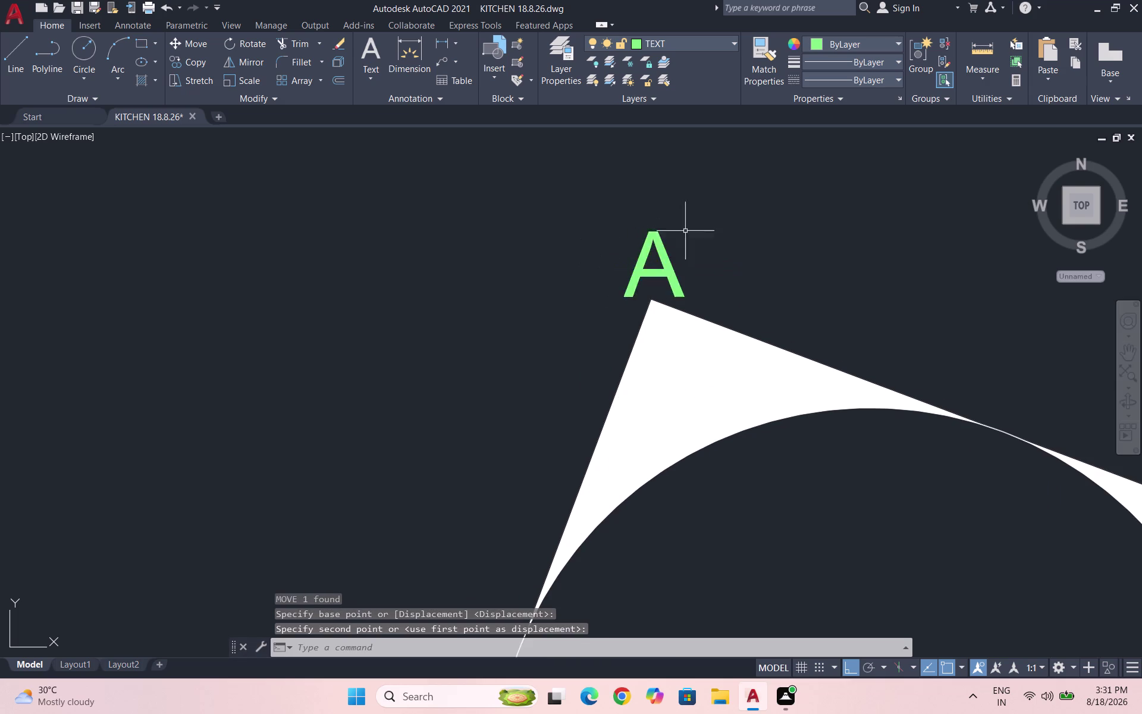
scroll(down, 3)
scroll(up, 3)
Reselect the letter A and move it above the symbol's top corner.
drag(679, 256, 650, 239)
click(554, 205)
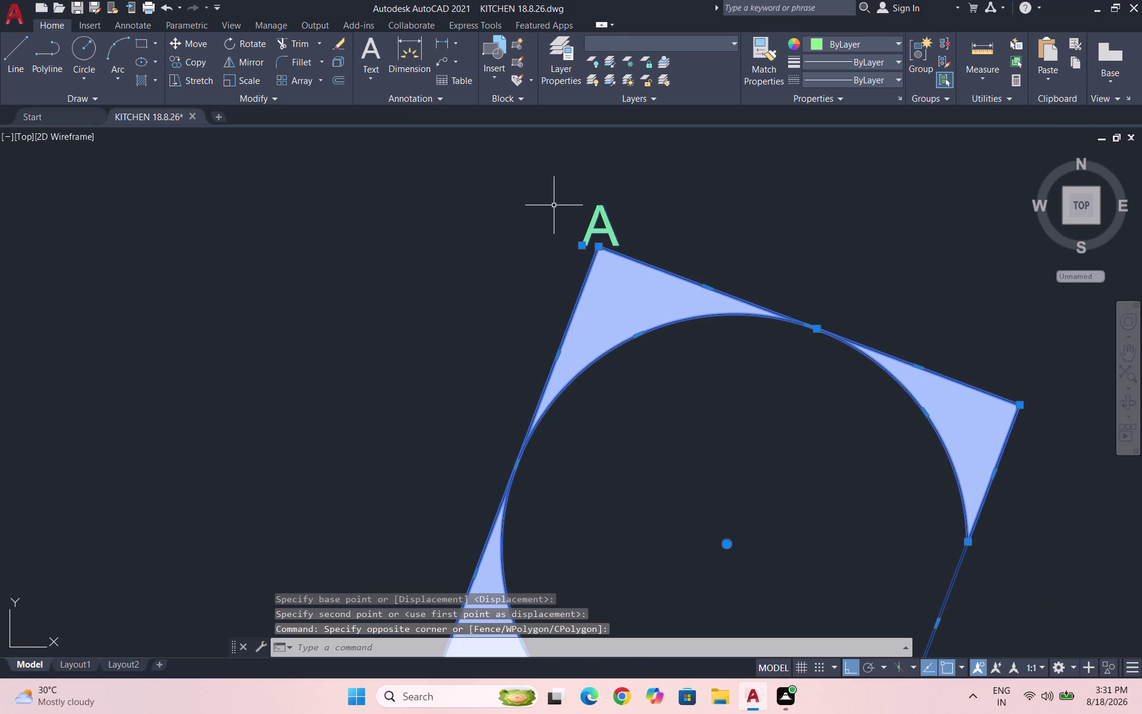
key(Escape)
scroll(up, 3)
scroll(down, 3)
scroll(down, 3)
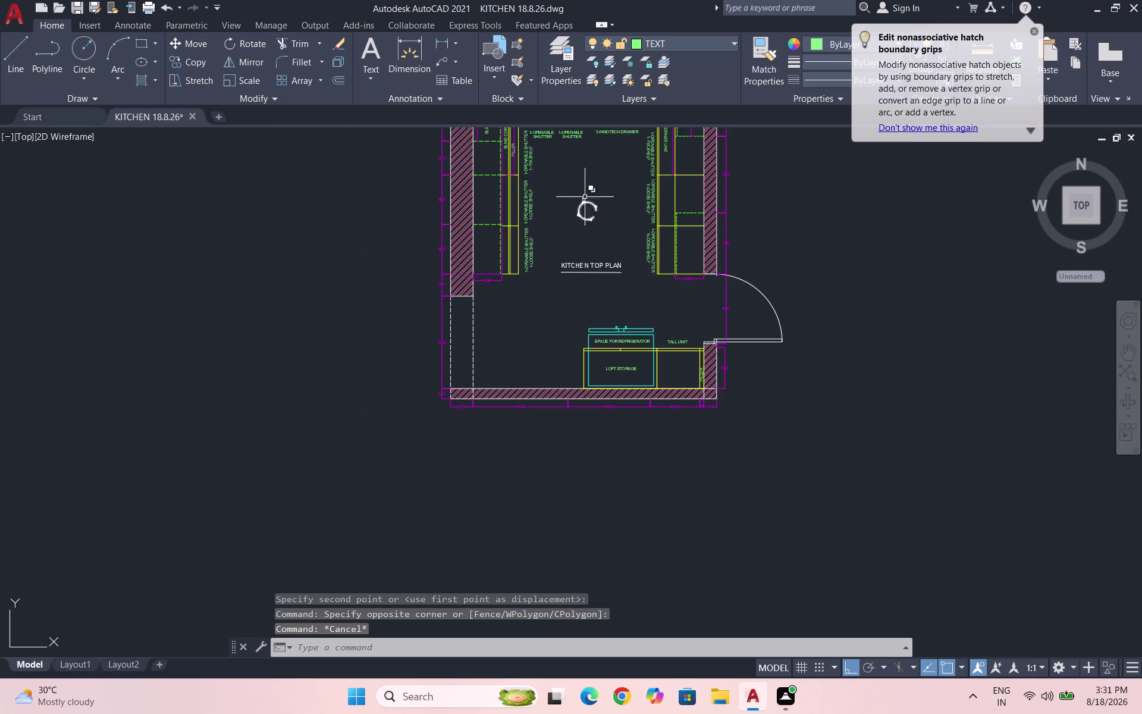
scroll(up, 3)
scroll(up, 3)
click(562, 350)
scroll(up, 3)
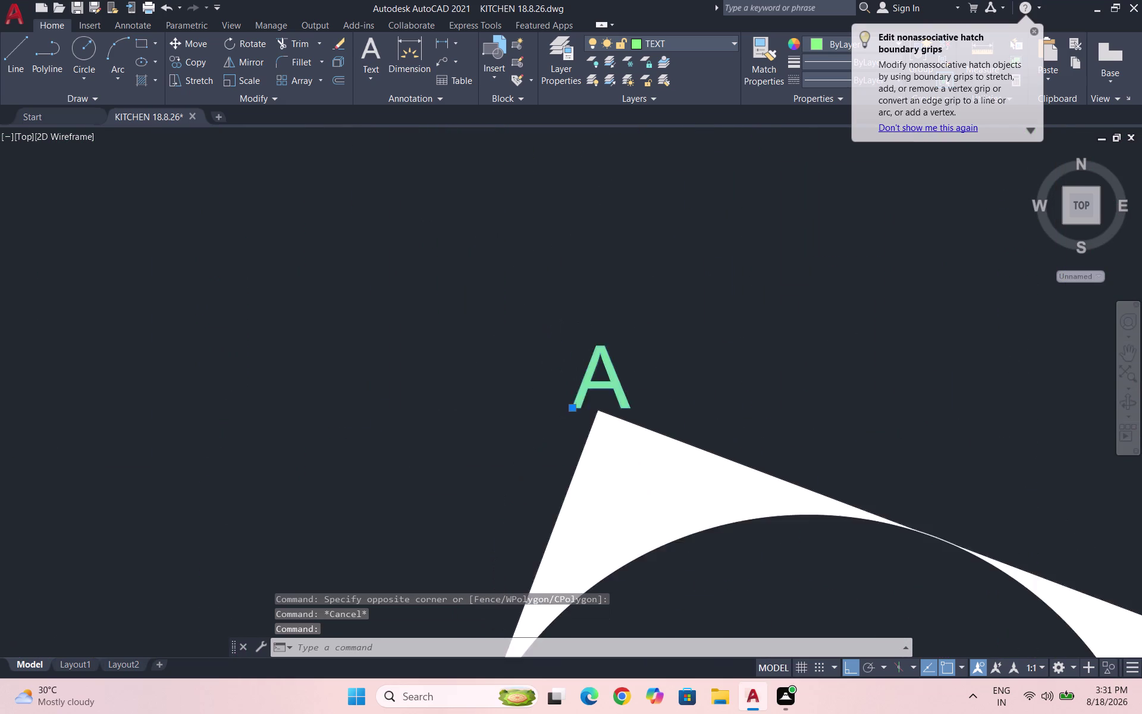
key(m)
key(Return)
click(726, 381)
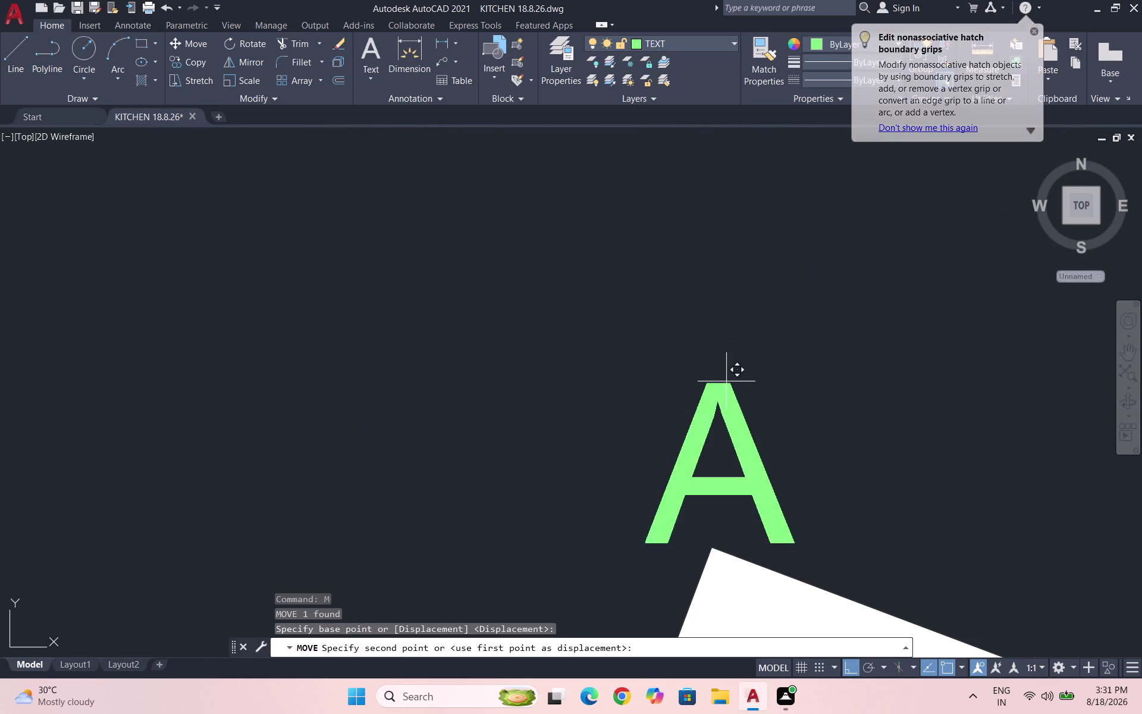
click(704, 201)
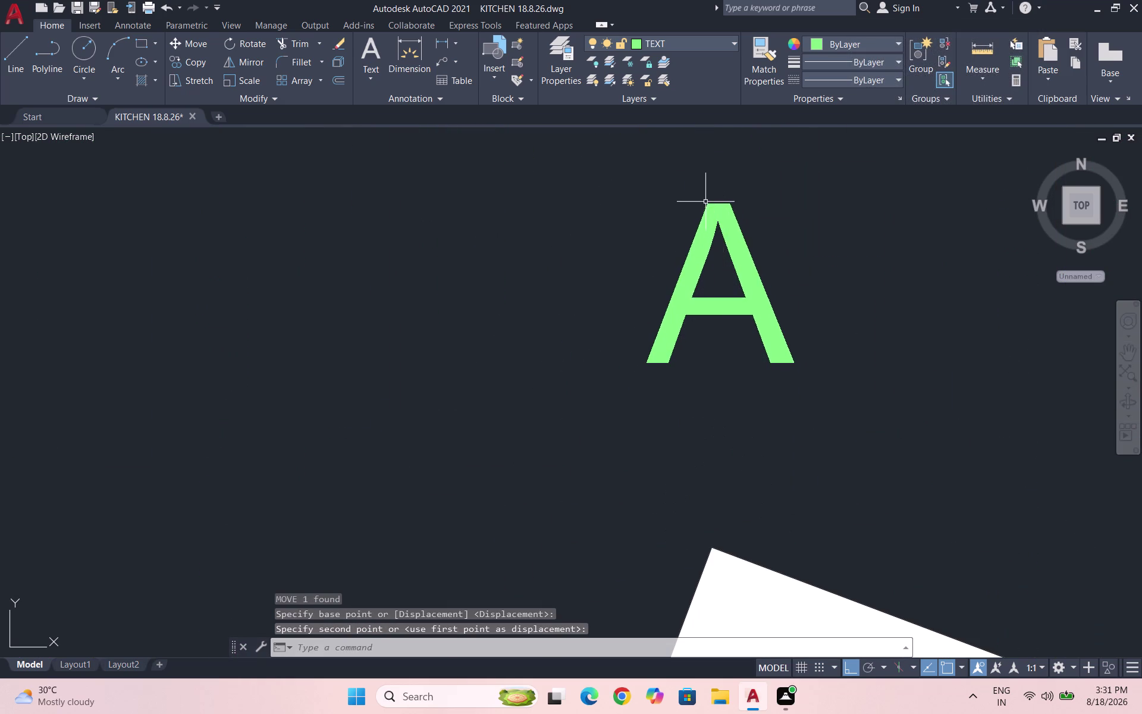
drag(808, 302, 737, 269)
click(613, 213)
Resize the letter A with SCALE from a base point beside it, then reselect it.
text(SC)
key(Return)
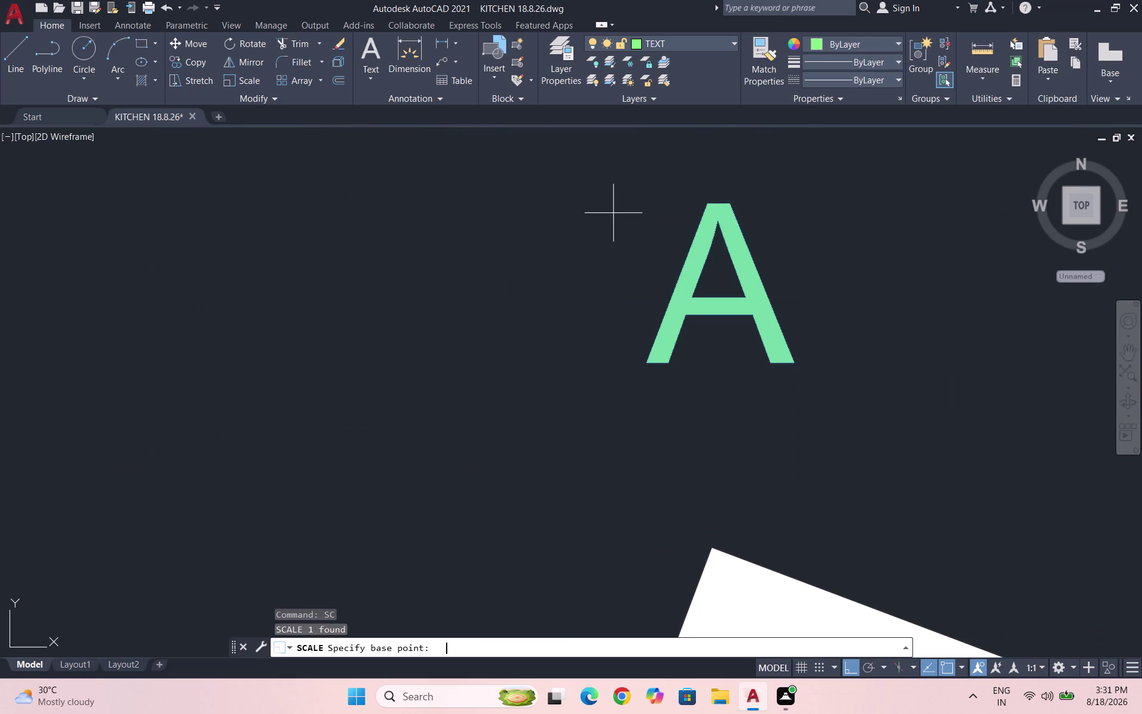
click(733, 206)
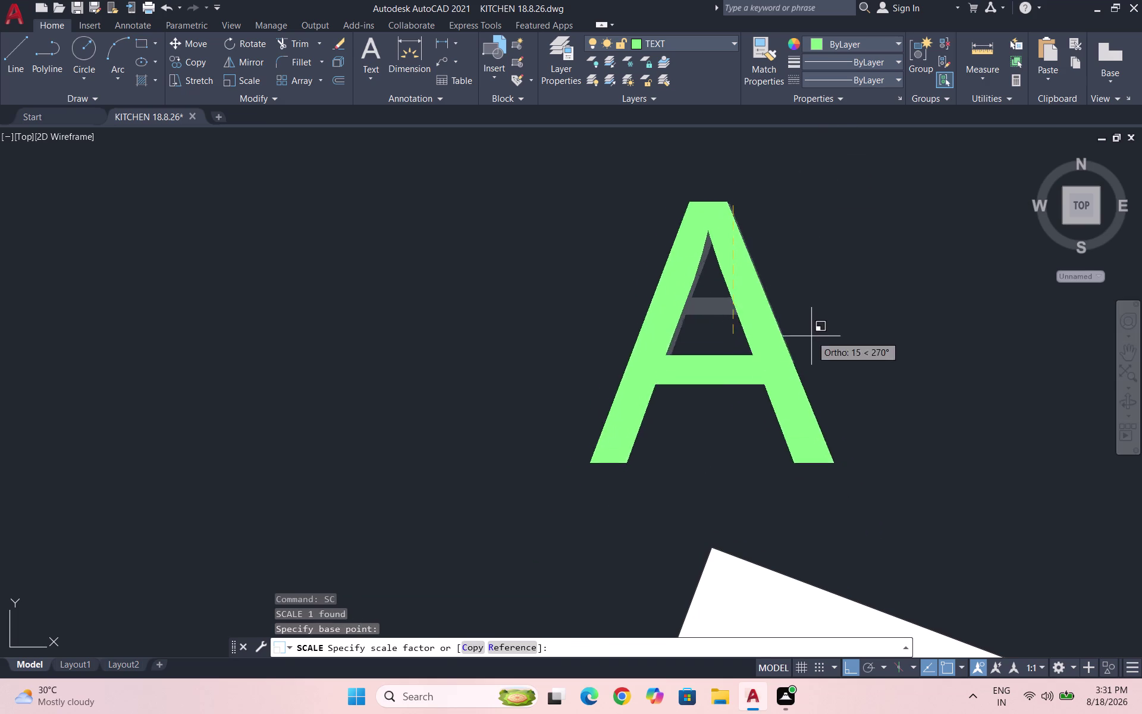
click(827, 365)
scroll(down, 3)
scroll(down, 3)
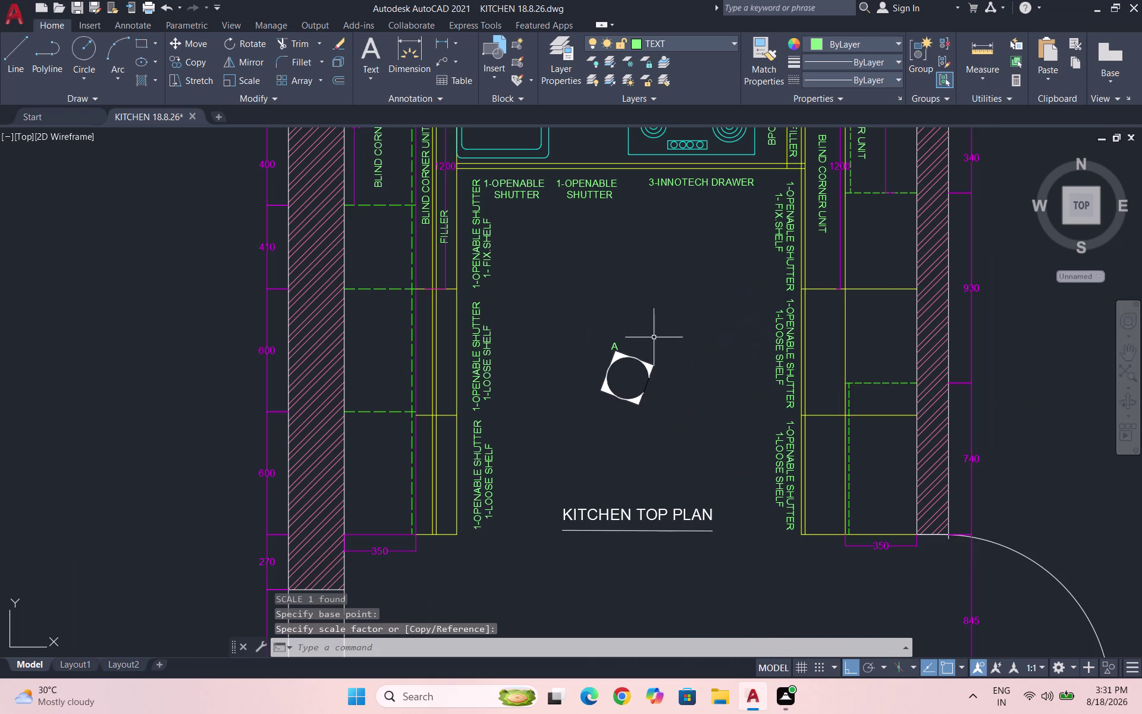
scroll(up, 3)
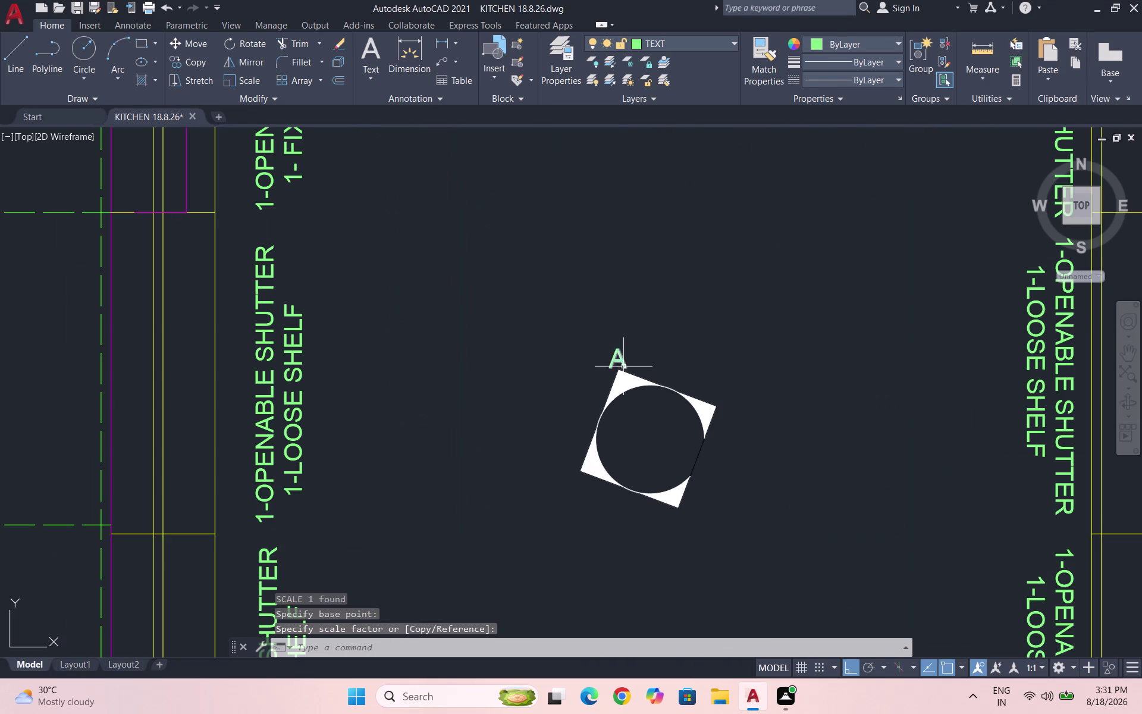
scroll(up, 3)
drag(608, 353, 603, 345)
click(550, 322)
Start copying the letter A from a base point, with the grid shown and Ortho off.
text(CO)
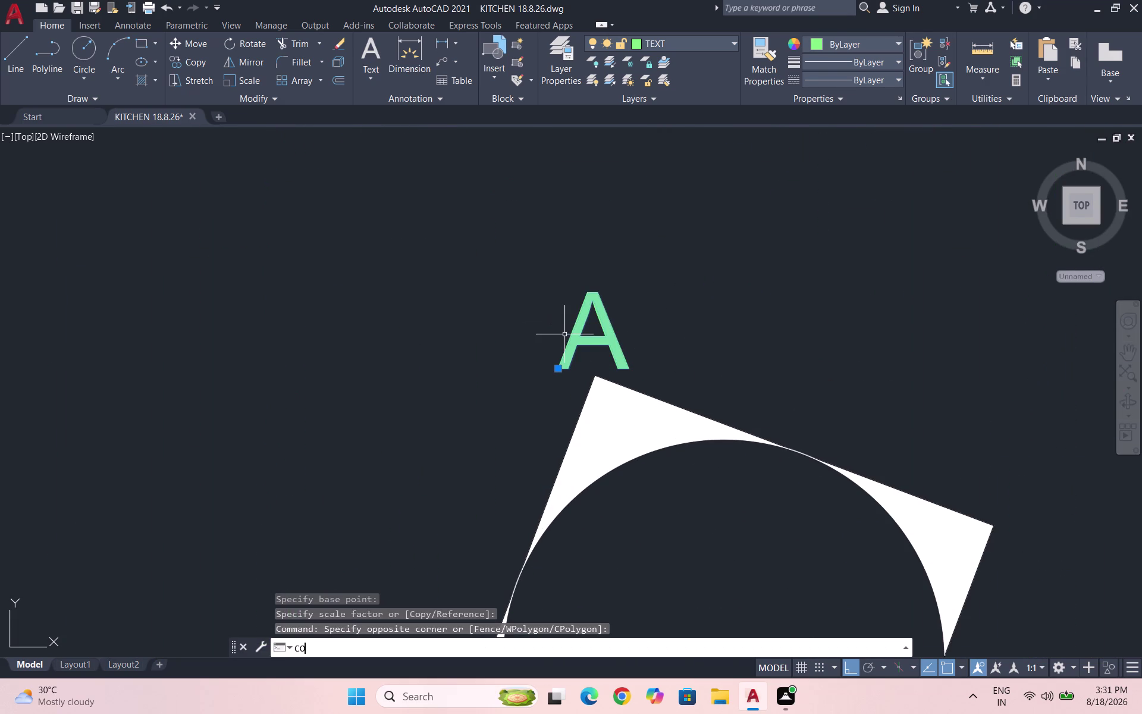
key(Return)
click(569, 330)
scroll(down, 3)
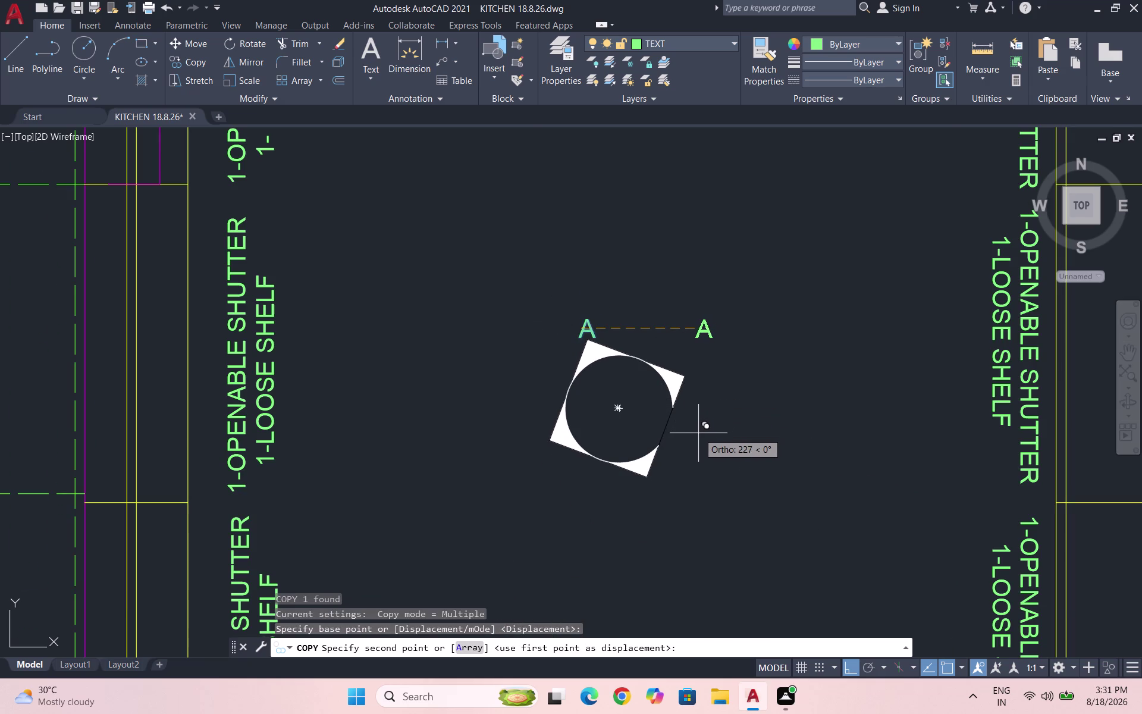
key(F7)
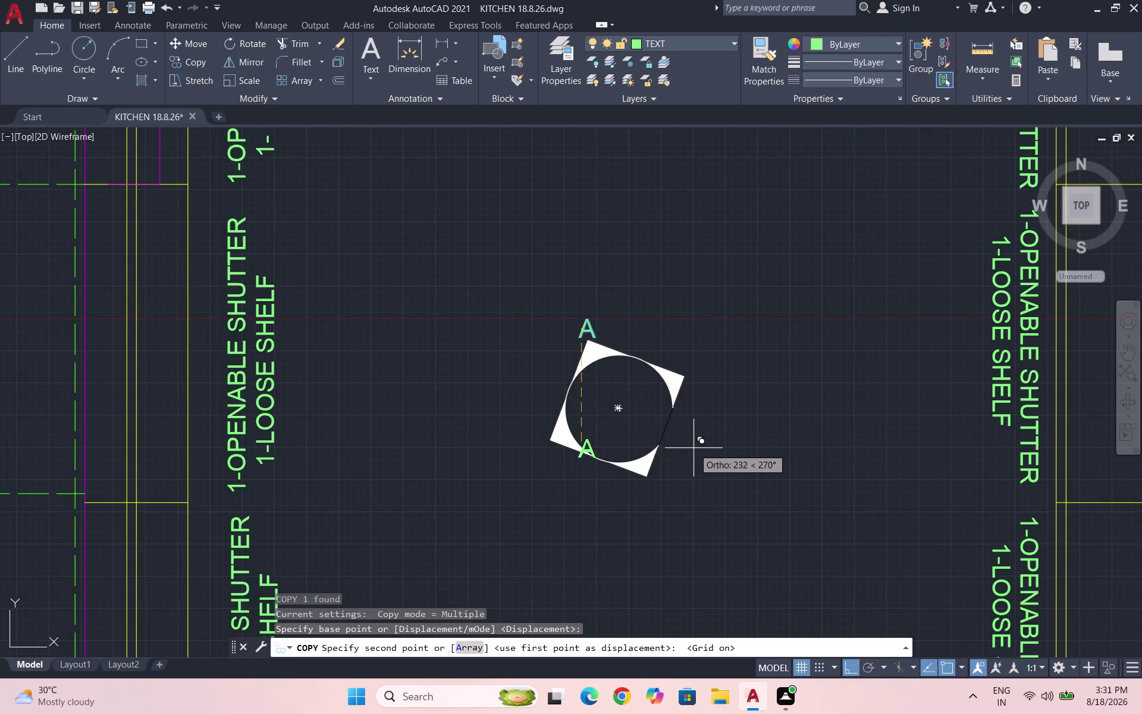
key(F8)
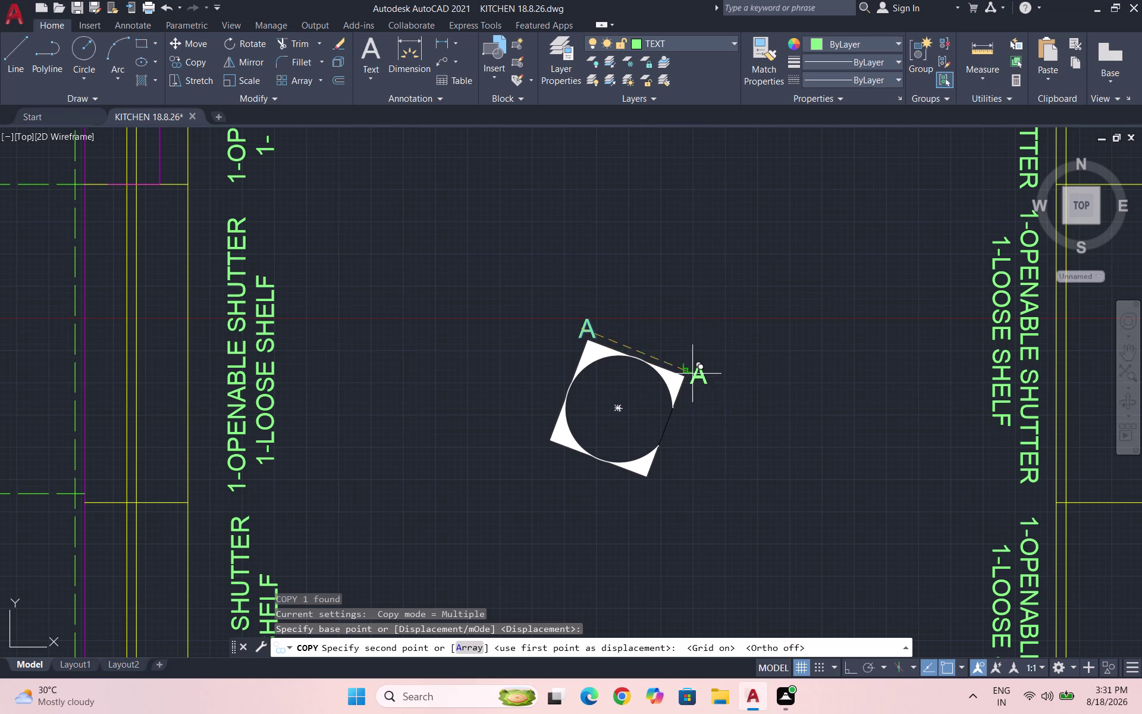
scroll(up, 3)
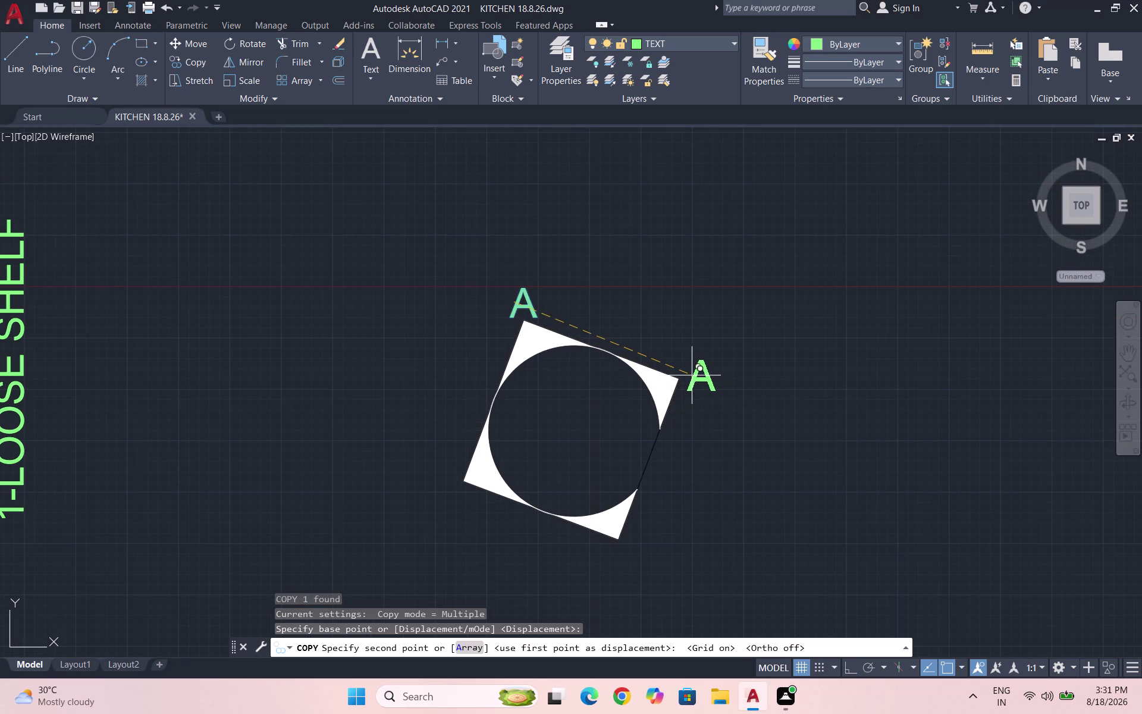
Place copies of A beside the symbol's right, bottom and left corners.
click(692, 375)
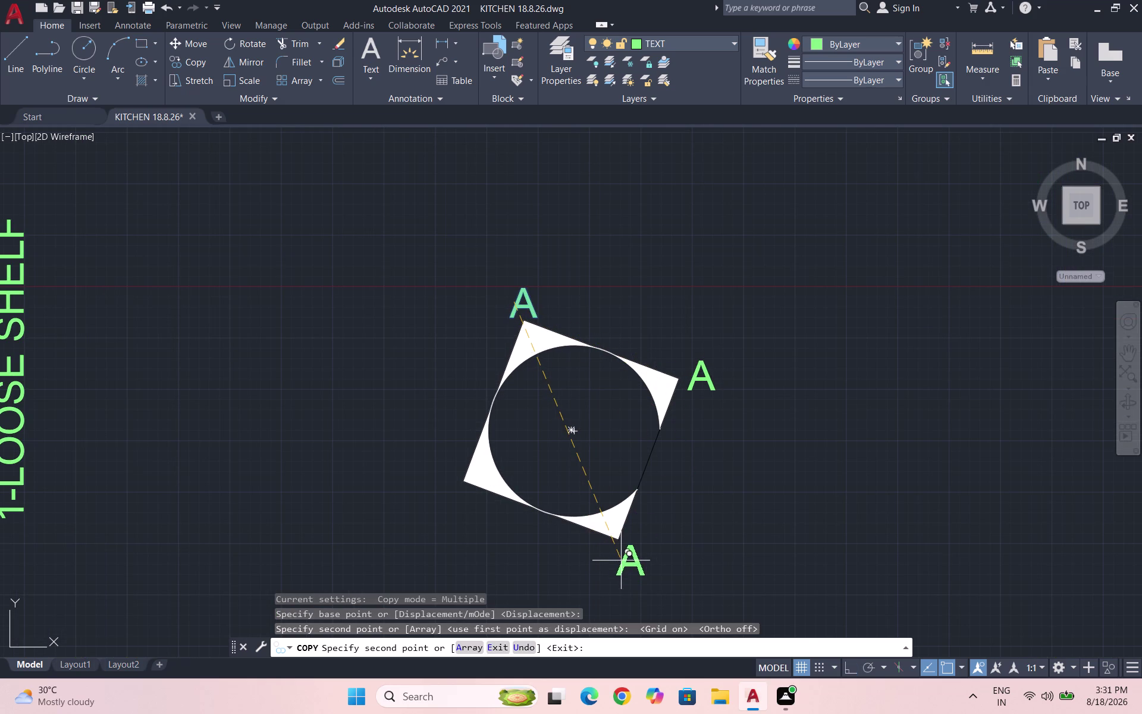
click(621, 560)
click(438, 489)
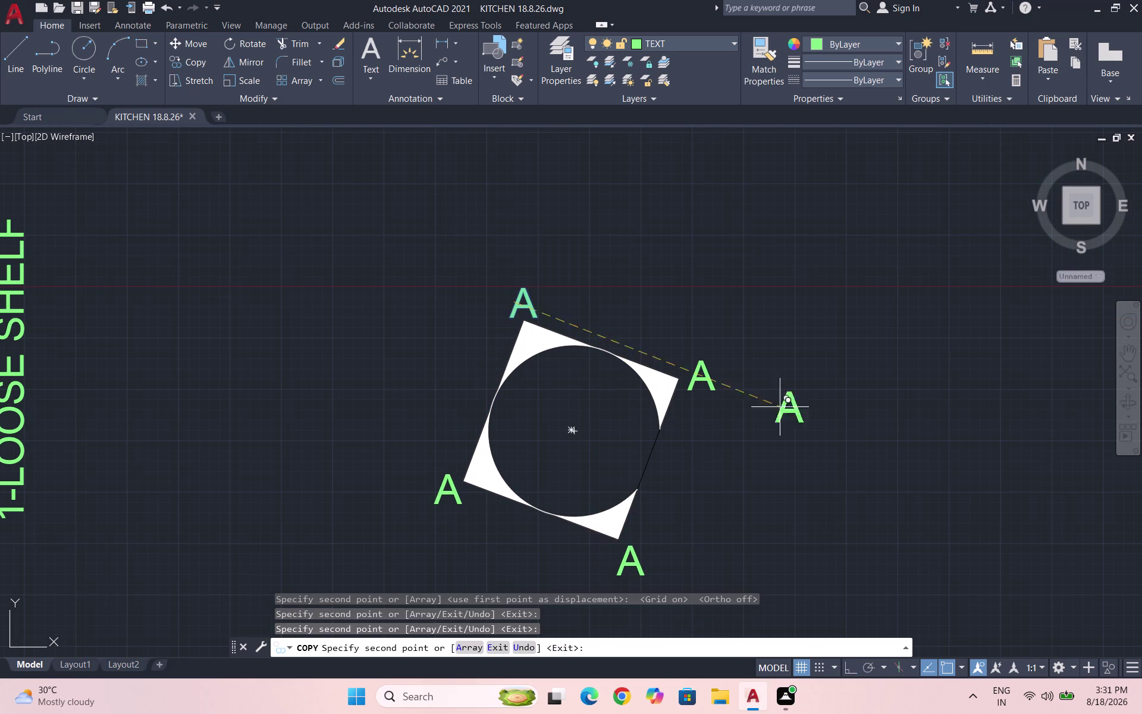
key(Escape)
triple_click(712, 373)
Change the right-hand corner letter from A to B.
triple_click(706, 376)
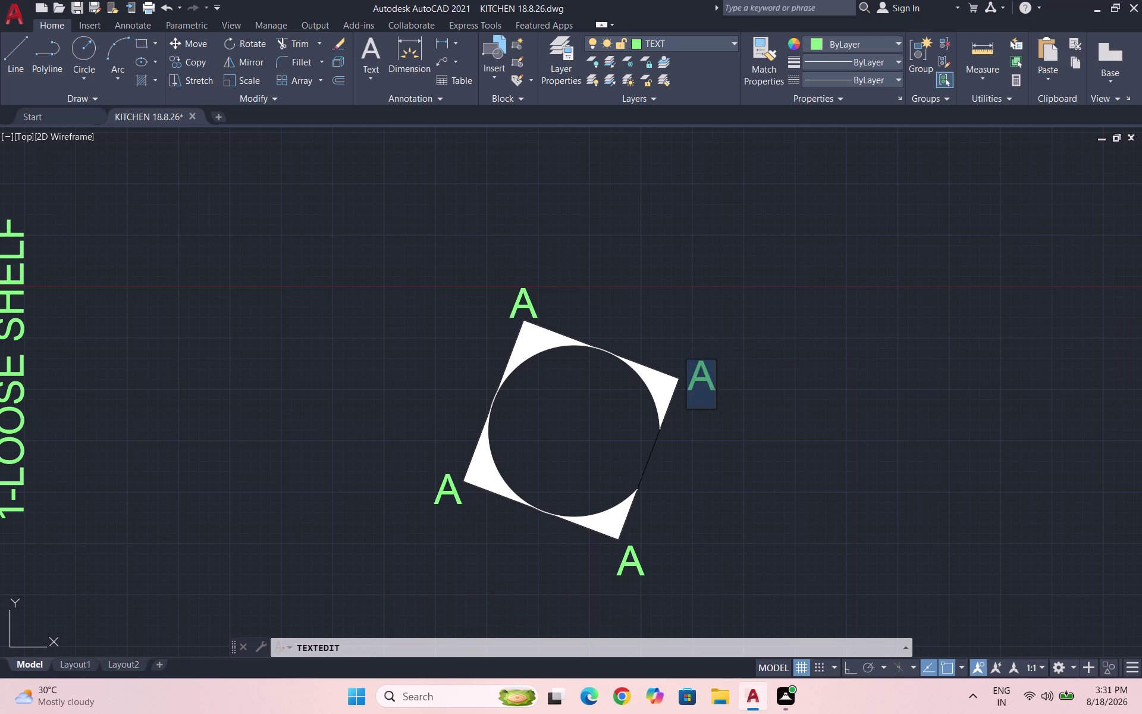
key(b)
key(BackSpace)
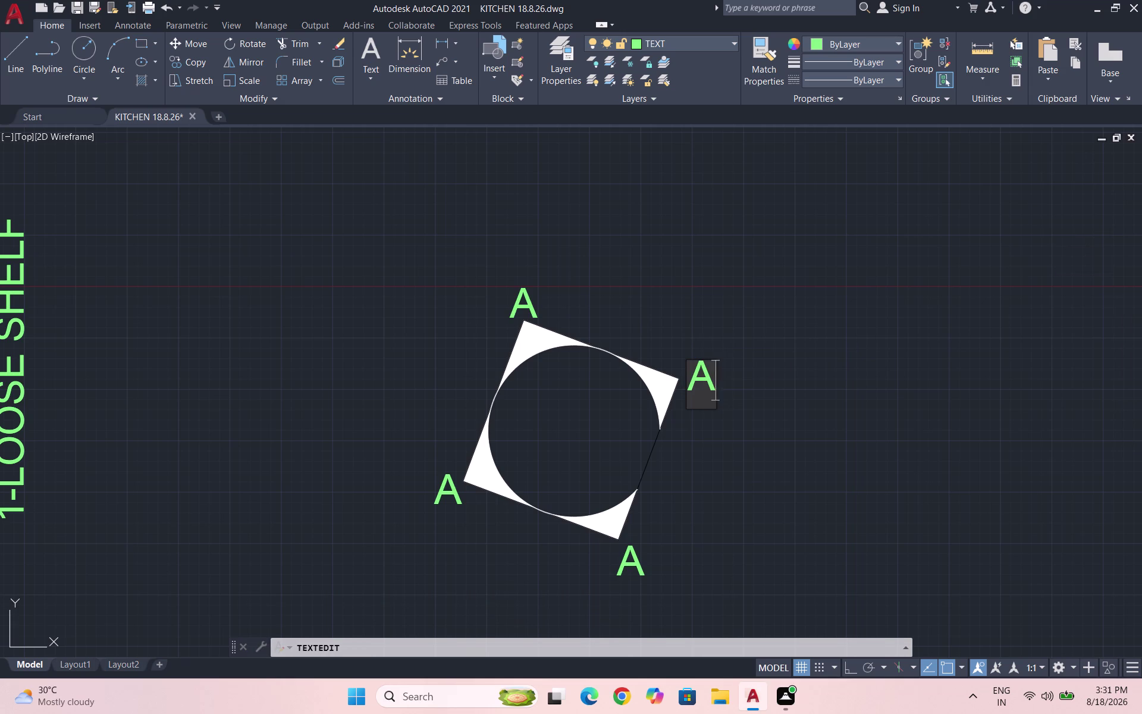
key(BackSpace)
key(b)
Change the bottom corner letter to C and the left one to D.
double_click(627, 556)
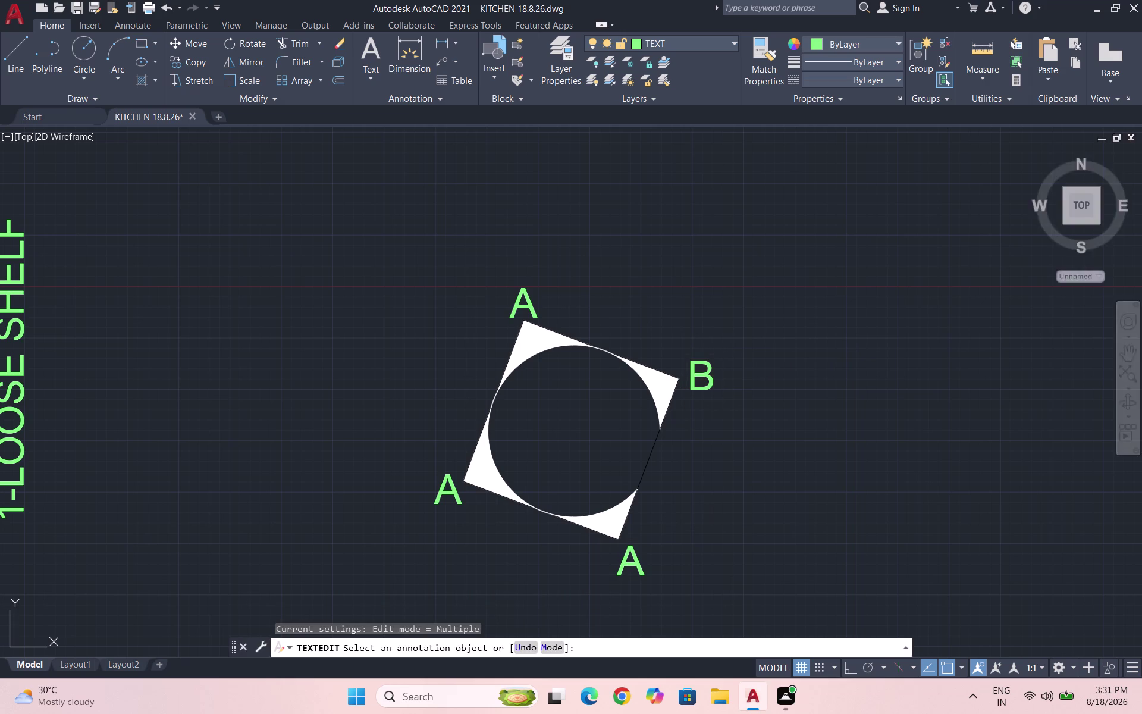
key(c)
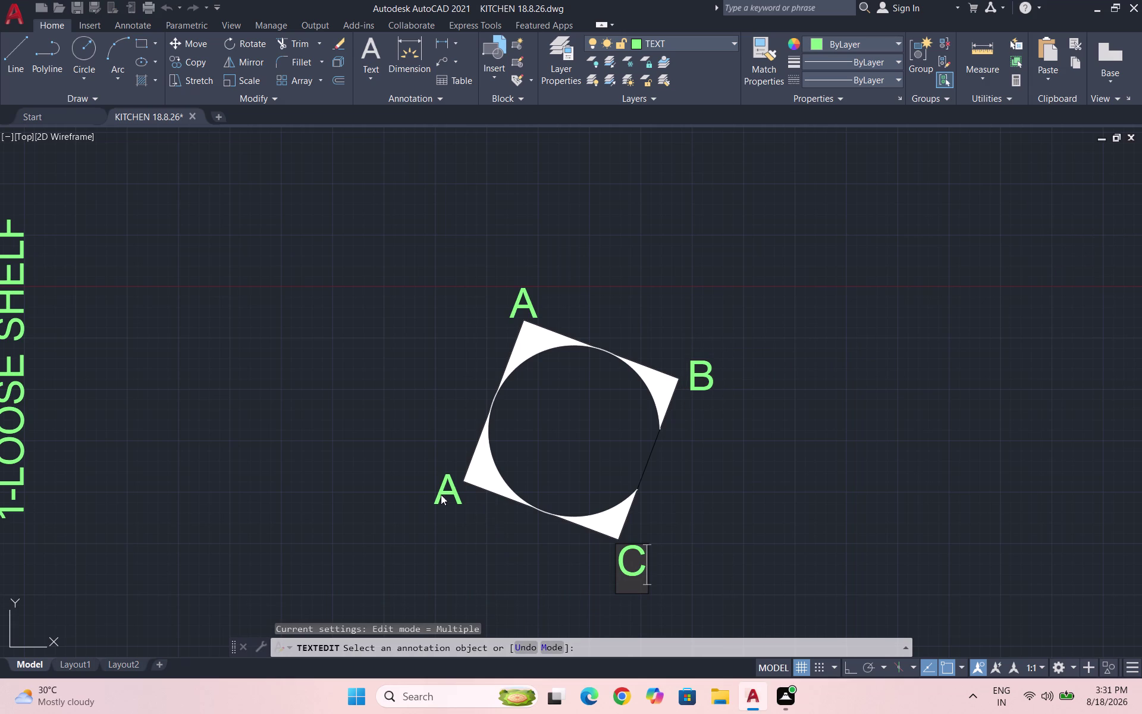
double_click(438, 490)
double_click(442, 488)
key(d)
click(371, 375)
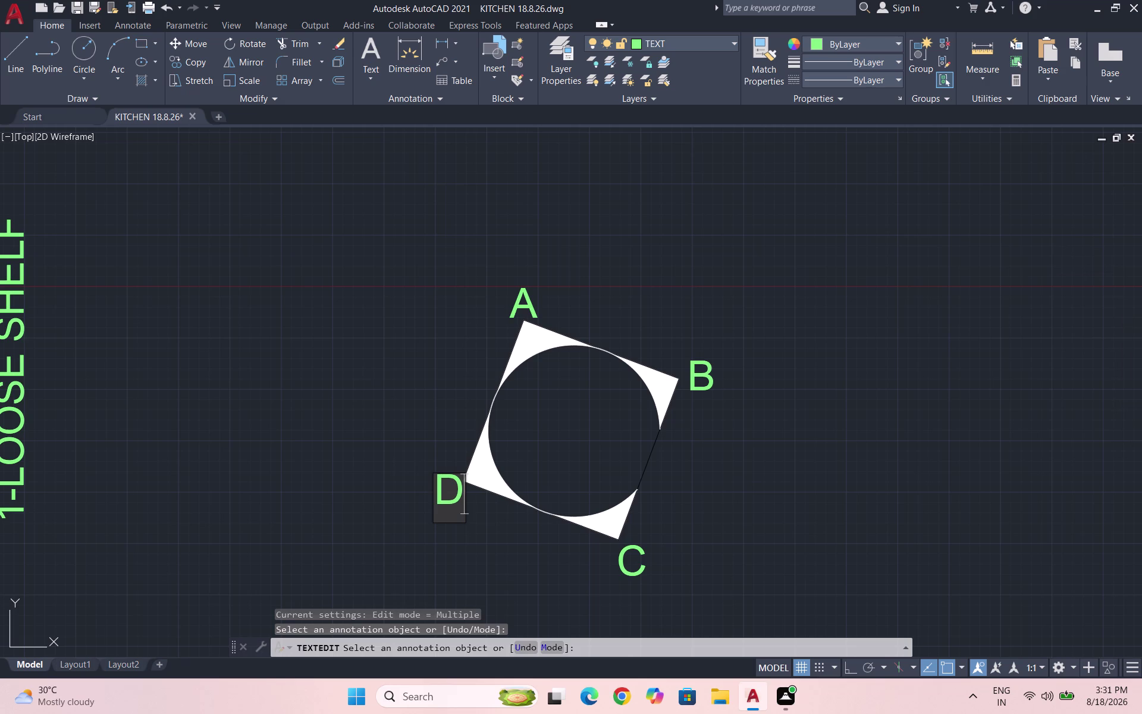
key(Escape)
scroll(down, 3)
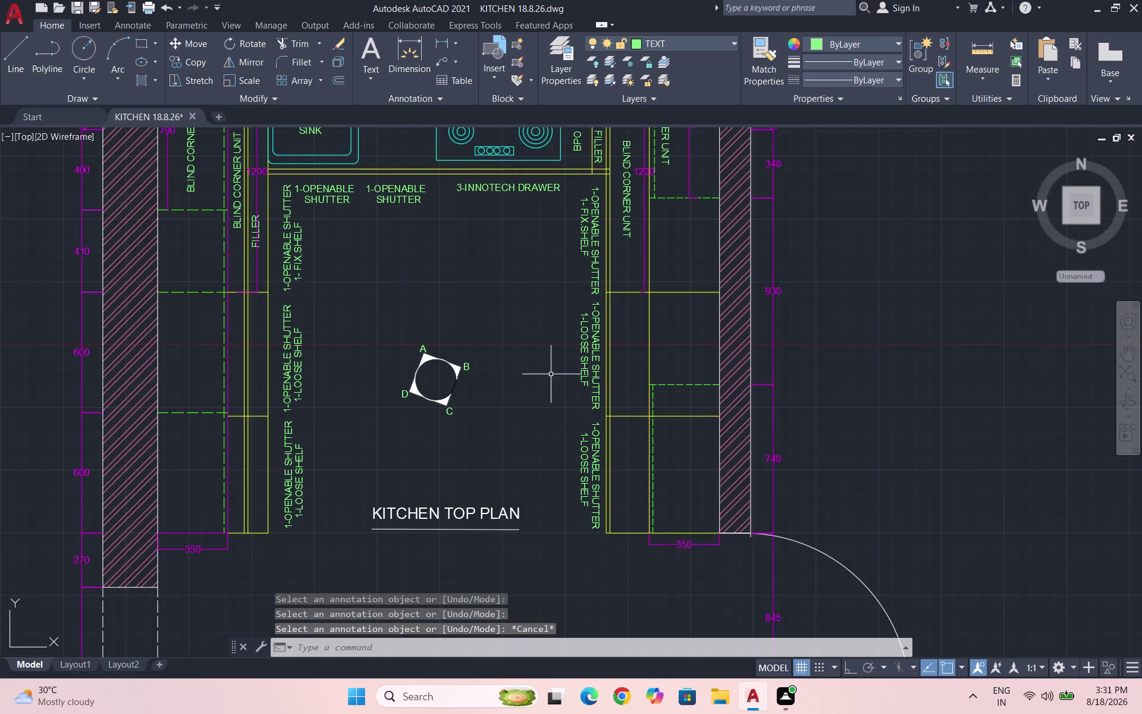
Save the kitchen drawing and begin a linear dimension (DIMLINEAR) for the top wall.
scroll(down, 3)
scroll(down, 3)
scroll(down, 3)
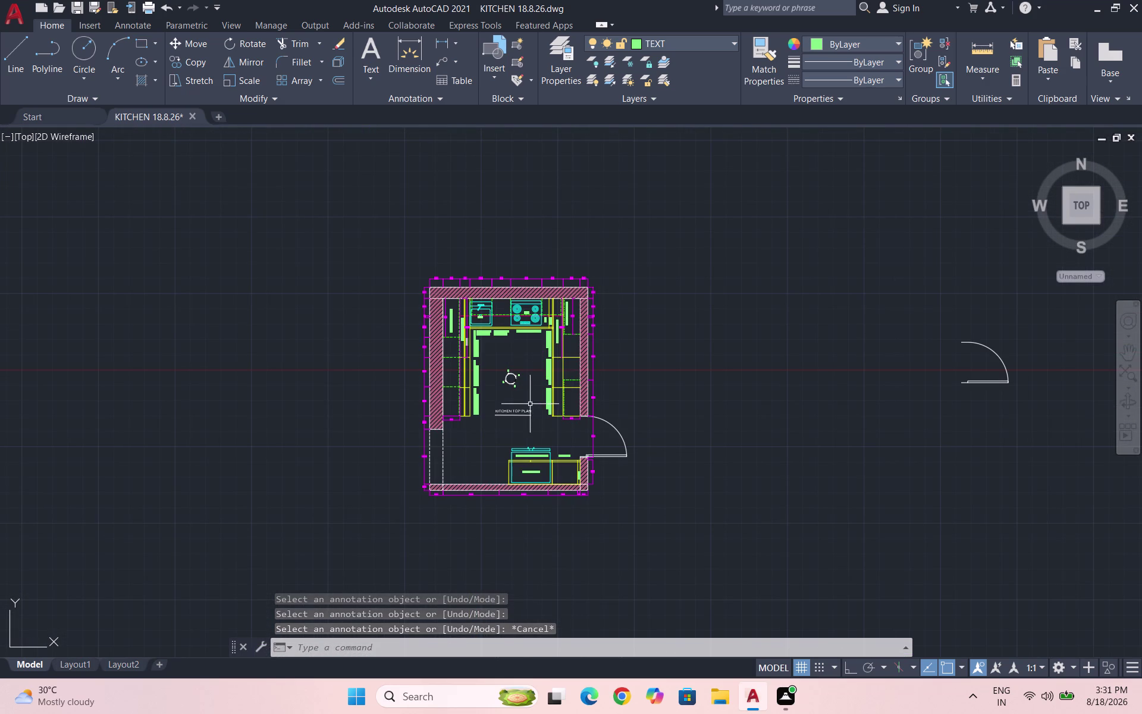
scroll(down, 3)
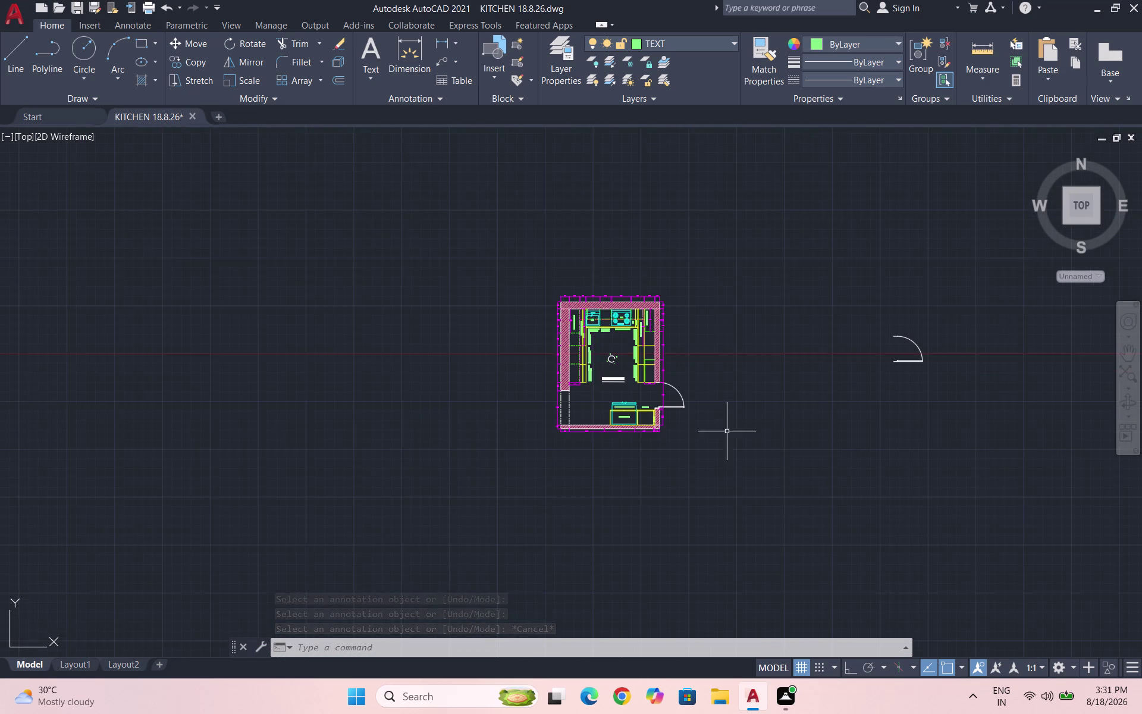
scroll(up, 3)
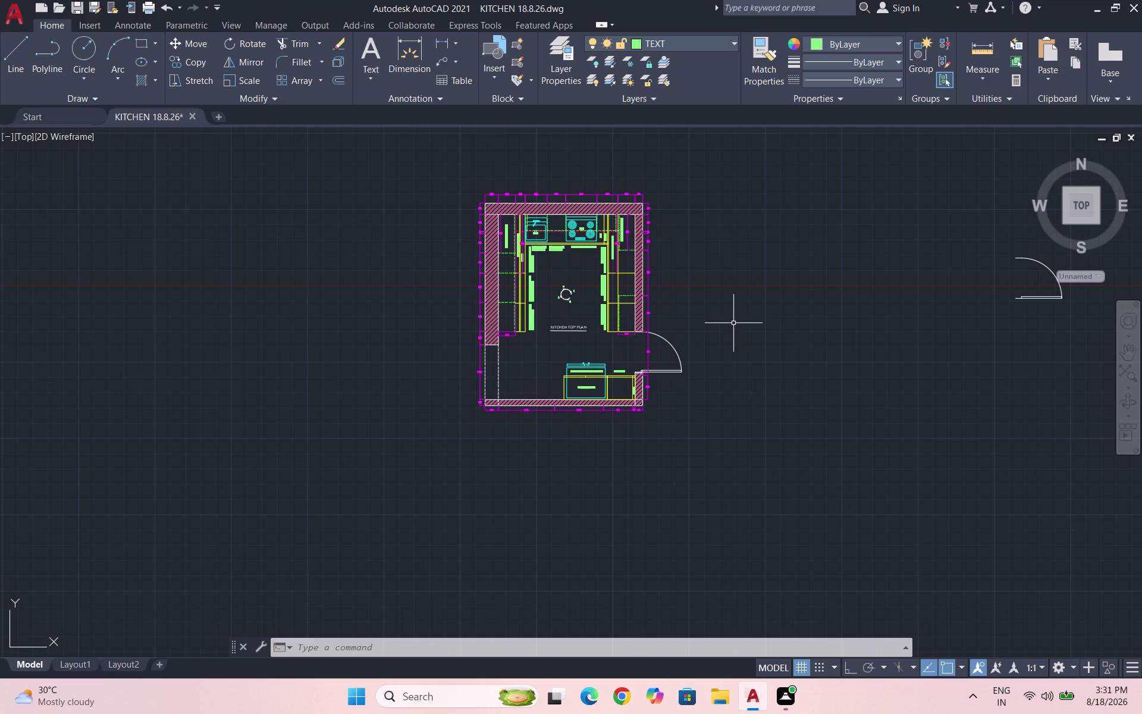
key(ctrl+s)
key(ctrl+s)
scroll(up, 3)
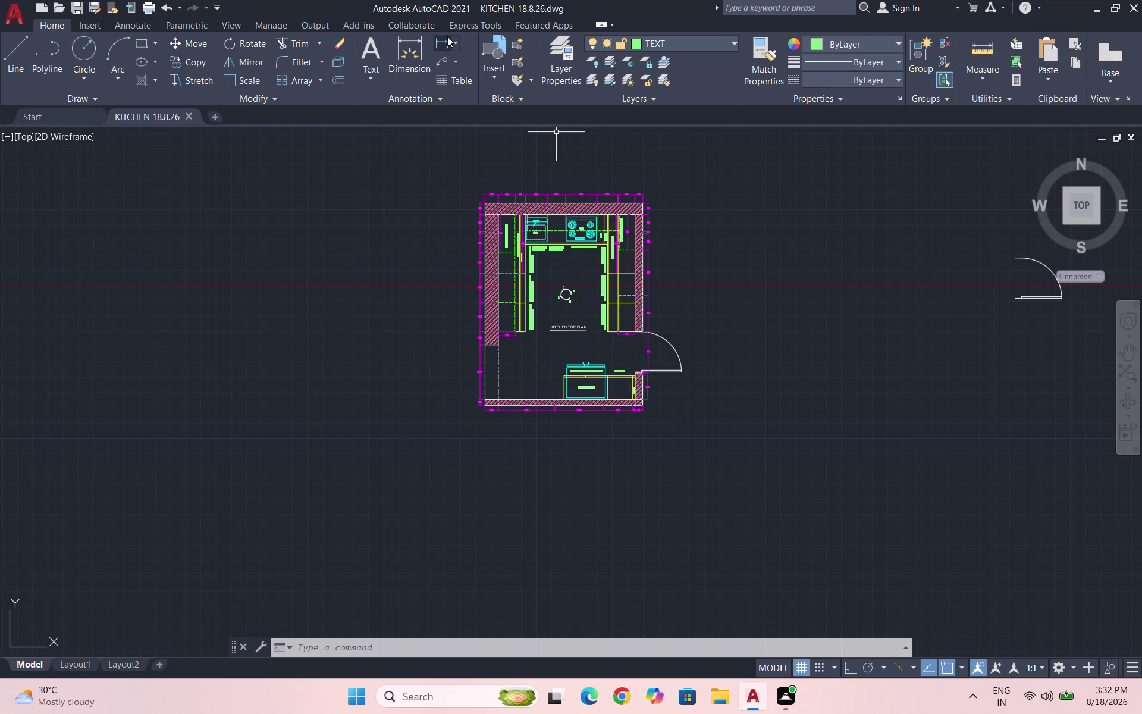
click(448, 37)
Dimension the full top wall, corner to corner, with an overall 2800 above the chain.
scroll(up, 3)
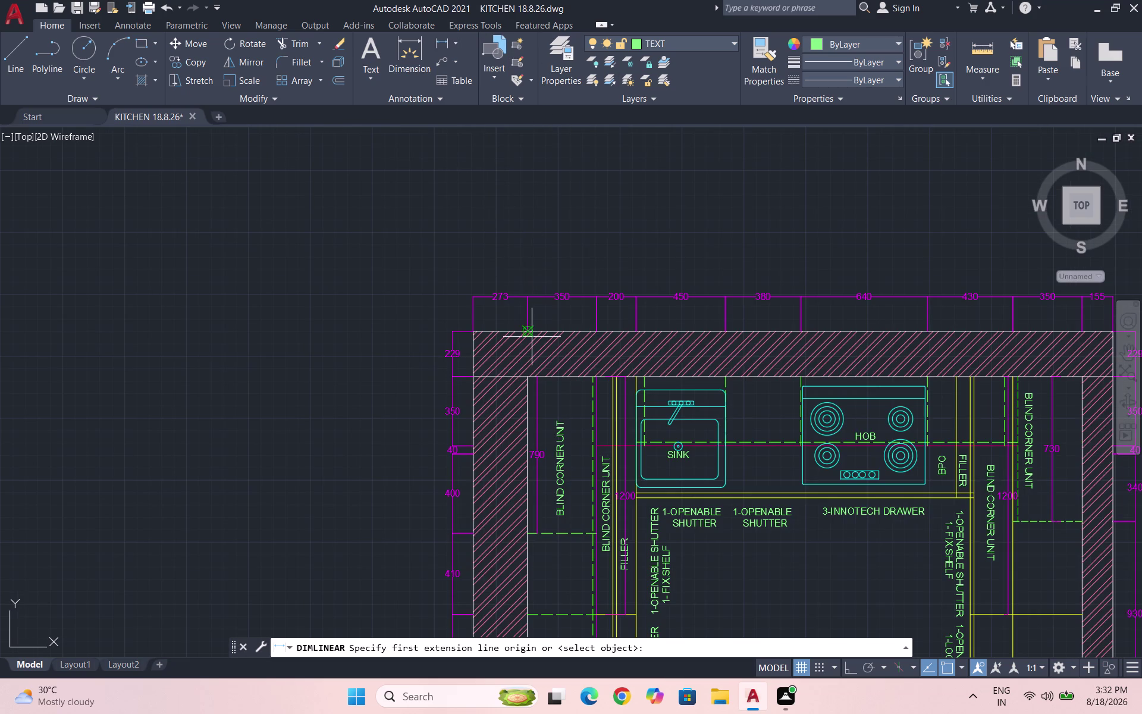
click(527, 328)
scroll(down, 3)
scroll(up, 3)
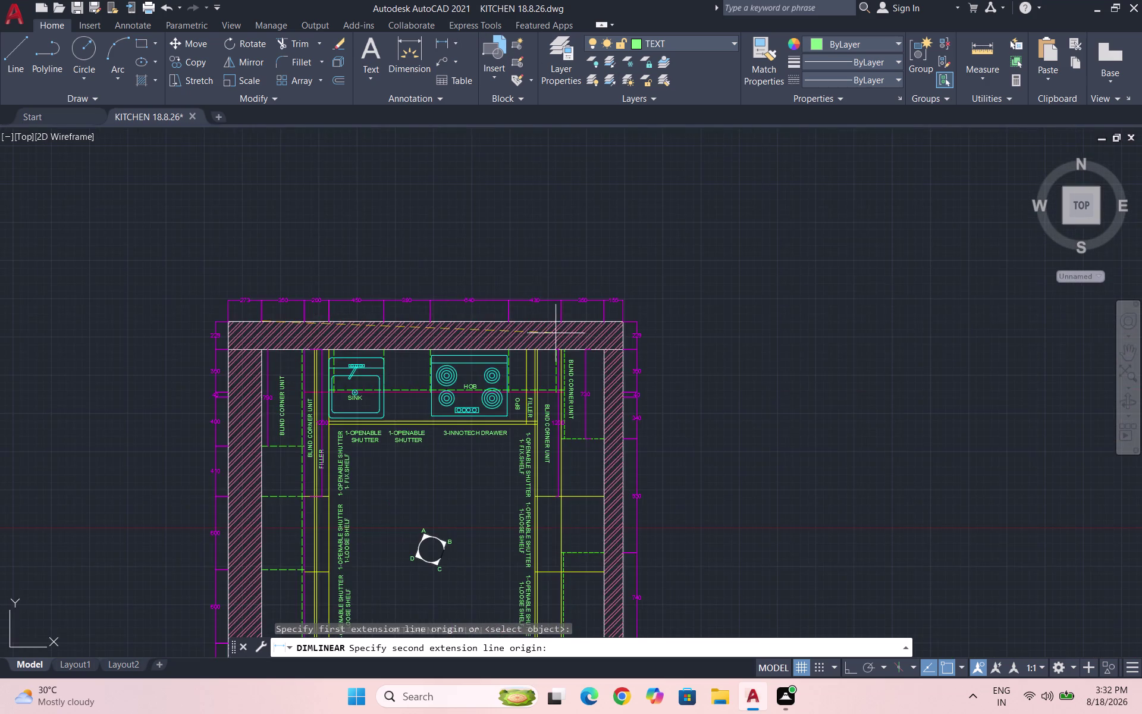
scroll(up, 3)
click(668, 301)
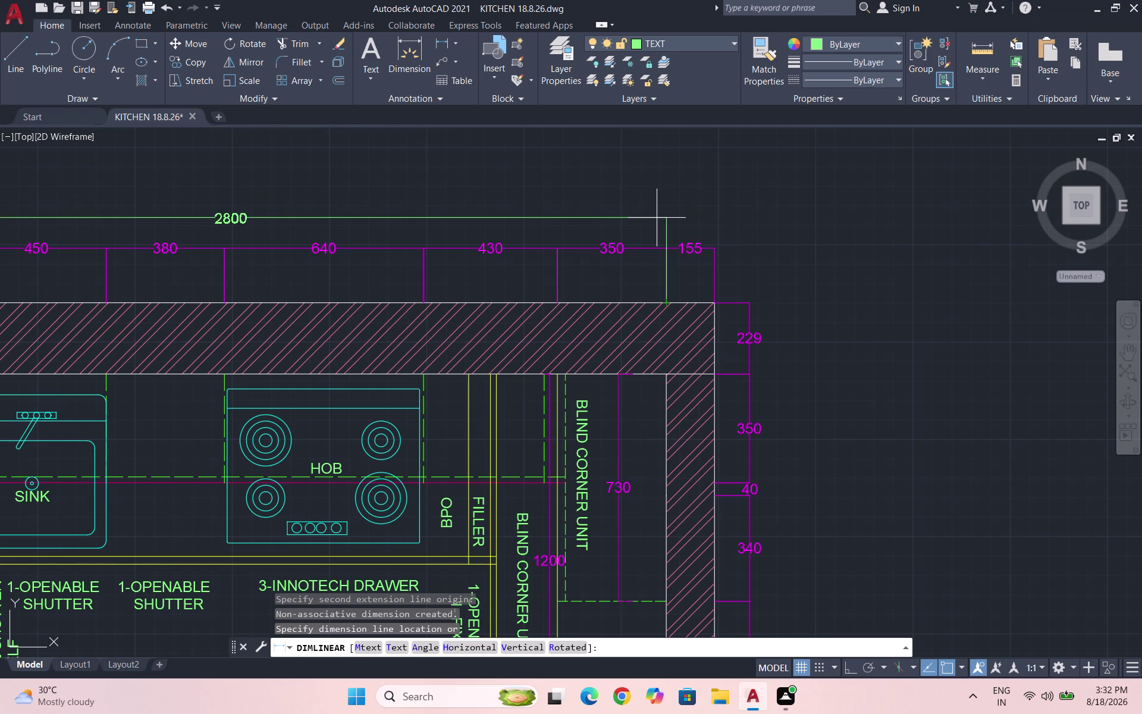
click(657, 218)
scroll(down, 3)
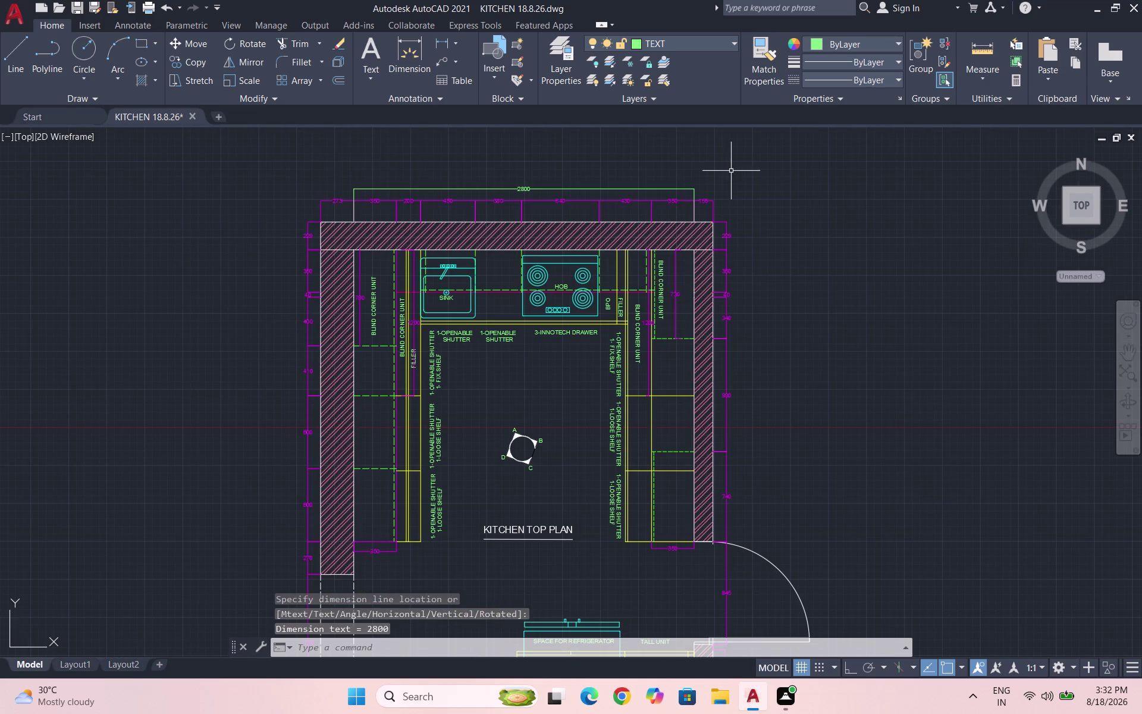
key(space)
scroll(up, 3)
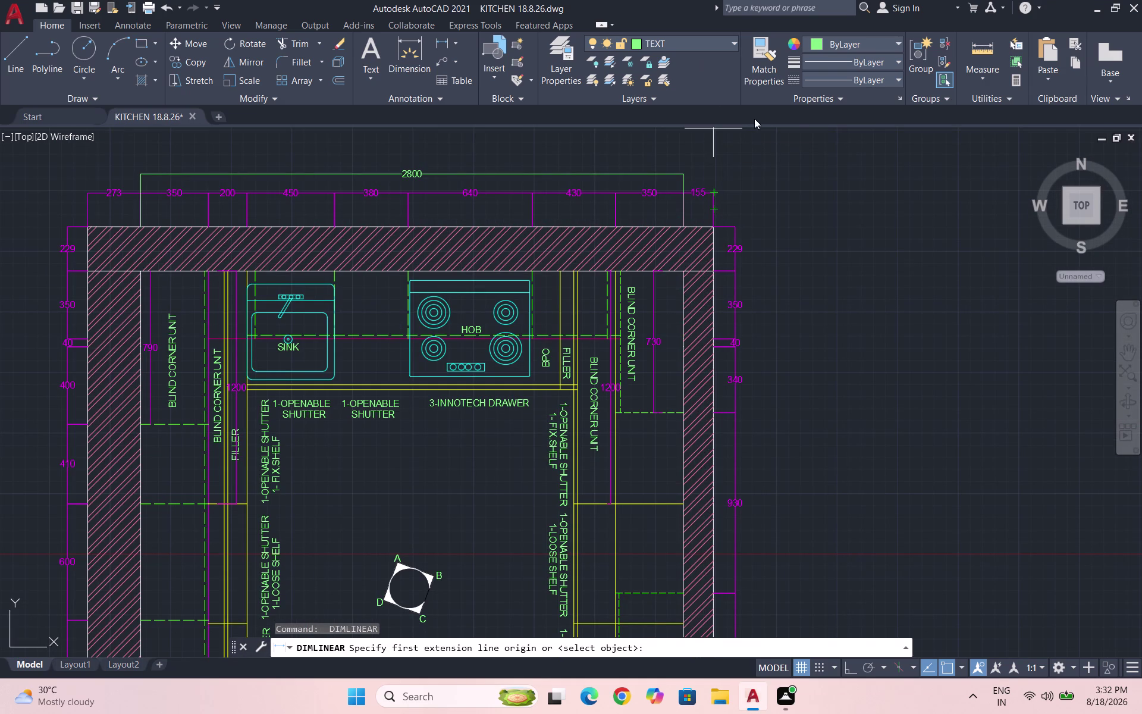
scroll(up, 3)
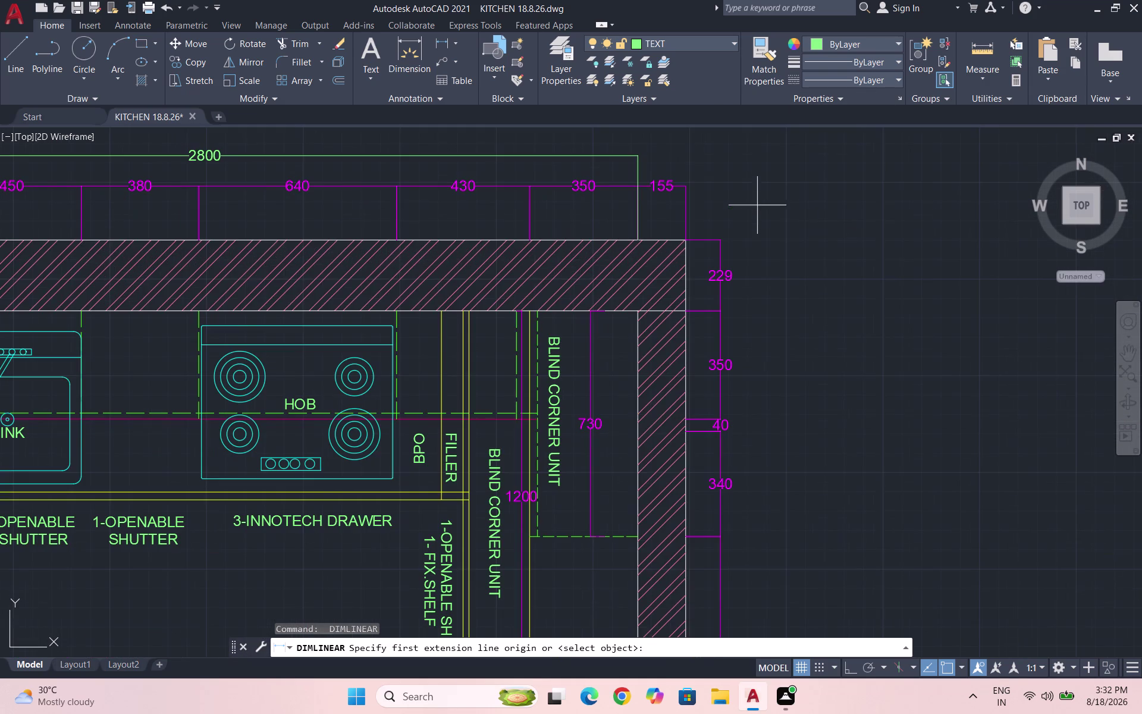
click(684, 240)
scroll(down, 3)
scroll(up, 3)
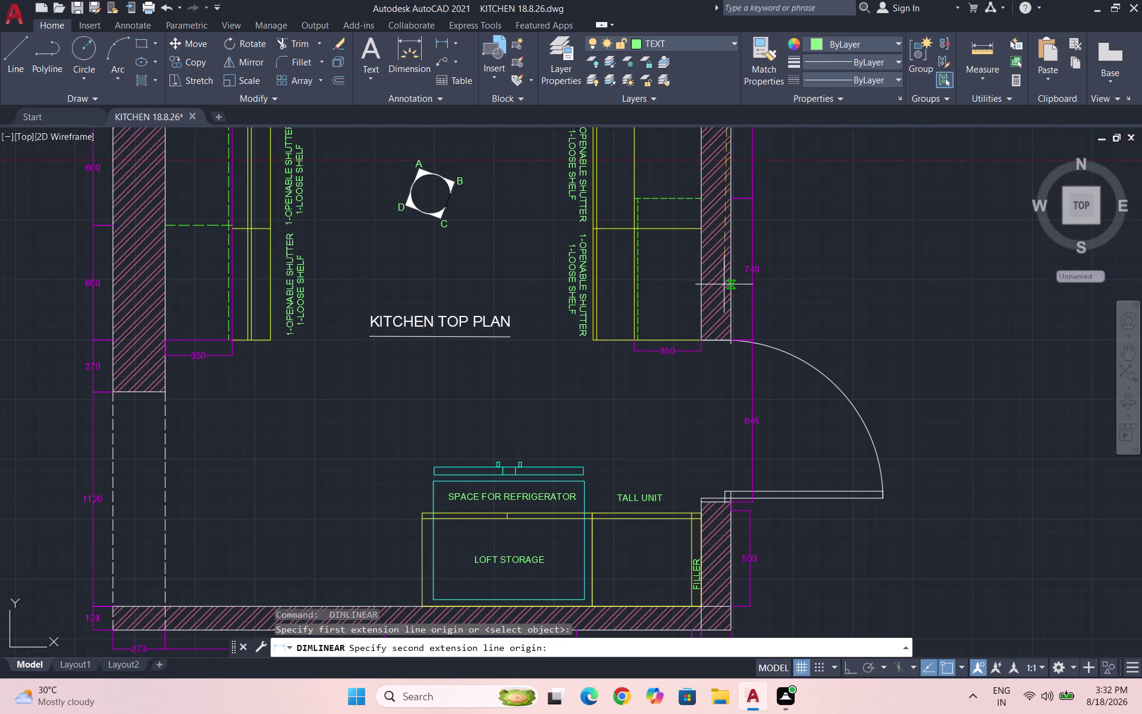
click(730, 336)
scroll(down, 3)
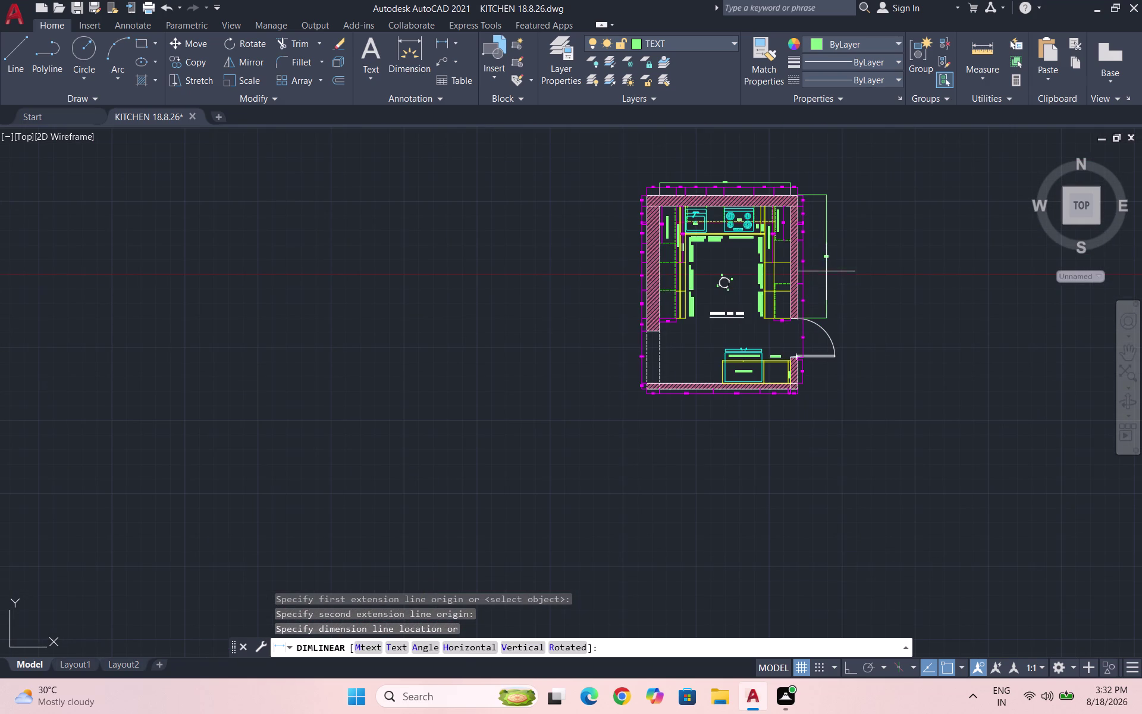
scroll(up, 3)
scroll(up, 3)
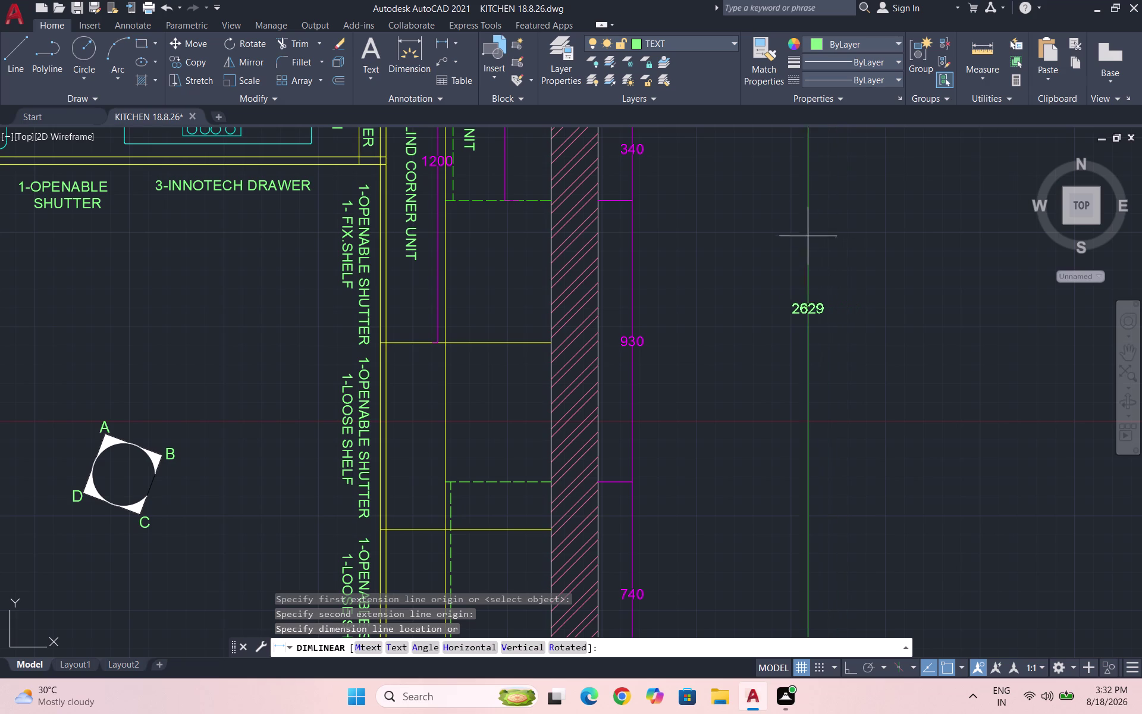
key(Escape)
scroll(down, 3)
scroll(up, 3)
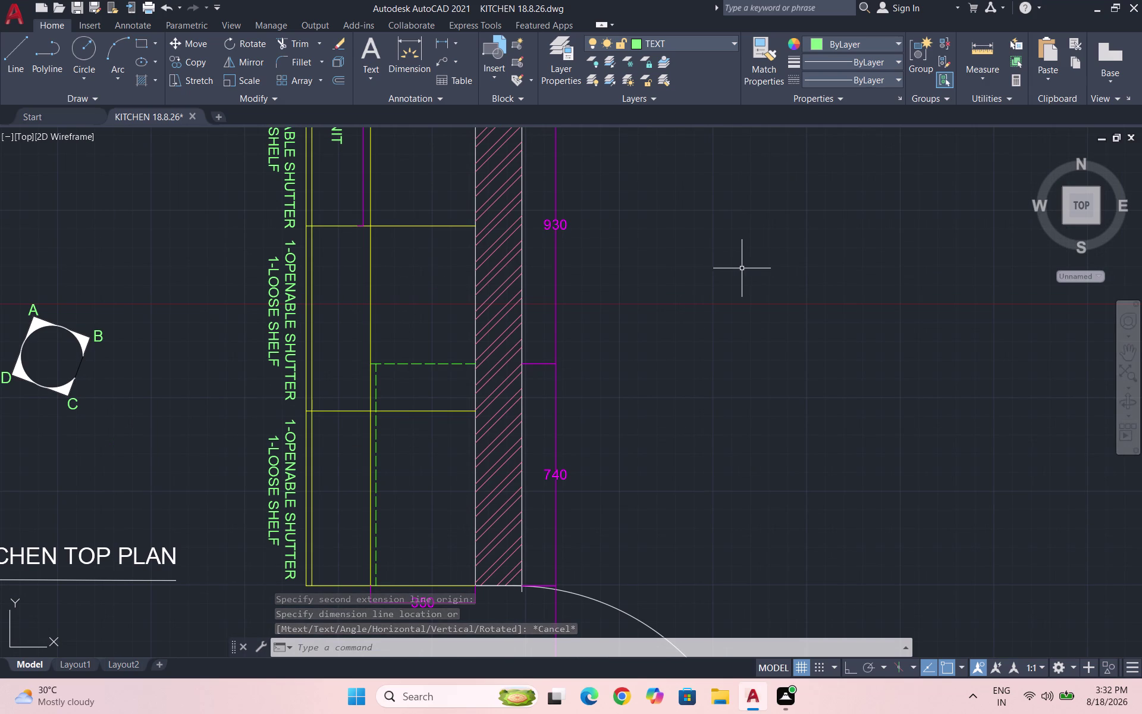
scroll(down, 3)
scroll(down, 3)
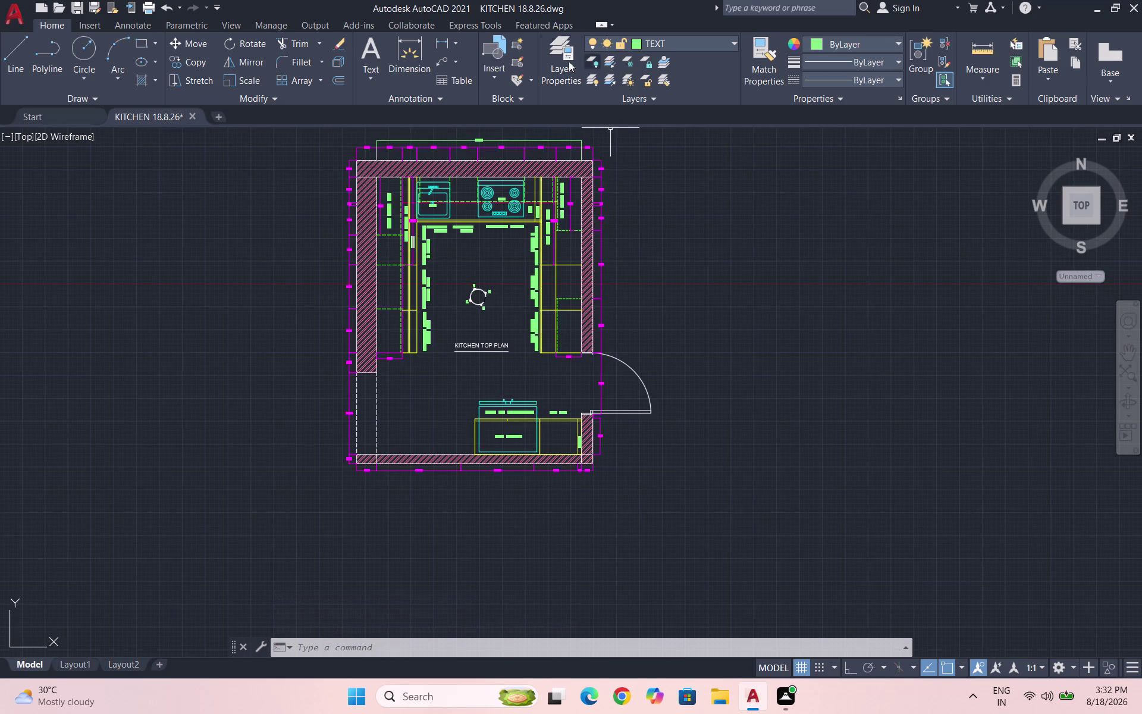
click(438, 39)
scroll(up, 3)
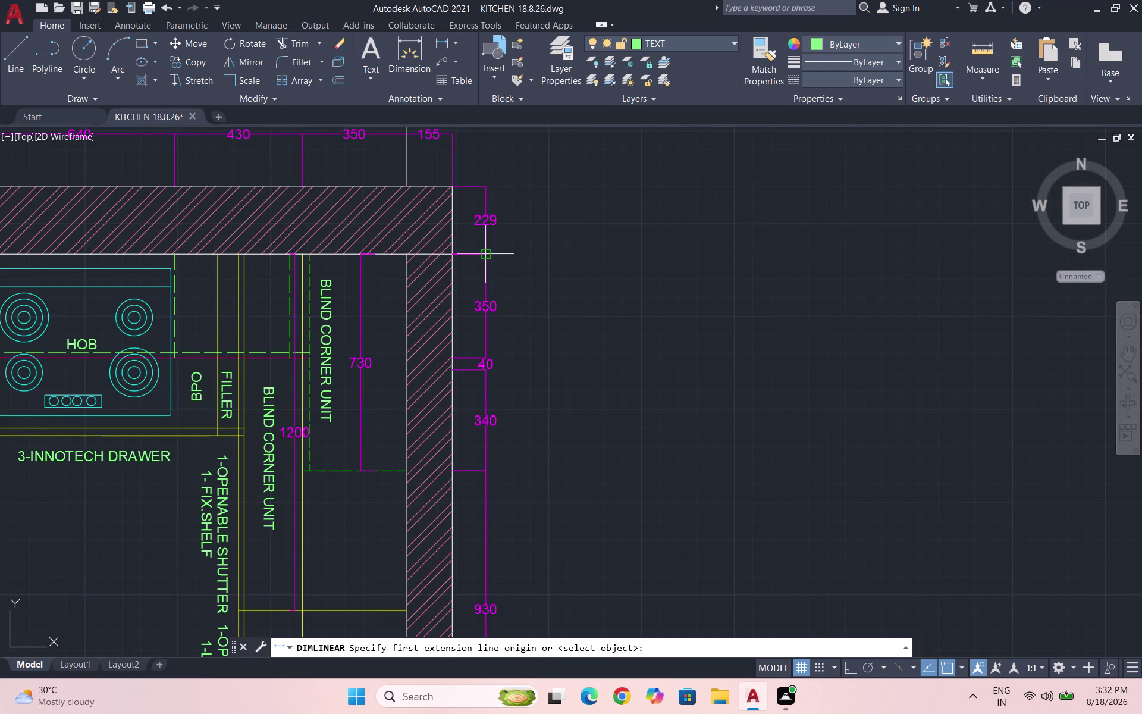
click(456, 255)
scroll(down, 3)
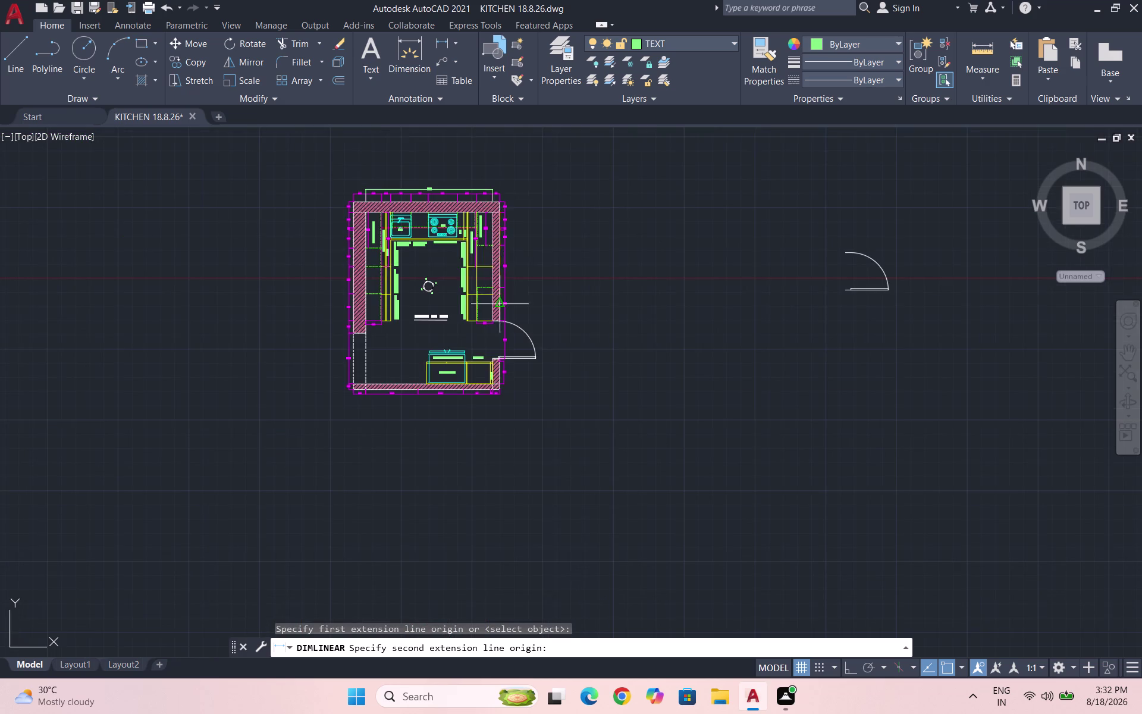
scroll(up, 3)
scroll(up, 3)
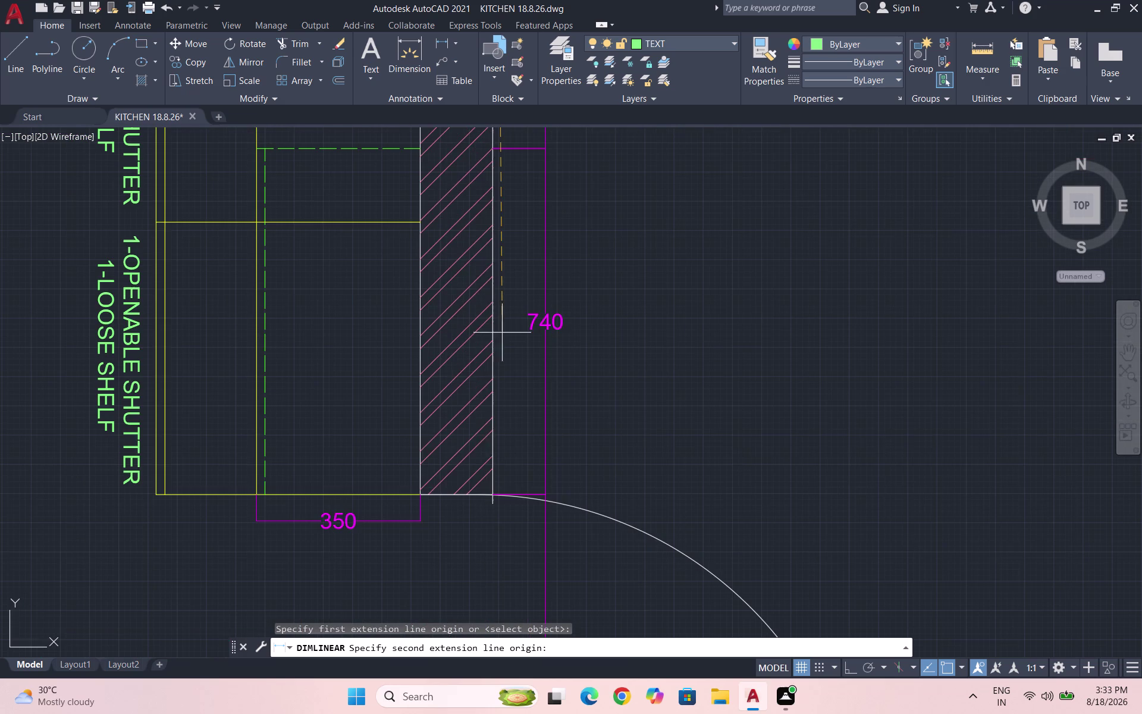
click(489, 491)
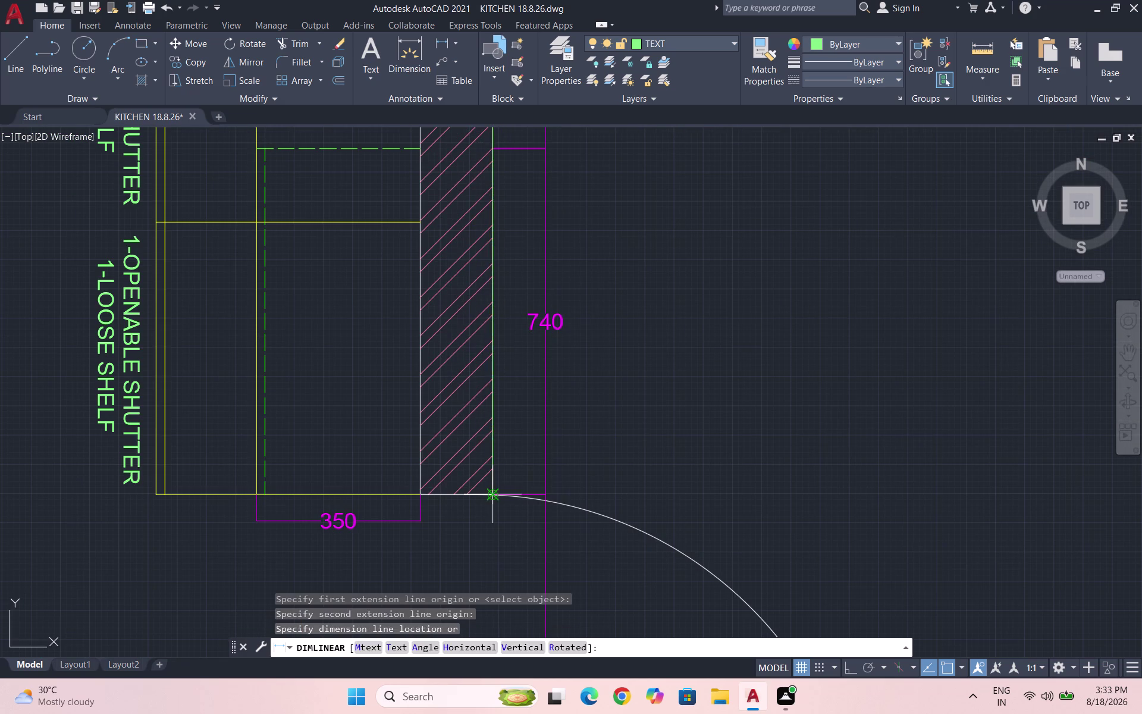
scroll(down, 3)
scroll(up, 3)
scroll(up, 3)
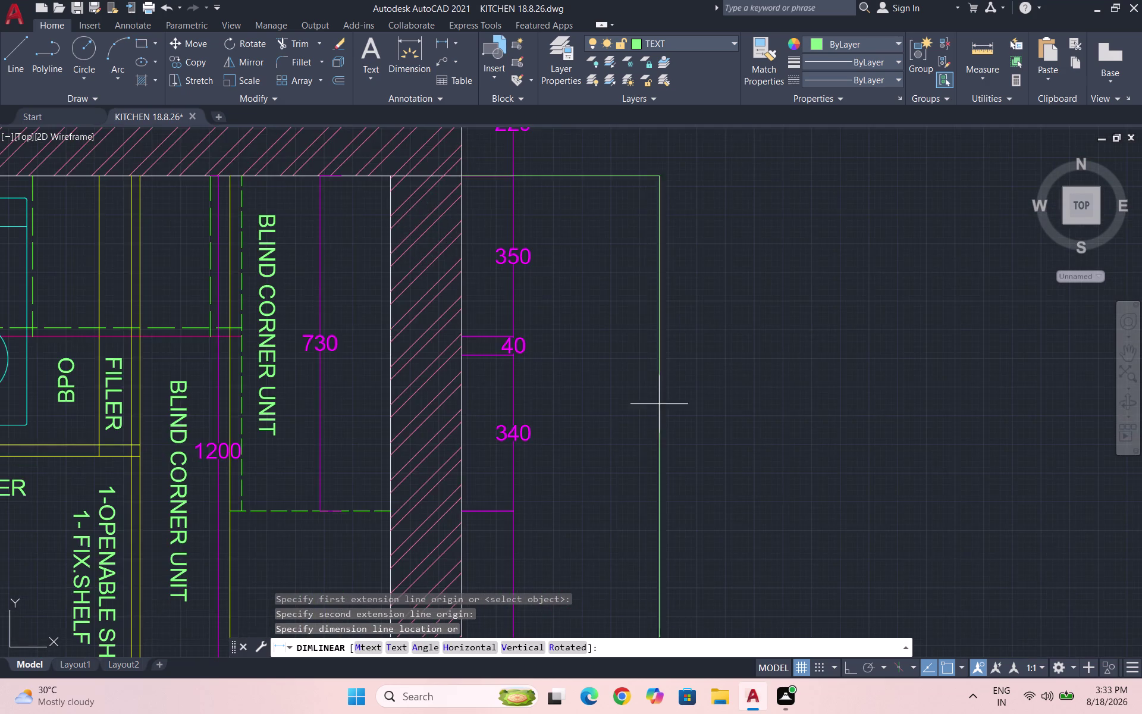
scroll(down, 3)
scroll(down, 3)
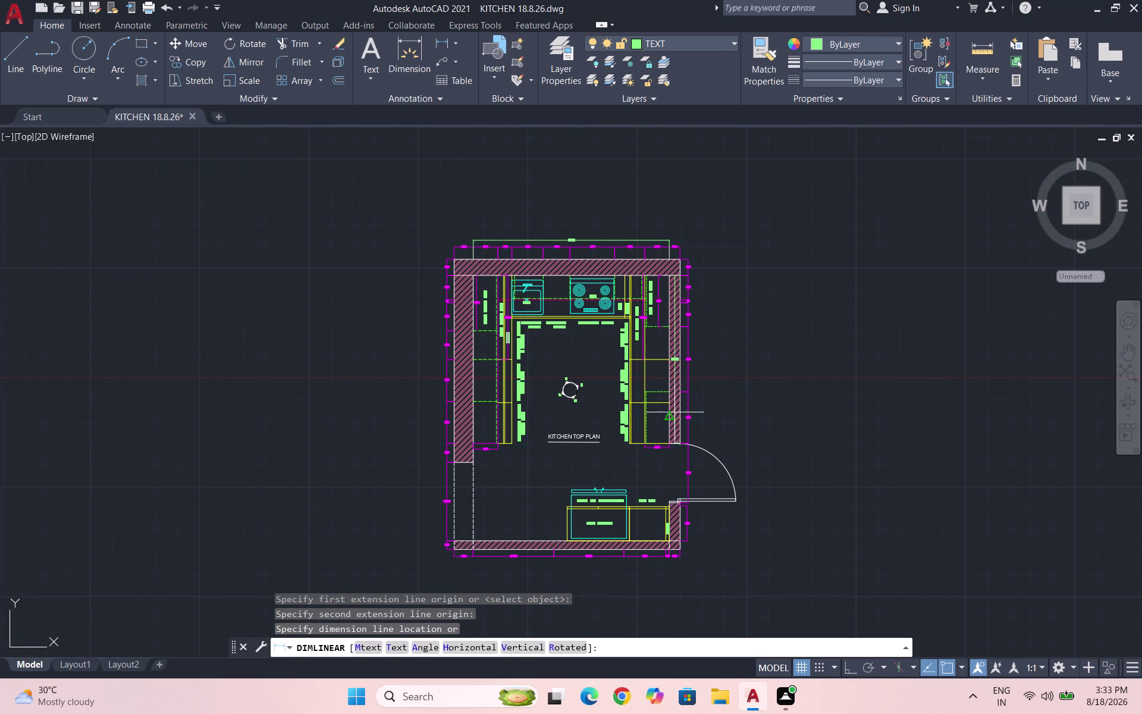
scroll(up, 3)
scroll(up, 3)
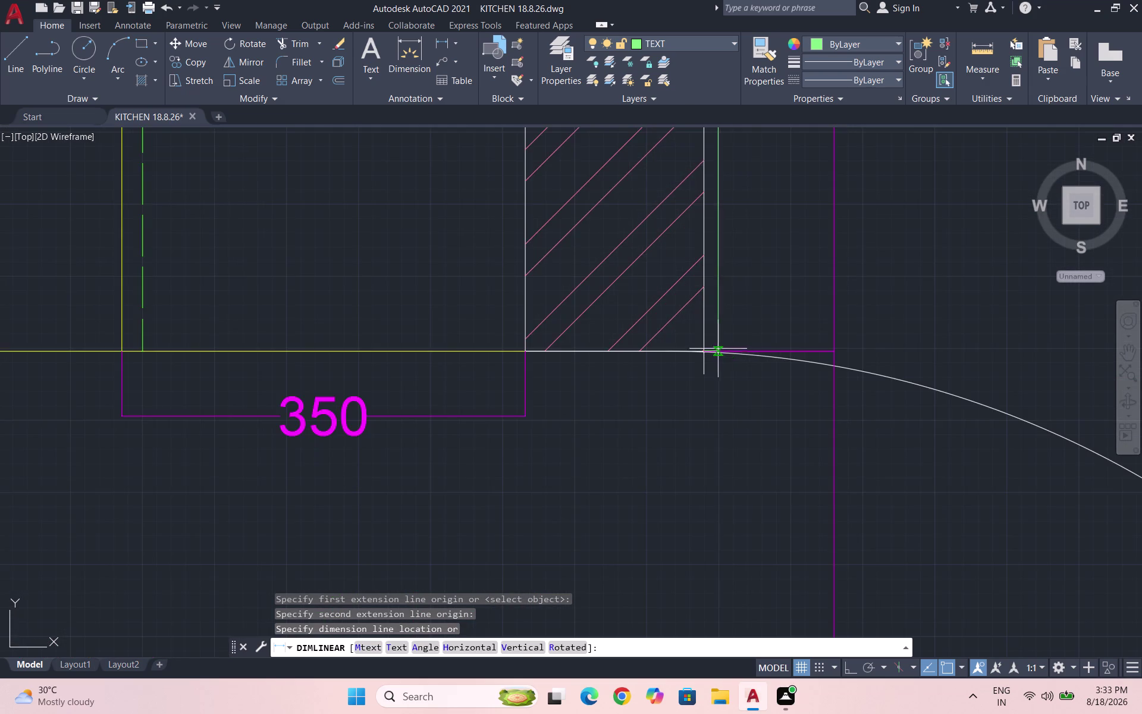
scroll(up, 3)
scroll(down, 3)
key(Escape)
scroll(down, 3)
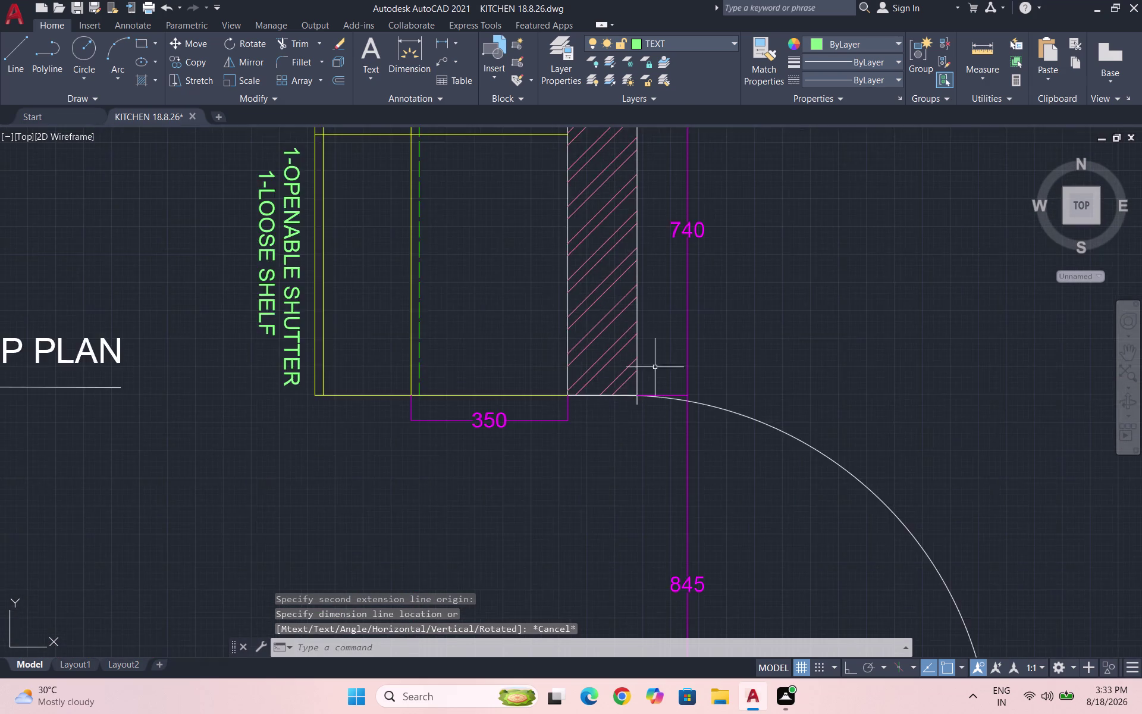
scroll(down, 3)
scroll(up, 3)
scroll(down, 3)
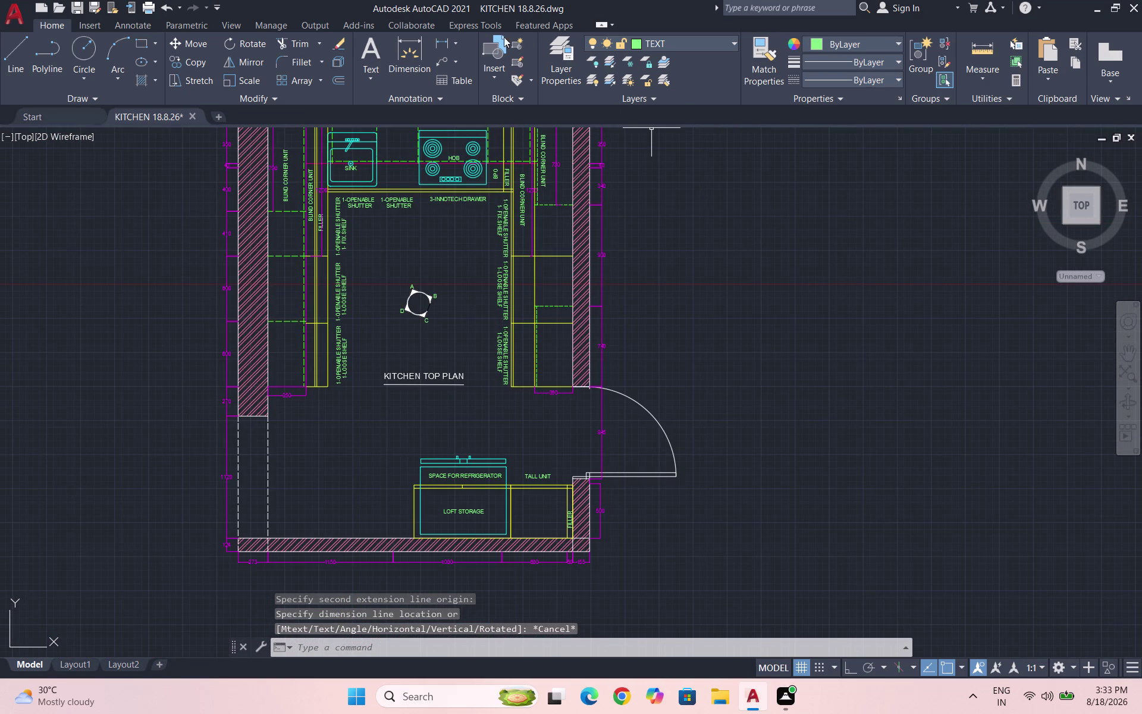
click(449, 40)
scroll(down, 3)
scroll(up, 3)
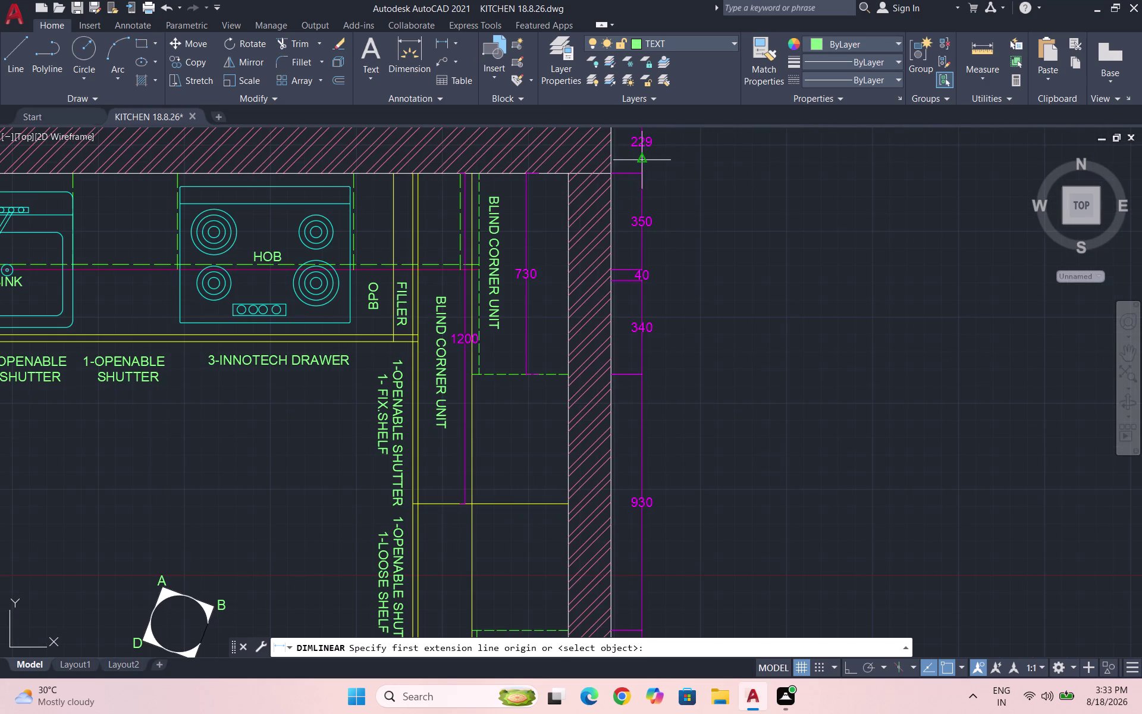
click(613, 173)
scroll(down, 3)
scroll(up, 3)
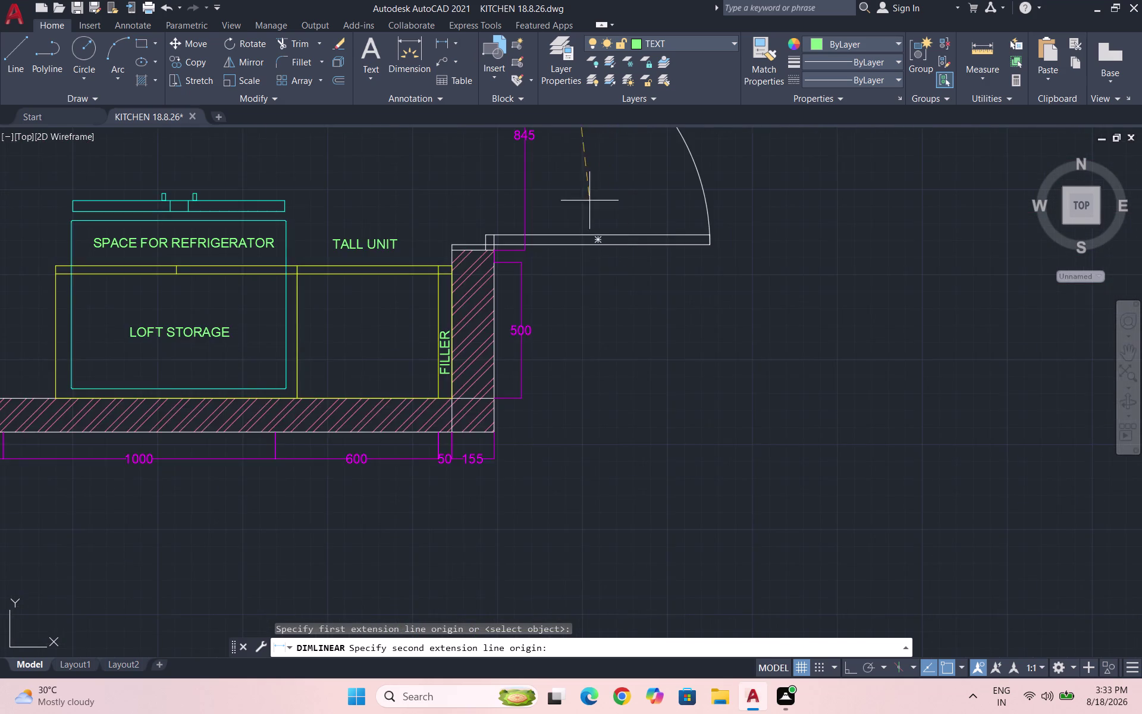
scroll(down, 3)
scroll(up, 3)
scroll(up, 3)
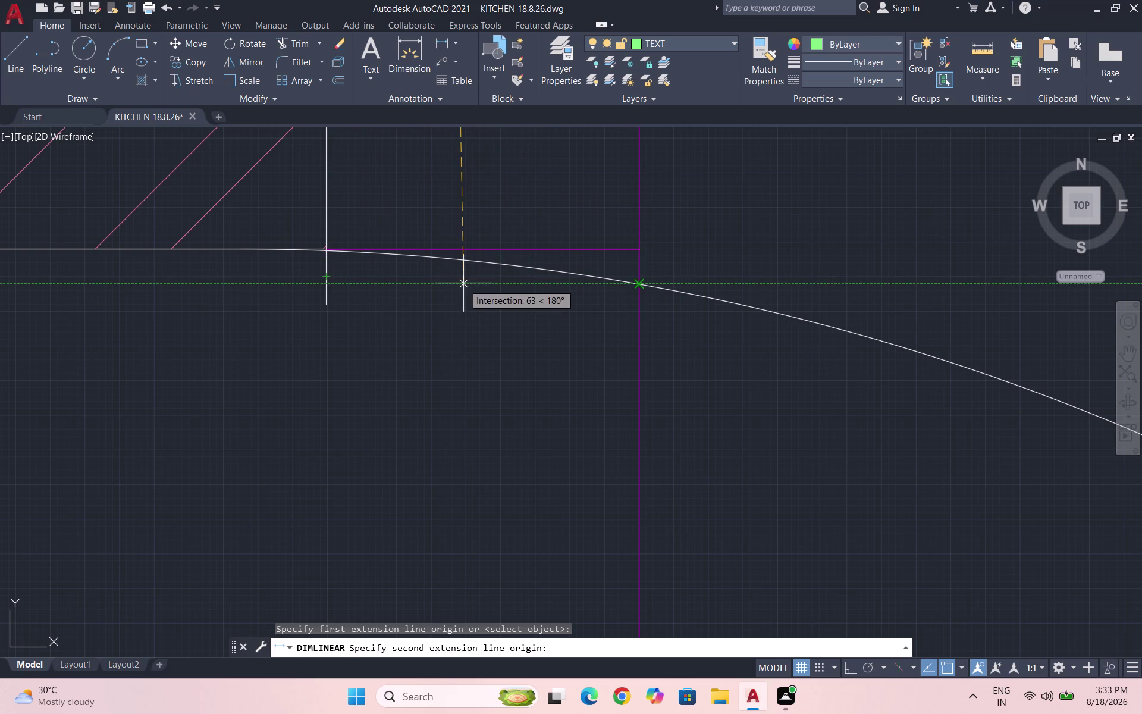
click(326, 284)
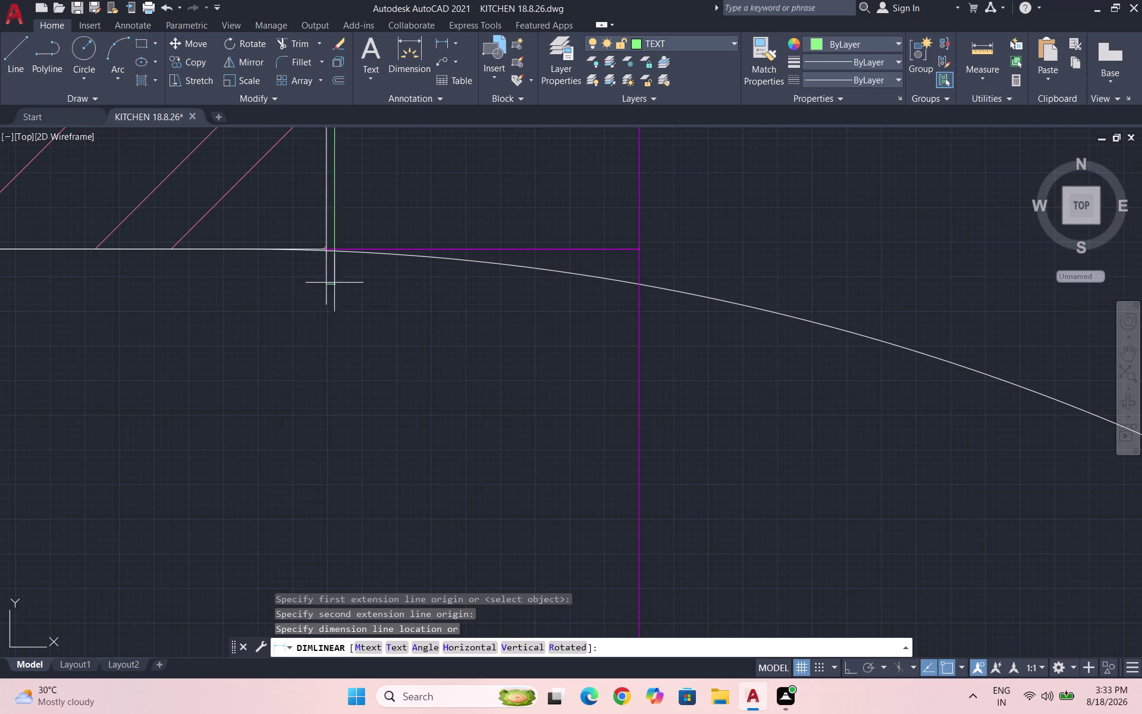
scroll(down, 3)
scroll(down, 3)
scroll(up, 3)
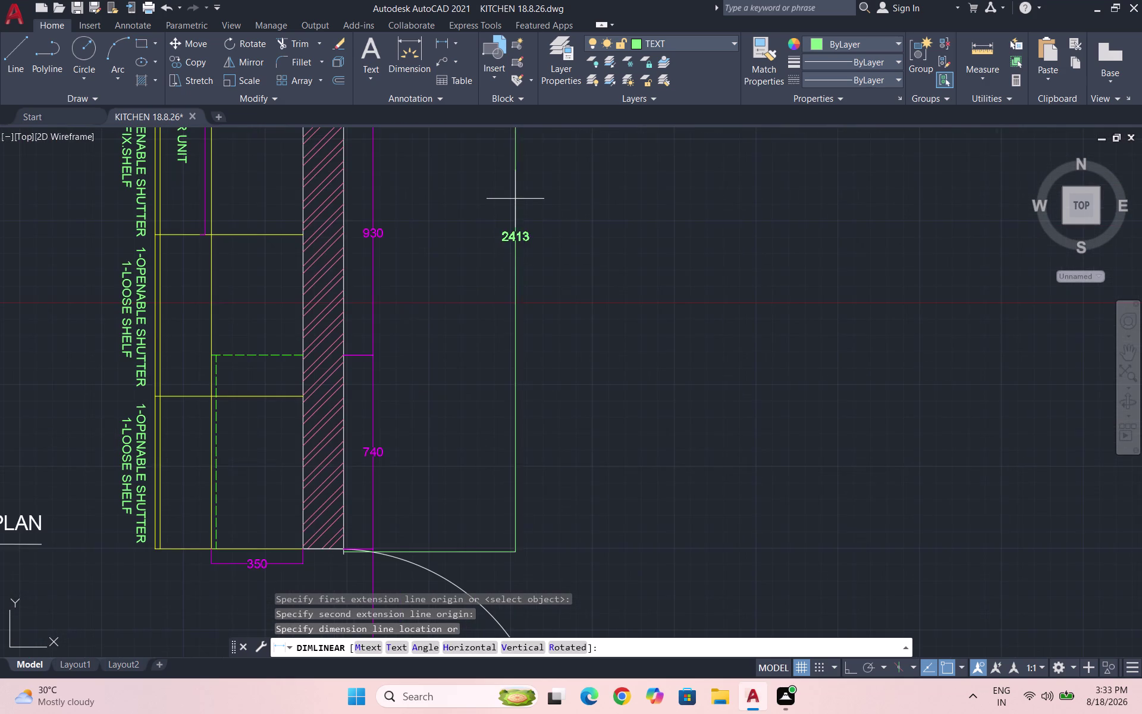
key(Escape)
scroll(down, 3)
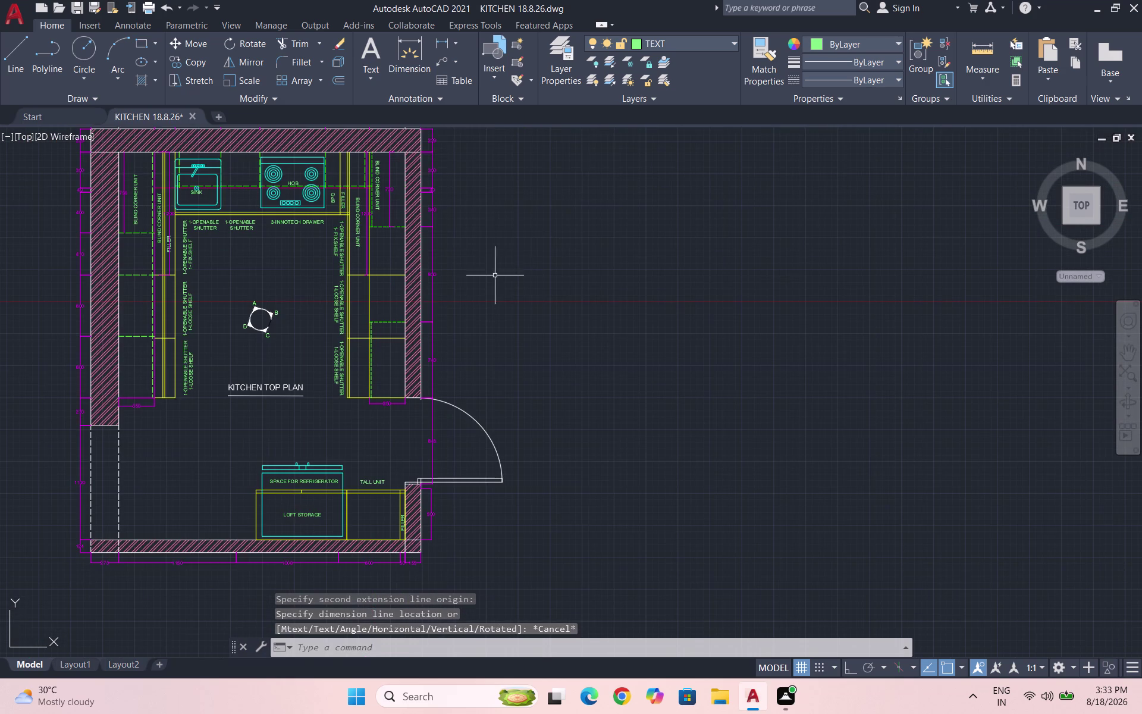
click(447, 41)
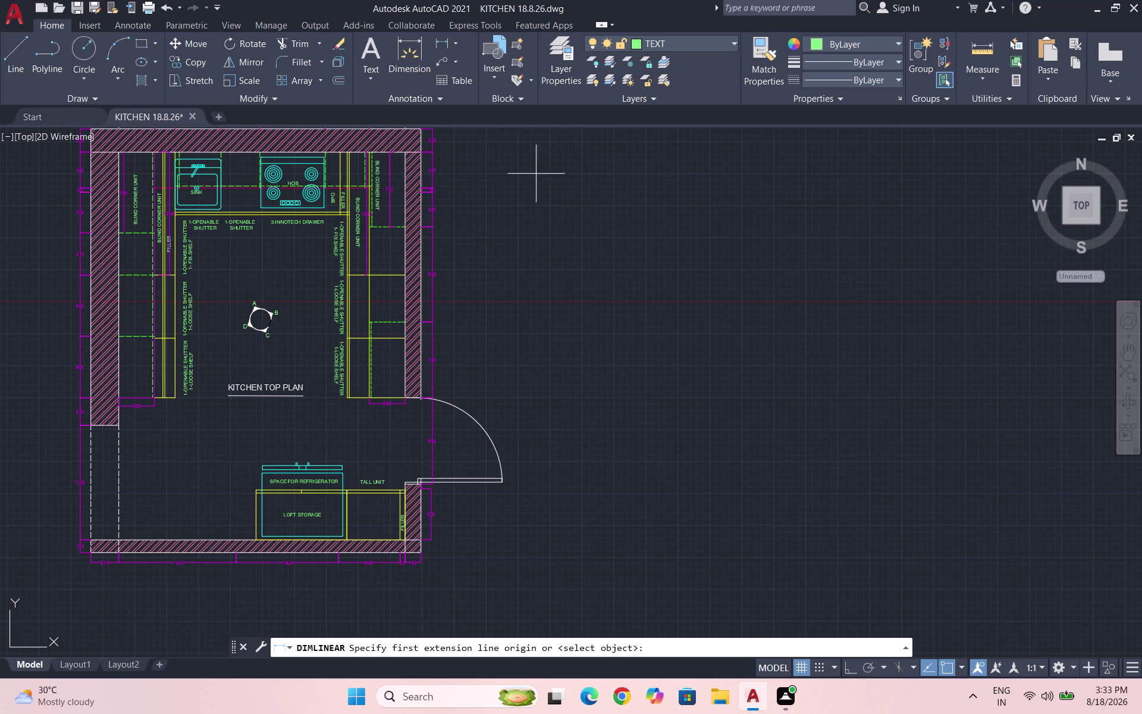
Dimension the right wall down to the door with a 2420 linear dimension.
click(446, 42)
scroll(down, 3)
scroll(up, 3)
click(334, 202)
scroll(down, 3)
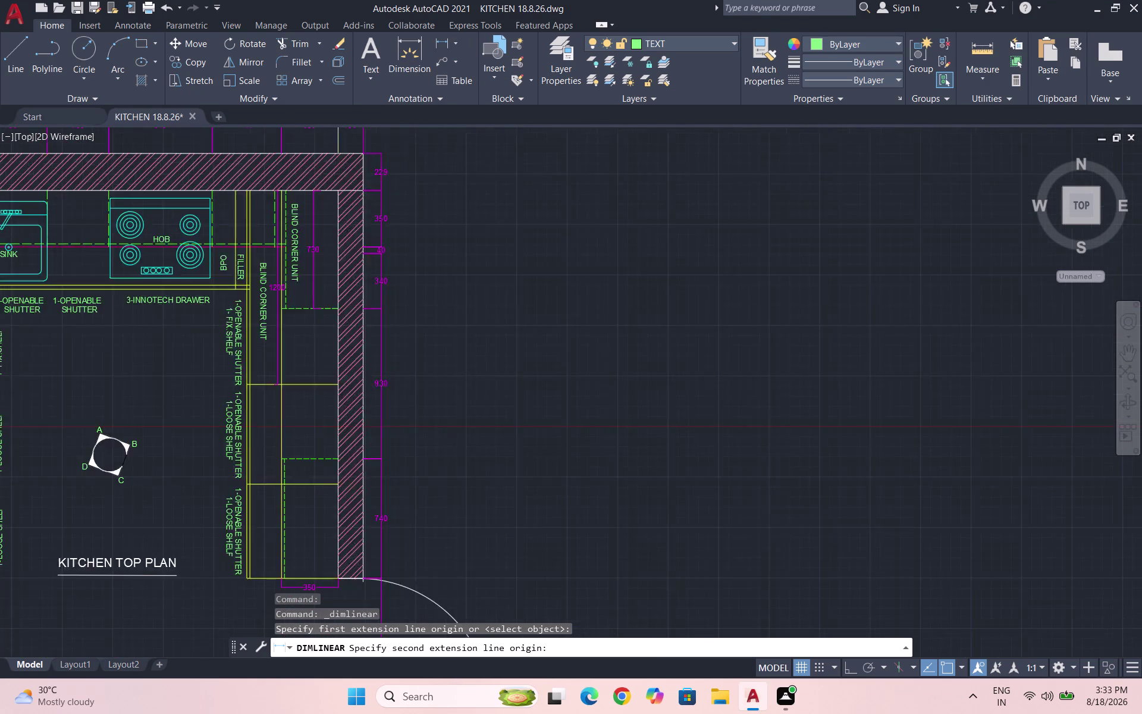
scroll(up, 3)
scroll(up, 3)
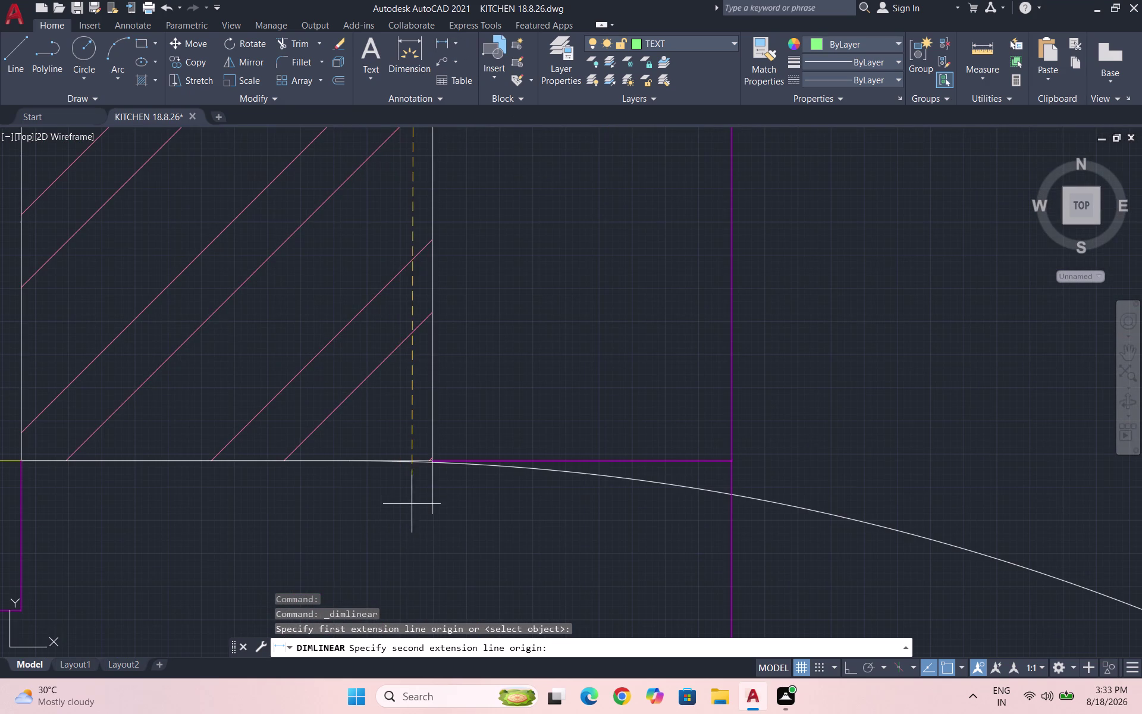
click(430, 511)
scroll(down, 3)
scroll(down, 3)
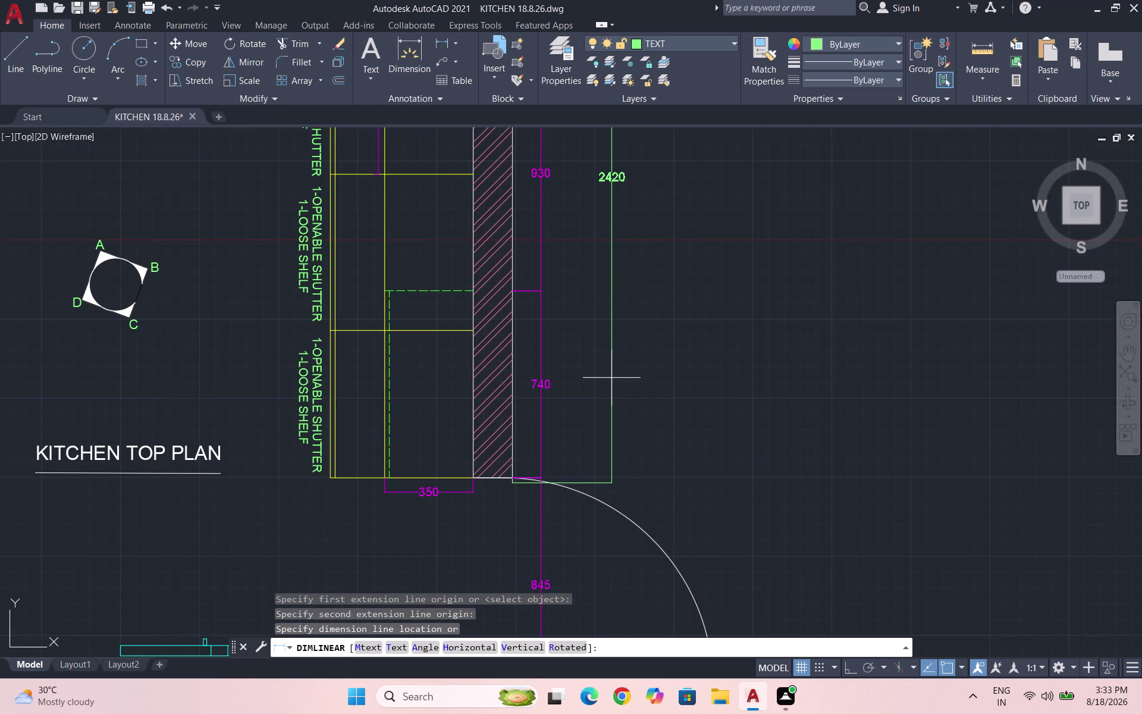
click(612, 381)
scroll(down, 3)
key(space)
Add an 845 dimension across the door opening, placed beside the door.
scroll(up, 3)
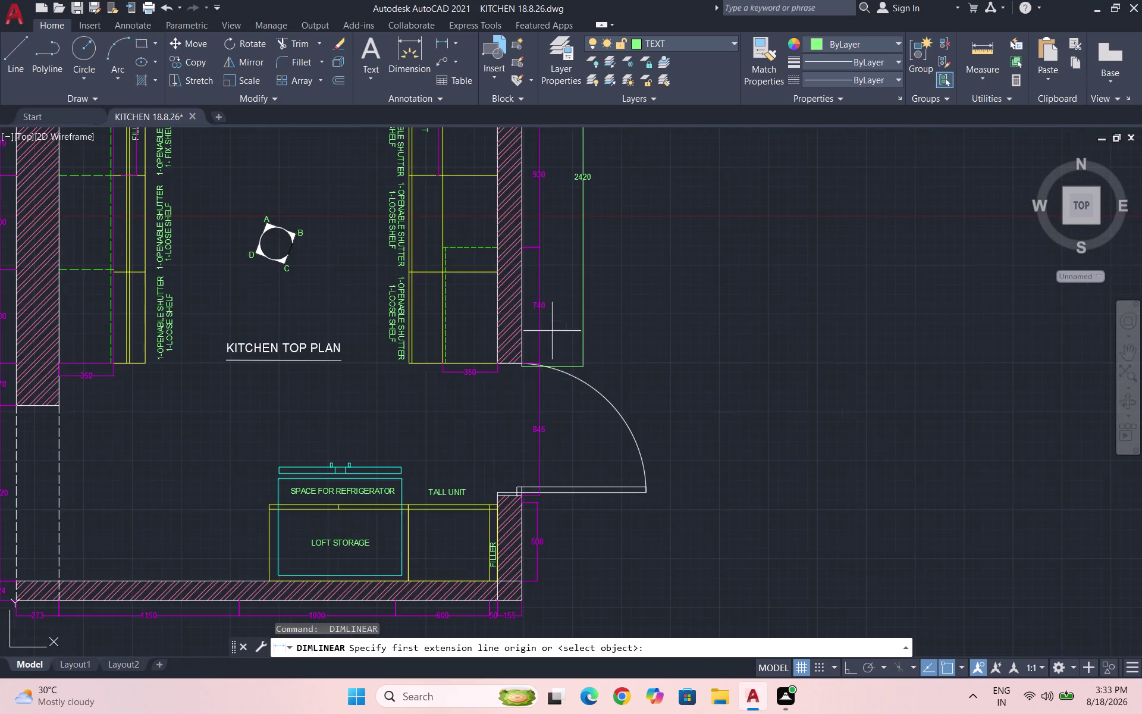
scroll(up, 3)
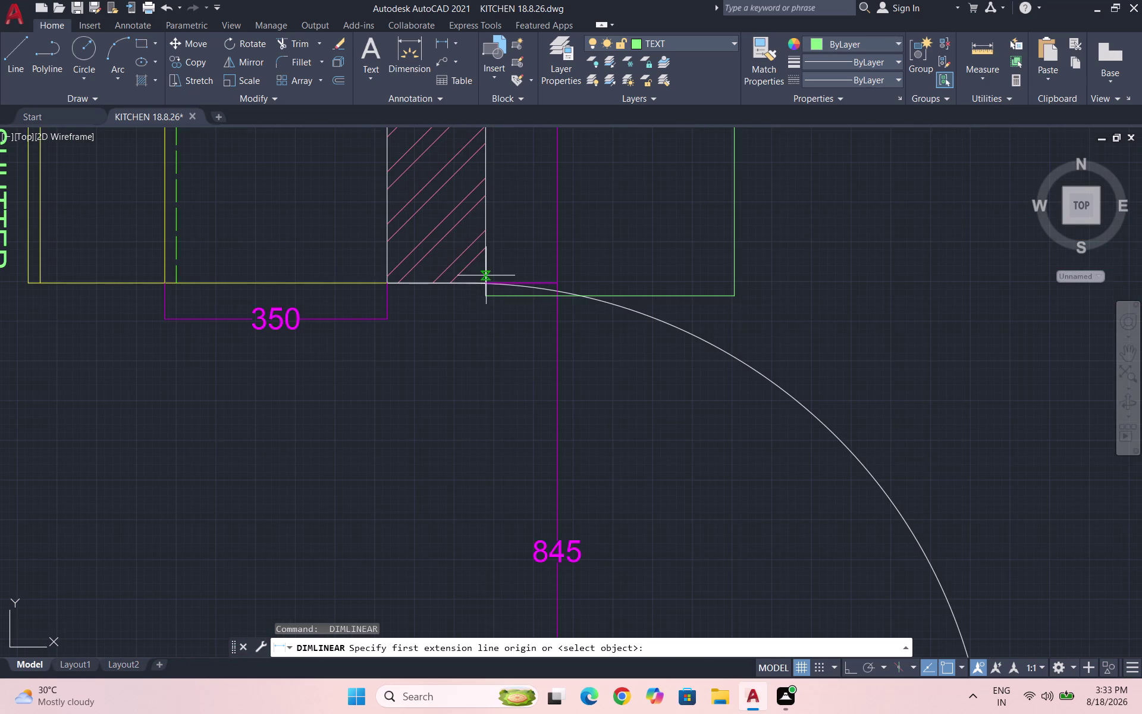
click(483, 282)
scroll(down, 3)
scroll(up, 3)
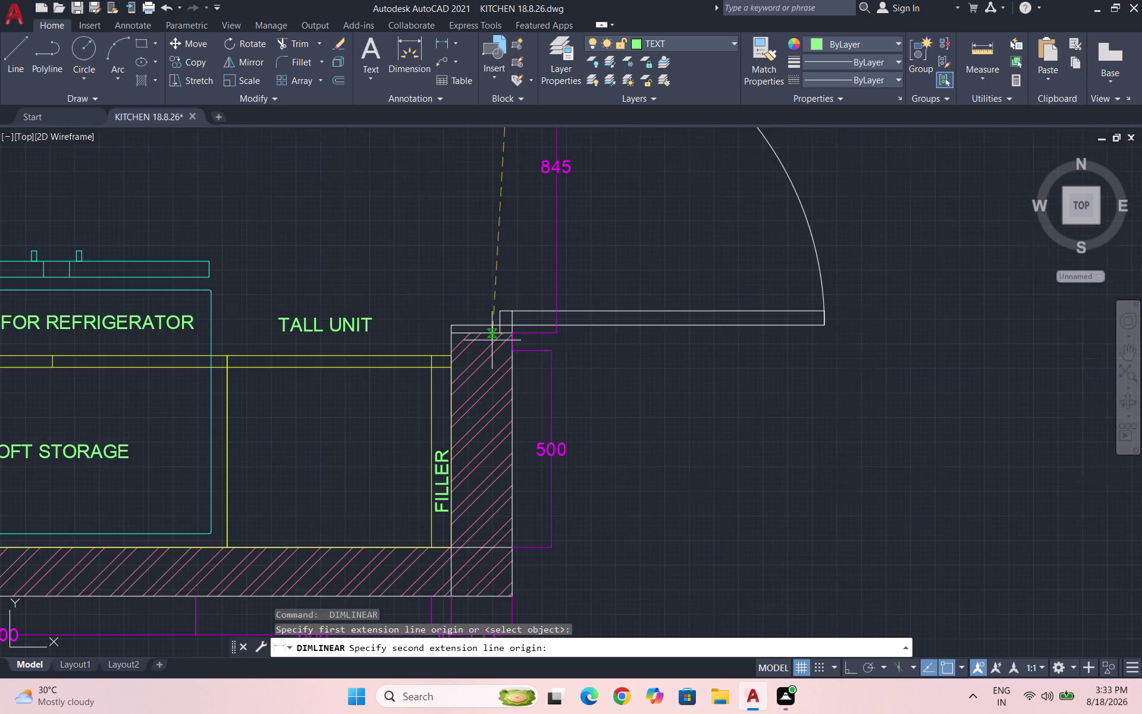
scroll(up, 3)
click(488, 325)
scroll(down, 3)
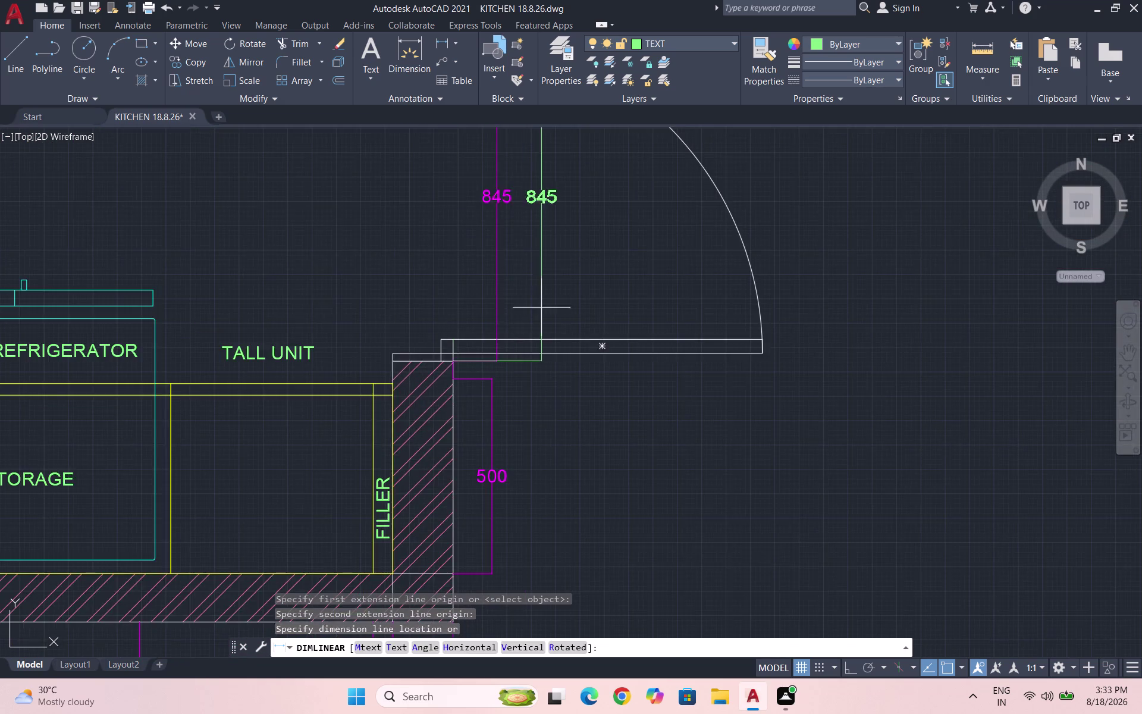
scroll(down, 3)
scroll(up, 3)
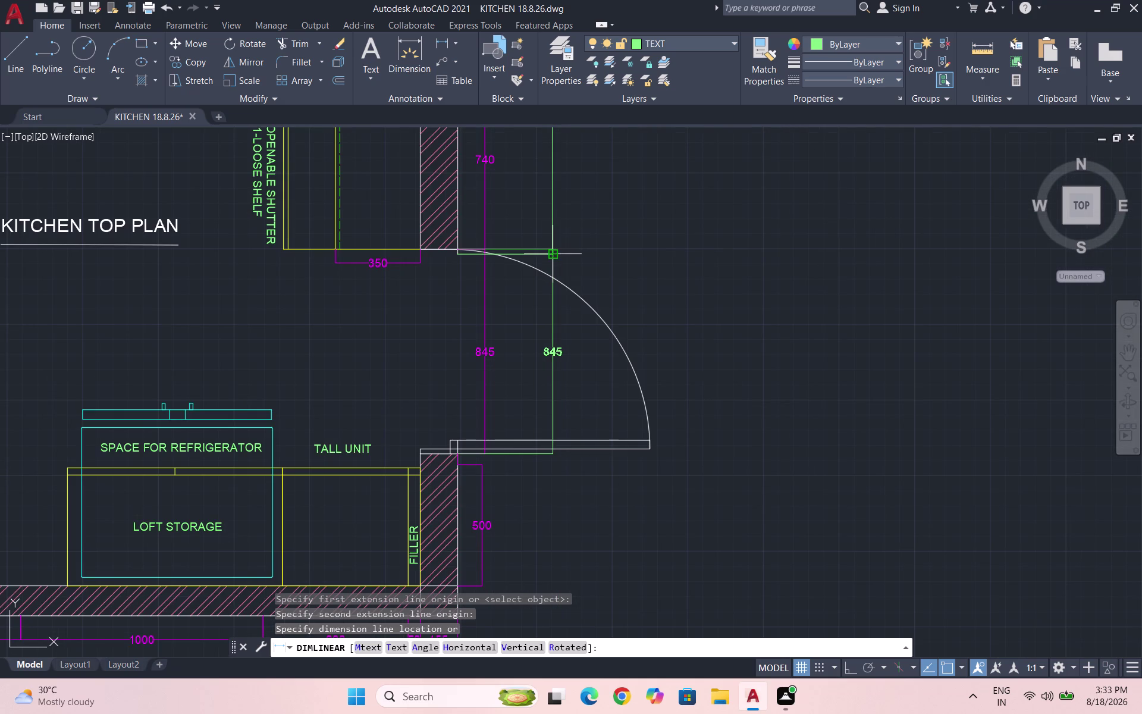
click(550, 250)
scroll(down, 3)
key(space)
Add a 545 dimension from the door frame corner to the bottom wall.
scroll(up, 3)
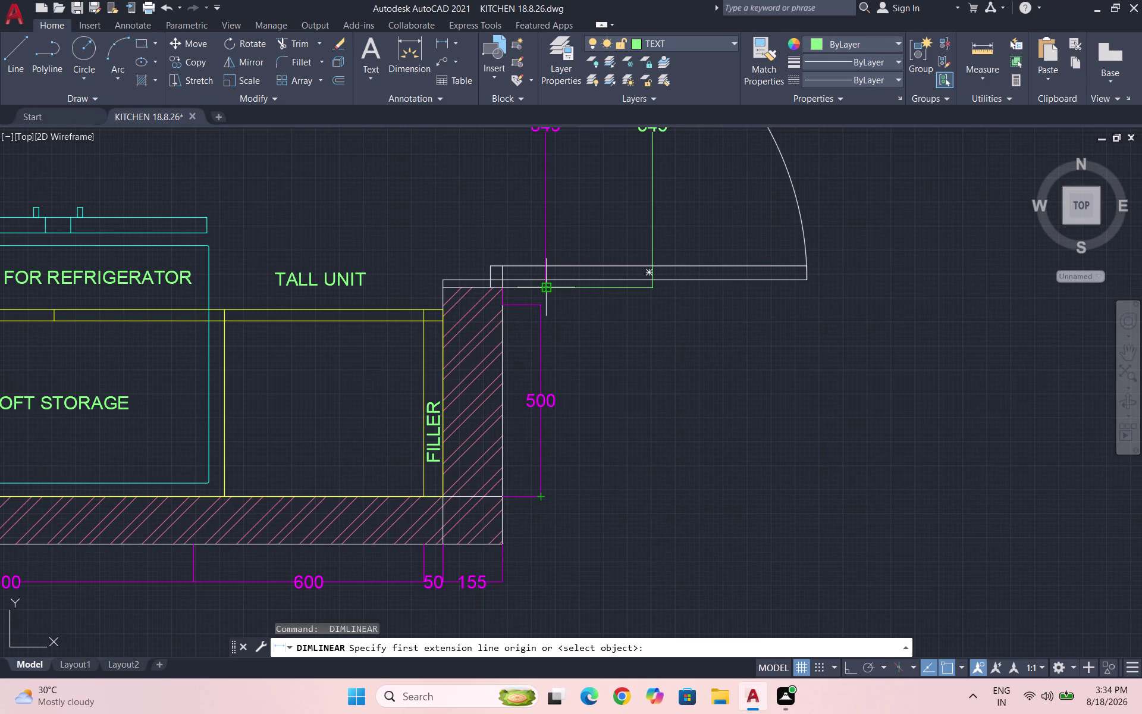
click(502, 287)
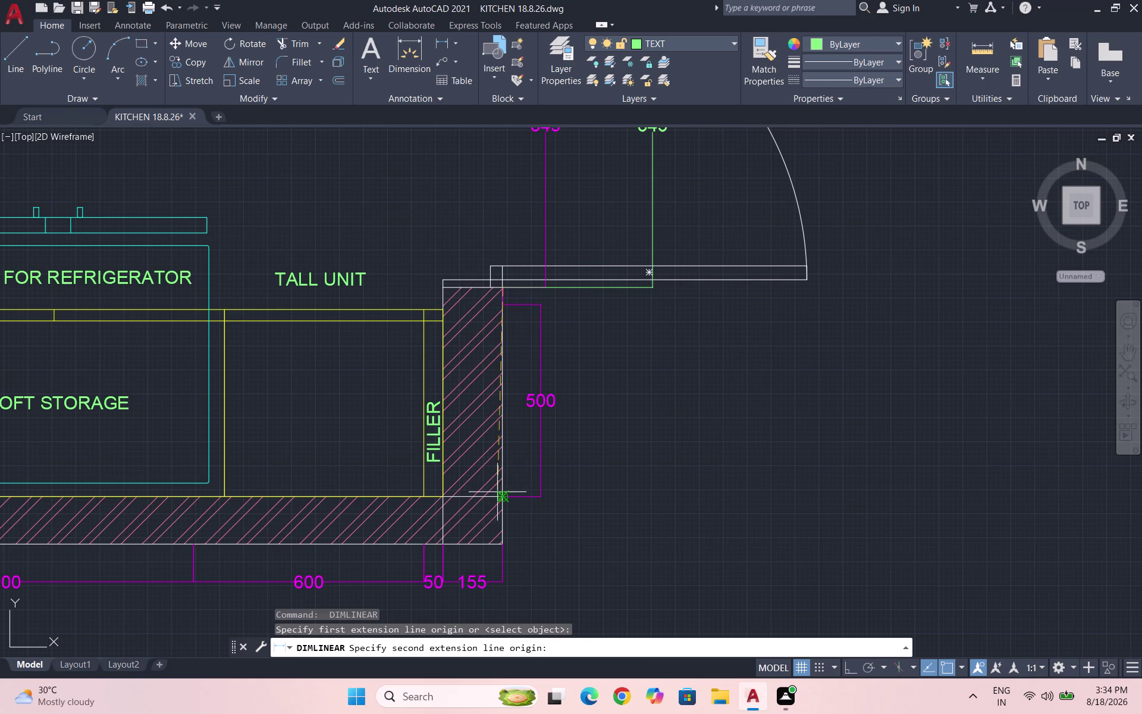
click(499, 494)
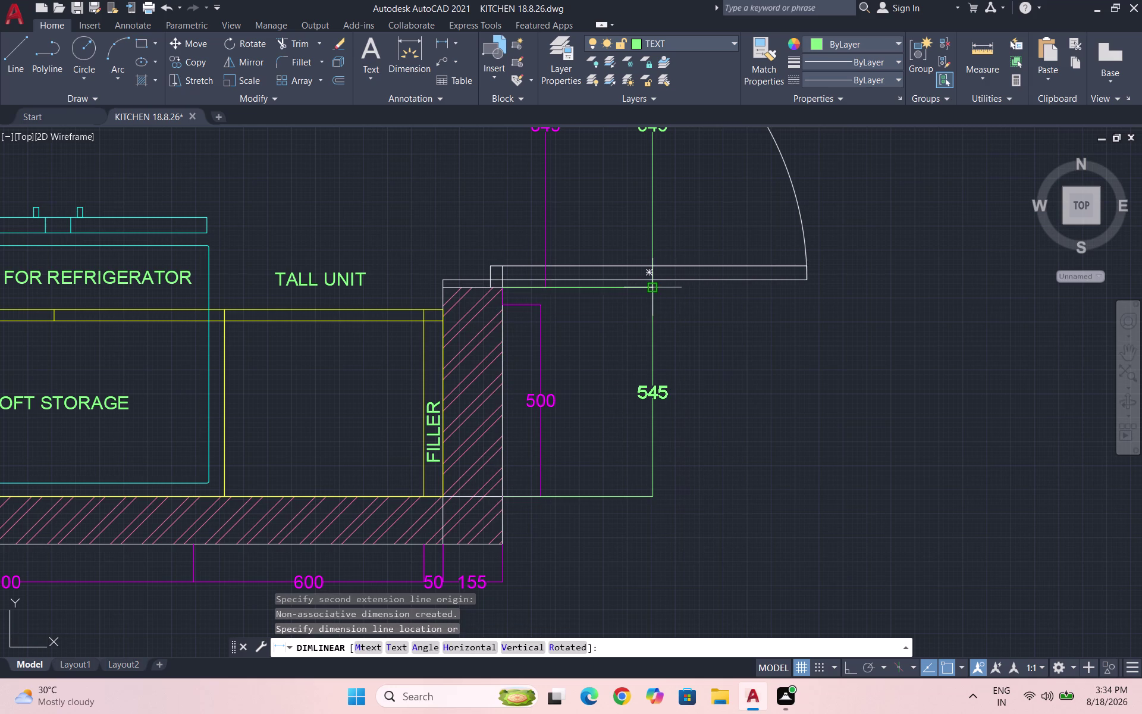
click(649, 288)
scroll(down, 3)
key(space)
scroll(up, 3)
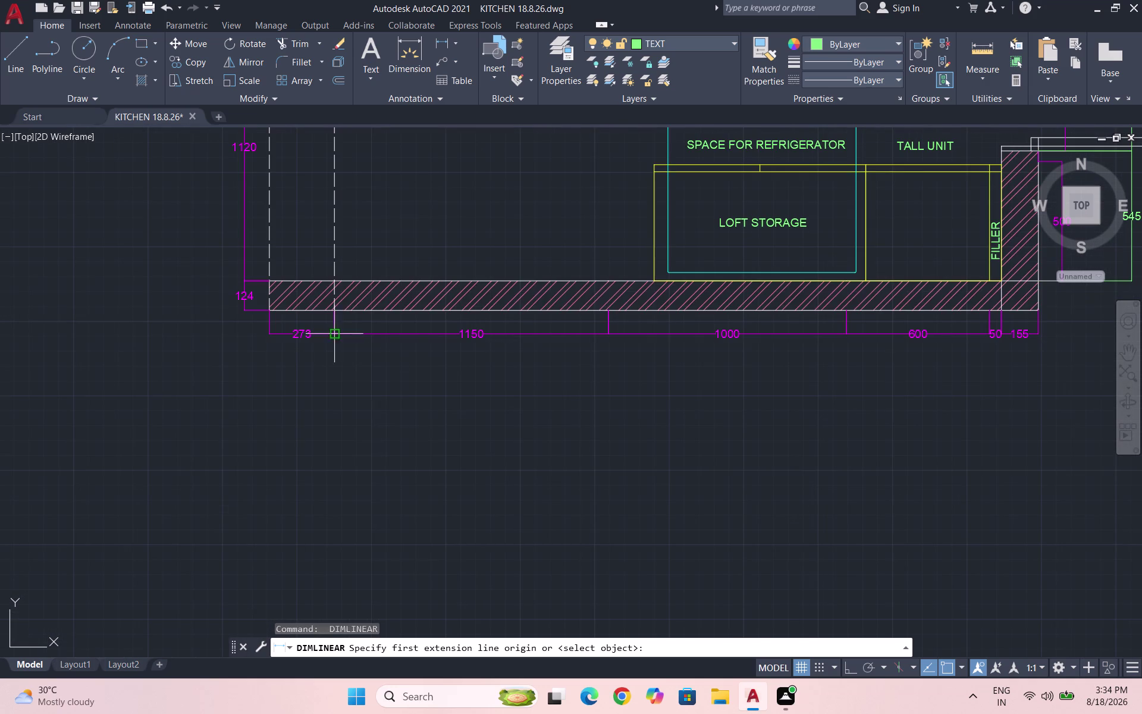
Add the overall 2800 dimension across the bottom wall, below the plan.
click(334, 311)
scroll(down, 3)
scroll(up, 3)
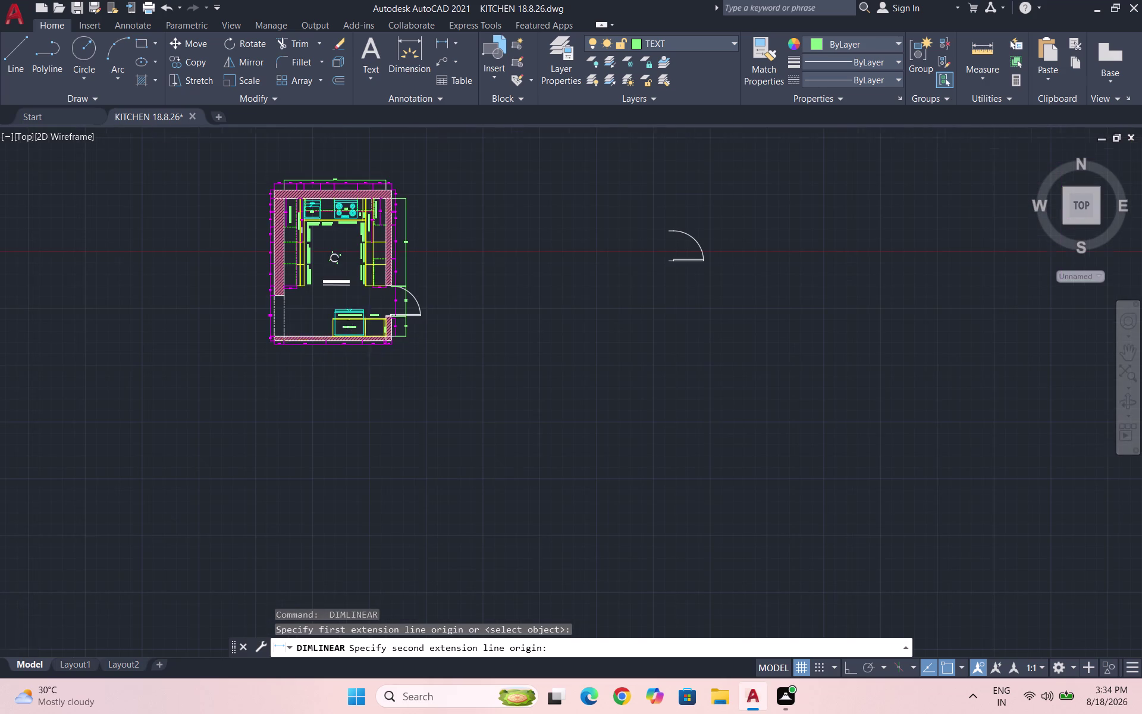
scroll(up, 3)
scroll(up, 3)
click(463, 352)
scroll(down, 3)
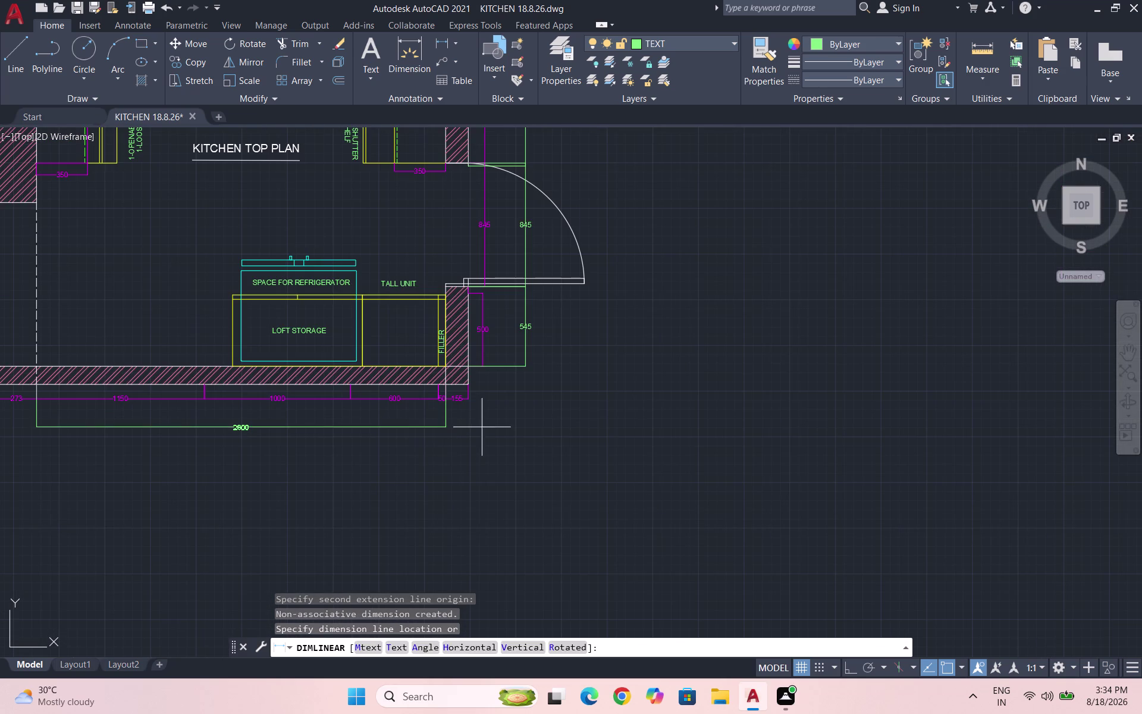
click(434, 416)
scroll(down, 3)
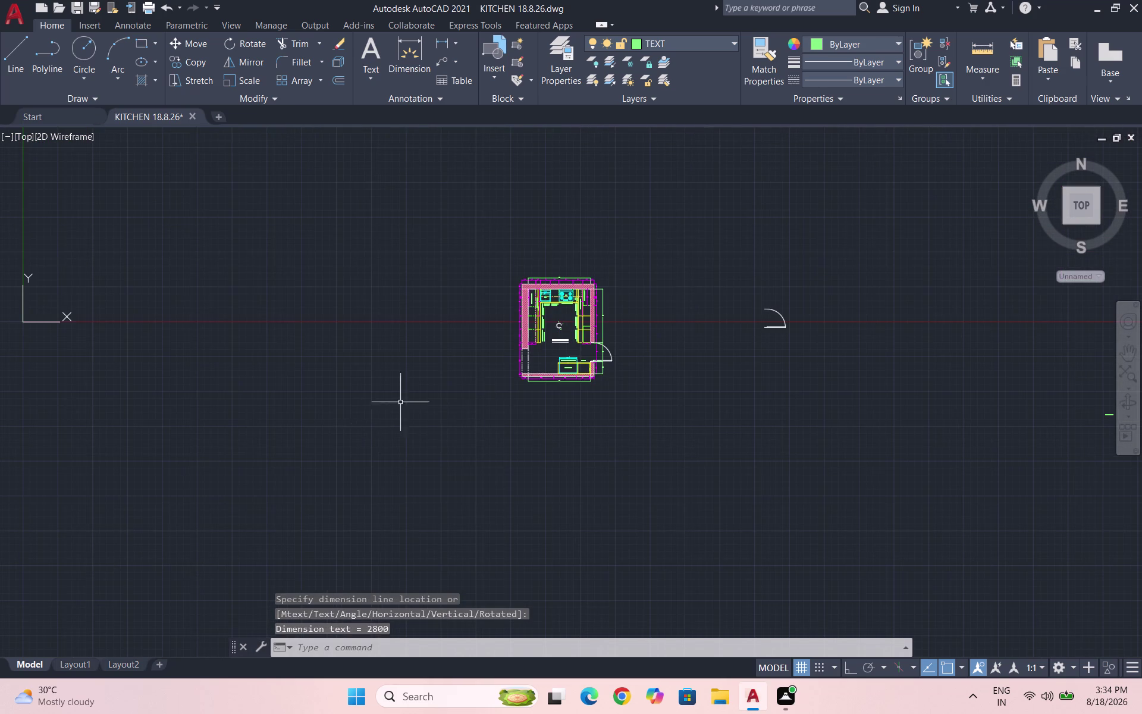
key(space)
Dimension the left side at 3790, then undo the misplaced result.
scroll(up, 3)
scroll(up, 3)
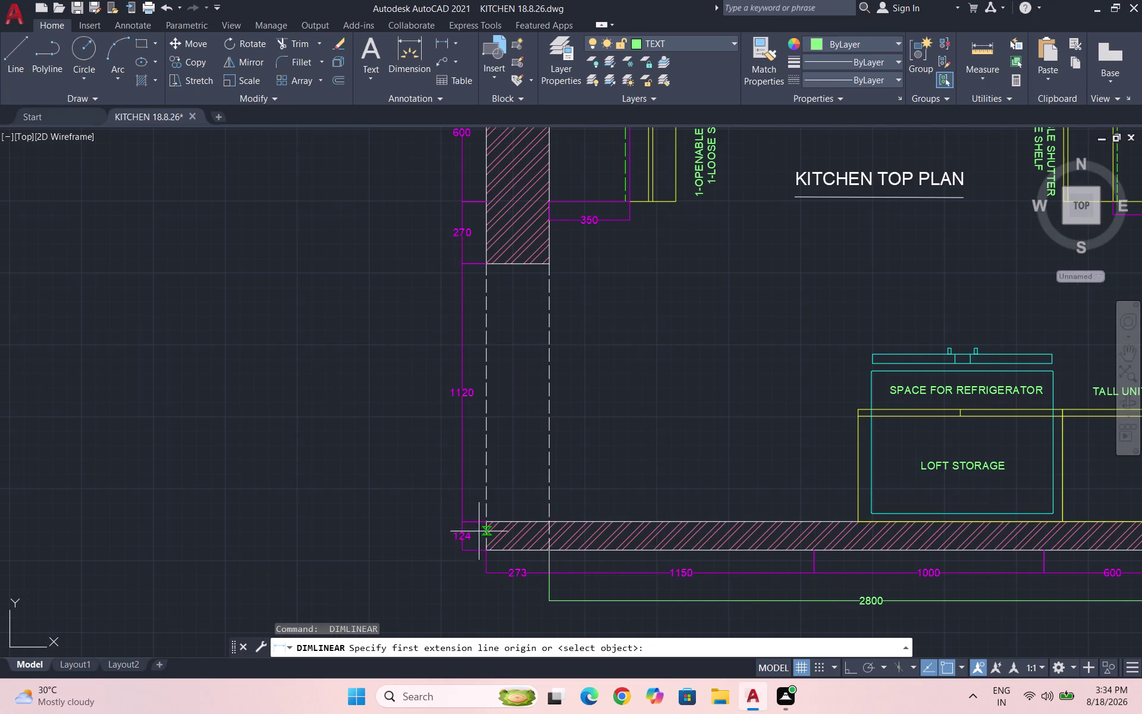
click(486, 524)
scroll(down, 3)
scroll(up, 3)
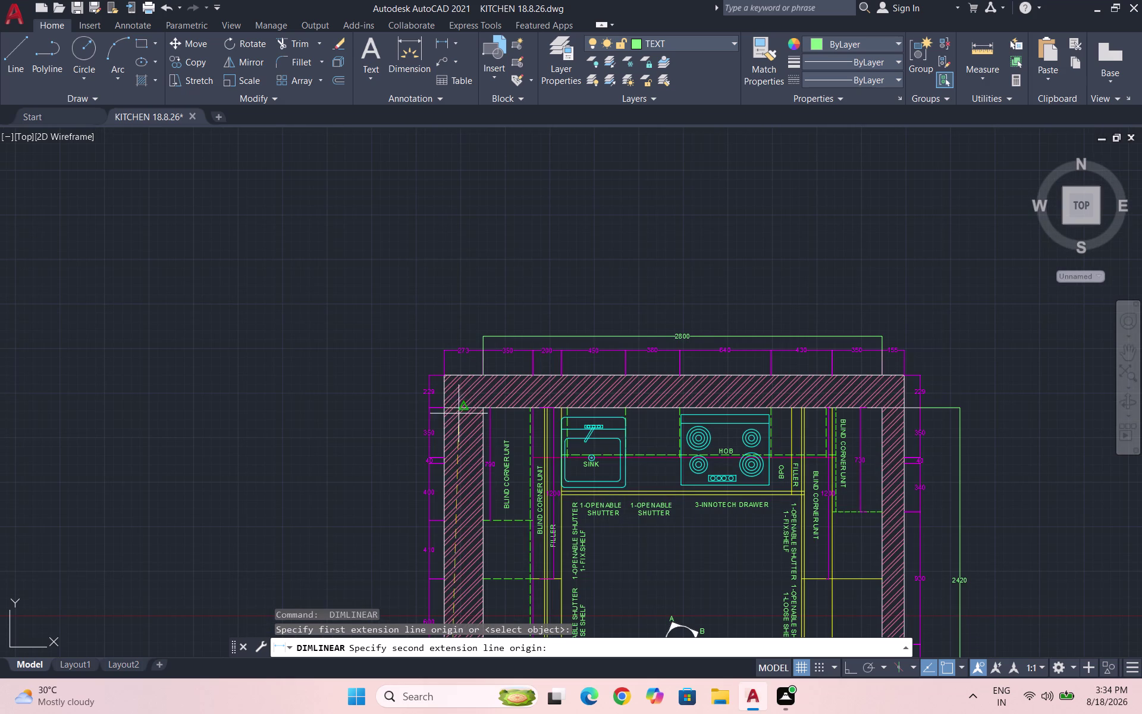
click(445, 406)
scroll(down, 3)
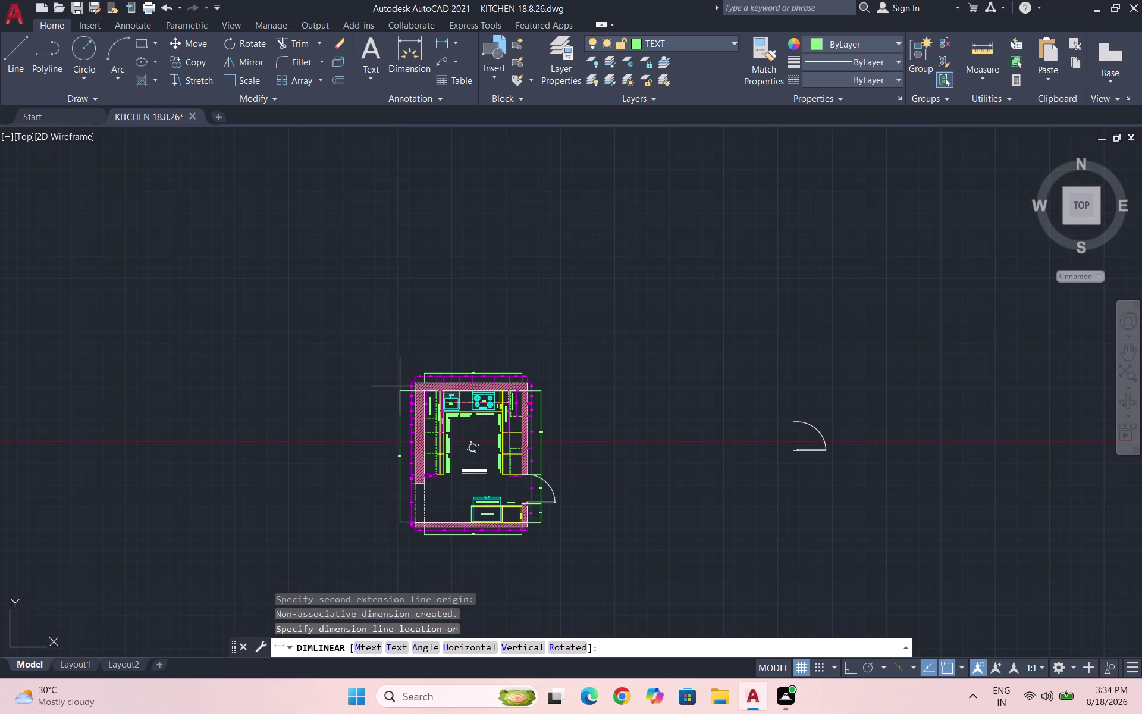
scroll(up, 3)
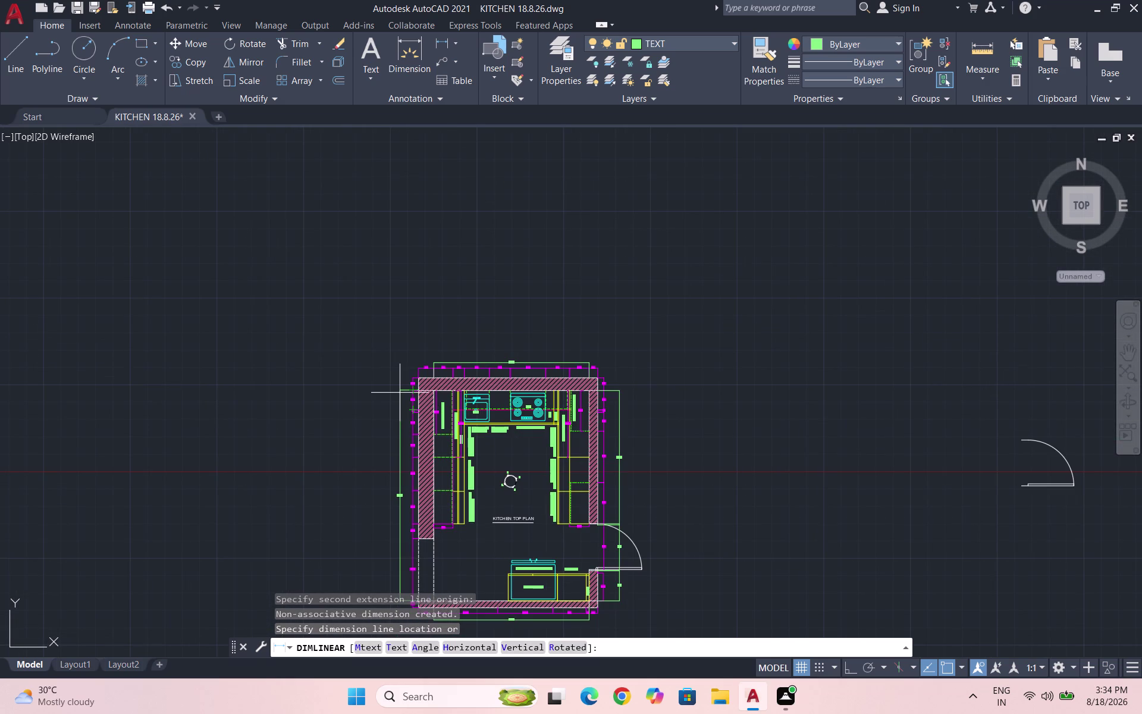
click(400, 393)
scroll(down, 3)
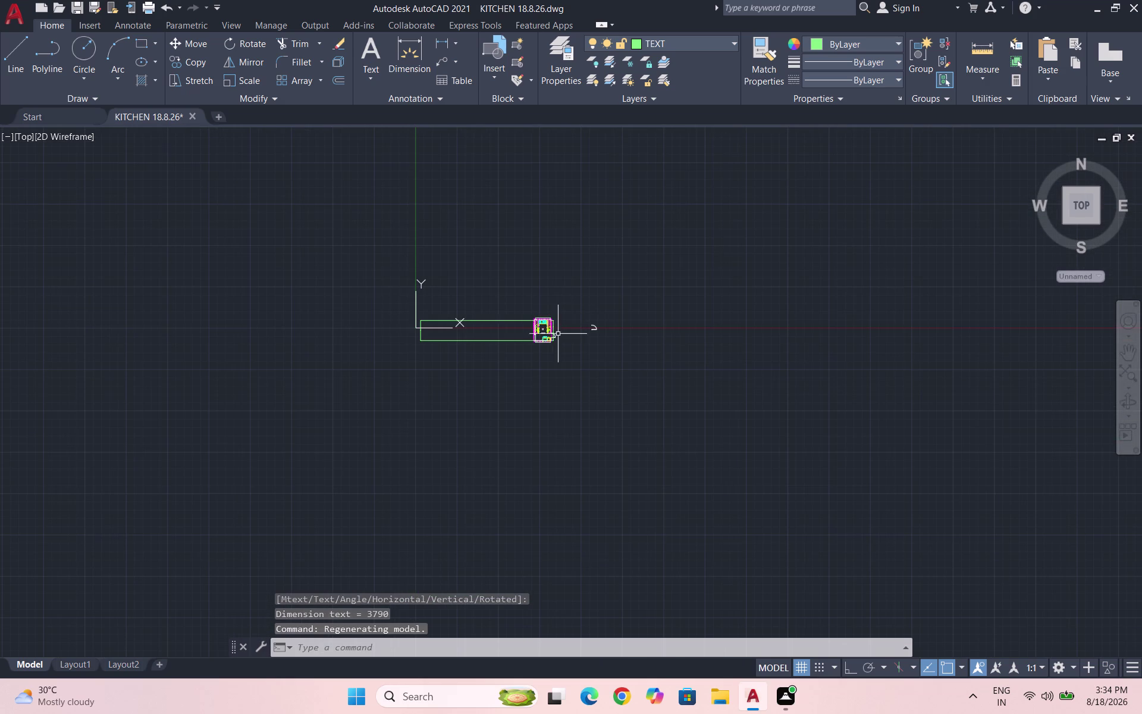
key(ctrl+z)
Redraw the overall 3790 dimension along the left side and end the command.
scroll(up, 3)
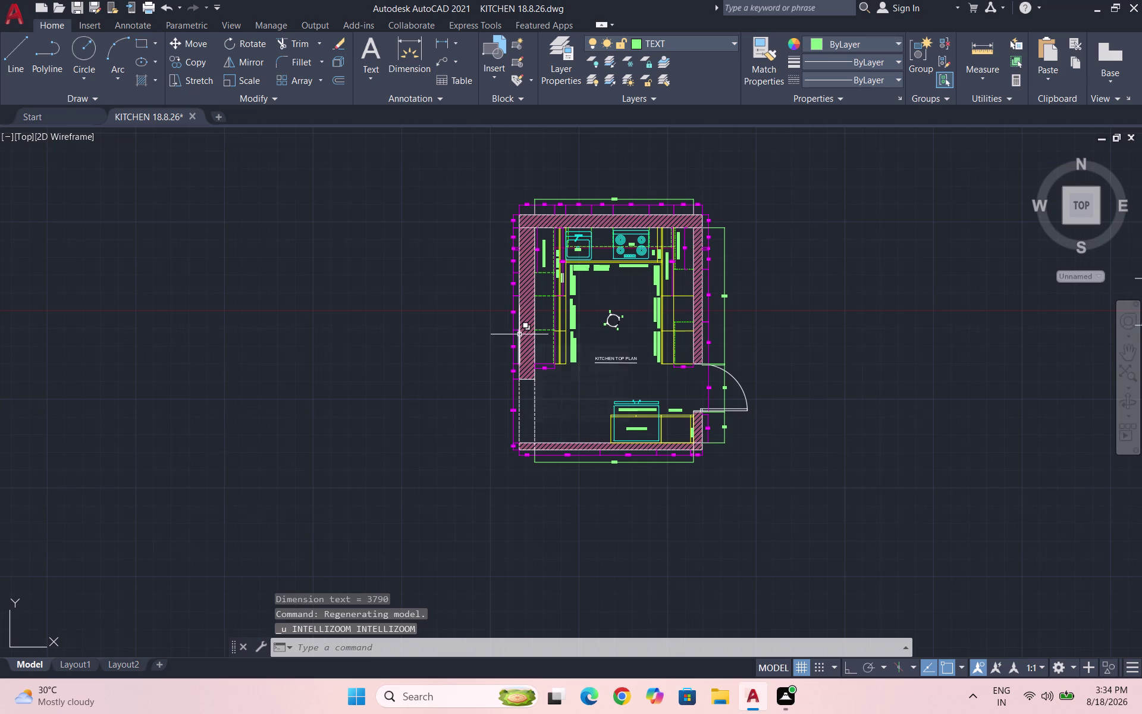
click(434, 44)
scroll(up, 3)
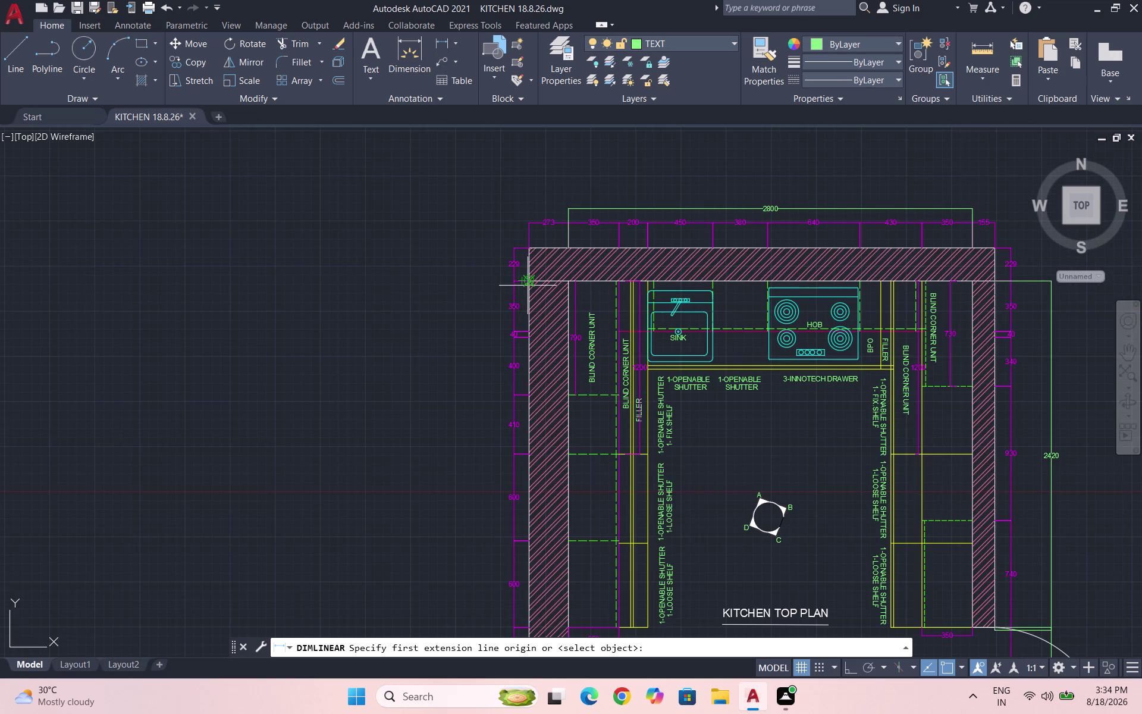
click(528, 284)
scroll(down, 3)
scroll(up, 3)
scroll(up, 3)
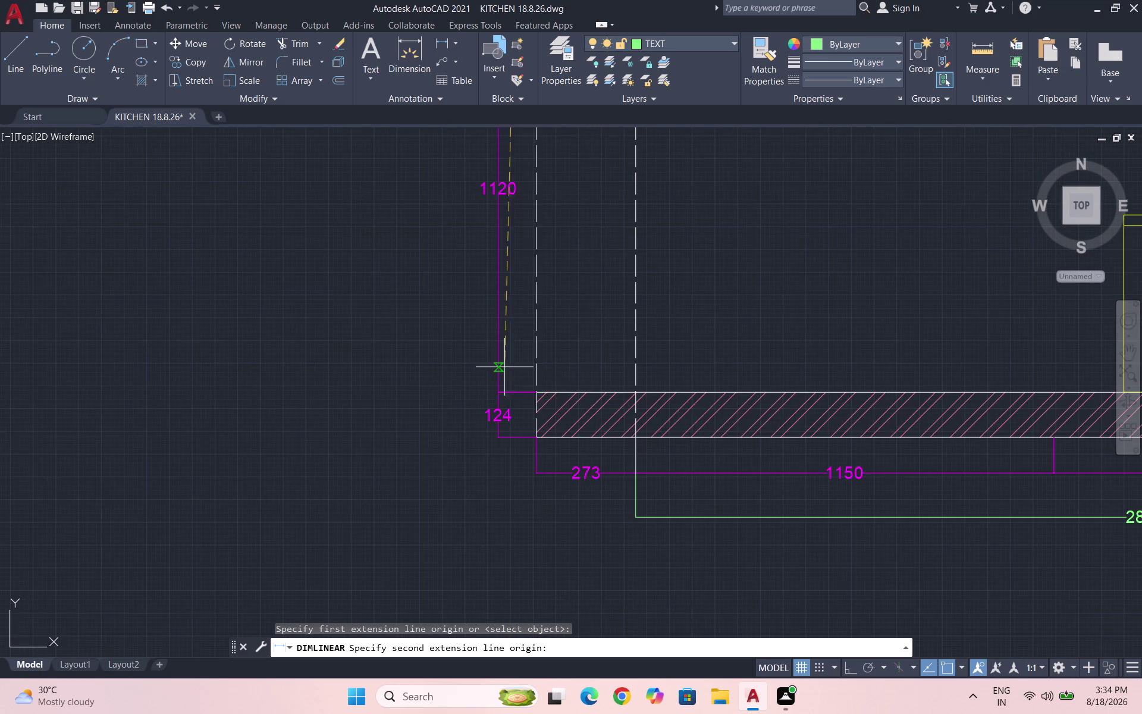
click(538, 394)
scroll(down, 3)
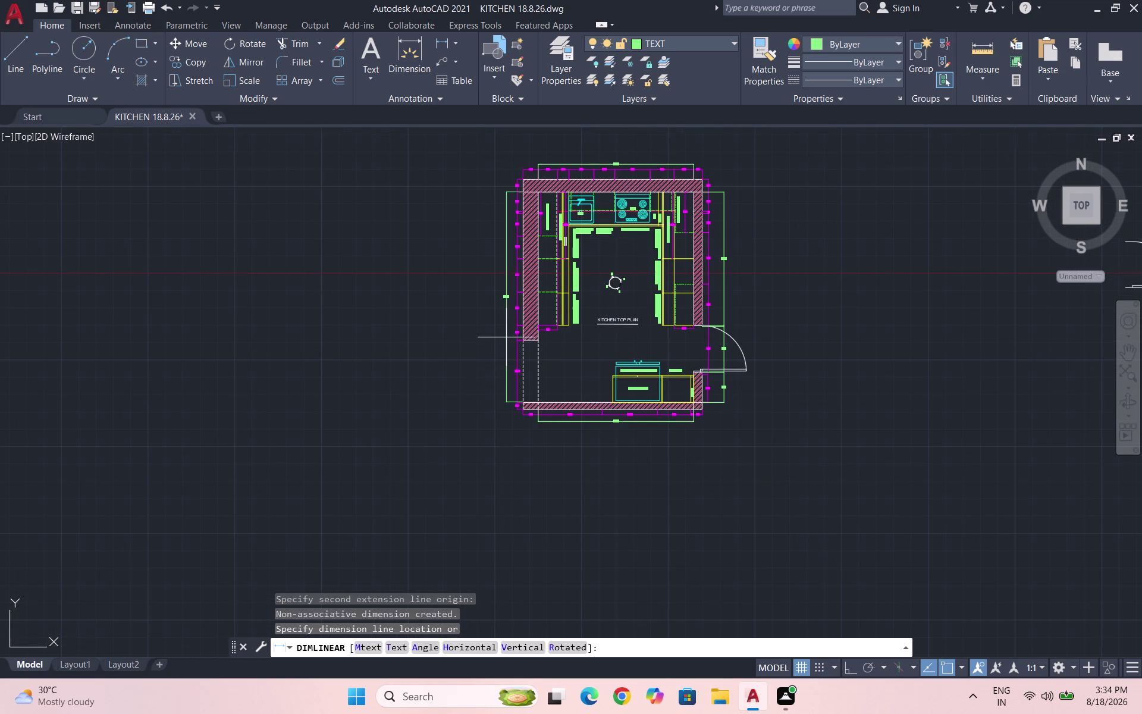
click(501, 335)
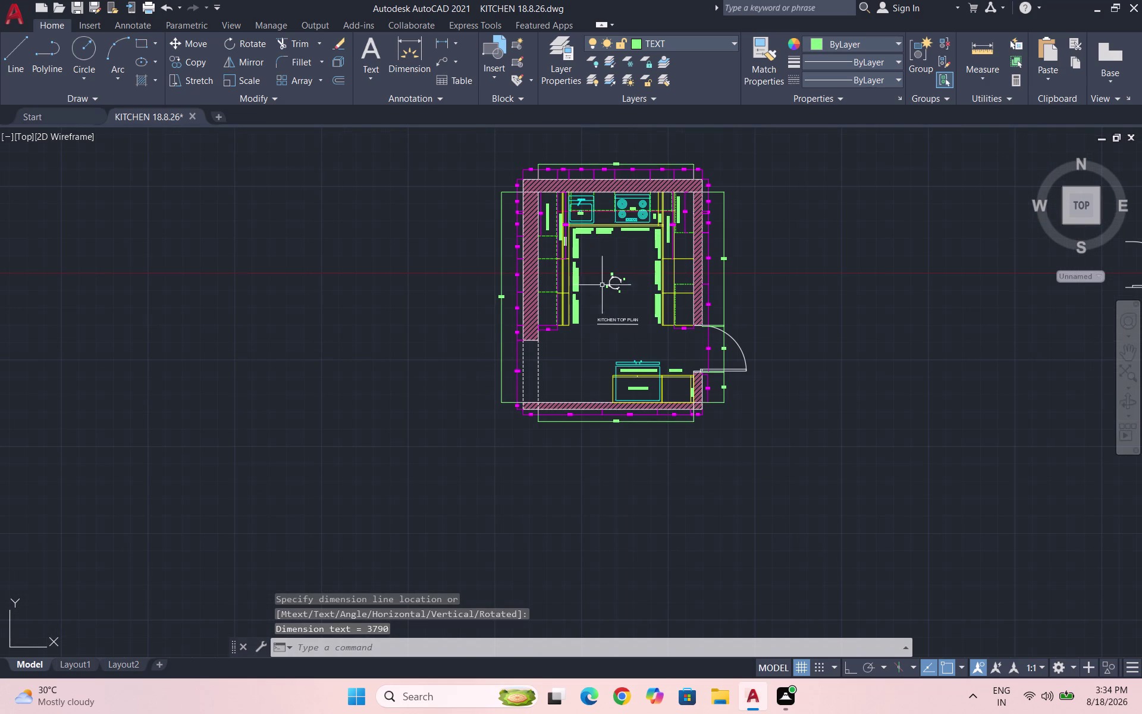
key(Escape)
key(Escape)
Quick-save the fully dimensioned kitchen top plan.
key(ctrl+s)
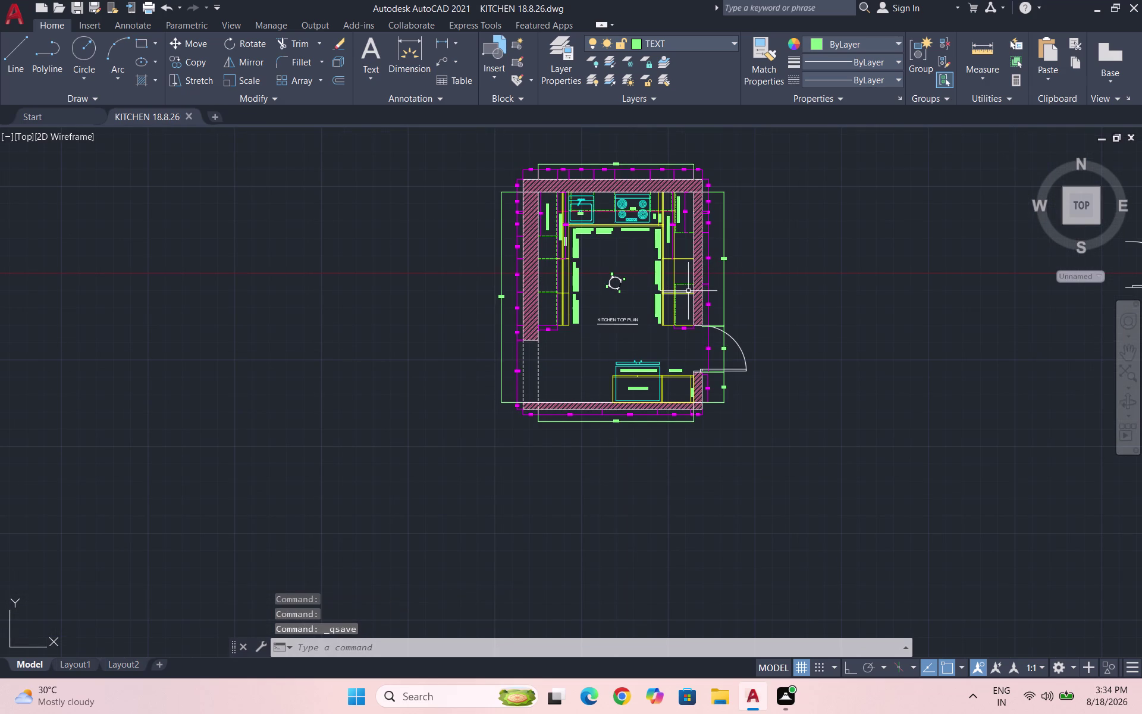
key(ctrl+s)
scroll(up, 3)
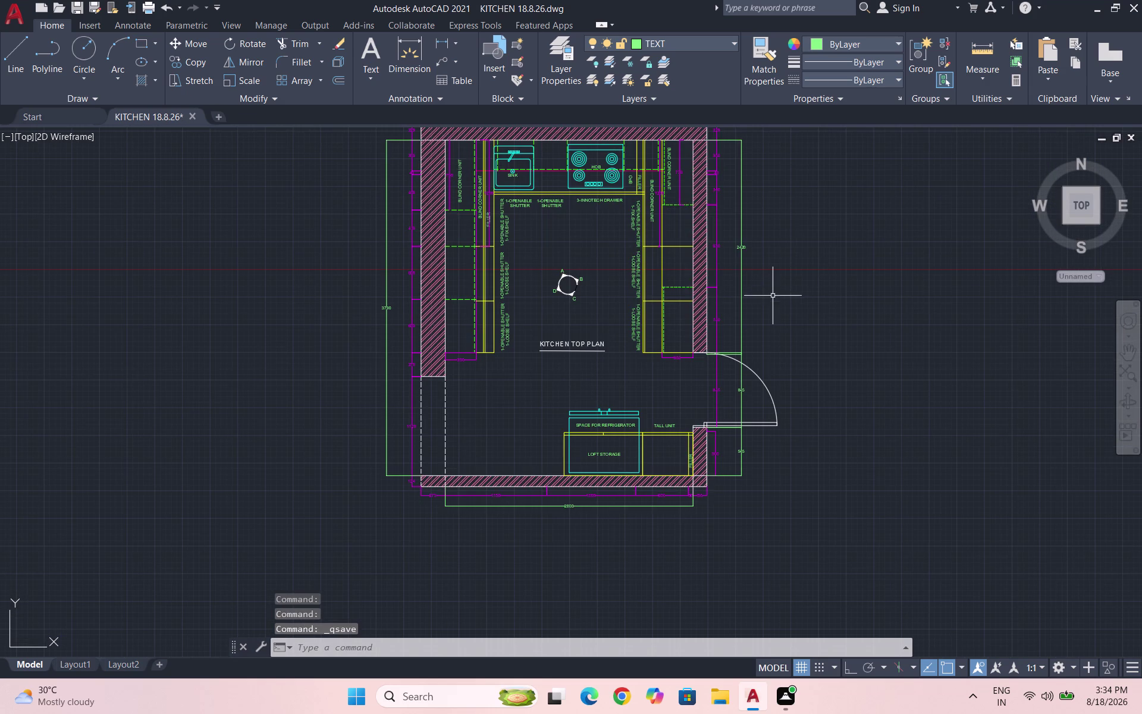
scroll(up, 3)
scroll(down, 3)
scroll(down, 3)
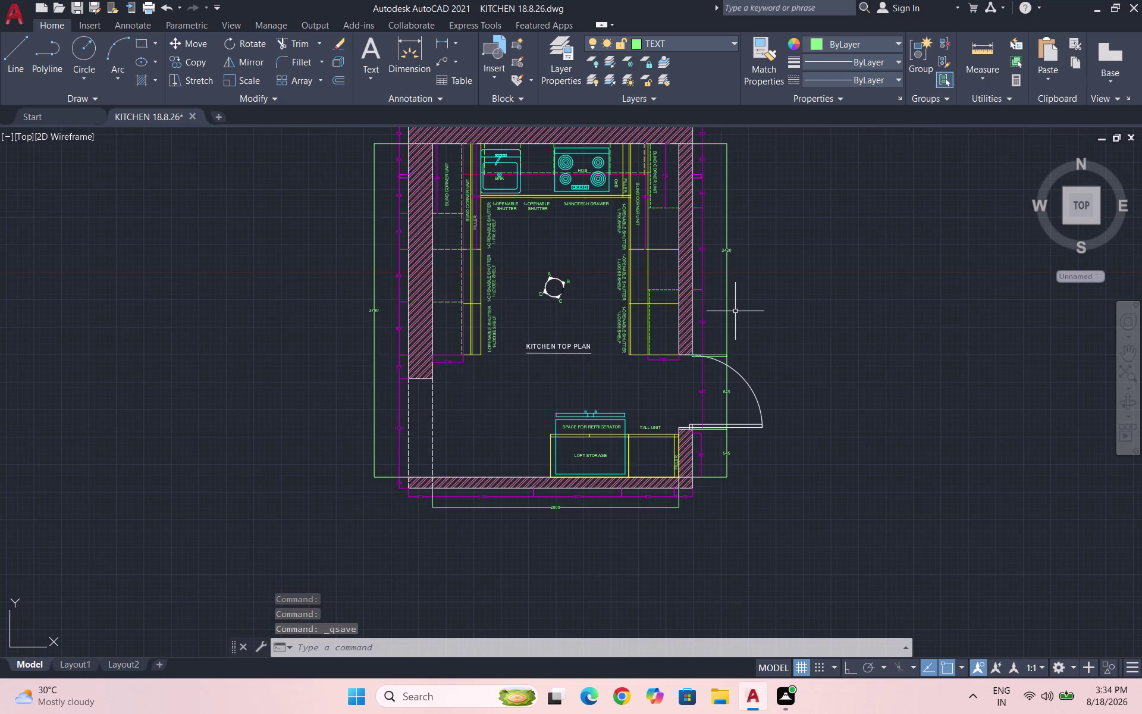
scroll(down, 3)
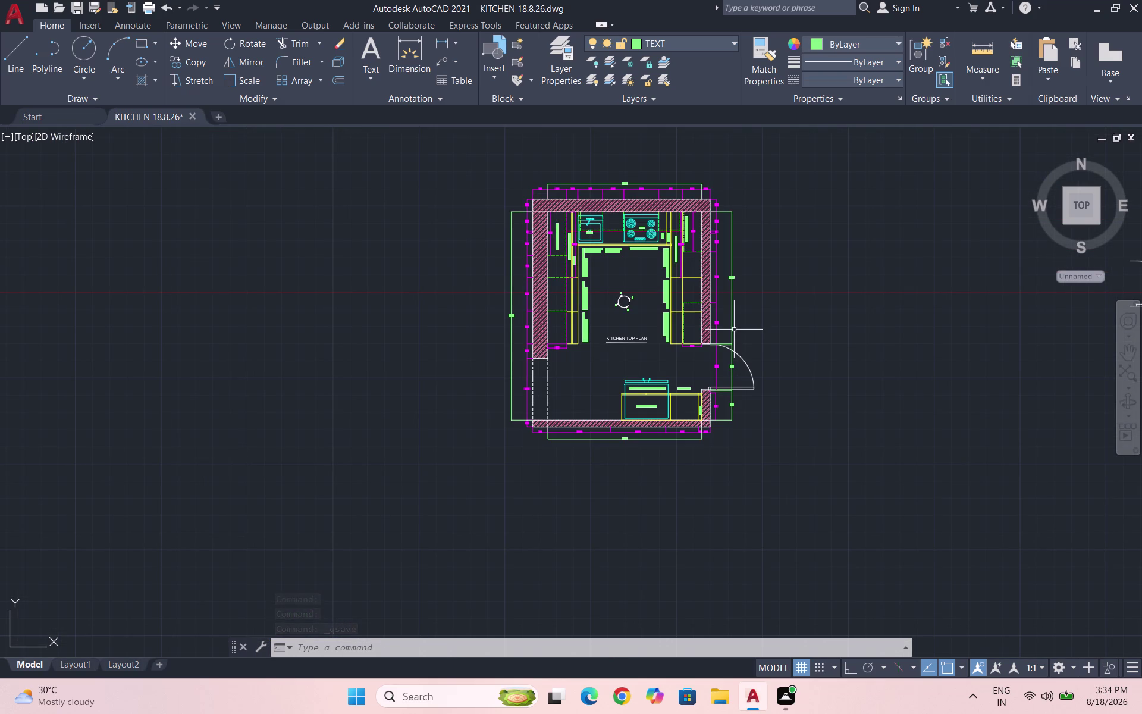
key(ctrl+s)
Zoom around the plan to review the dimensions on every side.
scroll(up, 3)
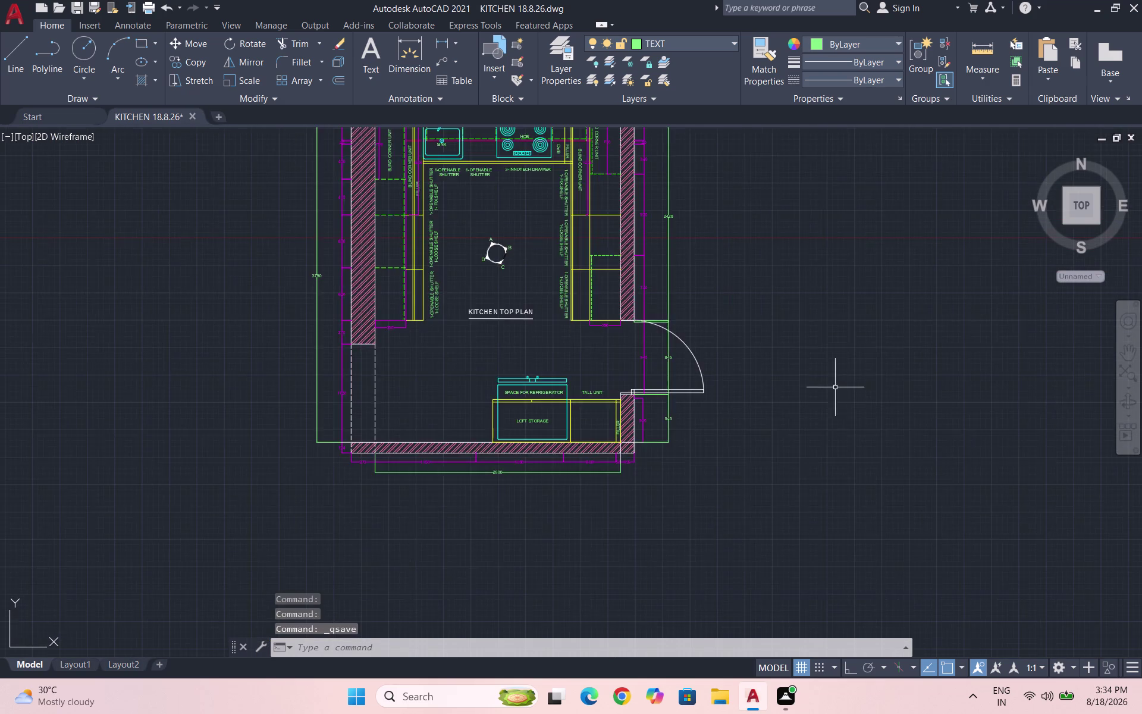
scroll(down, 3)
scroll(up, 3)
scroll(down, 3)
scroll(up, 3)
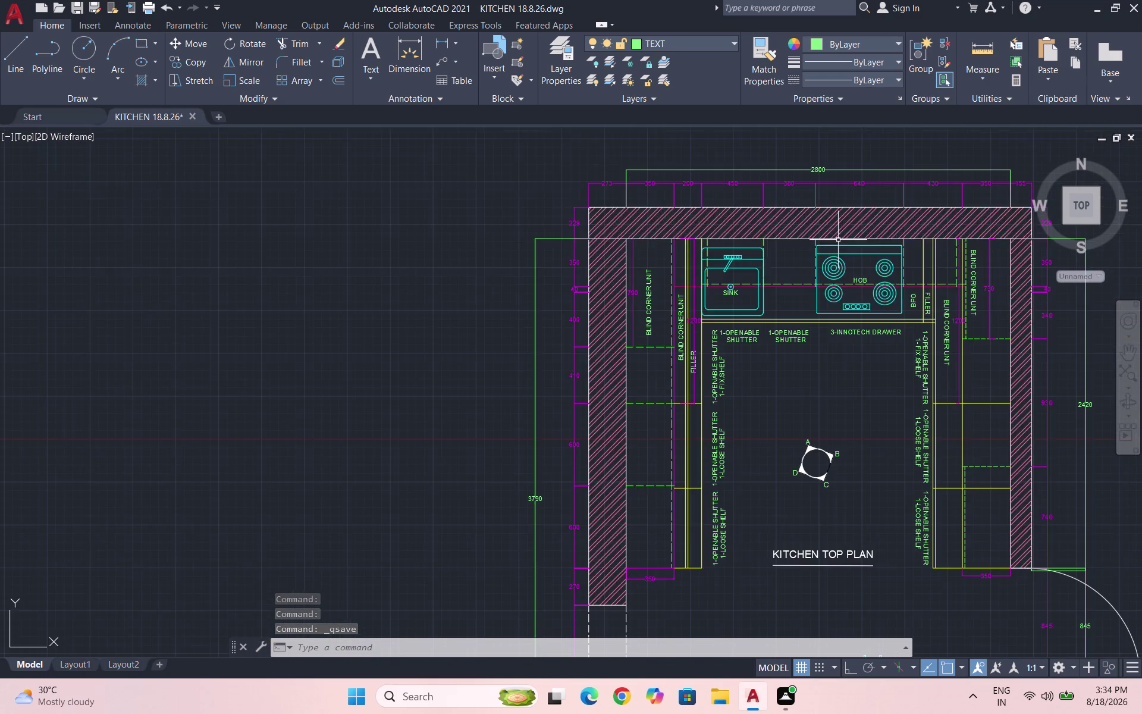
scroll(up, 3)
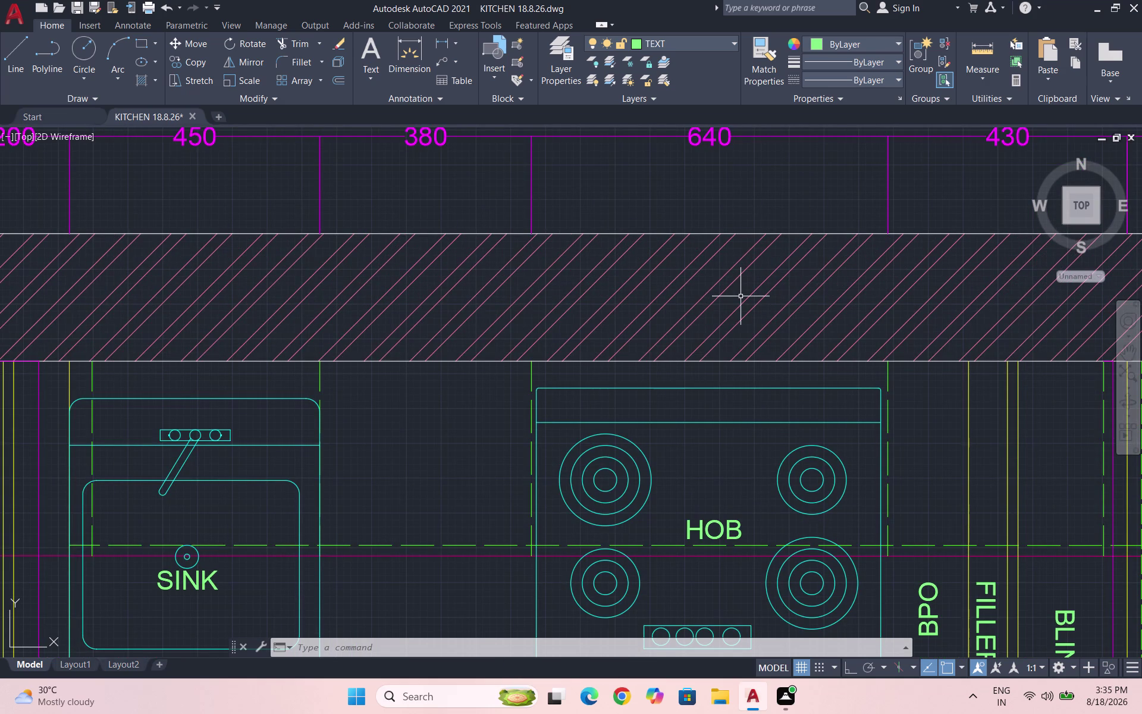
scroll(down, 3)
scroll(down, 3)
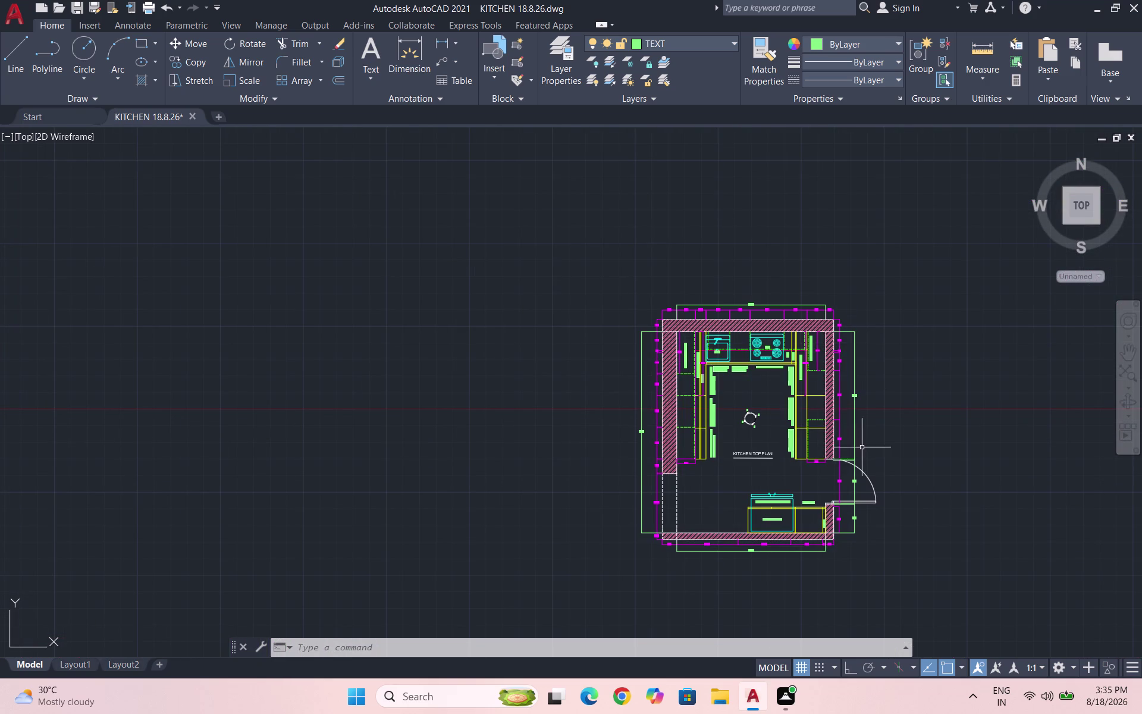
scroll(up, 3)
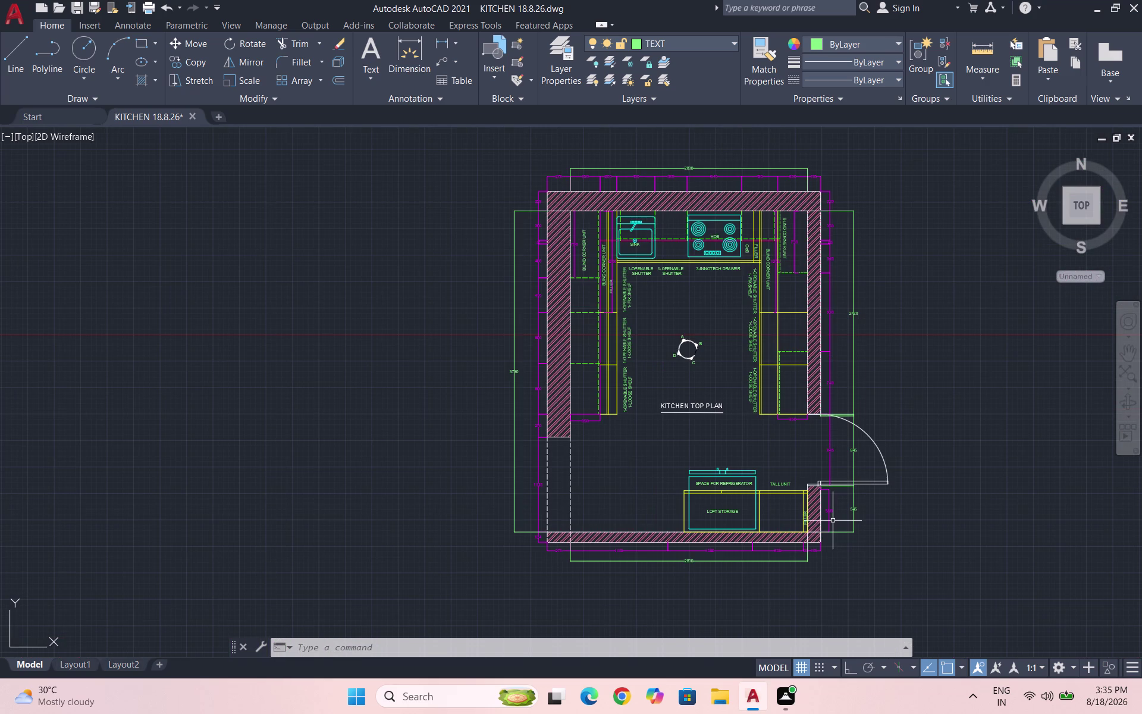